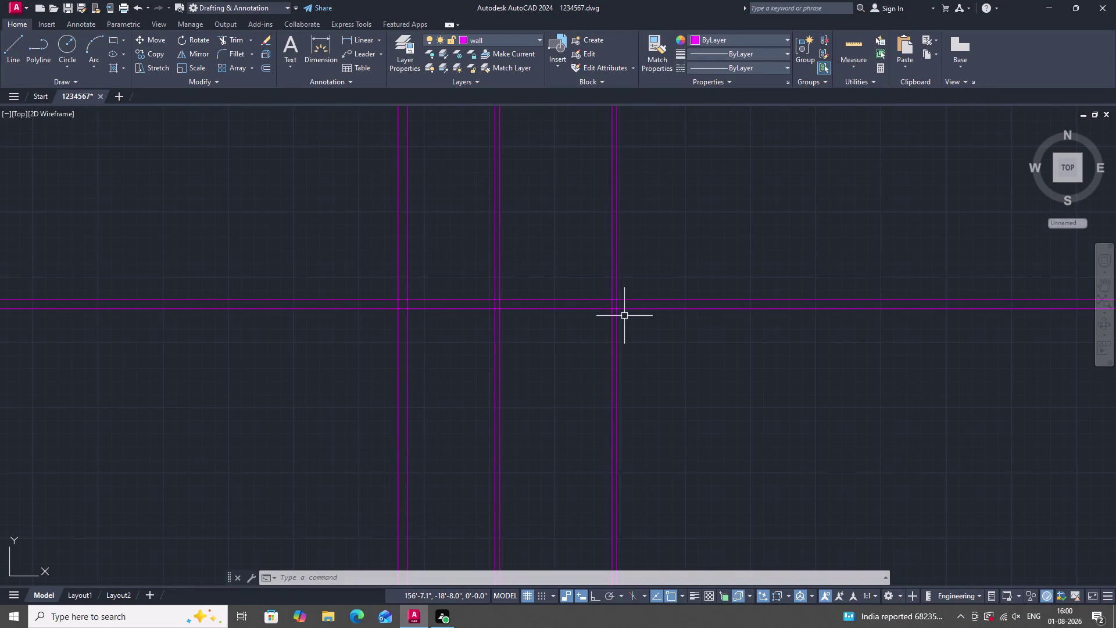
Offset the rightmost wall line 9'4" right, then add a 4.5" second face.
text(O)
key(space)
key(space)
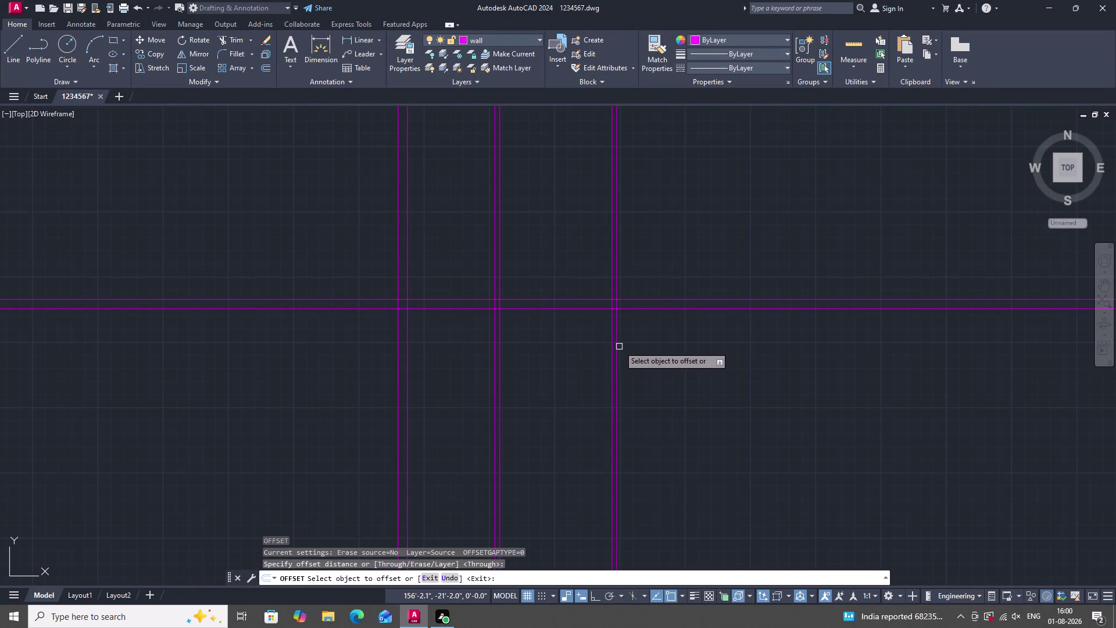
click(619, 345)
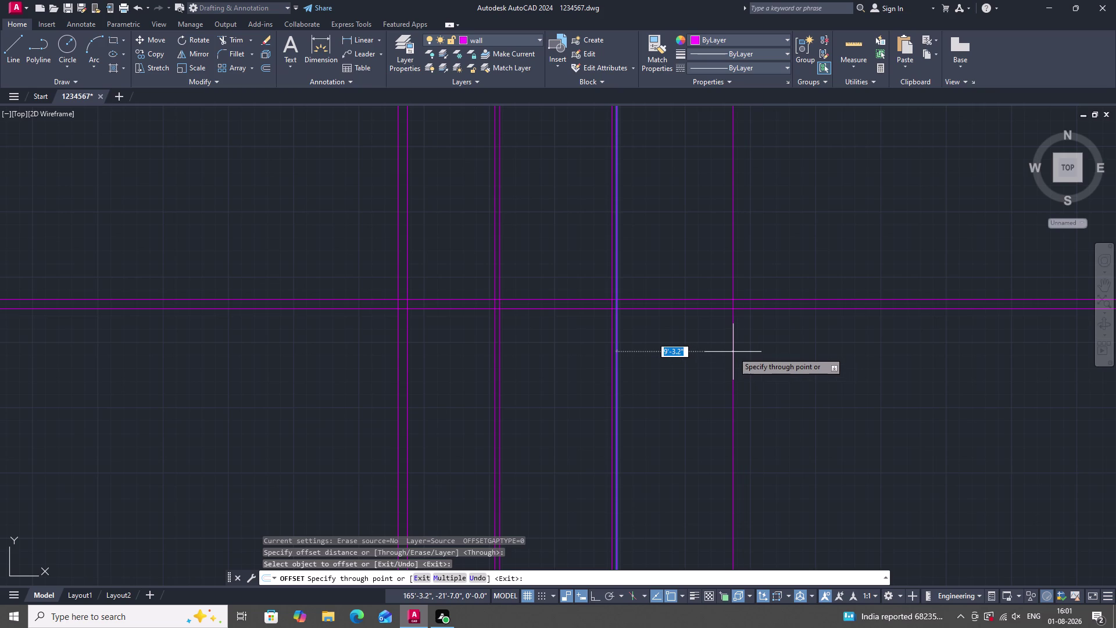
text(9)
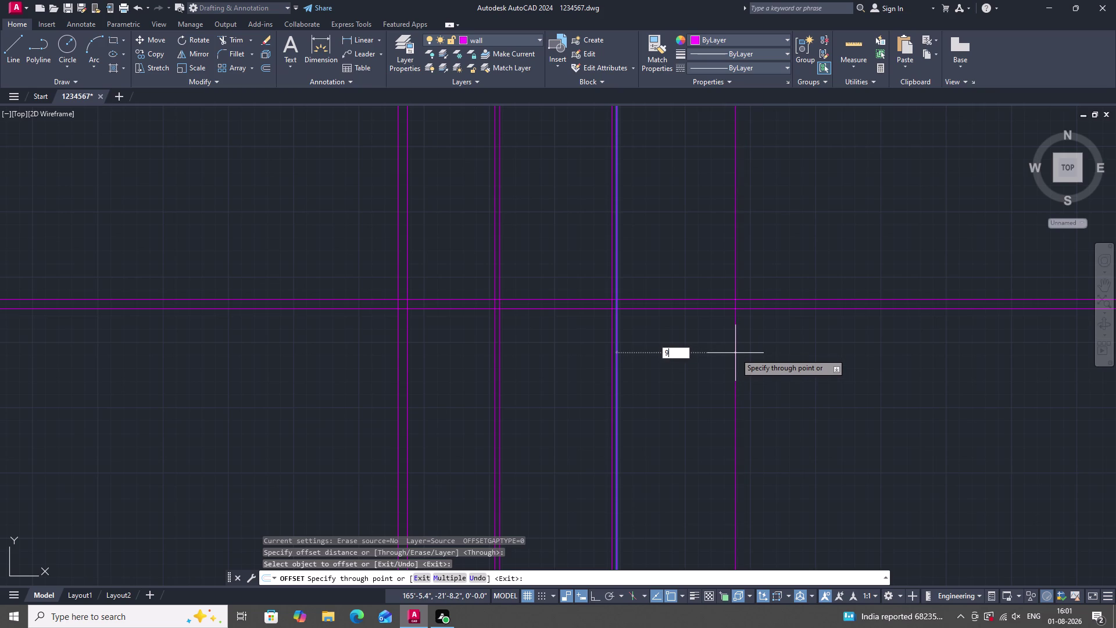
text(')
key(4)
key(shift+quotedbl)
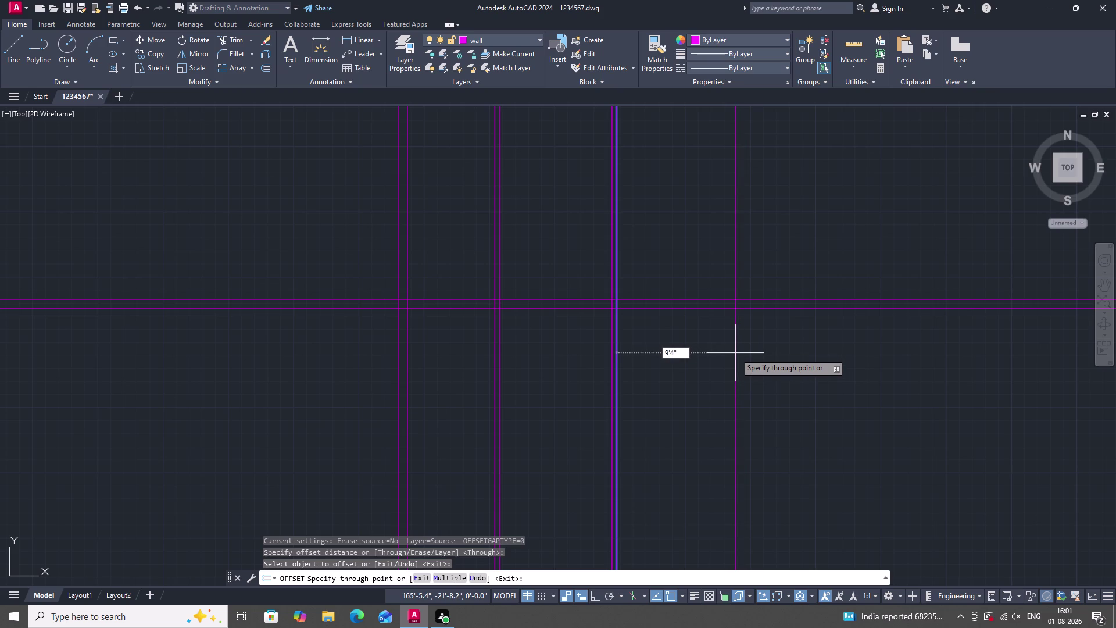
key(Return)
click(736, 353)
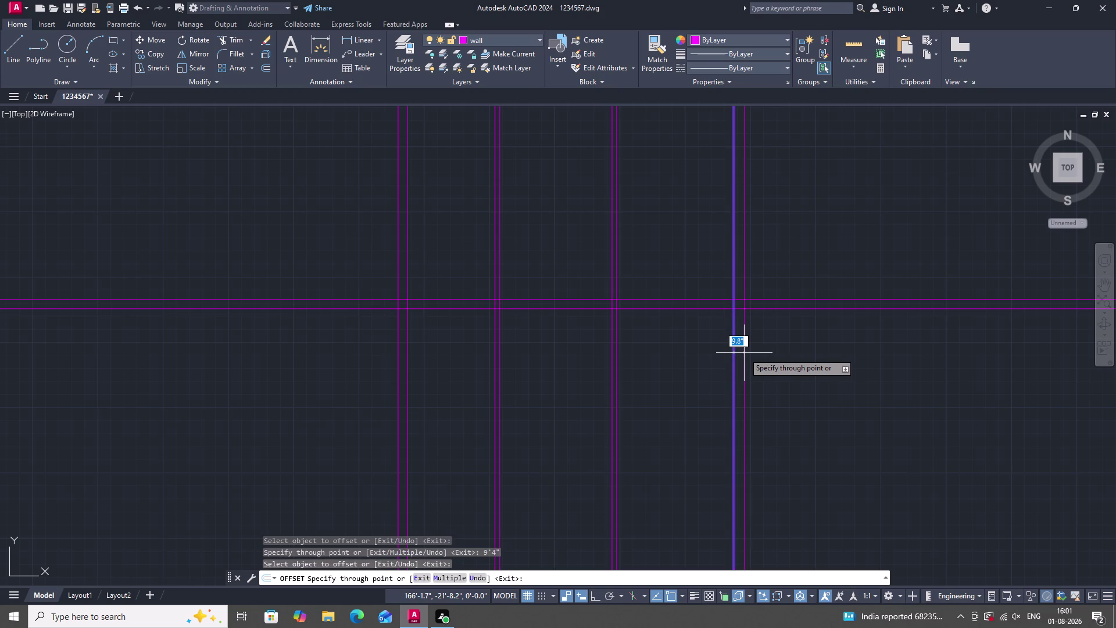
text(4.)
key(5)
key(shift+quotedbl)
key(Return)
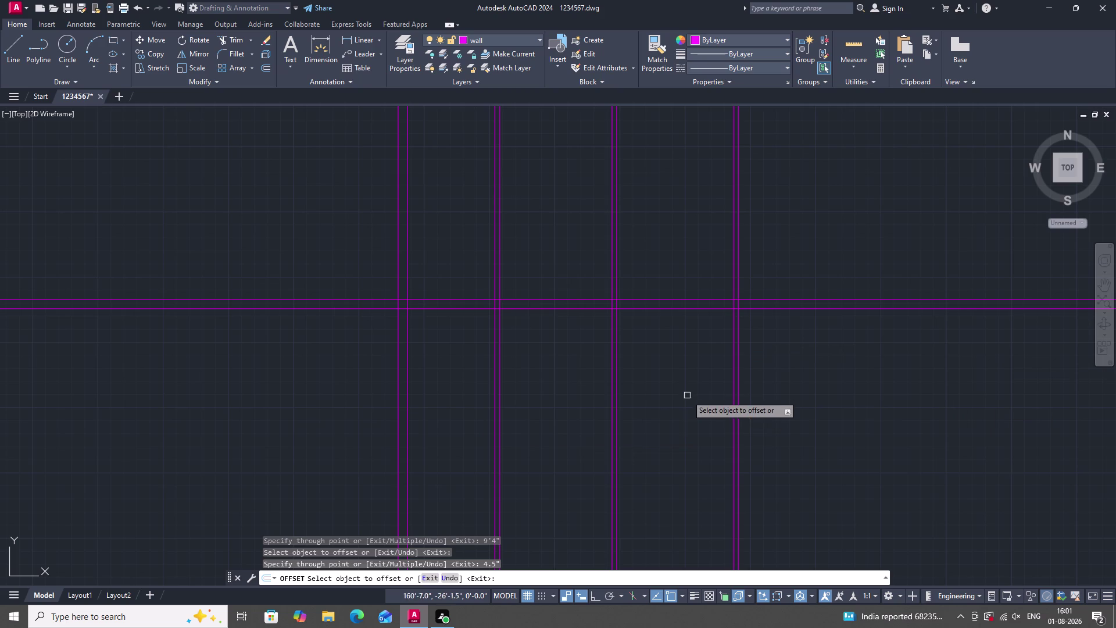
Offset the outer face 12' right and add a 9" second face.
click(739, 400)
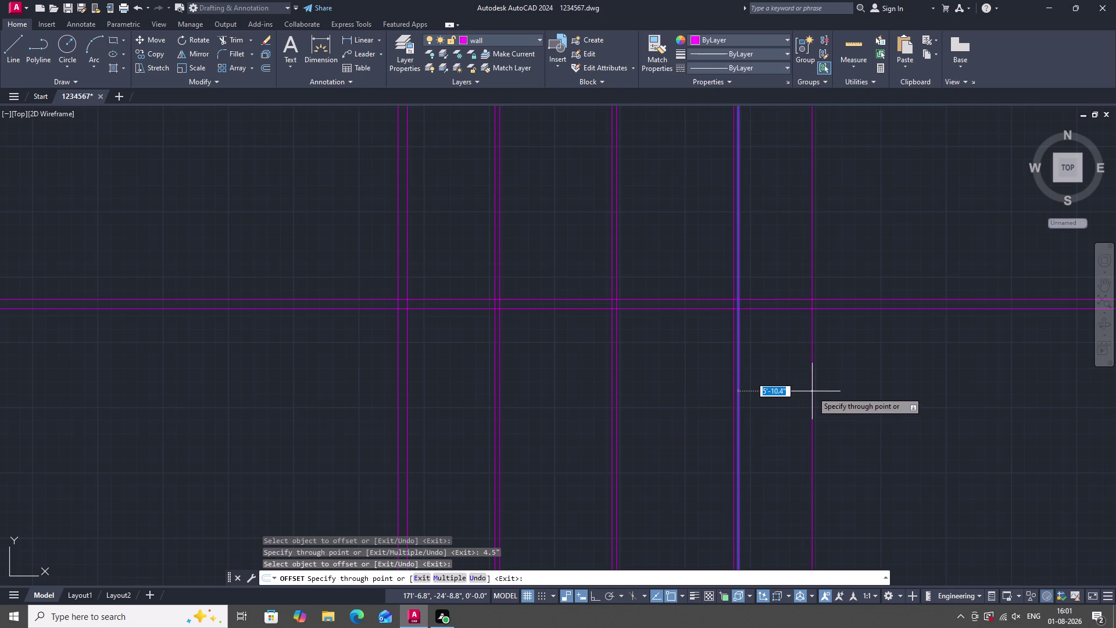
text(12)
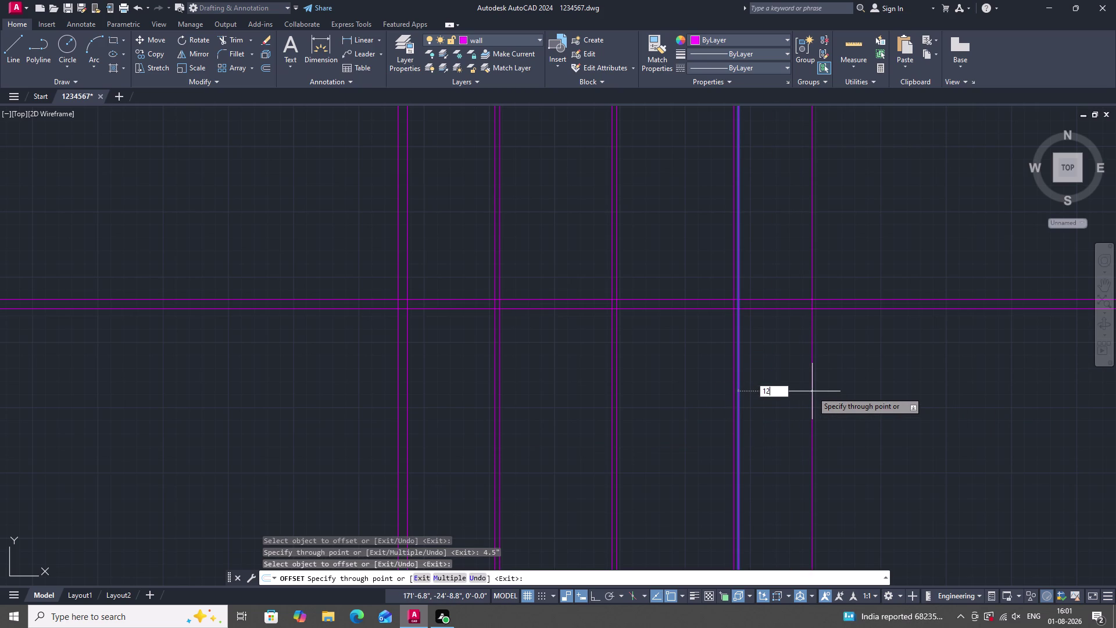
key(apostrophe)
key(Return)
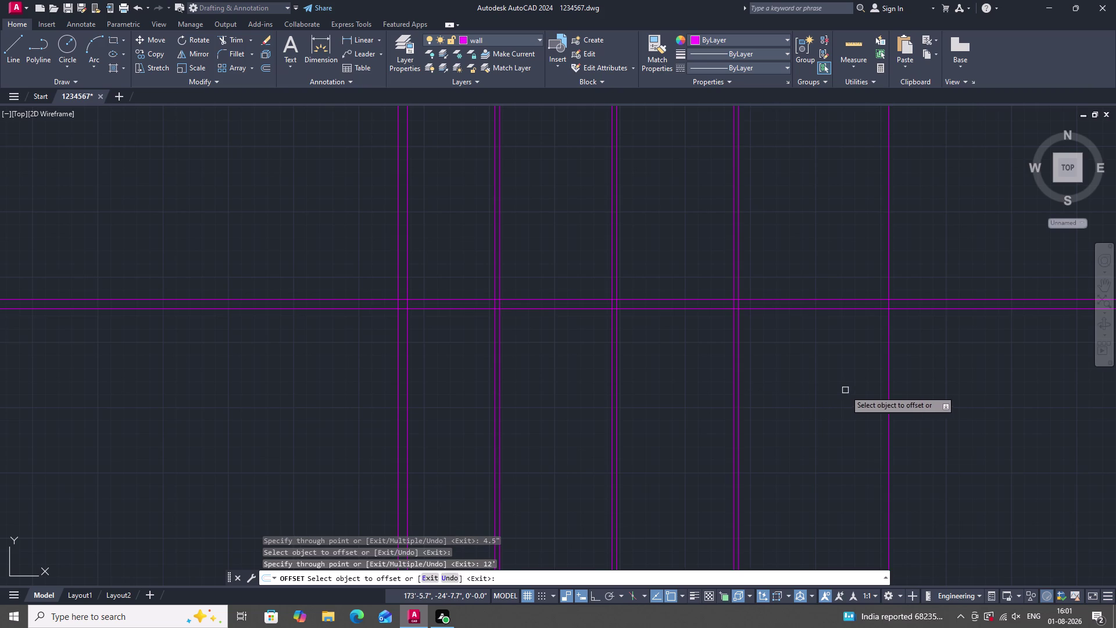
click(889, 392)
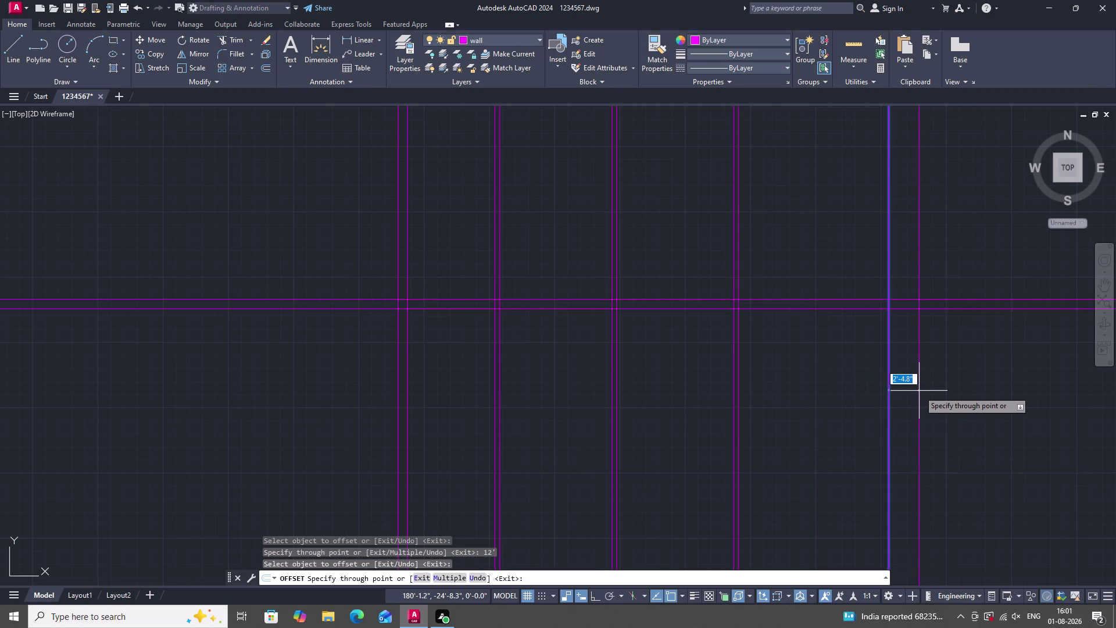
text(9")
key(Return)
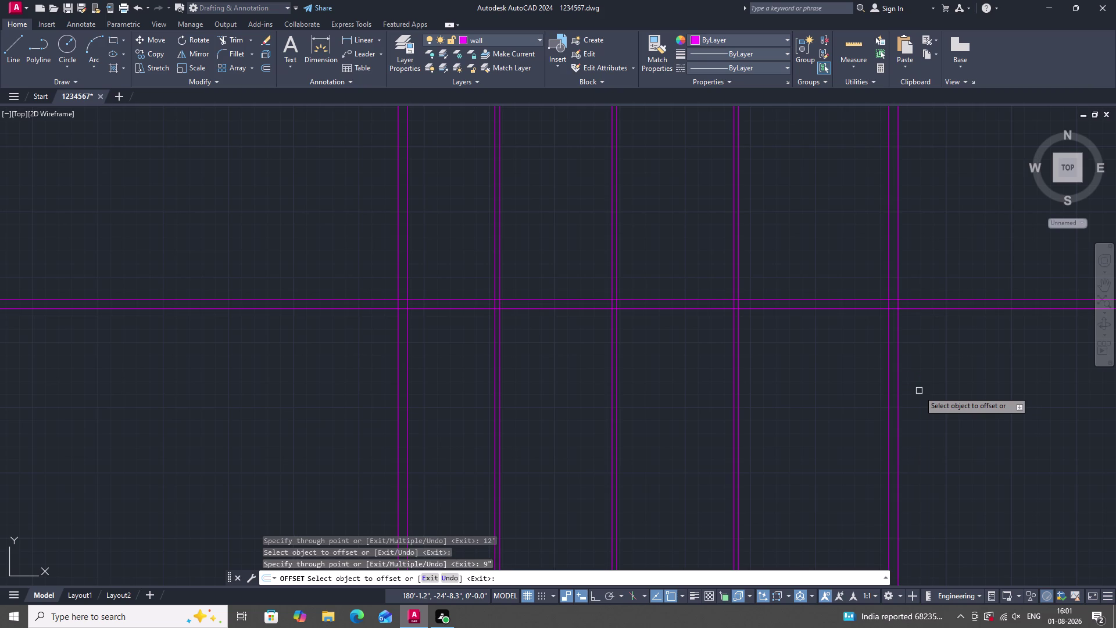
key(Escape)
Offset the horizontal wall line 7' down and add a 4.5" second face.
scroll(down, 3)
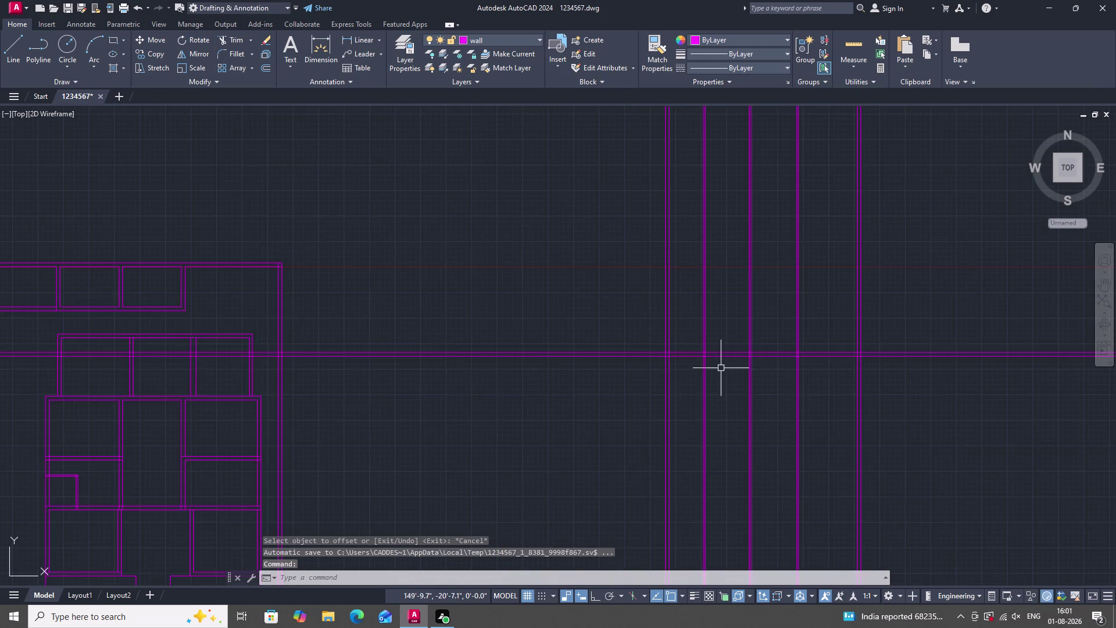
scroll(up, 3)
scroll(down, 3)
scroll(up, 3)
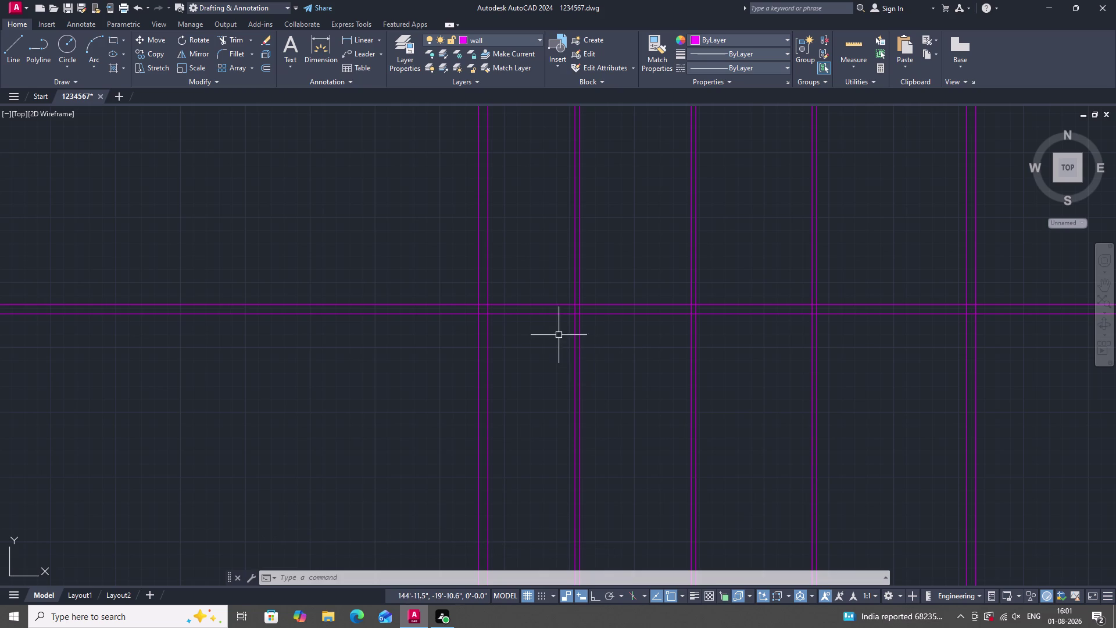
scroll(up, 3)
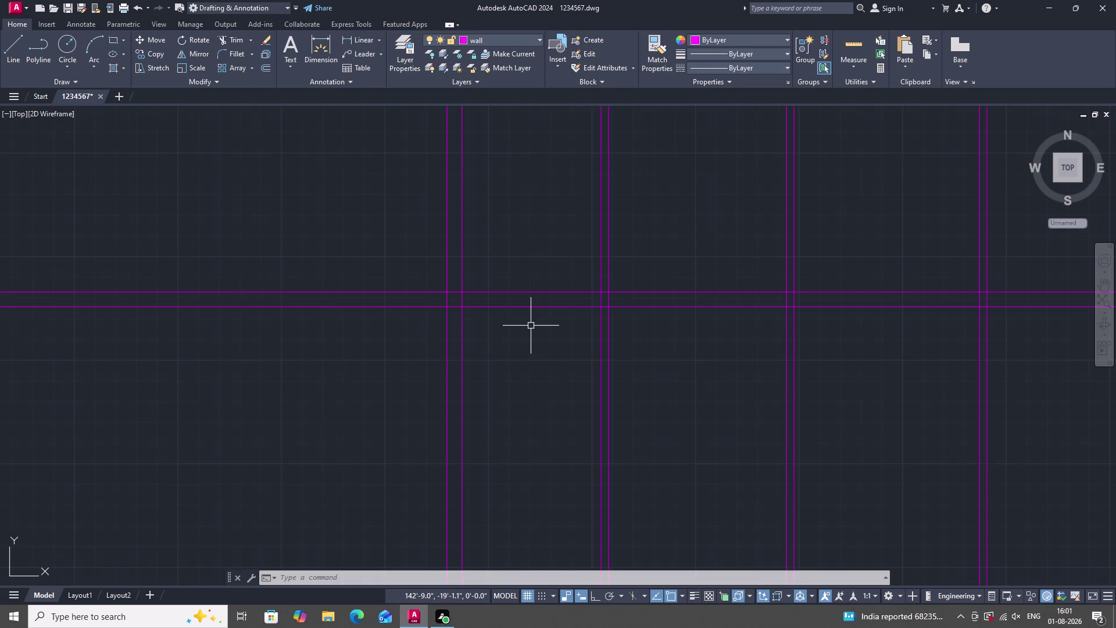
text(O)
key(space)
key(space)
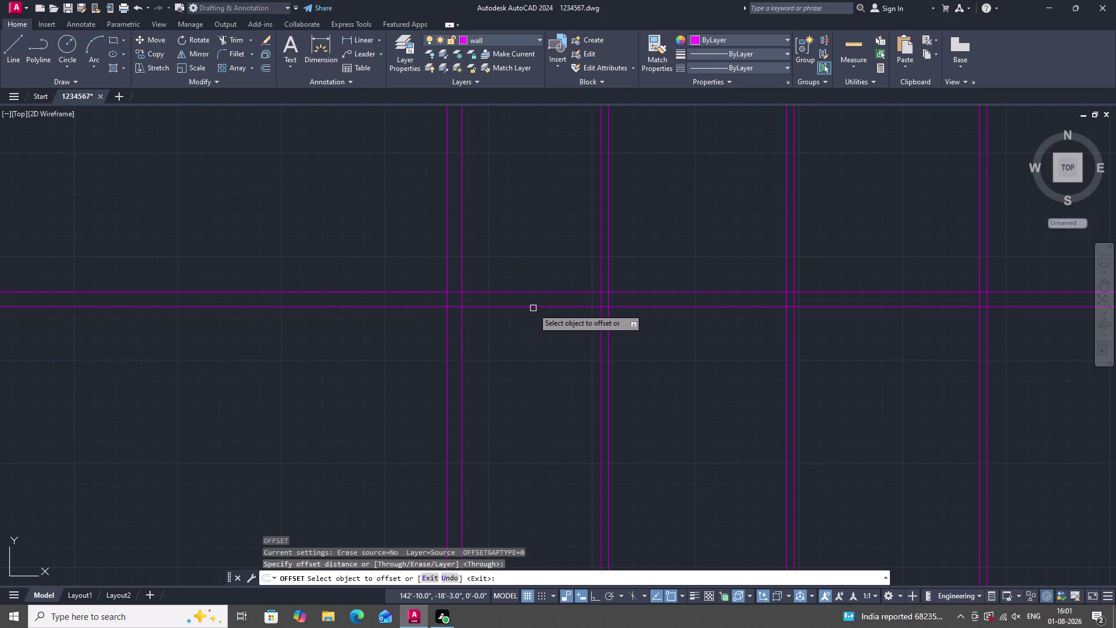
drag(534, 307, 539, 325)
scroll(down, 3)
scroll(up, 3)
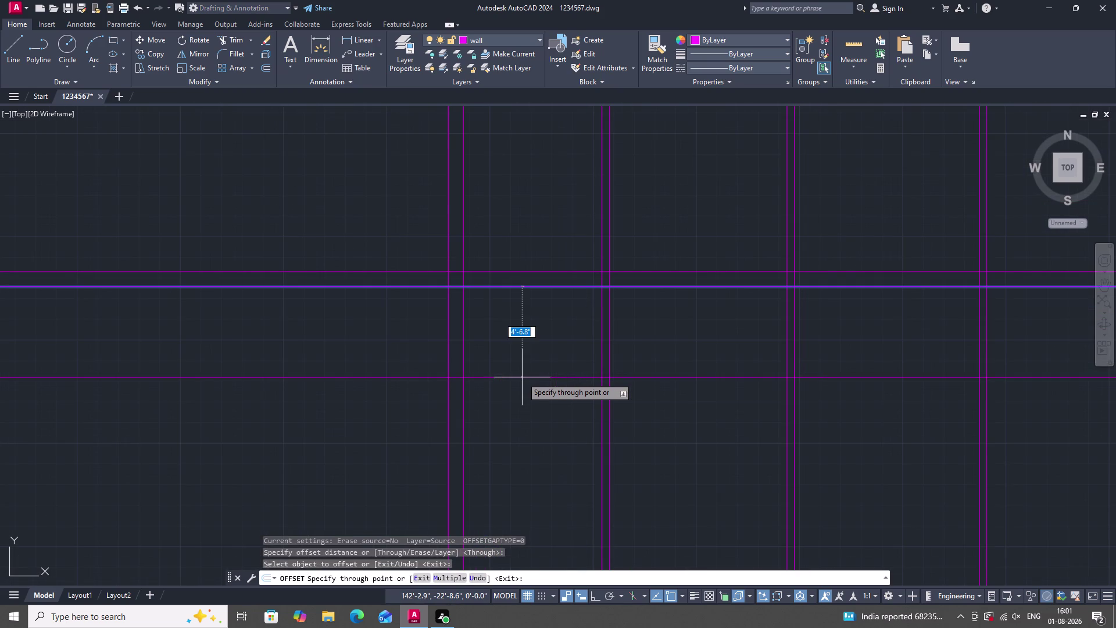
text(7')
key(Return)
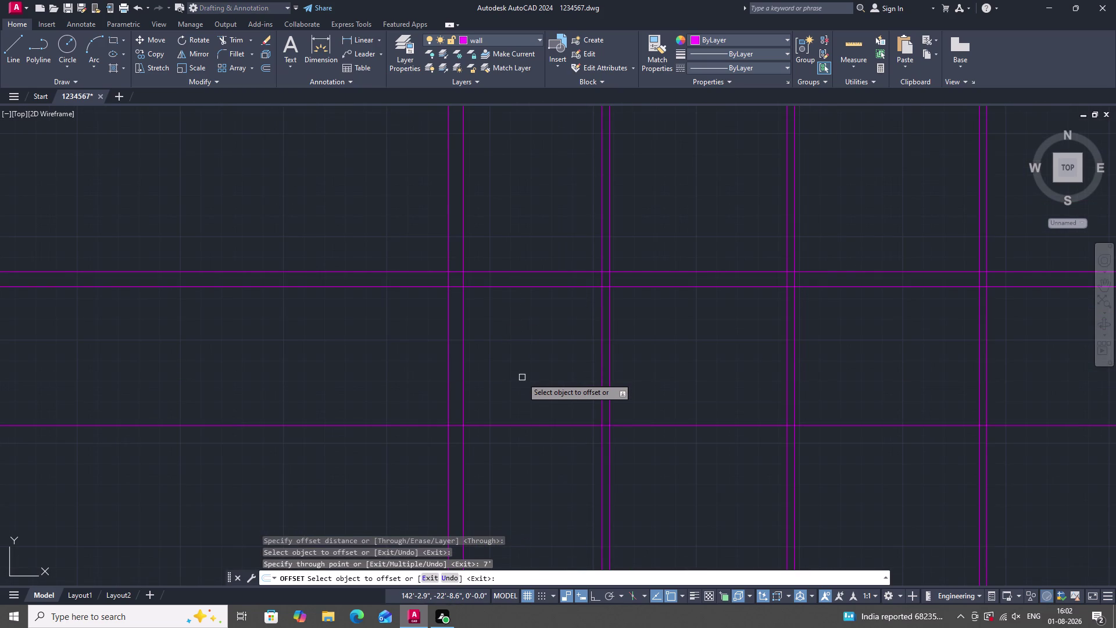
click(558, 427)
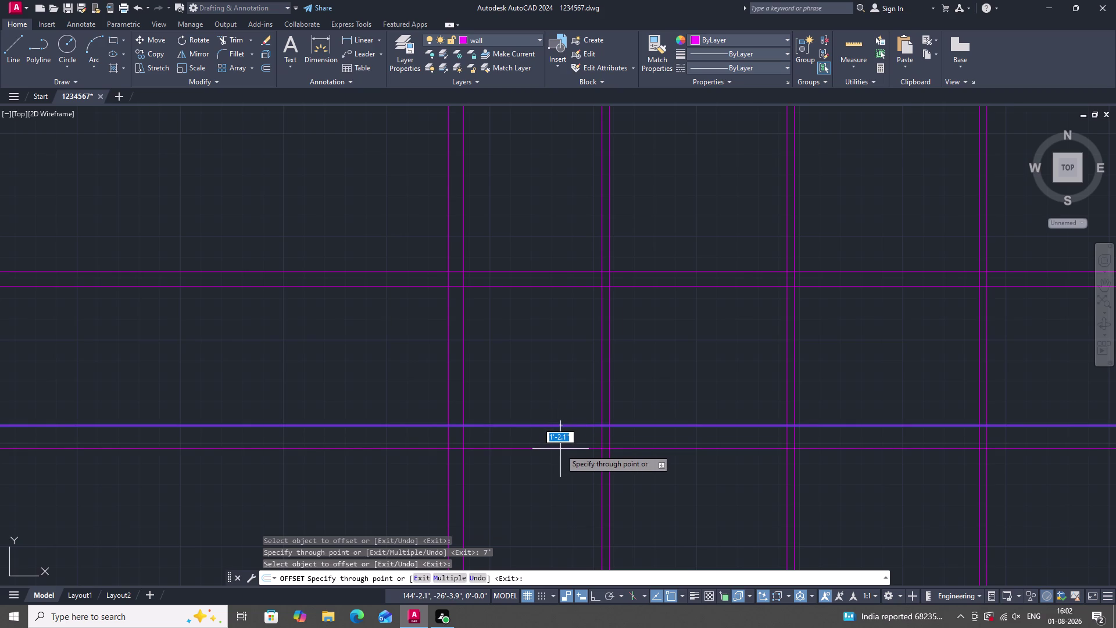
text(4.5)
key(shift+quotedbl)
key(Return)
Offset the lower face another 7' down and add its 4.5" second face.
scroll(down, 3)
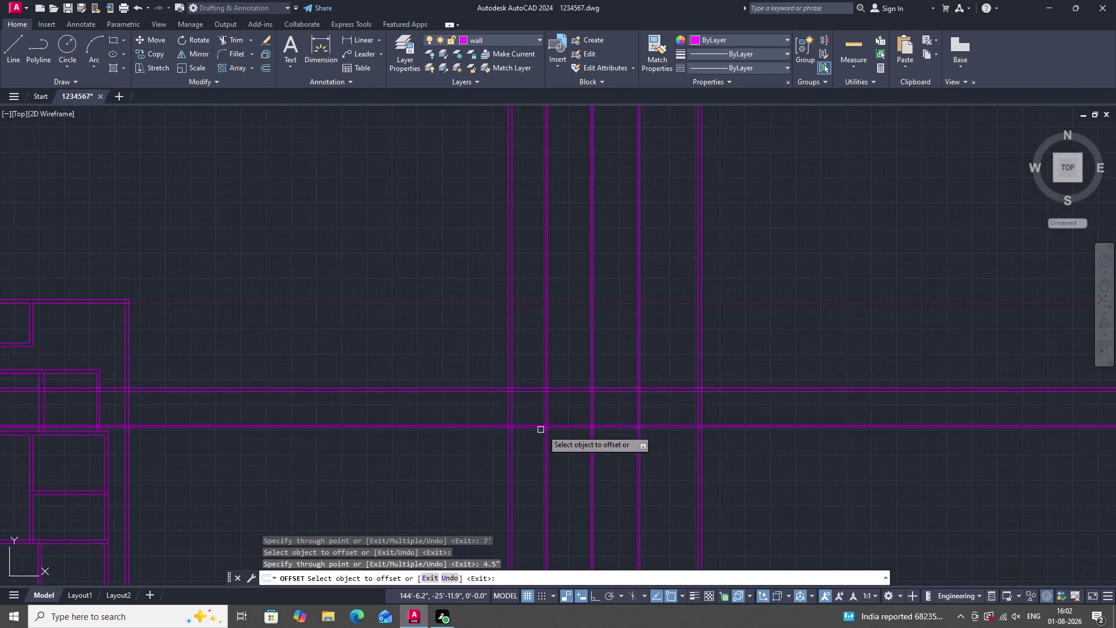
scroll(up, 3)
scroll(down, 3)
scroll(up, 3)
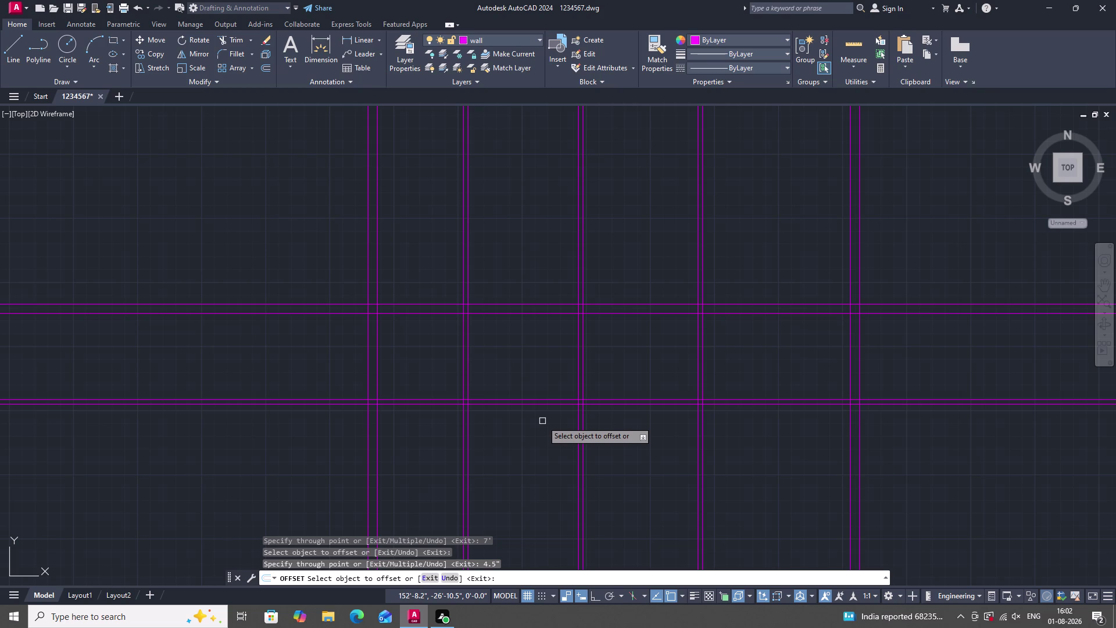
scroll(up, 3)
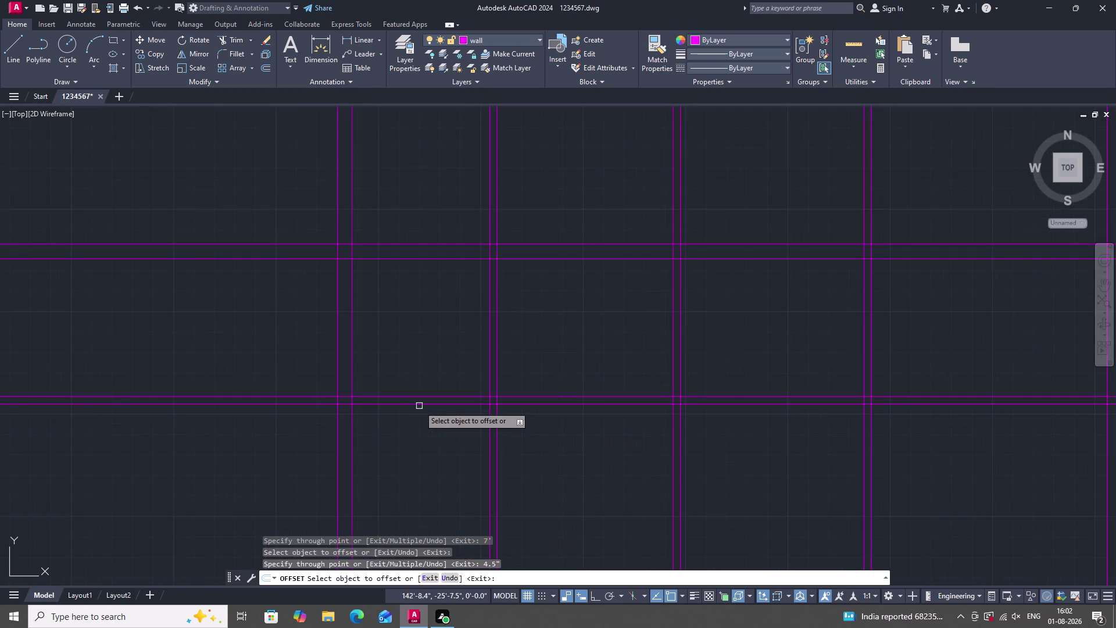
click(420, 403)
scroll(down, 3)
scroll(up, 3)
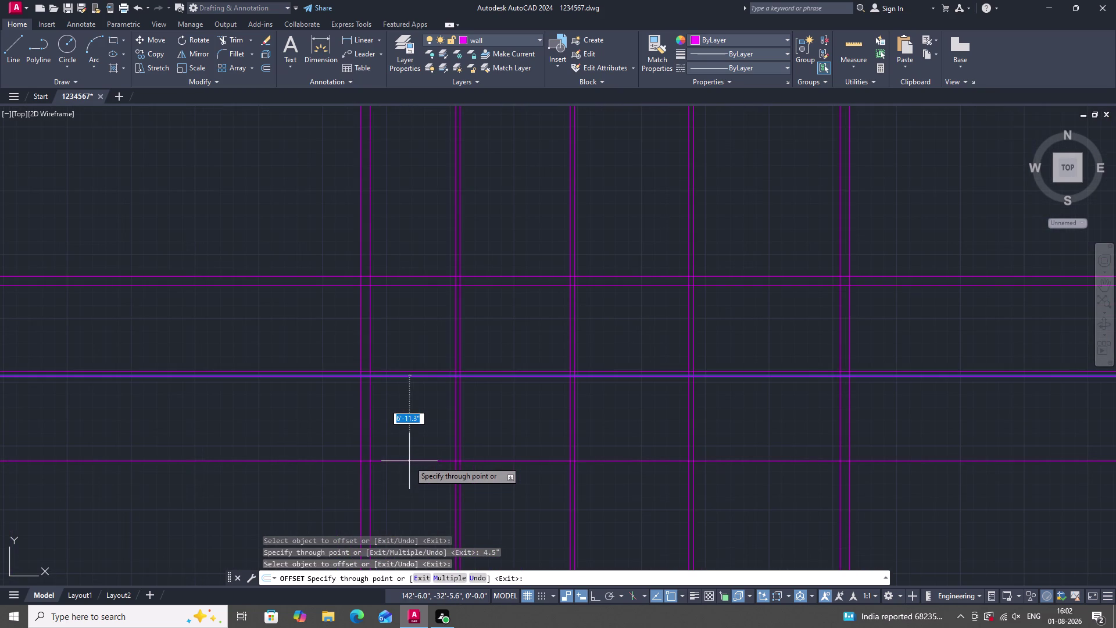
text(7)
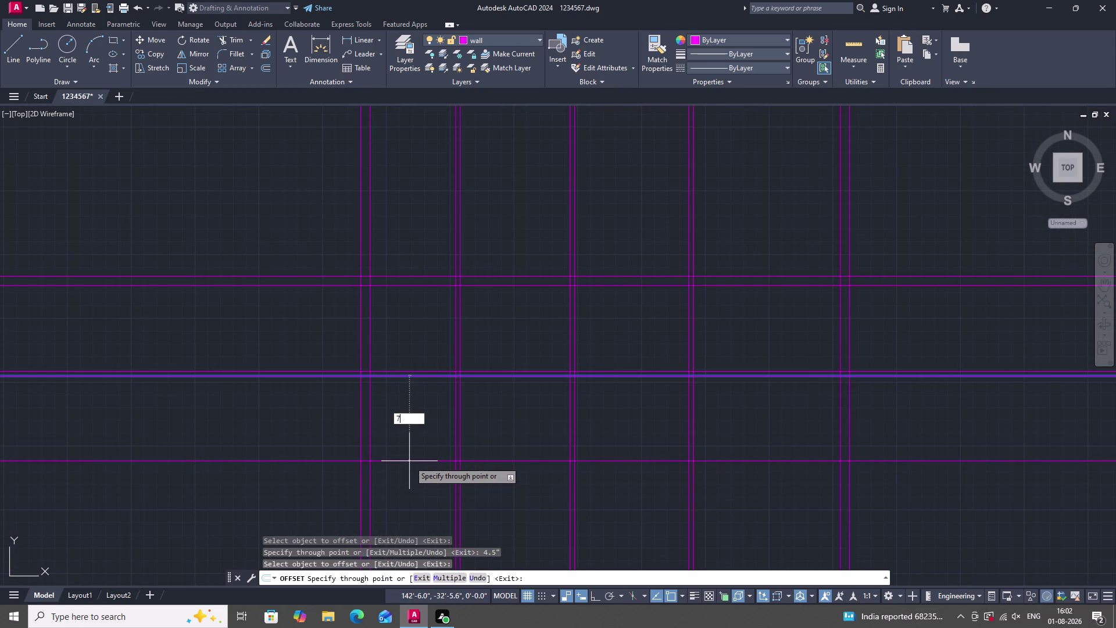
text(')
key(Return)
click(409, 461)
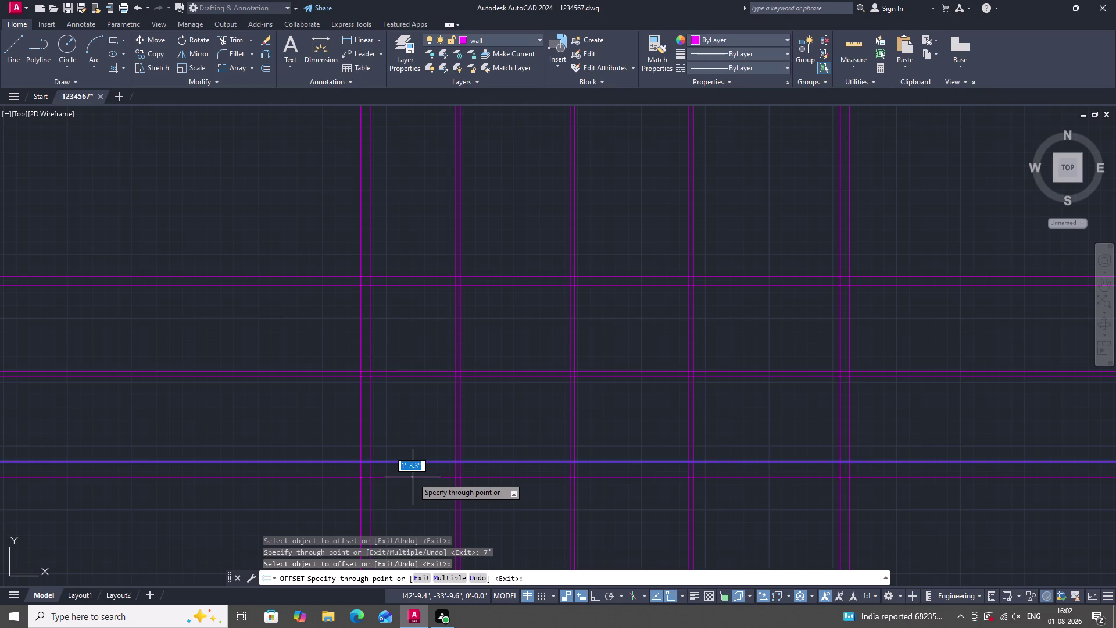
text(4)
text(.5")
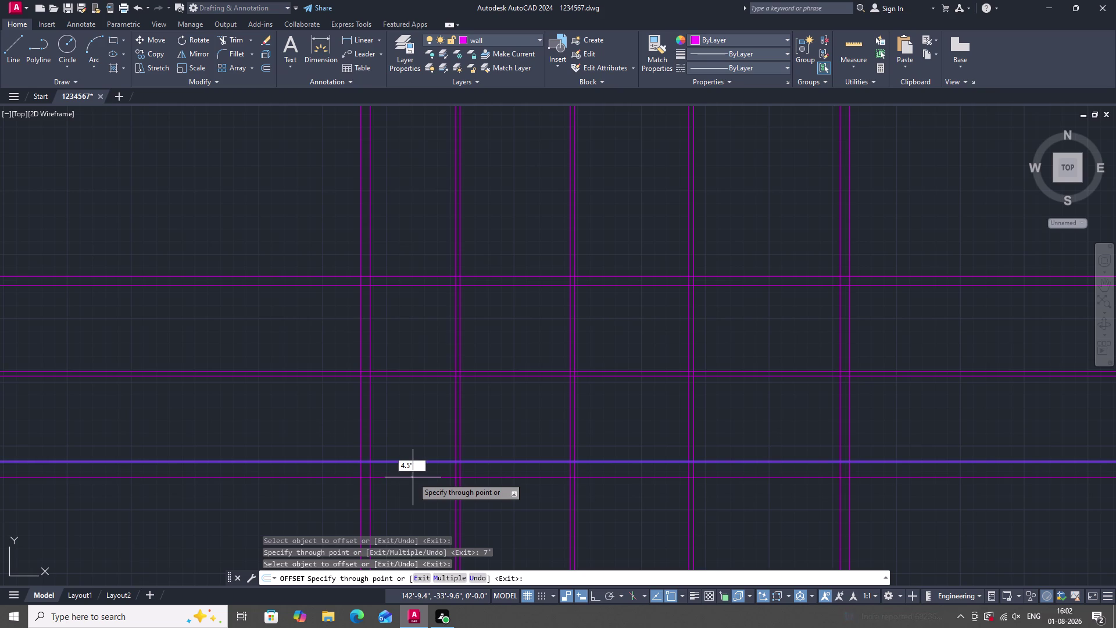
key(Return)
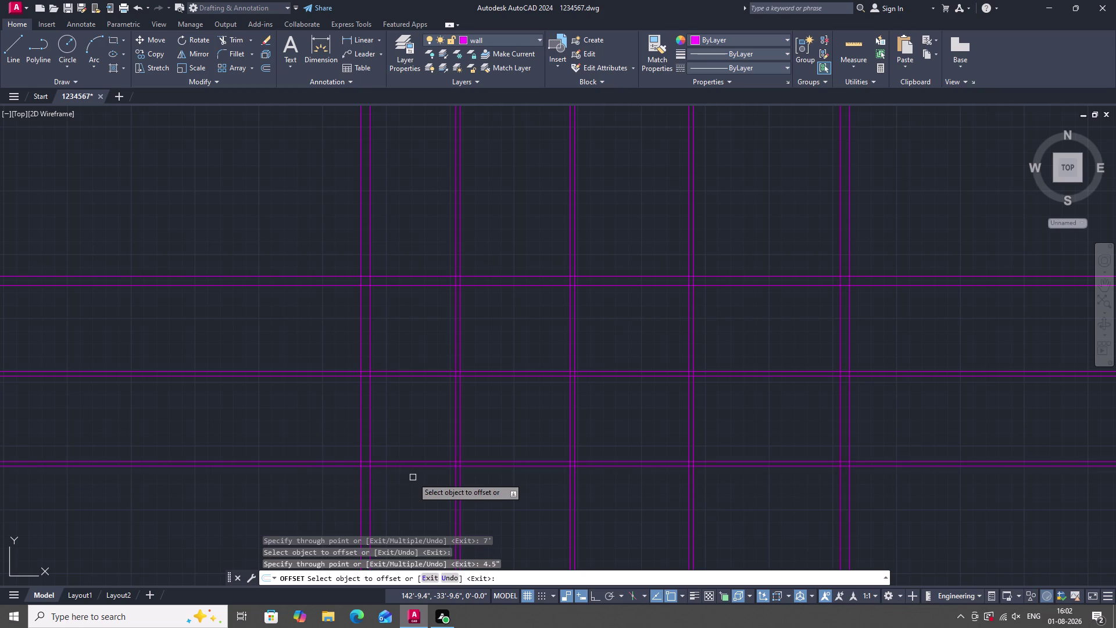
scroll(down, 3)
scroll(up, 3)
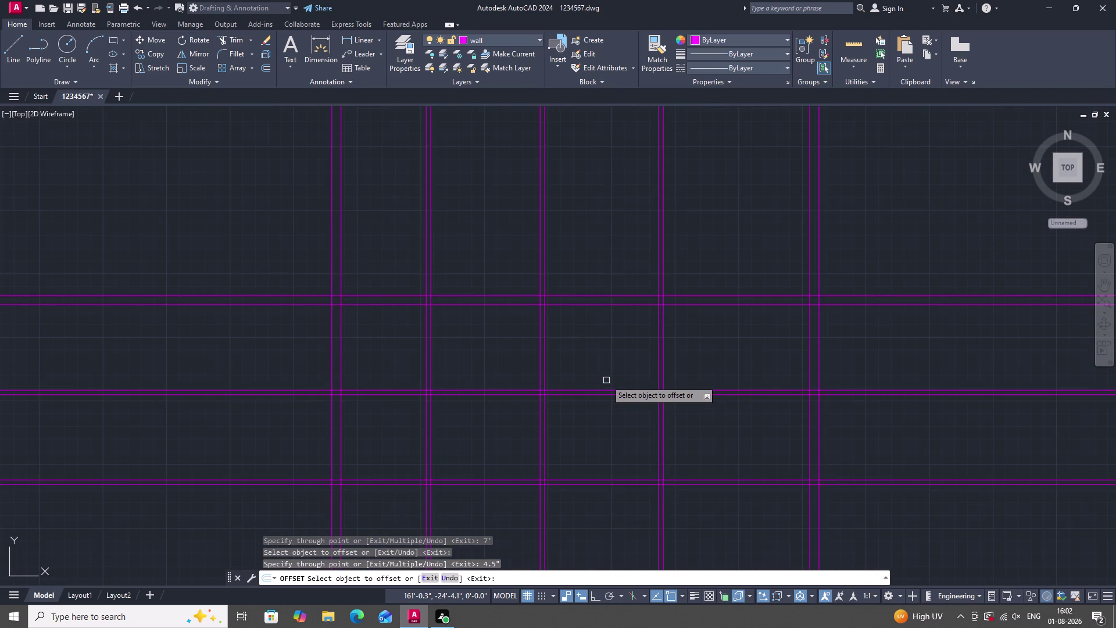
scroll(down, 3)
scroll(up, 3)
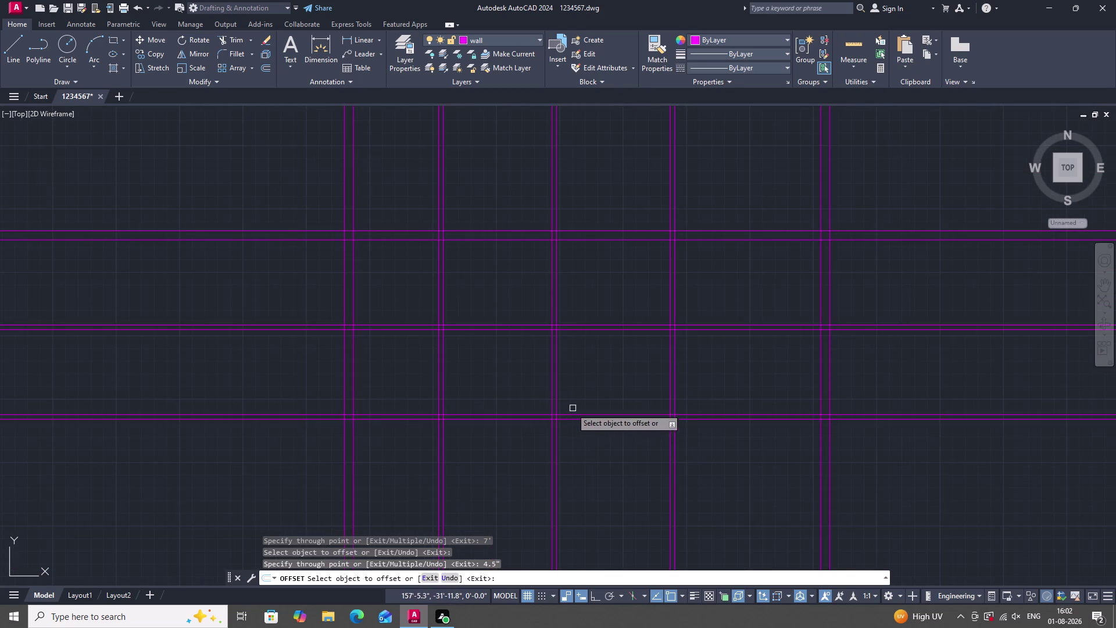
scroll(down, 3)
scroll(up, 3)
Offset a horizontal wall line 14'4" down and add a 9" second face.
click(596, 376)
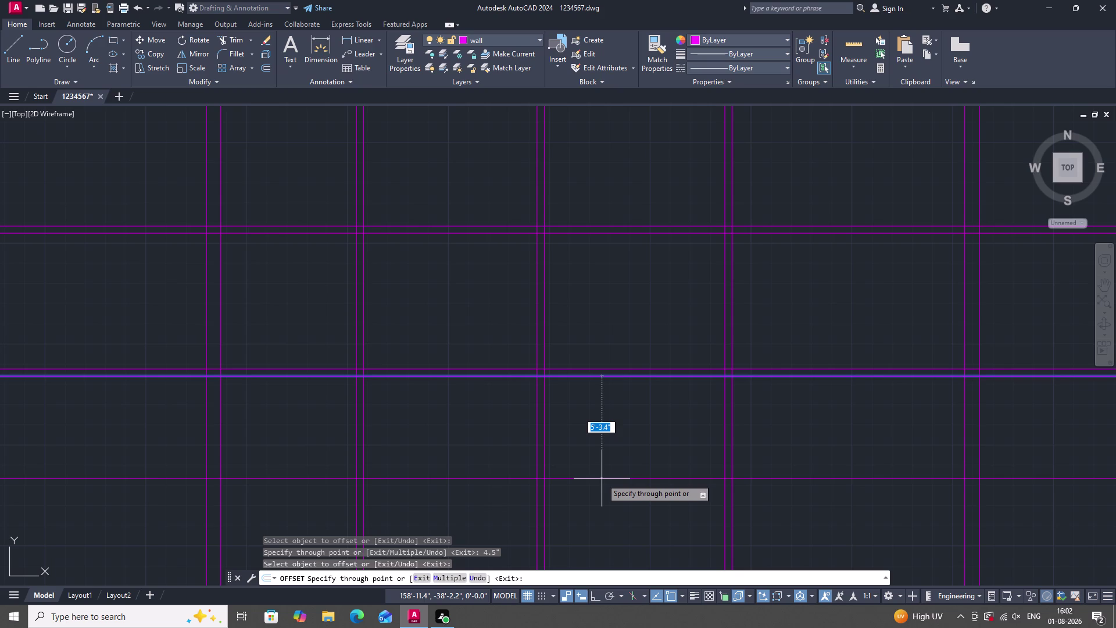
text(14)
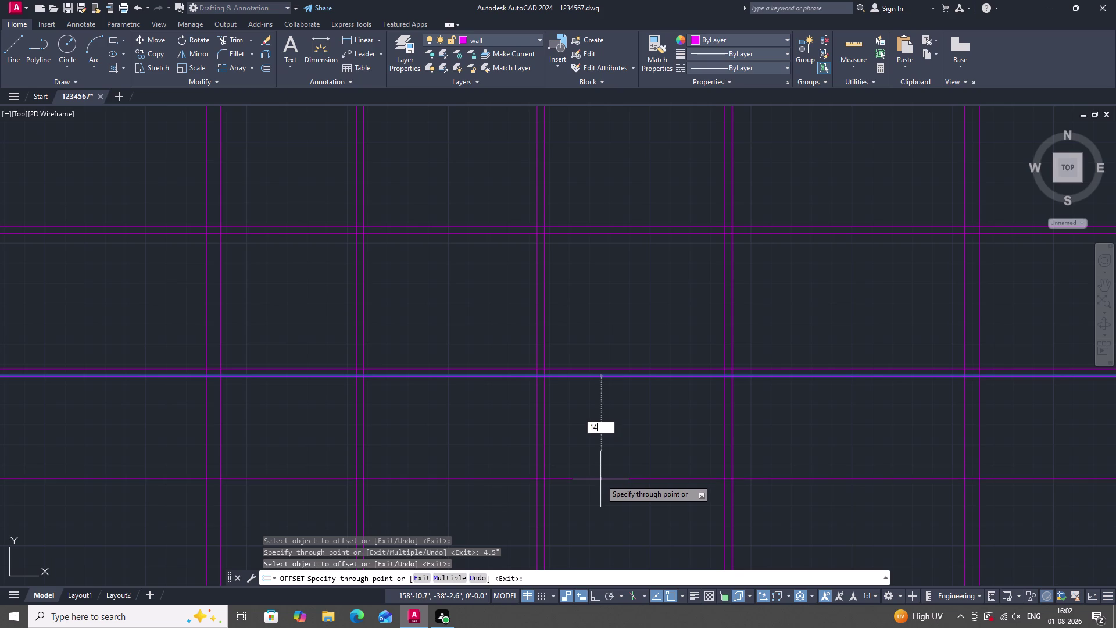
key(apostrophe)
key(0)
key(4)
key(shift+quotedbl)
key(Return)
scroll(down, 3)
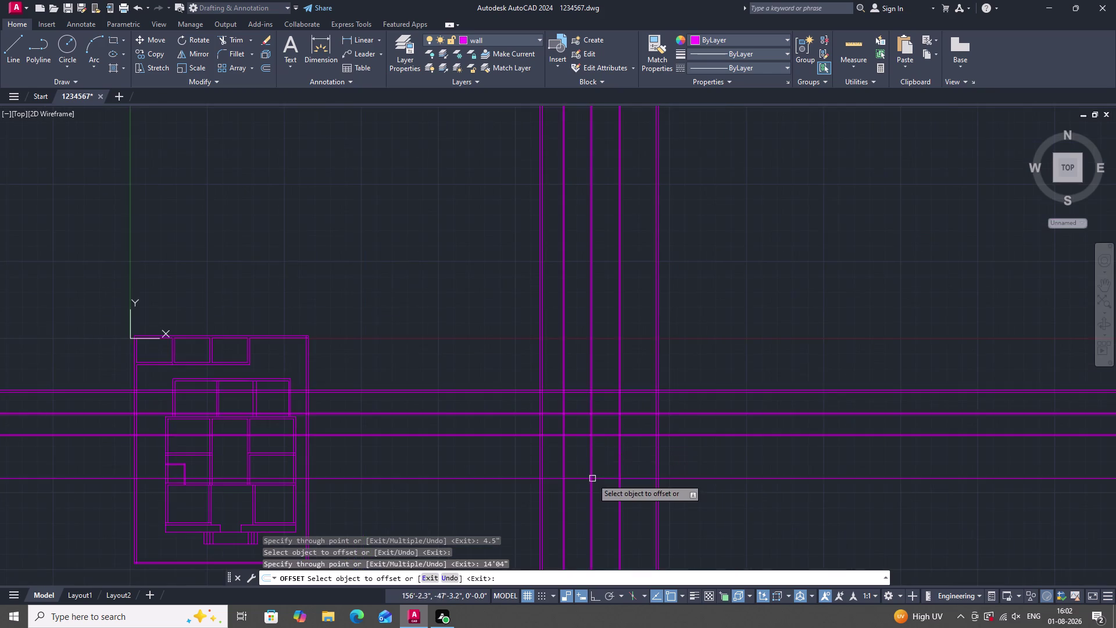
scroll(up, 3)
drag(621, 457, 622, 464)
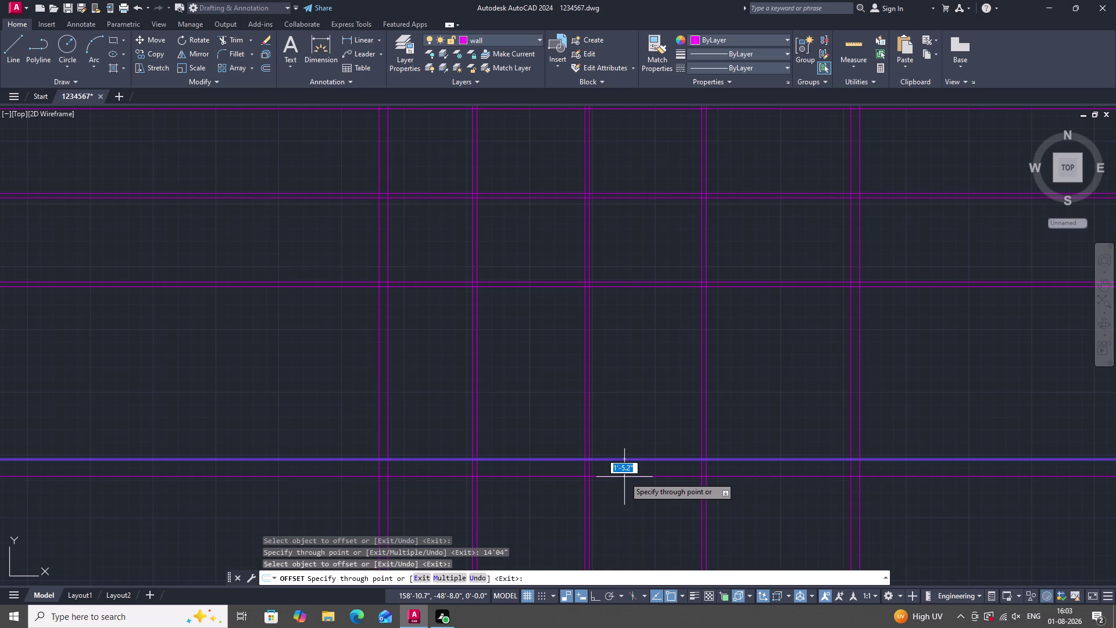
text(9")
key(Return)
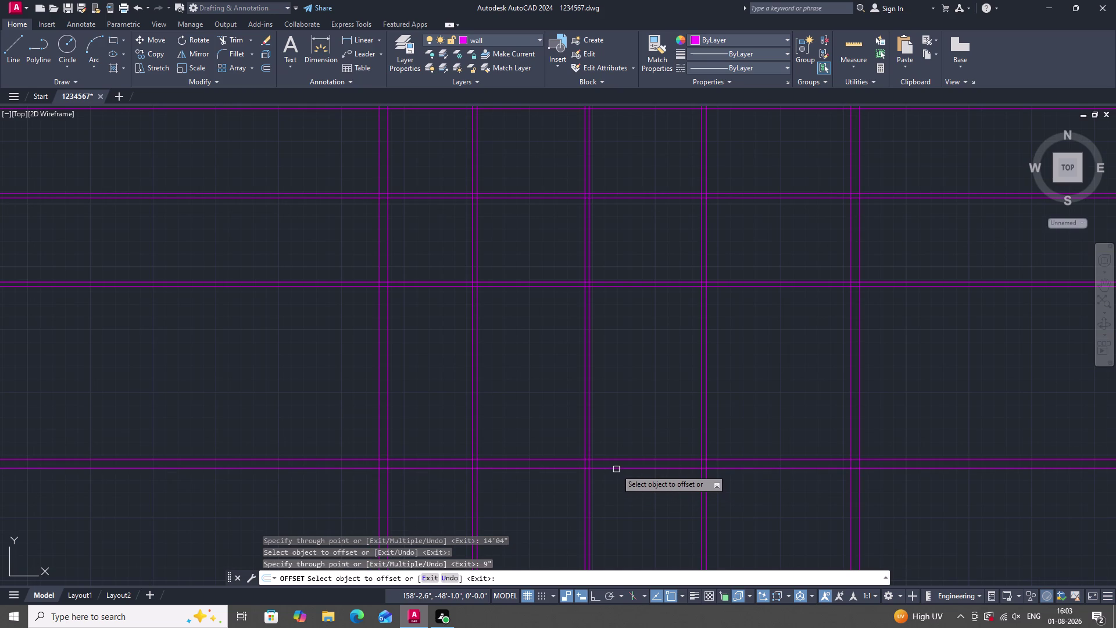
scroll(down, 3)
scroll(up, 3)
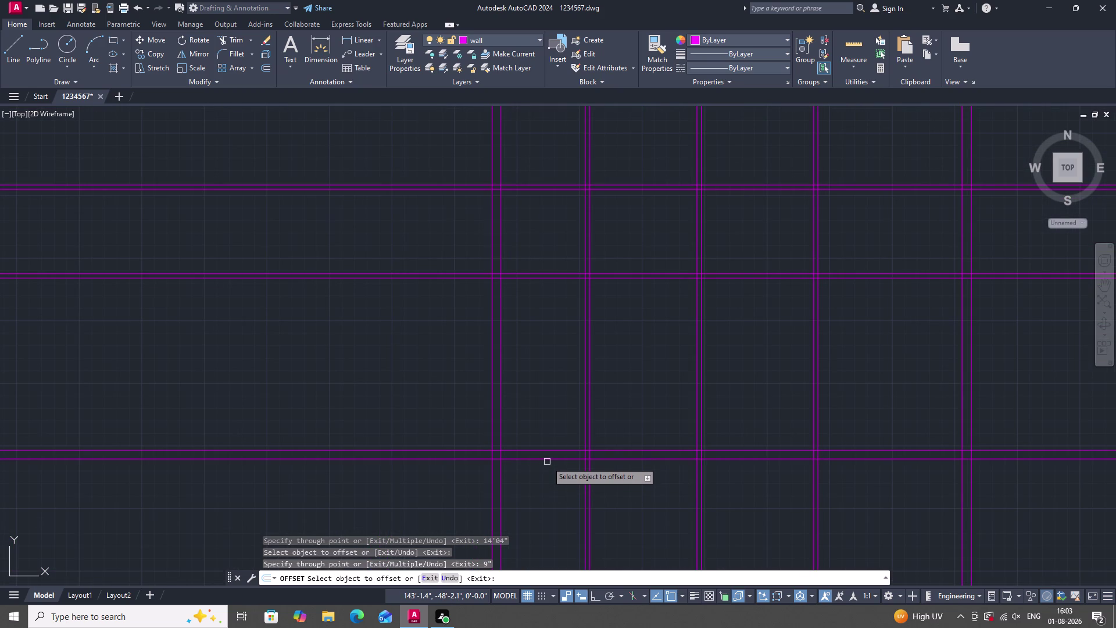
Offset a wall line 4' down and add a 6" second face.
click(548, 461)
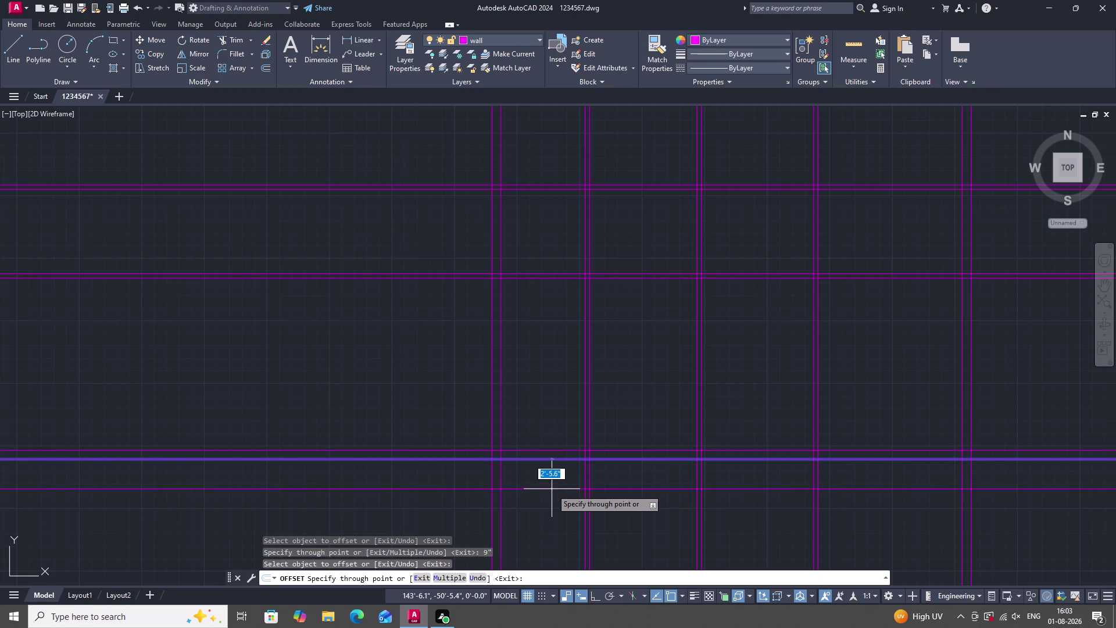
text(4')
key(Return)
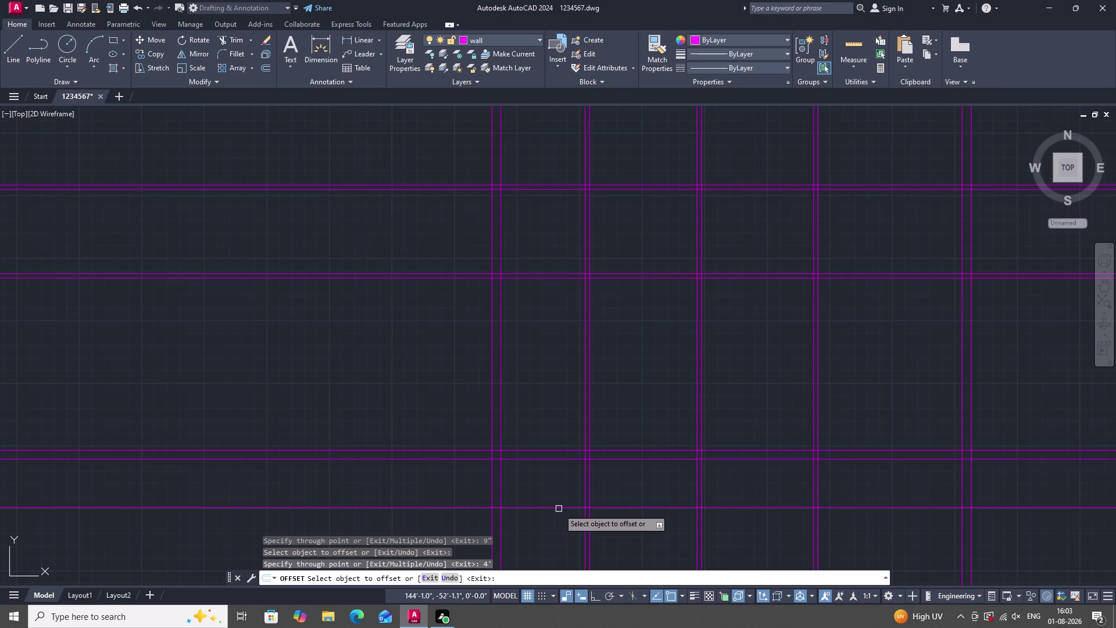
click(559, 508)
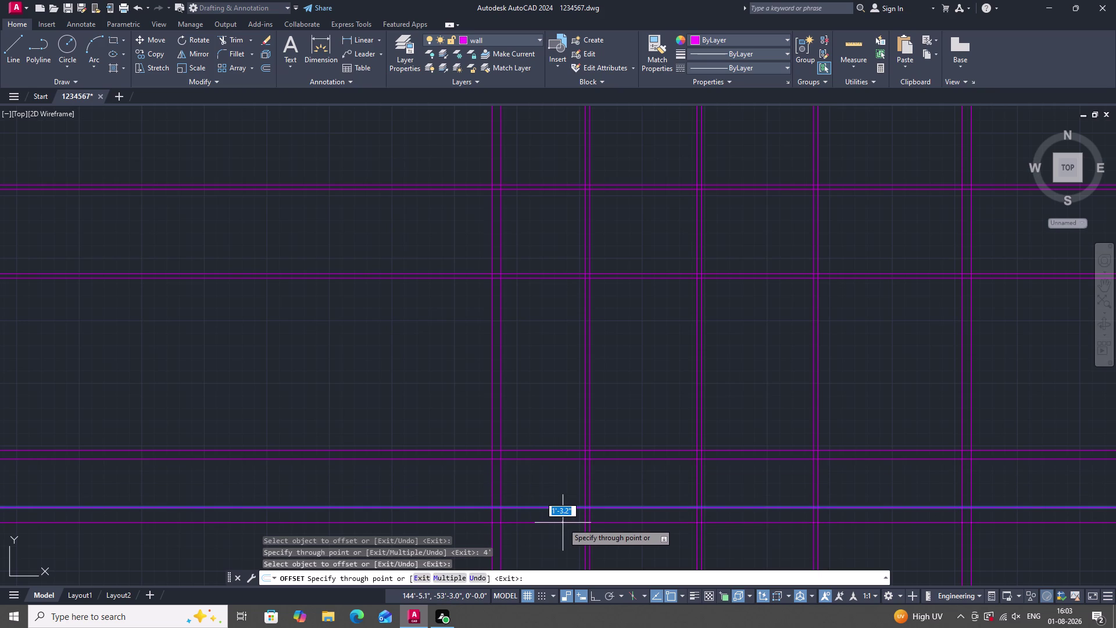
key(6)
key(shift+quotedbl)
key(Return)
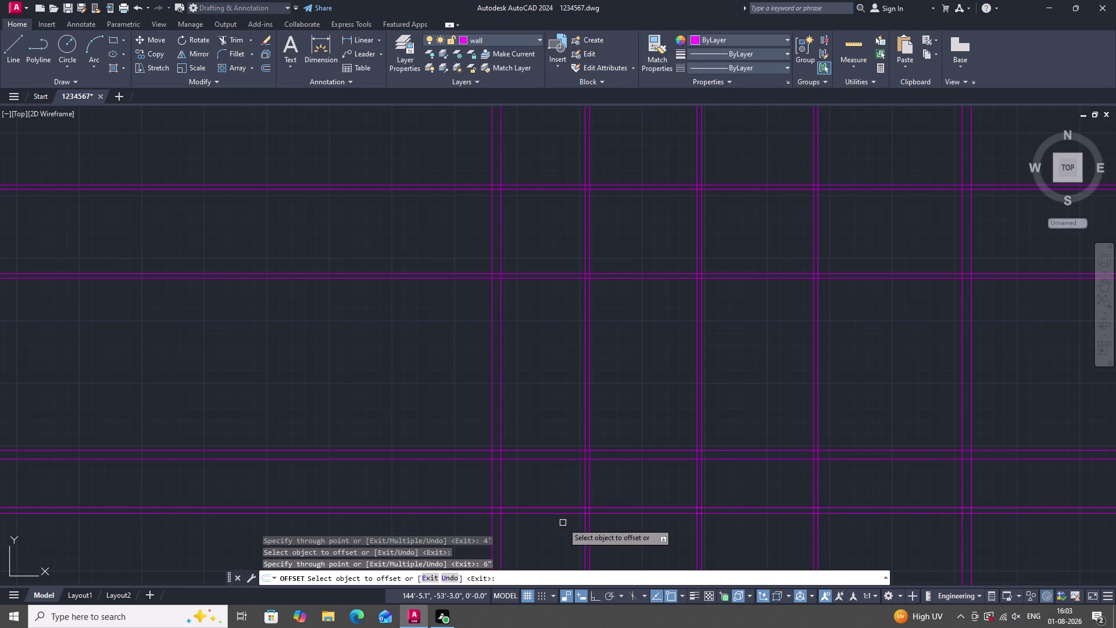
key(Escape)
scroll(down, 3)
scroll(up, 3)
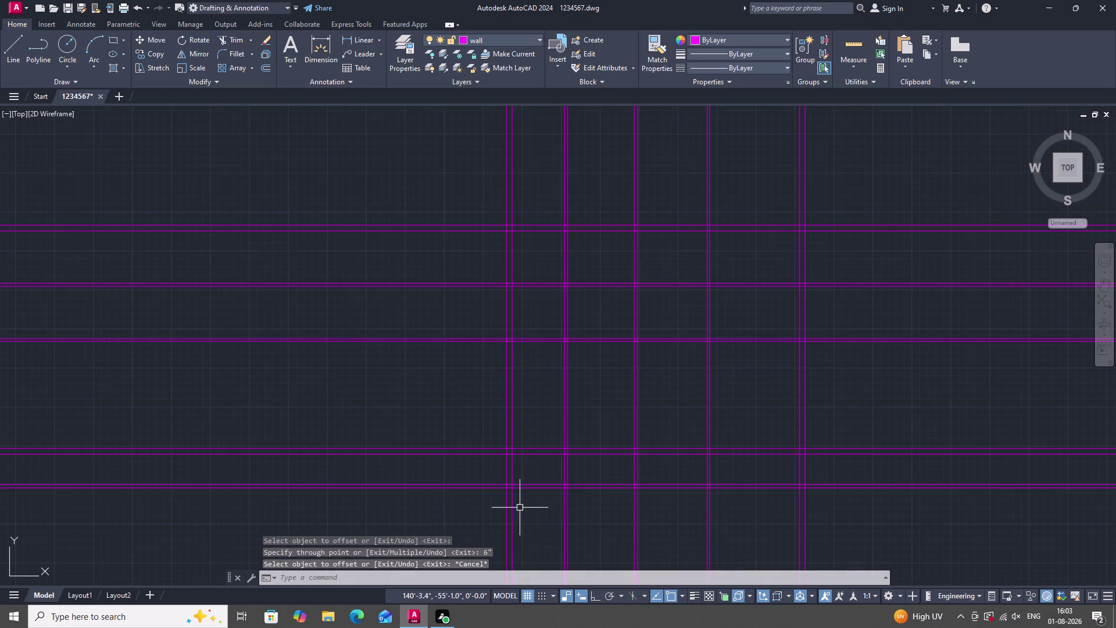
Fence-trim the wall line ends protruding below the lower-left room.
text(TR)
key(space)
scroll(up, 3)
scroll(up, 3)
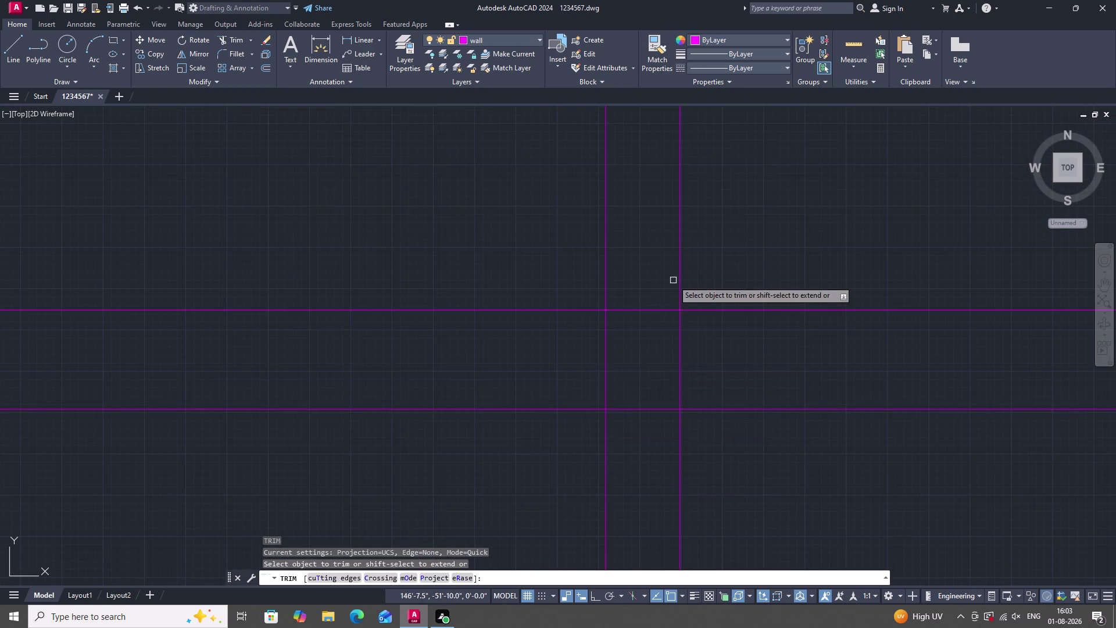
drag(658, 286, 629, 433)
scroll(down, 3)
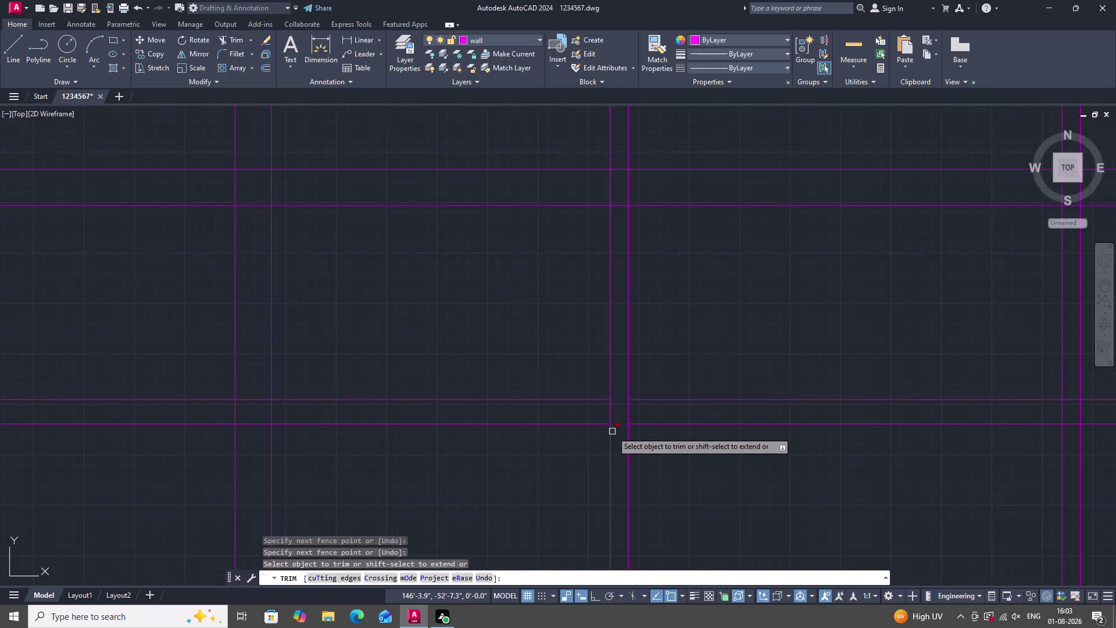
scroll(down, 3)
key(Escape)
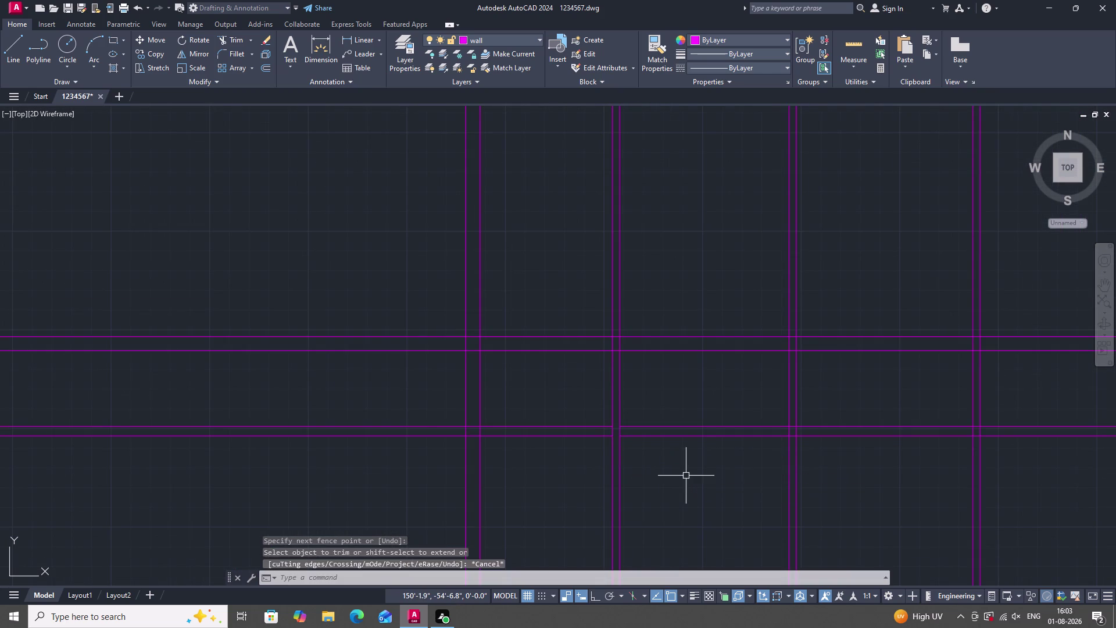
Erase the two leftover short wall stub lines.
click(693, 479)
click(678, 414)
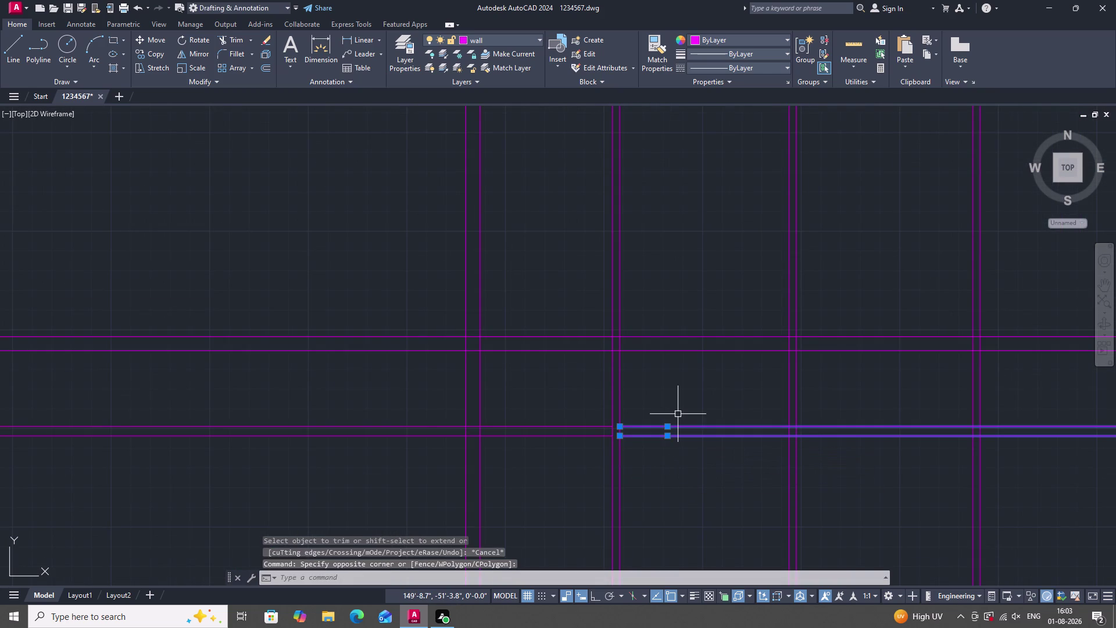
key(Delete)
scroll(down, 3)
scroll(up, 3)
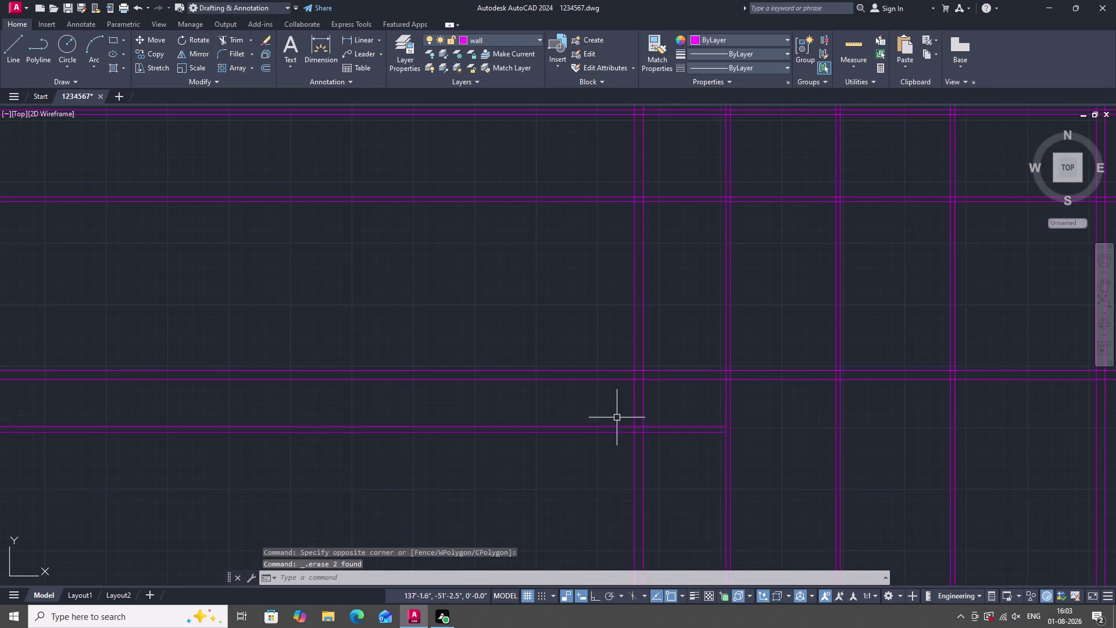
scroll(down, 3)
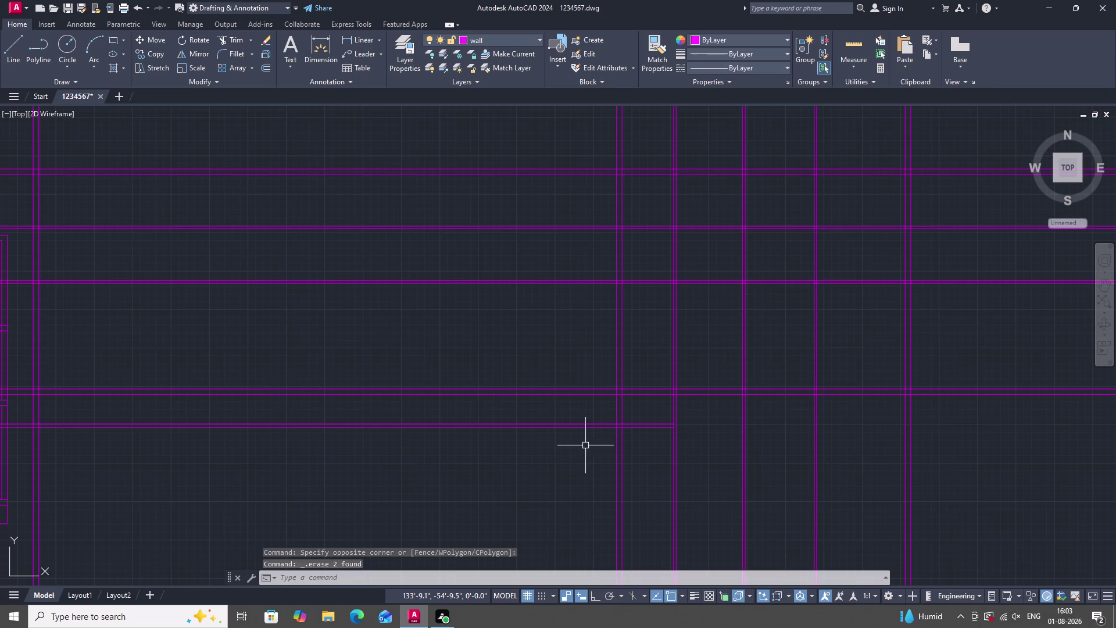
Trim four wall segments at the crossing-wall junctions.
text(TR)
key(space)
scroll(up, 3)
click(615, 430)
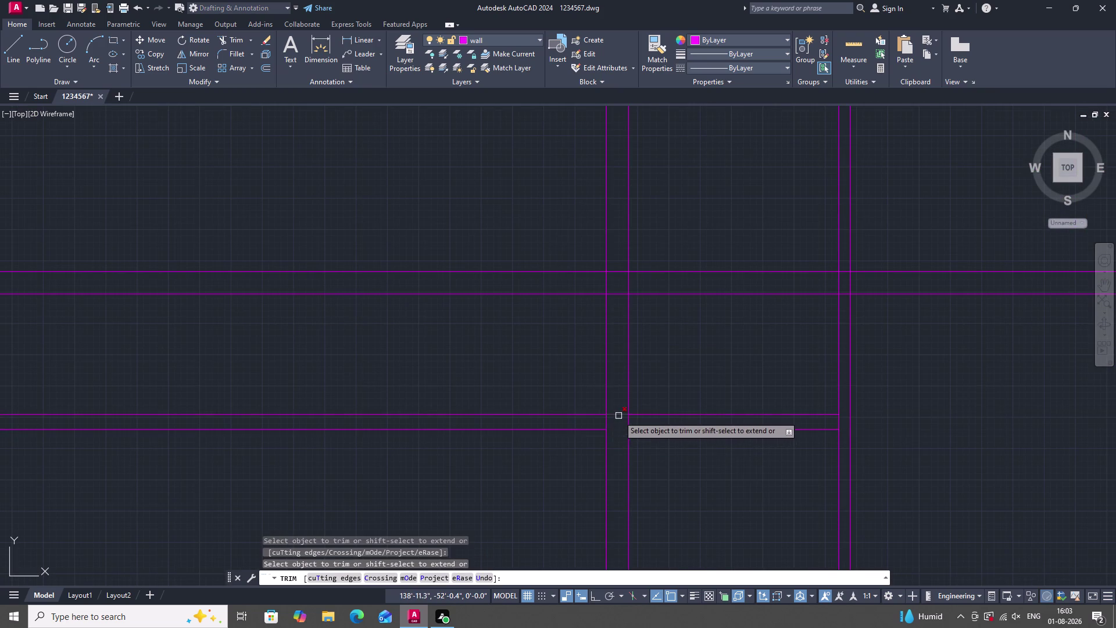
click(618, 415)
scroll(down, 3)
scroll(up, 3)
click(598, 415)
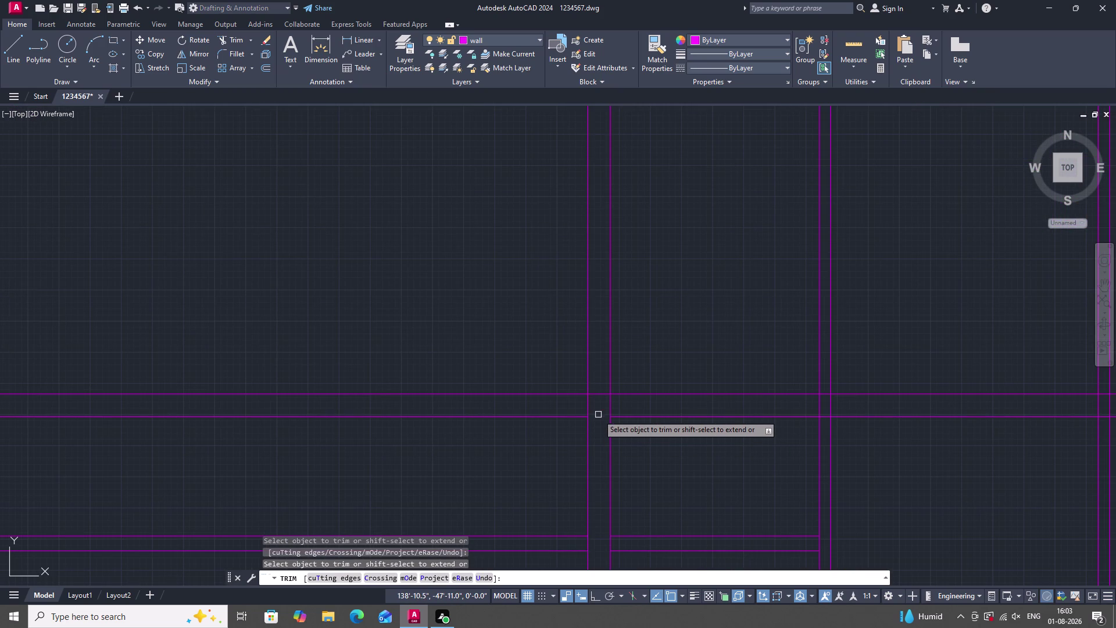
click(600, 396)
scroll(down, 3)
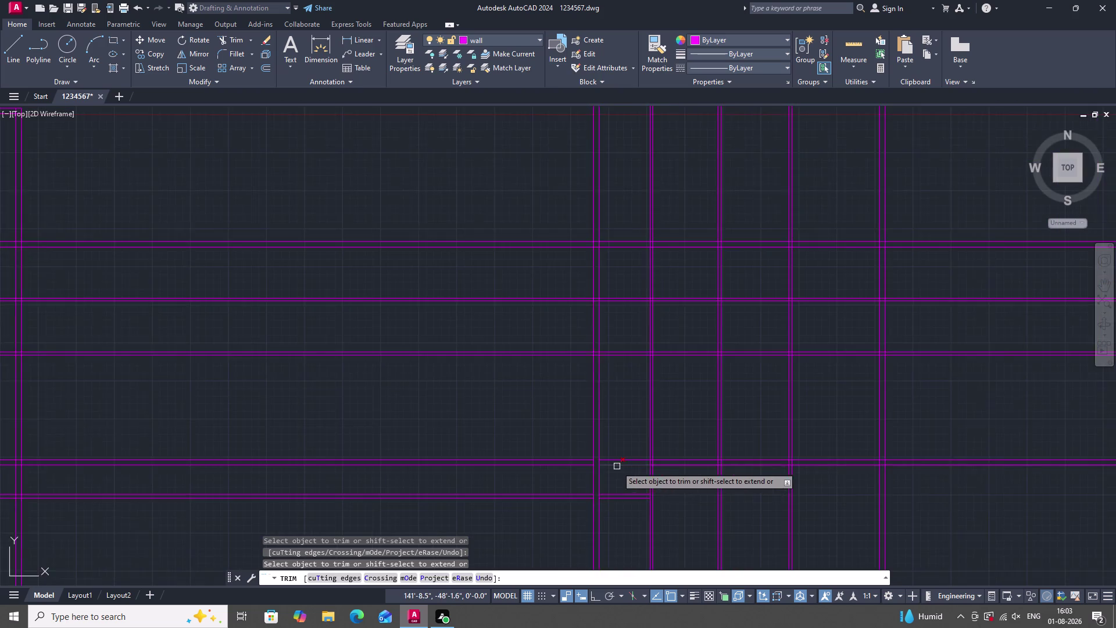
scroll(down, 3)
scroll(up, 3)
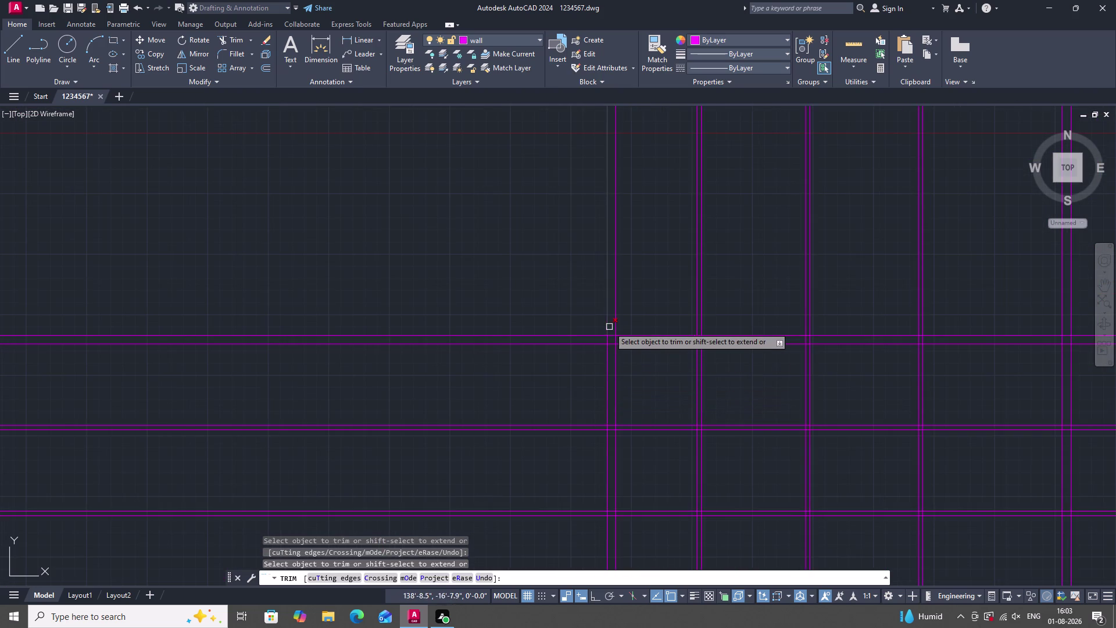
scroll(up, 3)
Fence-trim the wall line ends extending left of the plan.
drag(763, 270, 457, 394)
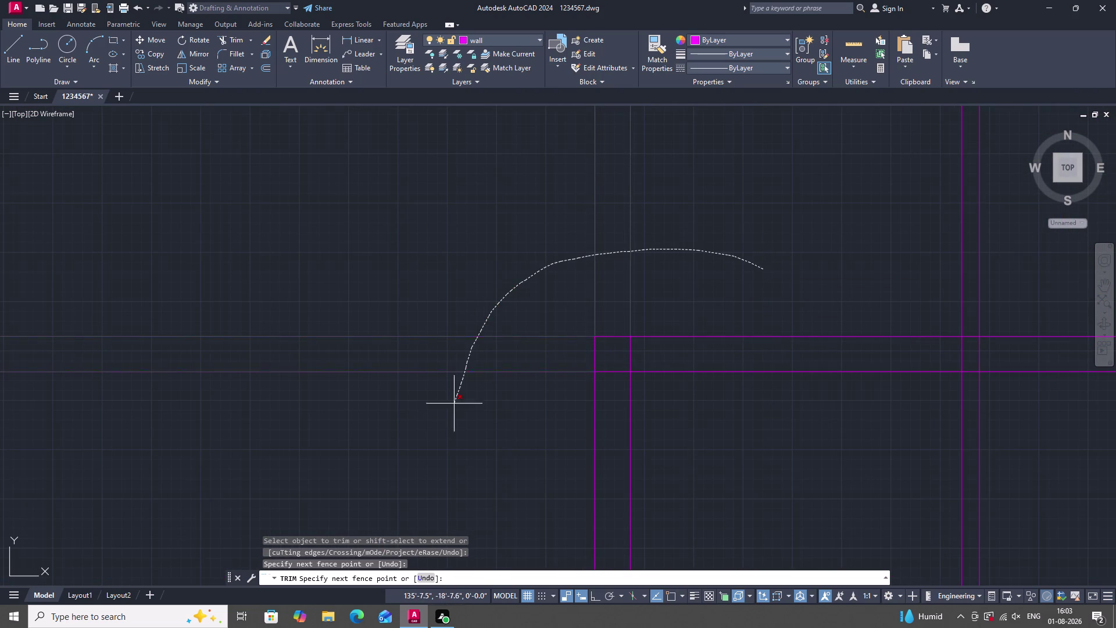
drag(457, 395, 434, 491)
scroll(down, 3)
scroll(up, 3)
scroll(down, 3)
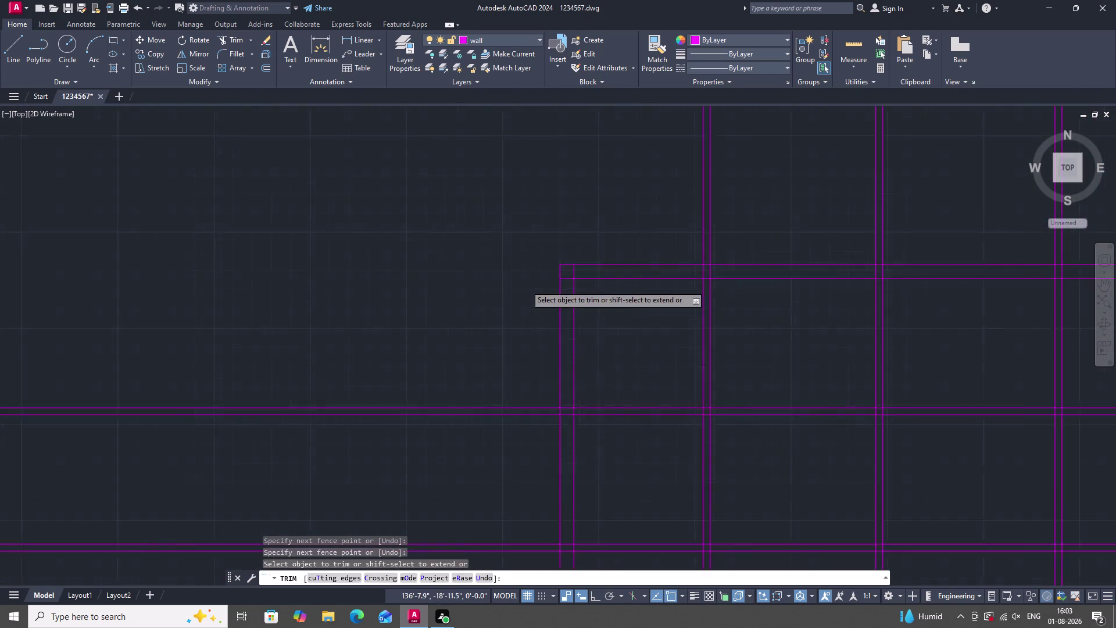
scroll(down, 3)
scroll(up, 3)
scroll(down, 3)
scroll(up, 3)
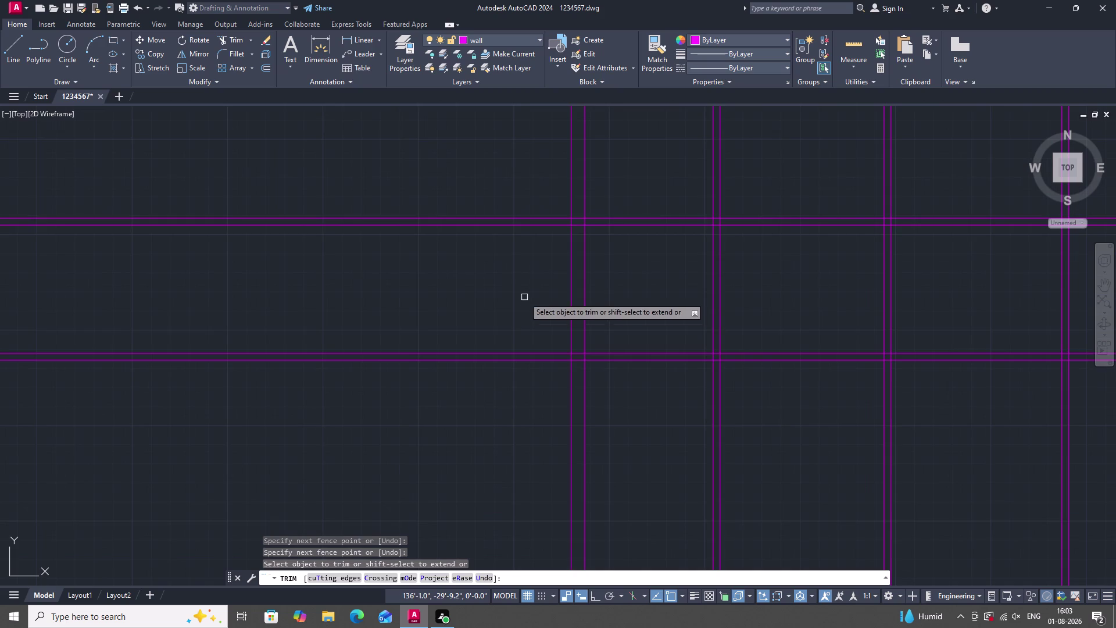
scroll(down, 3)
drag(519, 196, 487, 393)
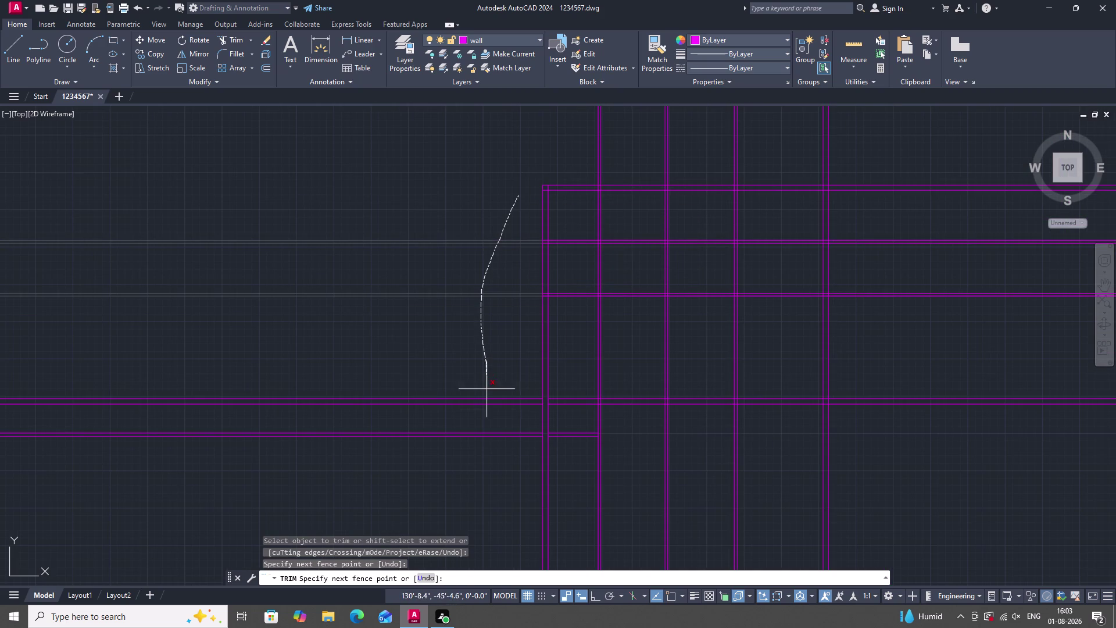
drag(487, 393, 488, 444)
click(489, 444)
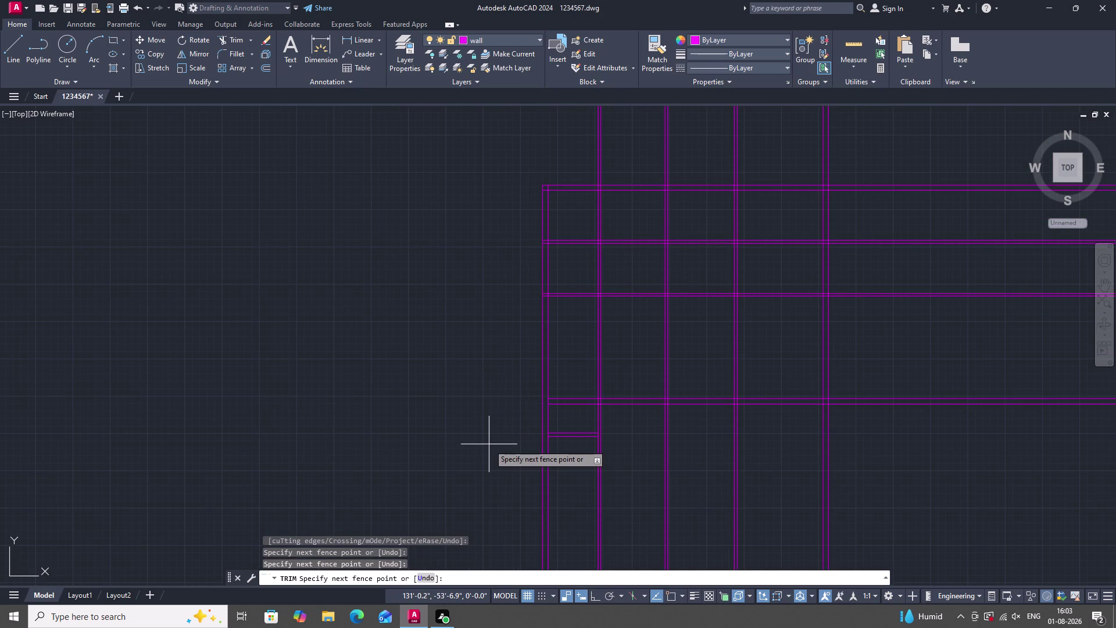
scroll(down, 3)
scroll(up, 3)
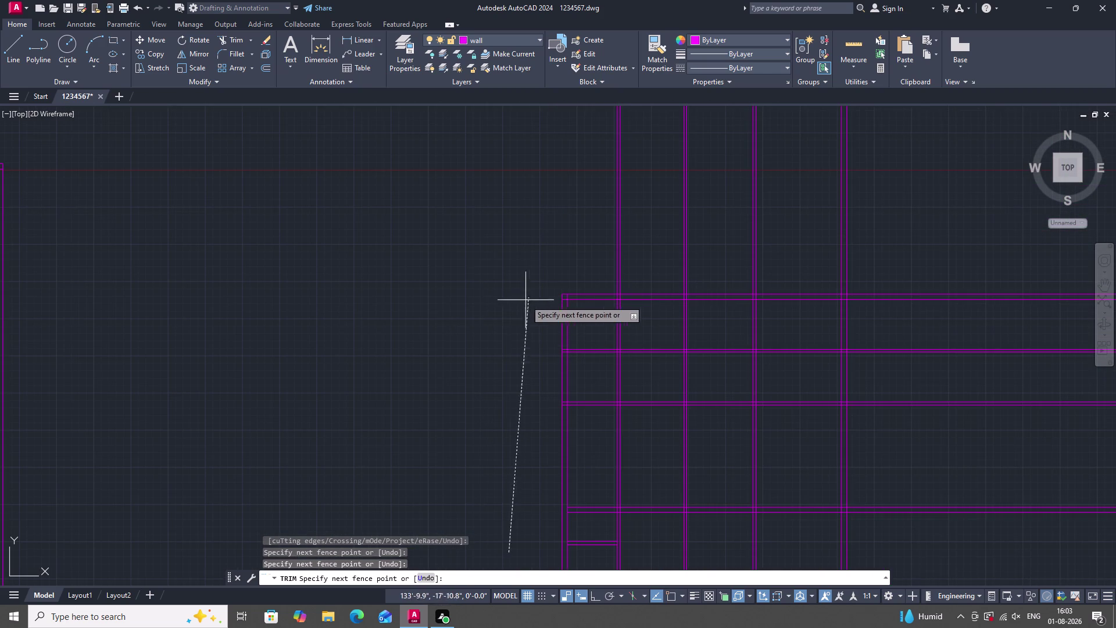
Trim the wall lines sticking out above the plan.
click(508, 334)
drag(516, 203, 849, 239)
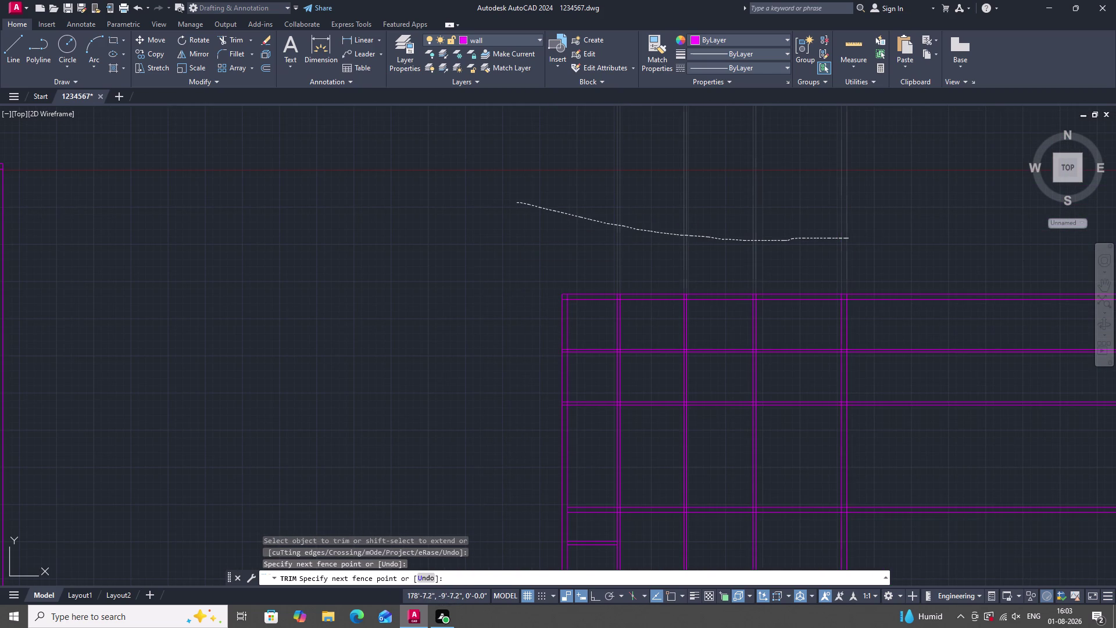
scroll(down, 3)
scroll(up, 3)
scroll(down, 3)
scroll(up, 3)
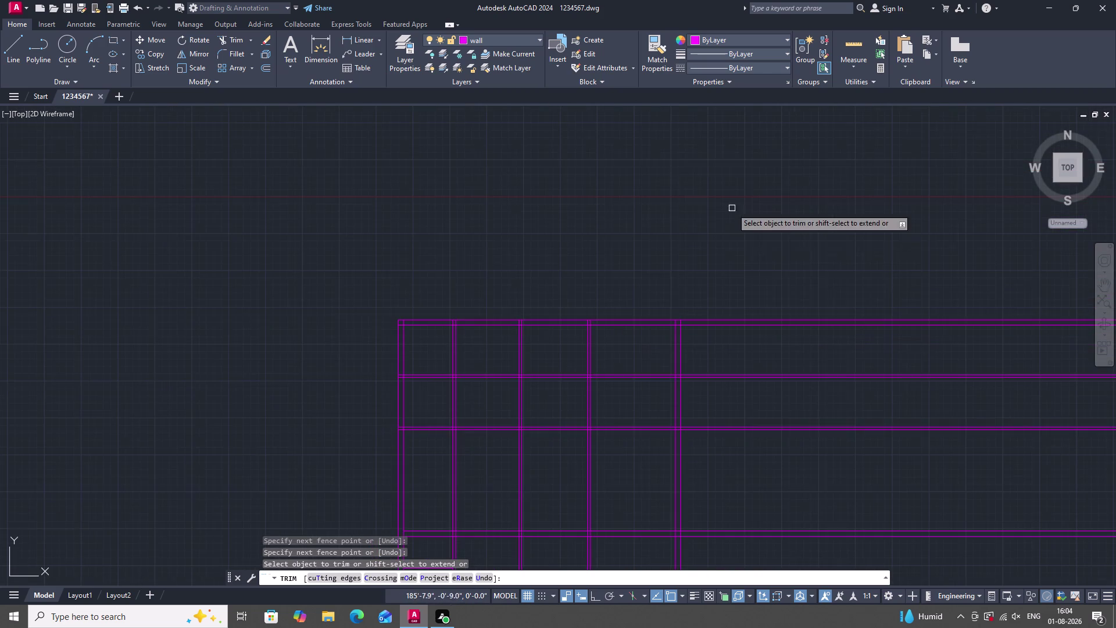
scroll(down, 3)
scroll(up, 3)
Trim the wall lines extending right of the plan.
drag(750, 224, 748, 238)
drag(748, 248, 747, 254)
drag(745, 307, 723, 420)
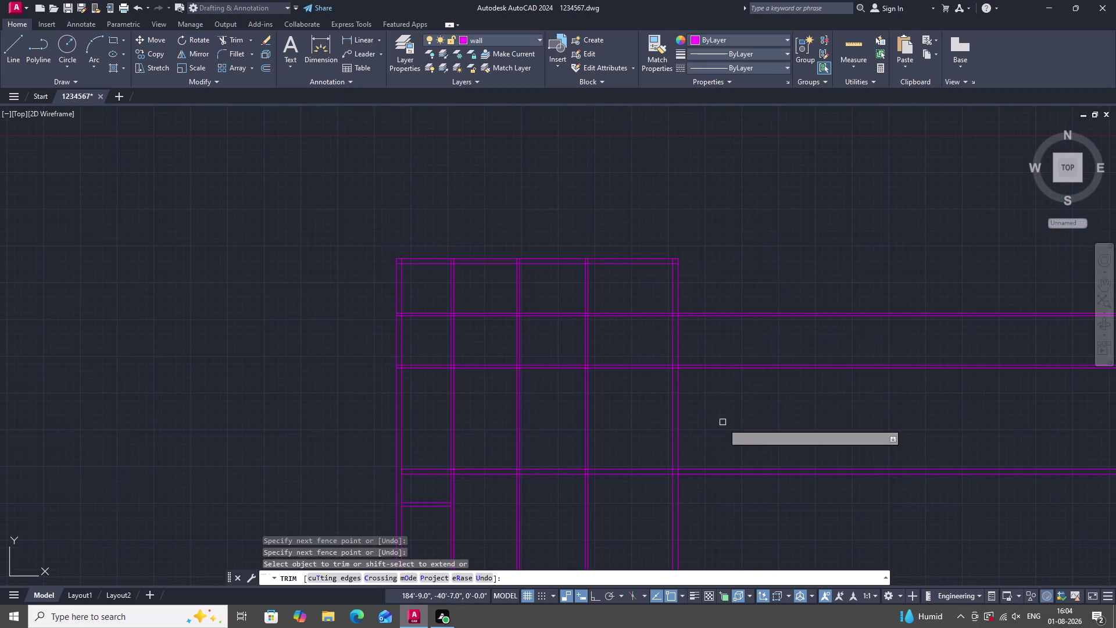
drag(723, 420, 722, 428)
drag(722, 430, 718, 462)
drag(752, 502, 750, 466)
drag(750, 406, 751, 391)
drag(751, 380, 751, 319)
click(751, 306)
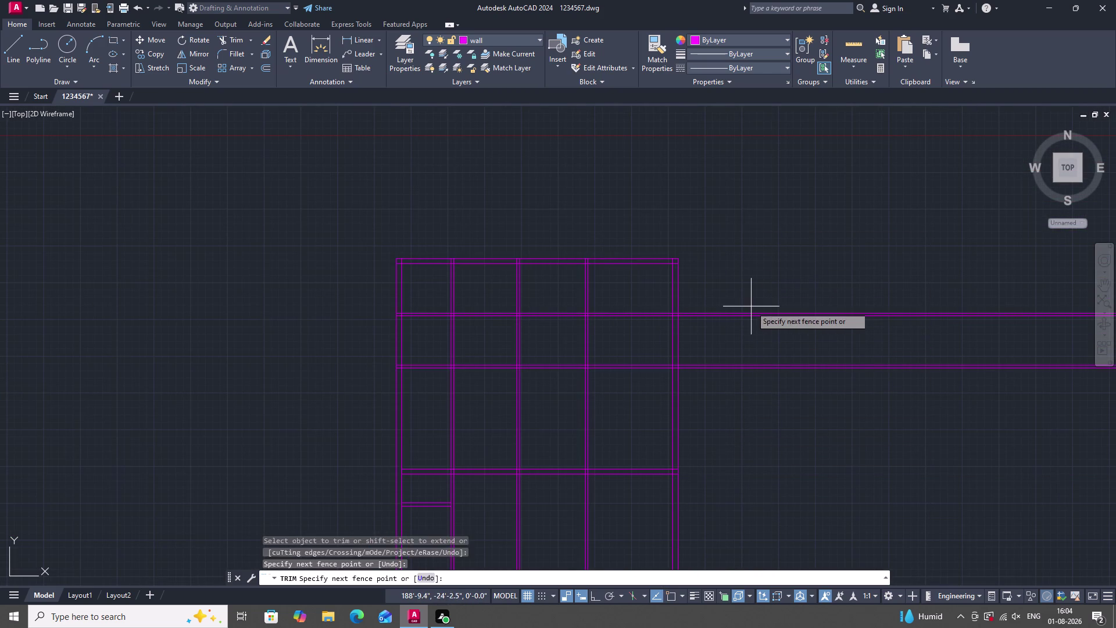
drag(756, 280, 754, 307)
drag(754, 324, 747, 393)
click(748, 393)
drag(750, 384, 751, 298)
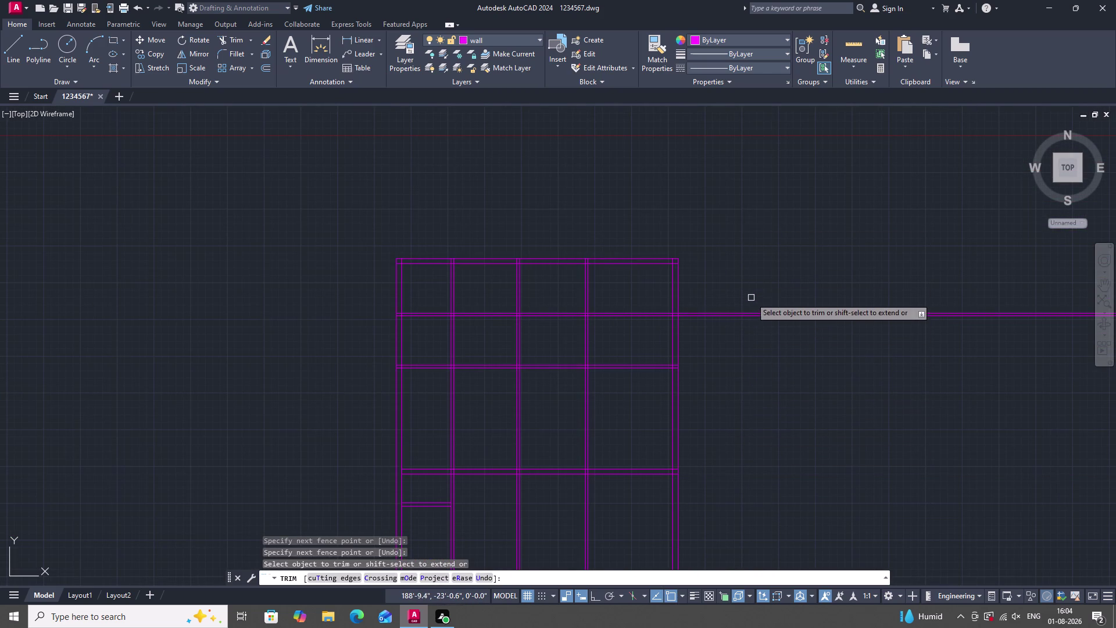
drag(755, 285, 748, 373)
scroll(down, 3)
scroll(up, 3)
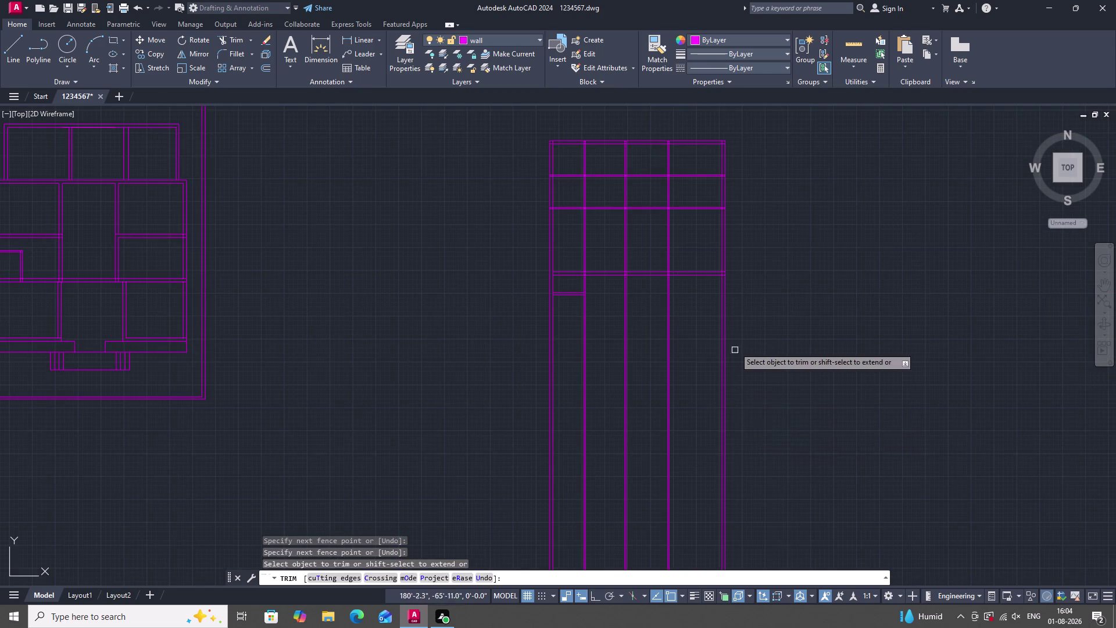
scroll(up, 3)
scroll(down, 3)
scroll(up, 3)
Fence-trim the remaining protruding wall ends below the room and exit Trim.
drag(750, 339, 590, 327)
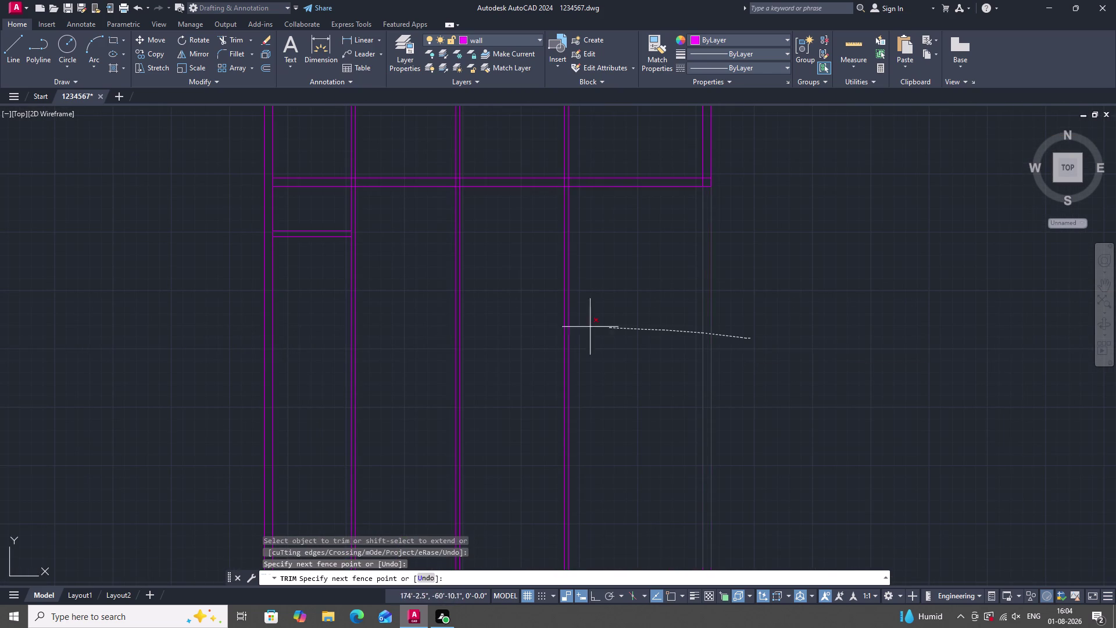
drag(591, 327, 237, 366)
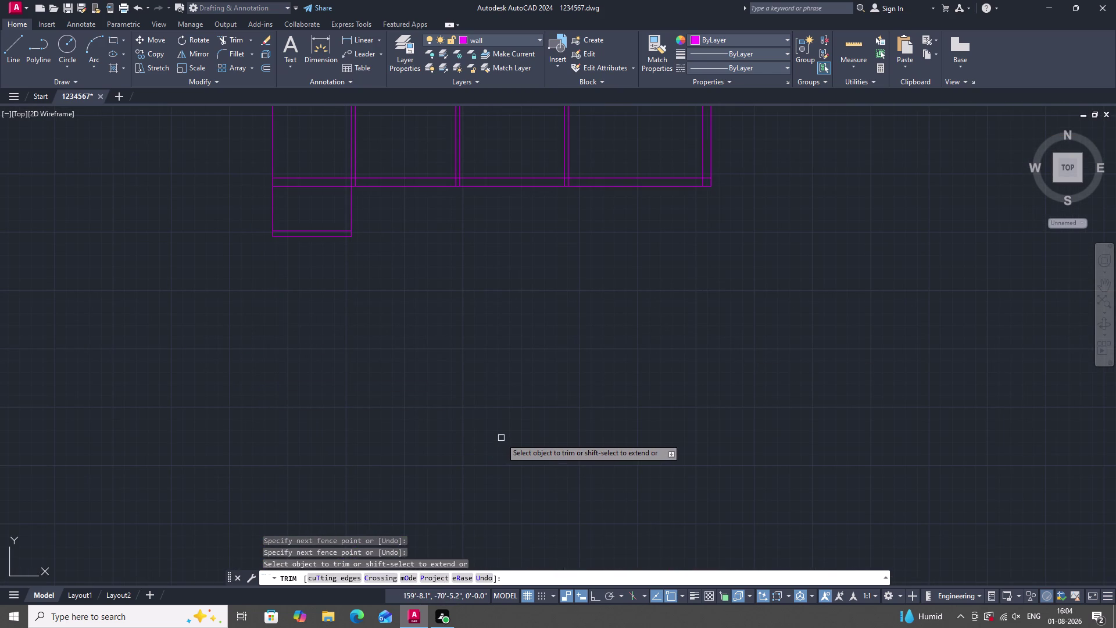
key(Escape)
scroll(down, 3)
scroll(up, 3)
scroll(down, 3)
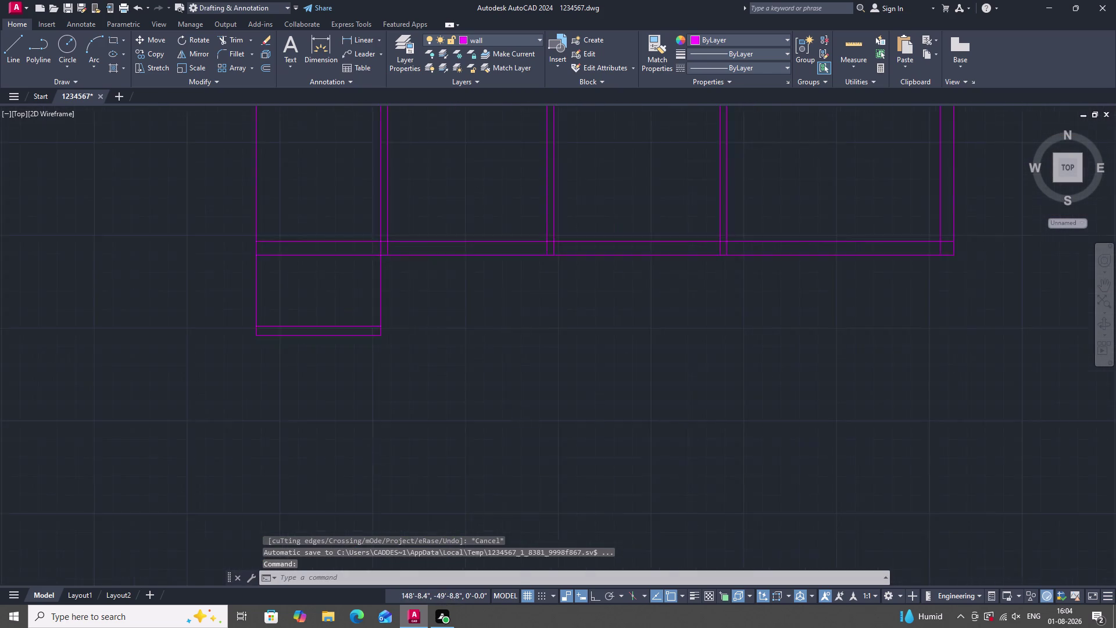
Offset the left wall line through a point just outside it.
scroll(down, 3)
scroll(up, 3)
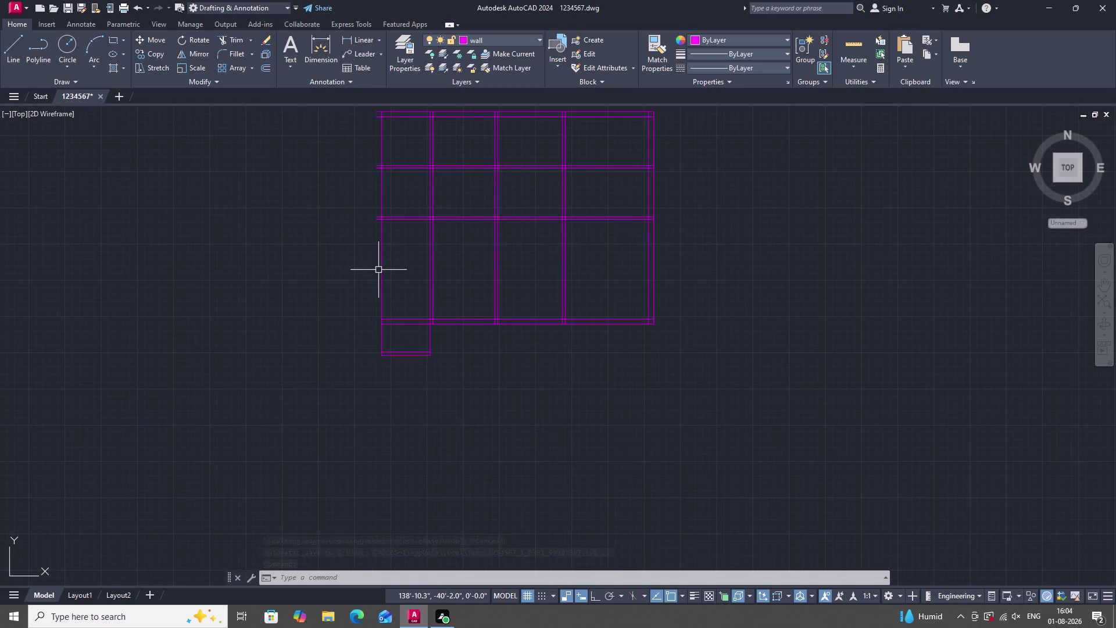
text(O)
key(space)
key(space)
click(379, 272)
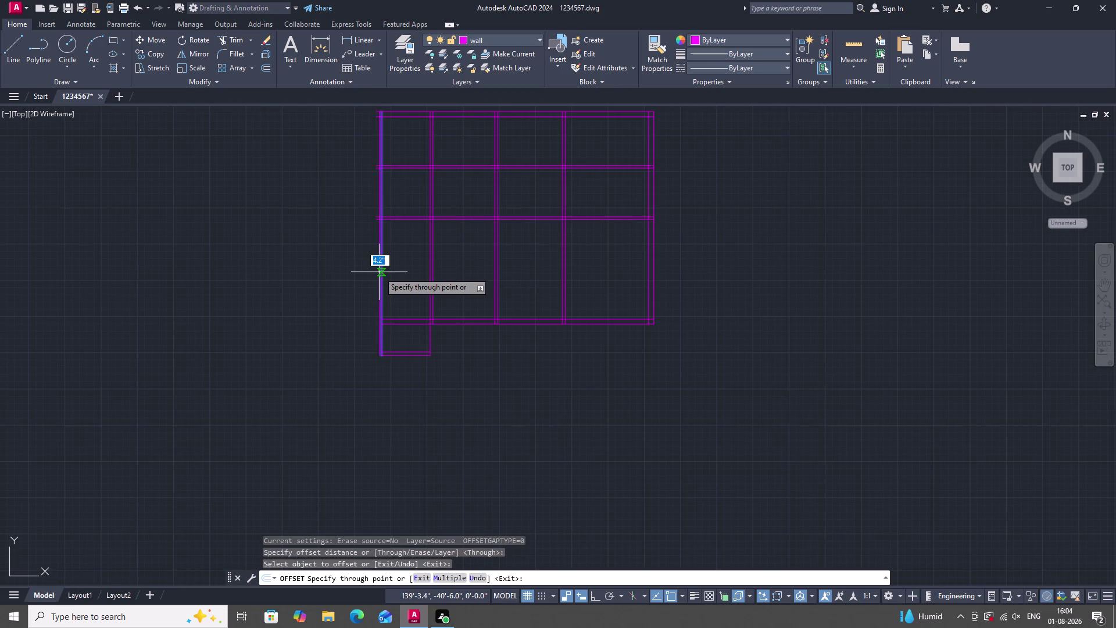
scroll(up, 3)
scroll(up, 3)
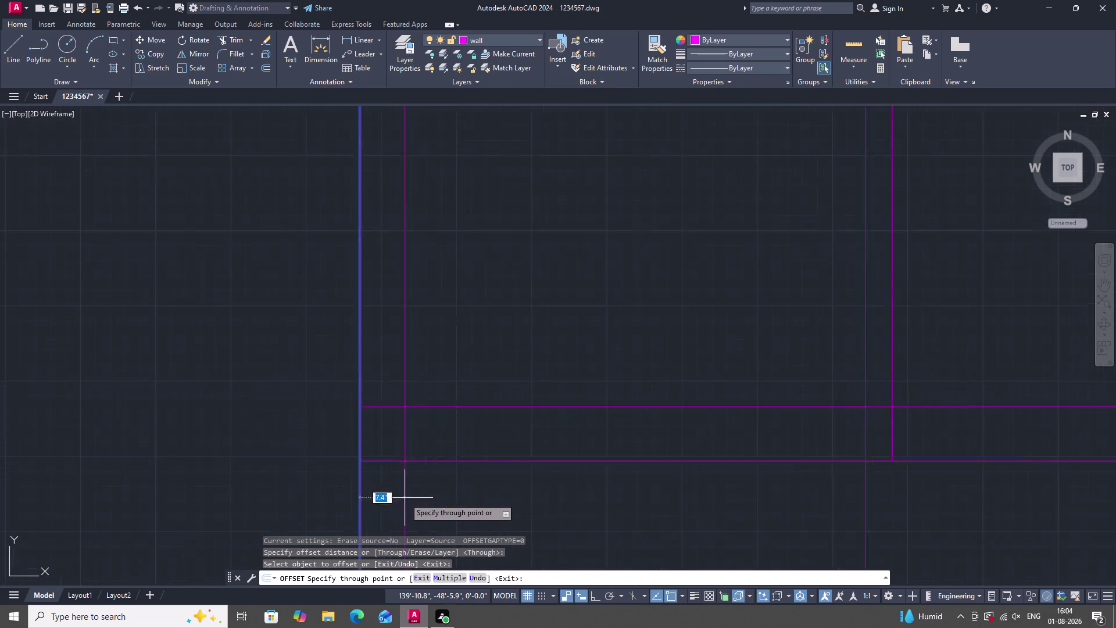
scroll(up, 3)
scroll(down, 3)
scroll(down, 3)
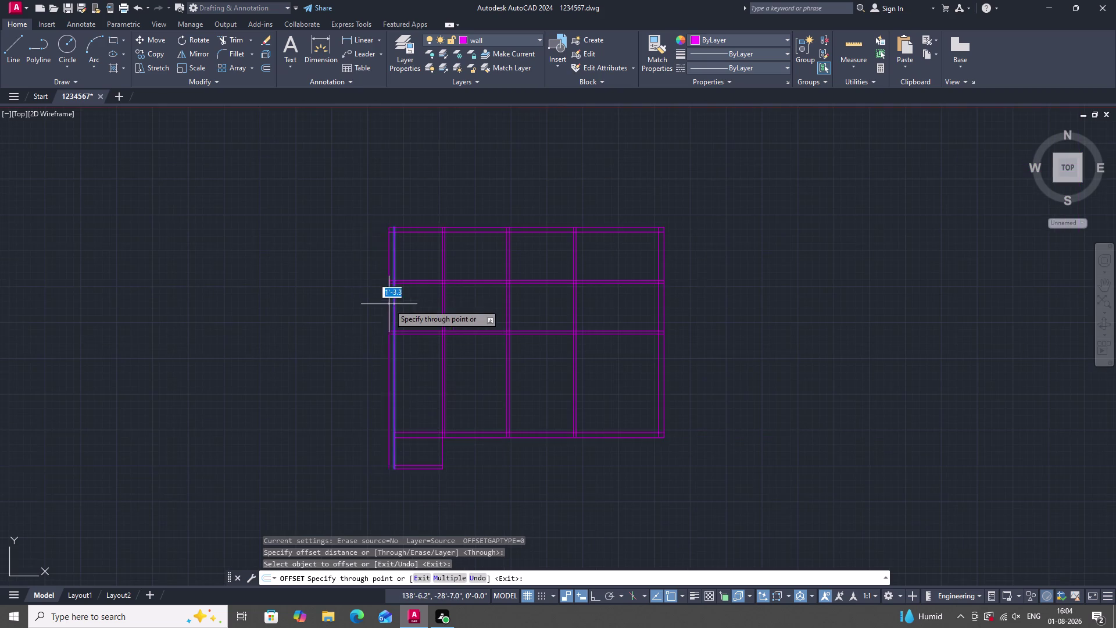
scroll(up, 3)
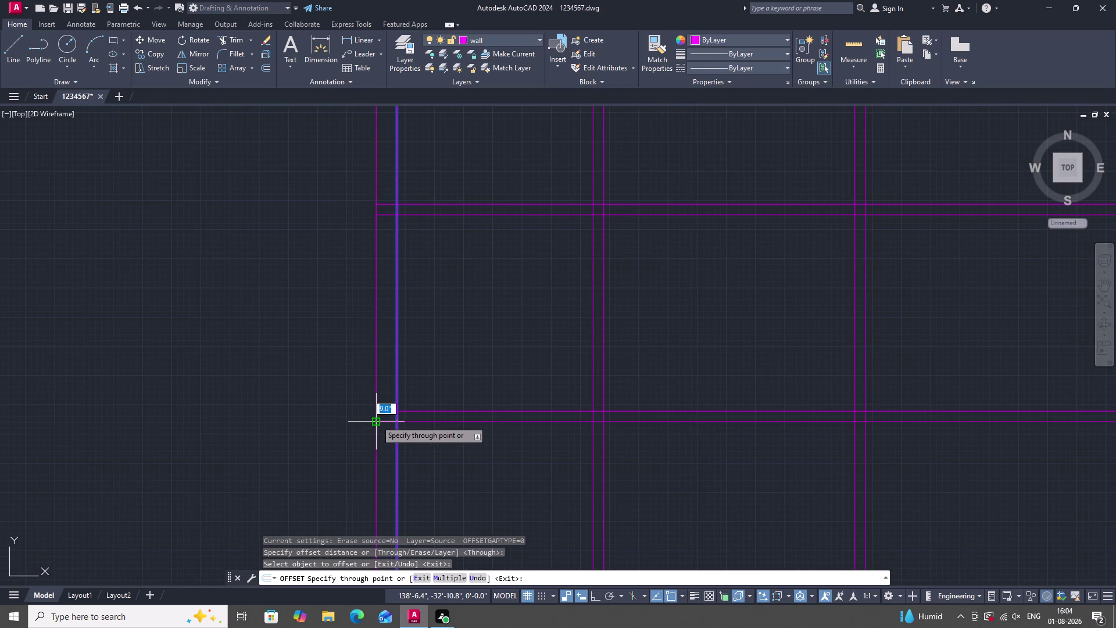
drag(376, 420, 378, 425)
scroll(down, 3)
scroll(up, 3)
key(Escape)
scroll(down, 3)
scroll(down, 3)
scroll(up, 3)
scroll(up, 3)
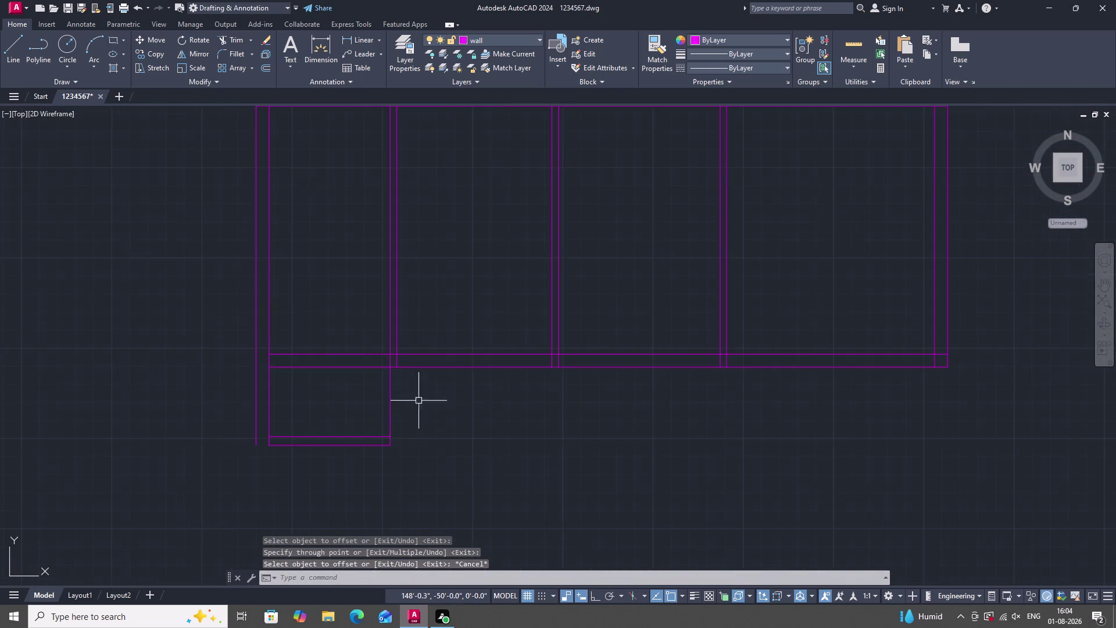
scroll(down, 3)
scroll(up, 3)
scroll(down, 3)
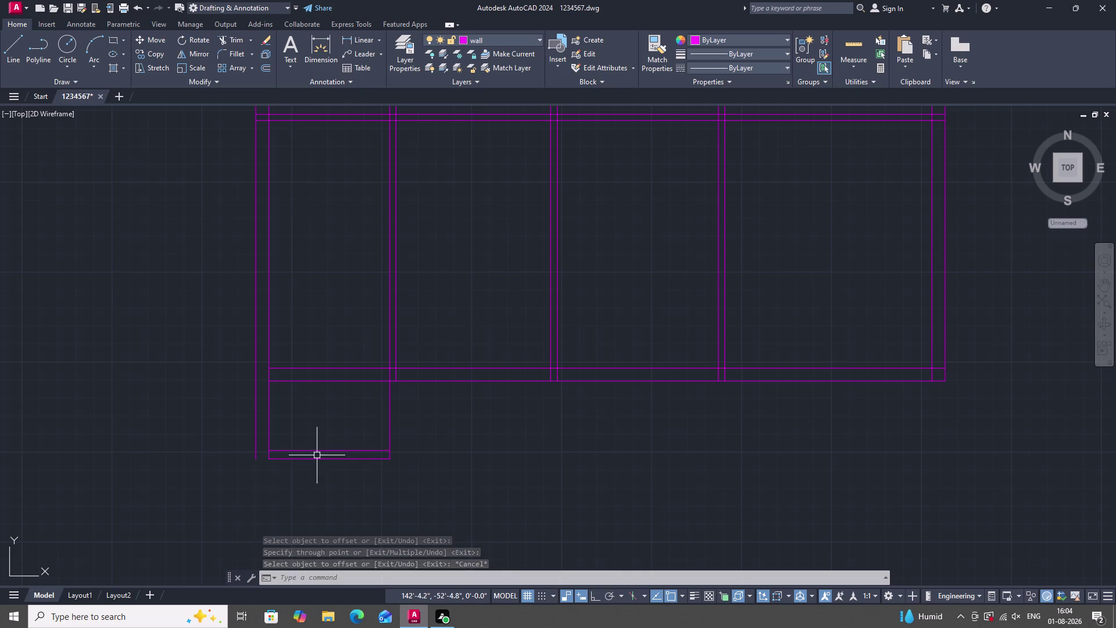
Extend the lower-left room's bottom outer line to the outer left wall with EX.
key(e)
text(X)
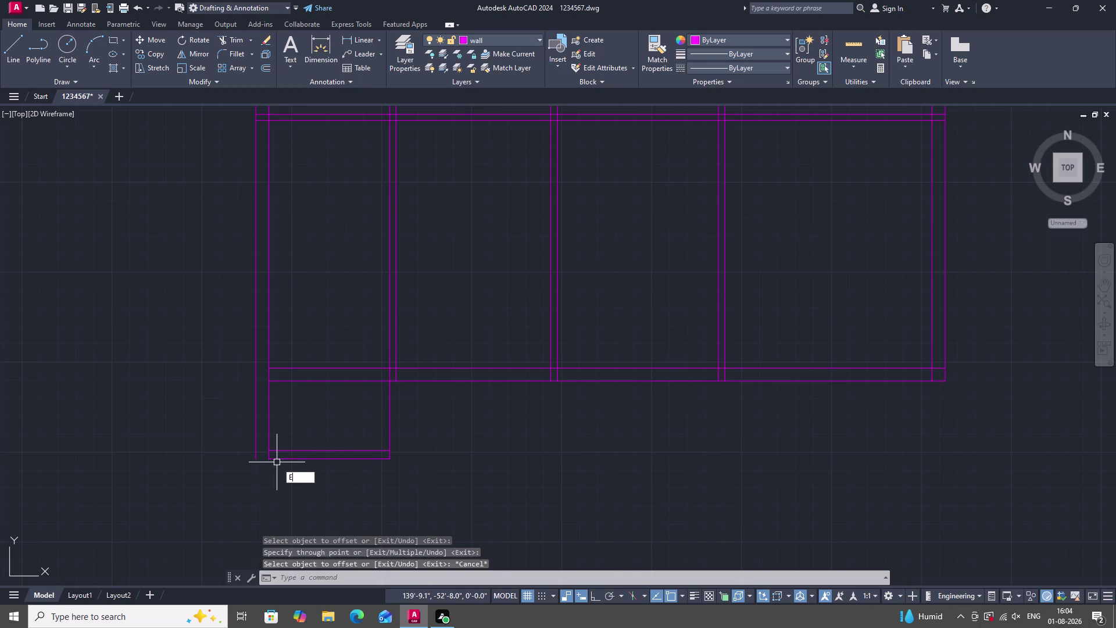
key(space)
click(278, 459)
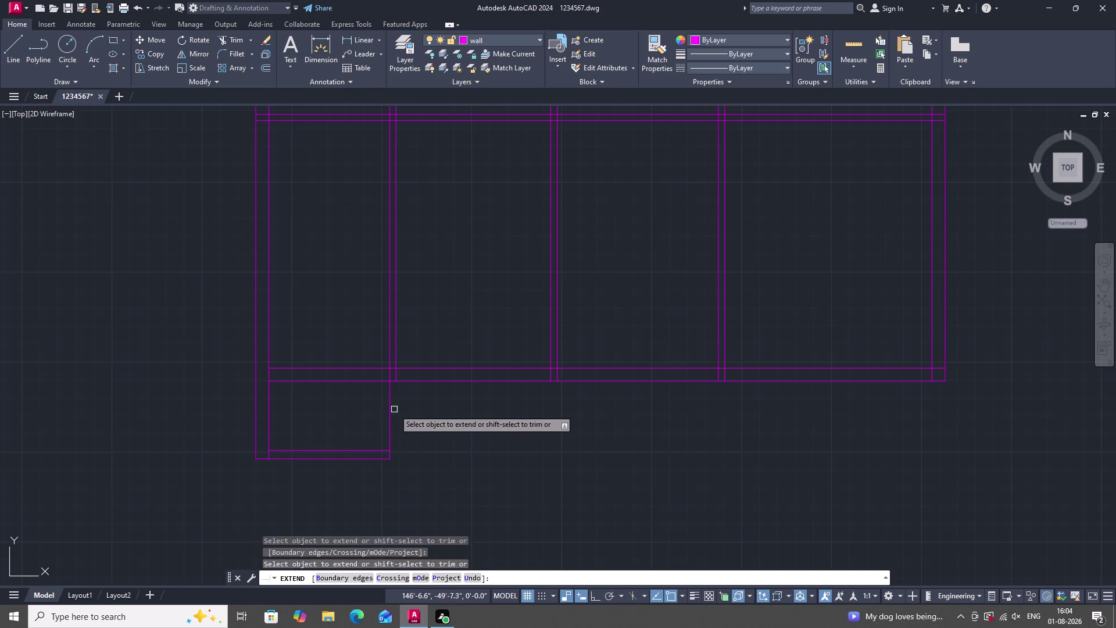
key(Escape)
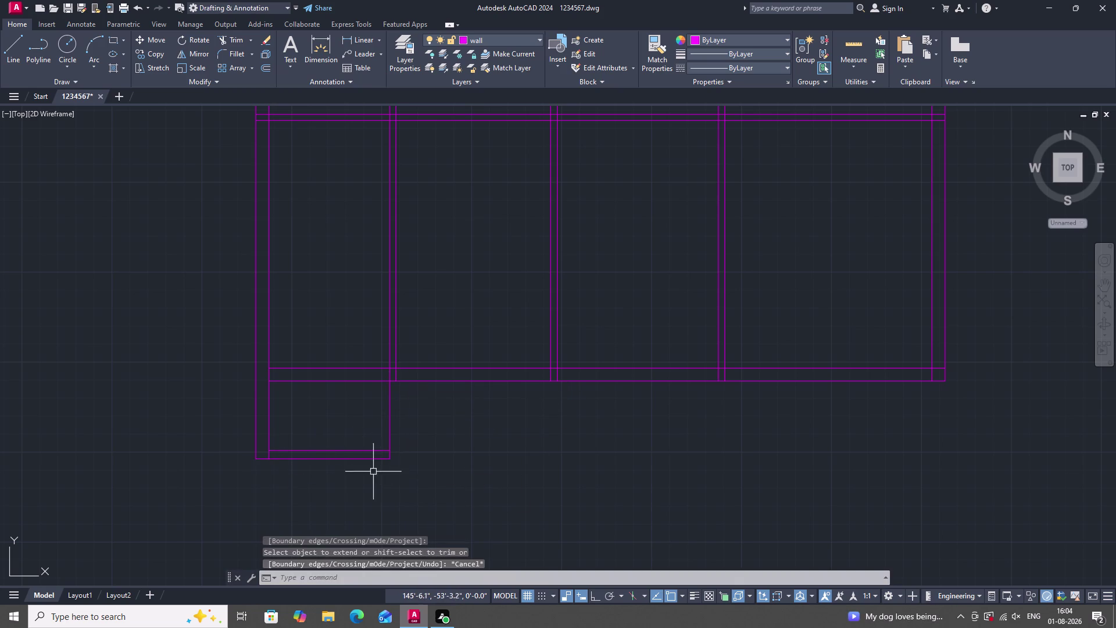
scroll(up, 3)
scroll(down, 3)
scroll(up, 3)
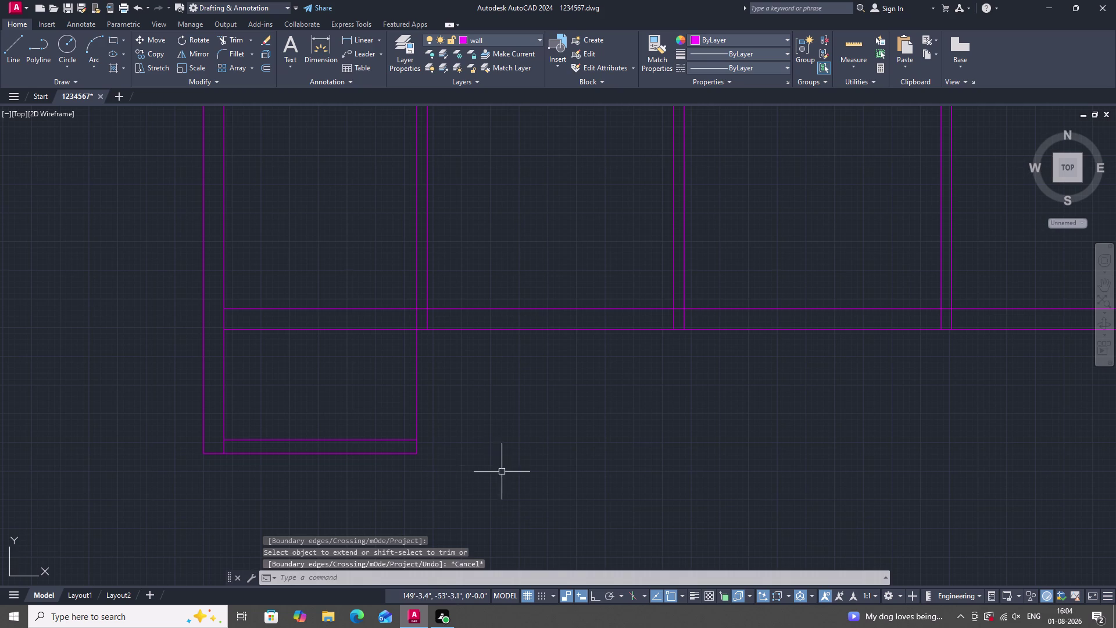
Draw lines from the room's lower-right corner down to the outer bottom line and across.
key(l)
key(space)
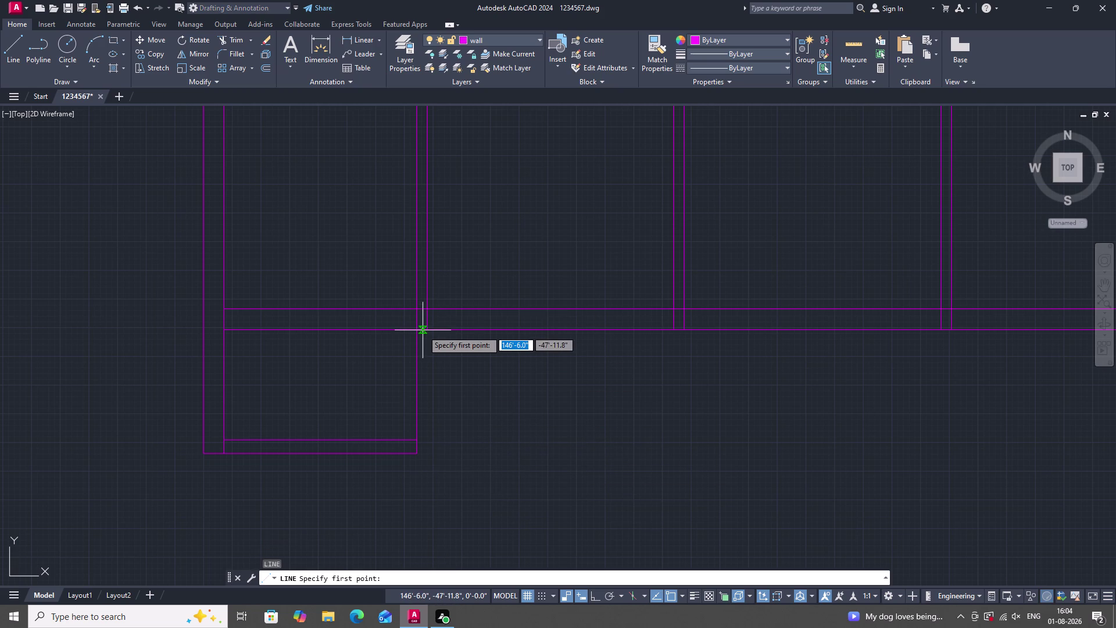
click(429, 331)
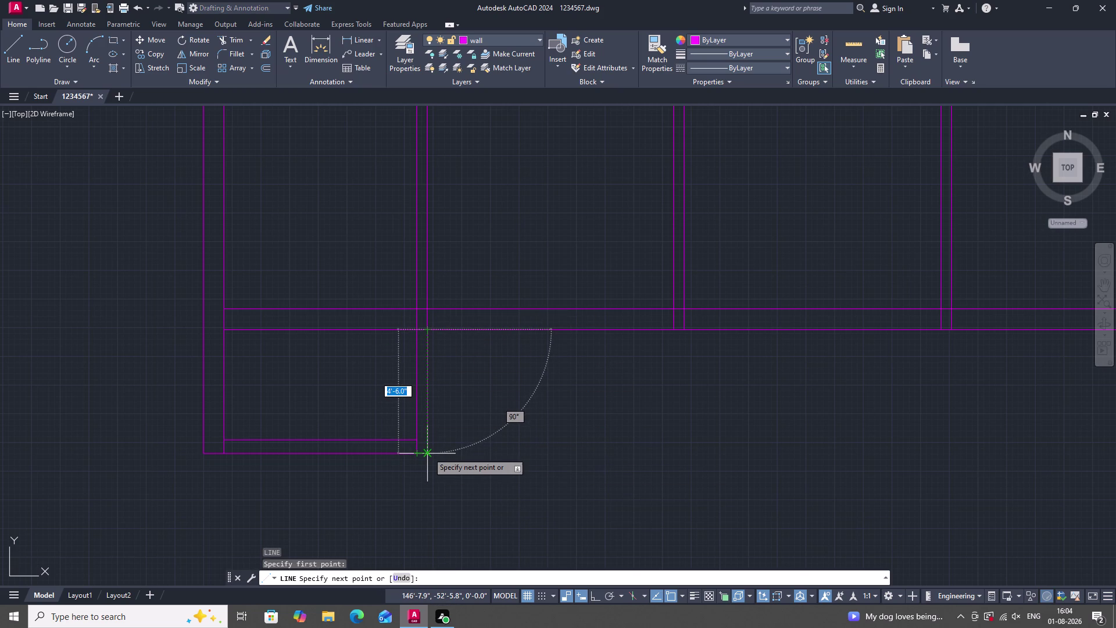
click(428, 452)
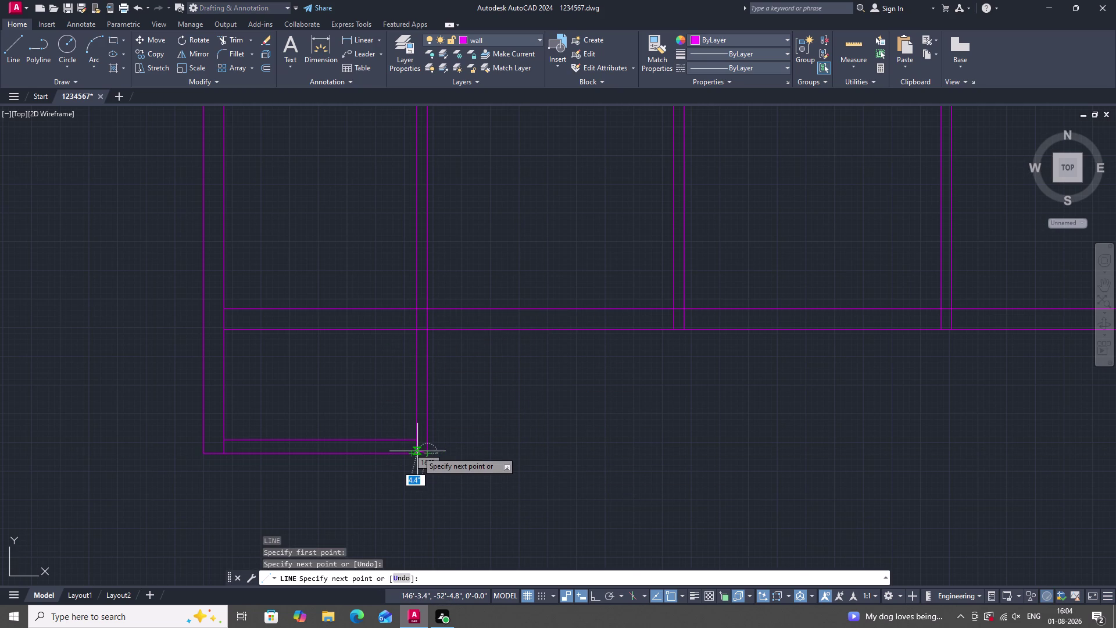
scroll(up, 3)
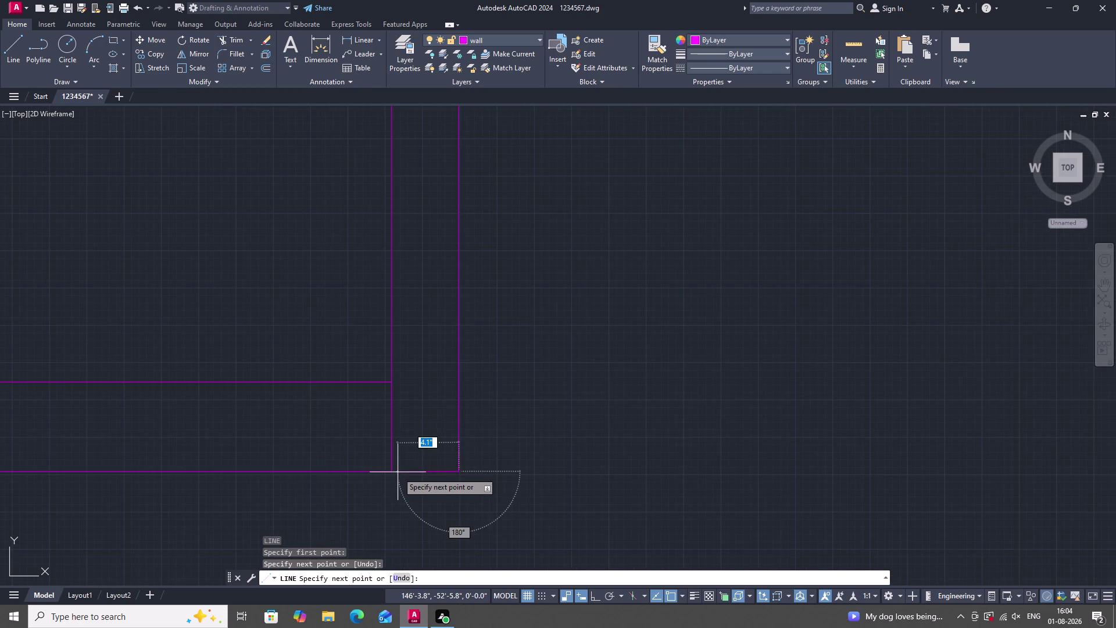
drag(393, 473, 393, 480)
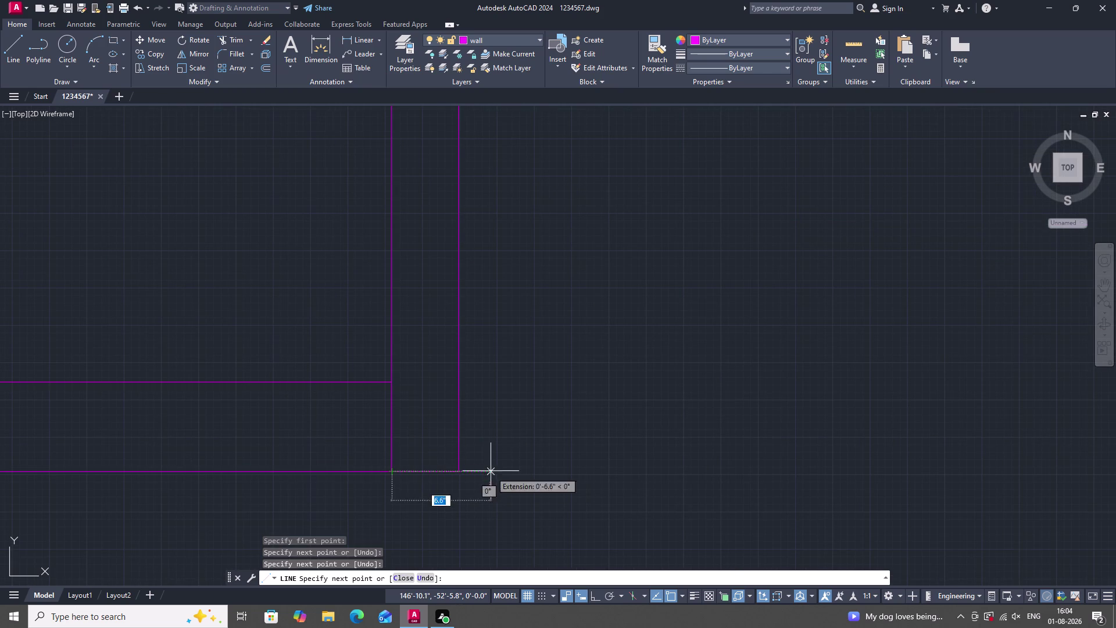
key(Escape)
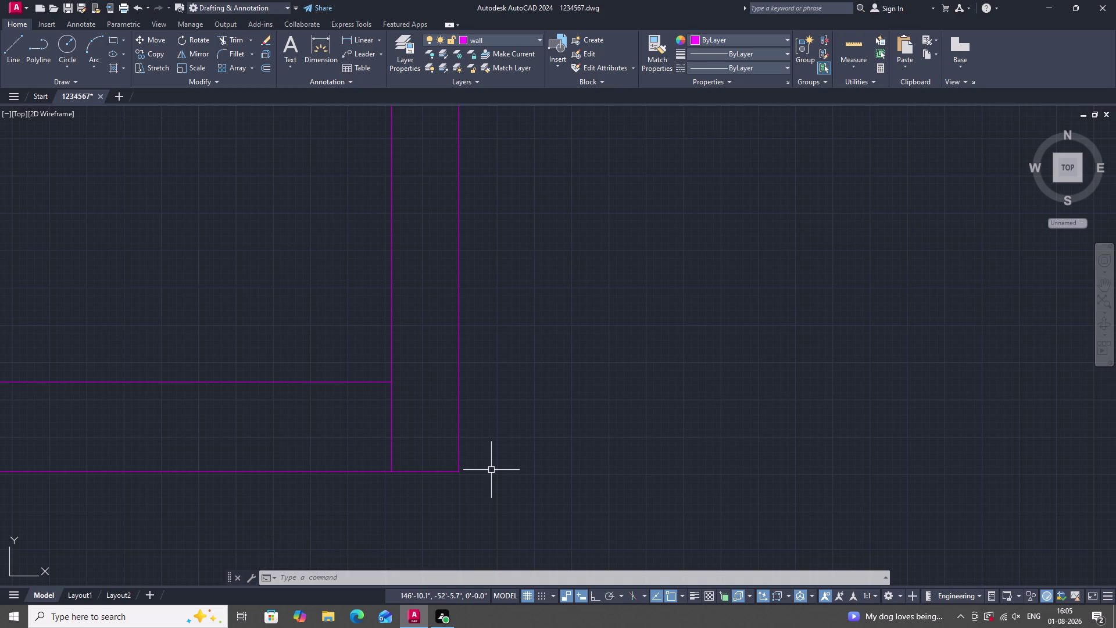
scroll(down, 3)
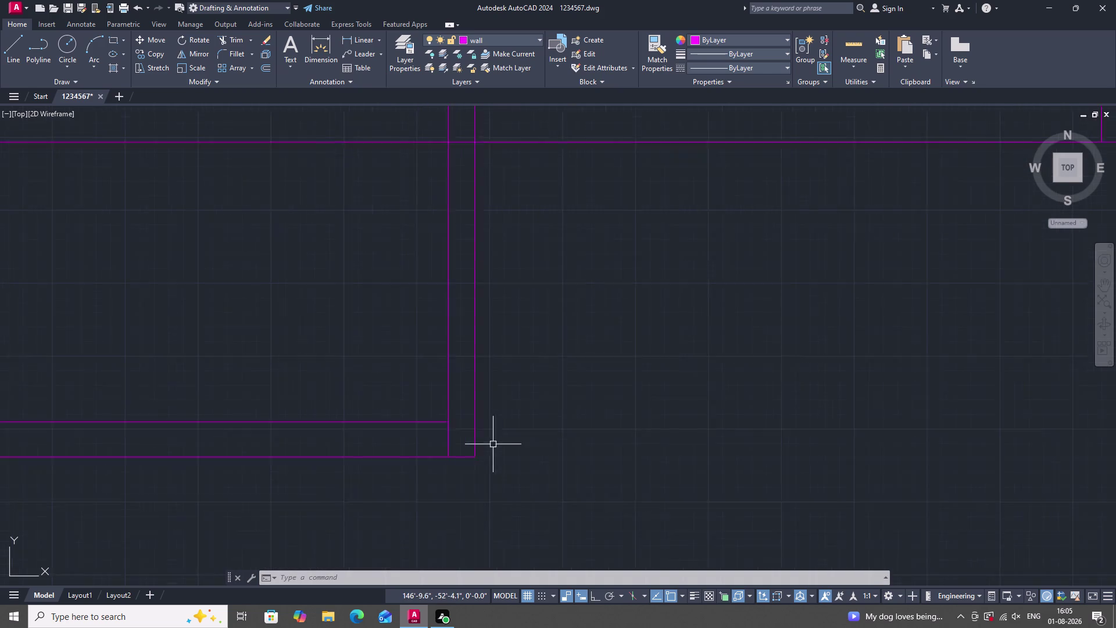
scroll(down, 3)
scroll(down, 3)
scroll(up, 3)
scroll(down, 3)
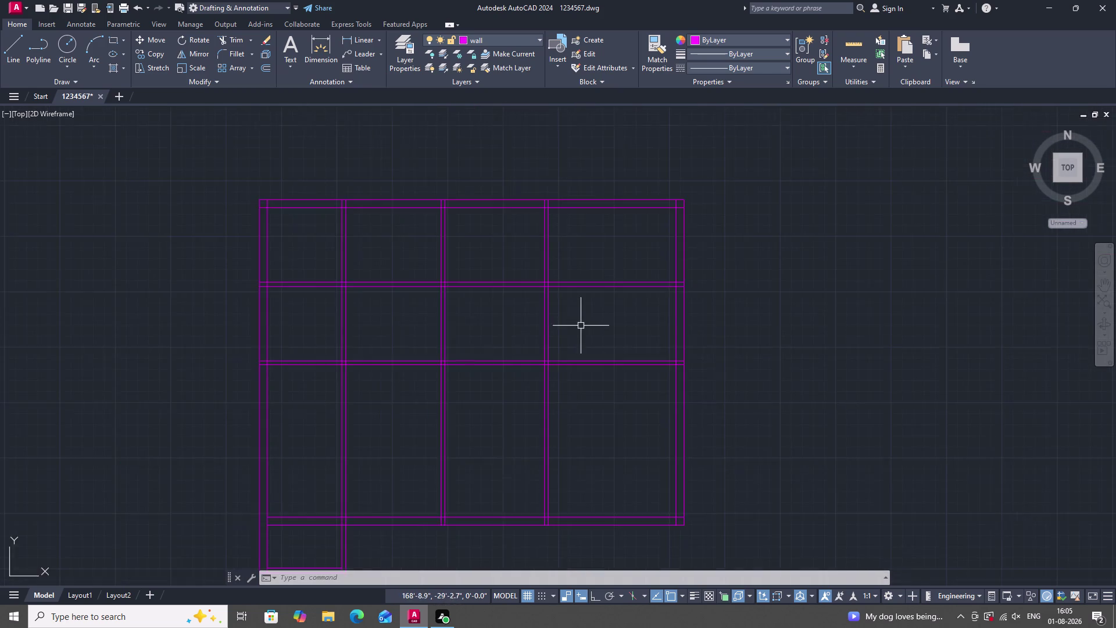
scroll(up, 3)
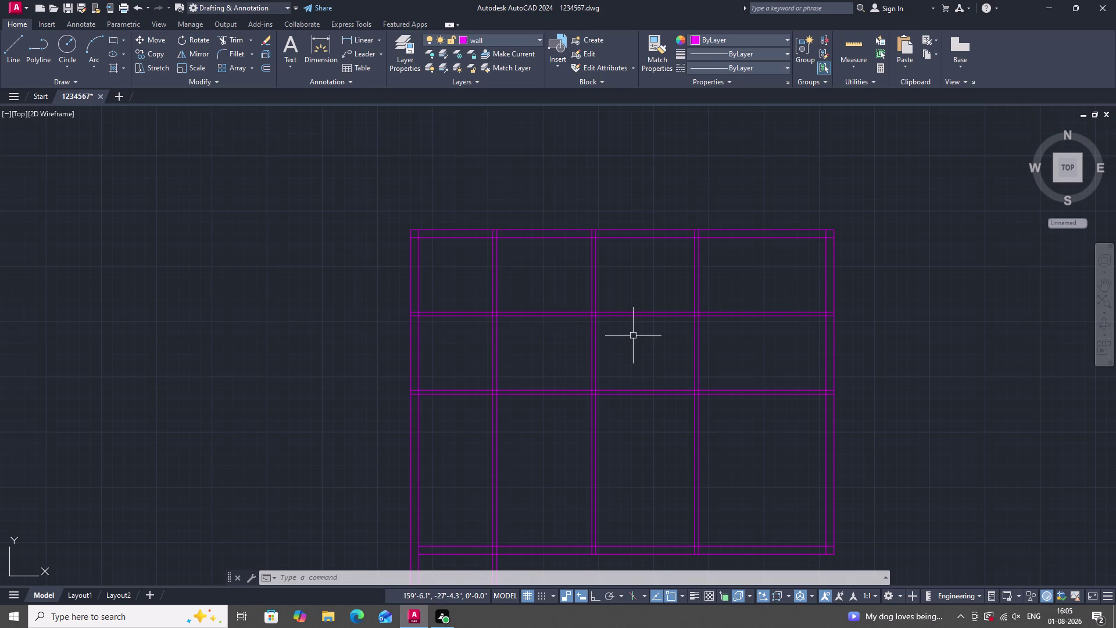
Trim the wall lines crossing the rooms, including the upper-left room wall and junction pieces.
text(TR)
key(space)
drag(637, 280, 653, 353)
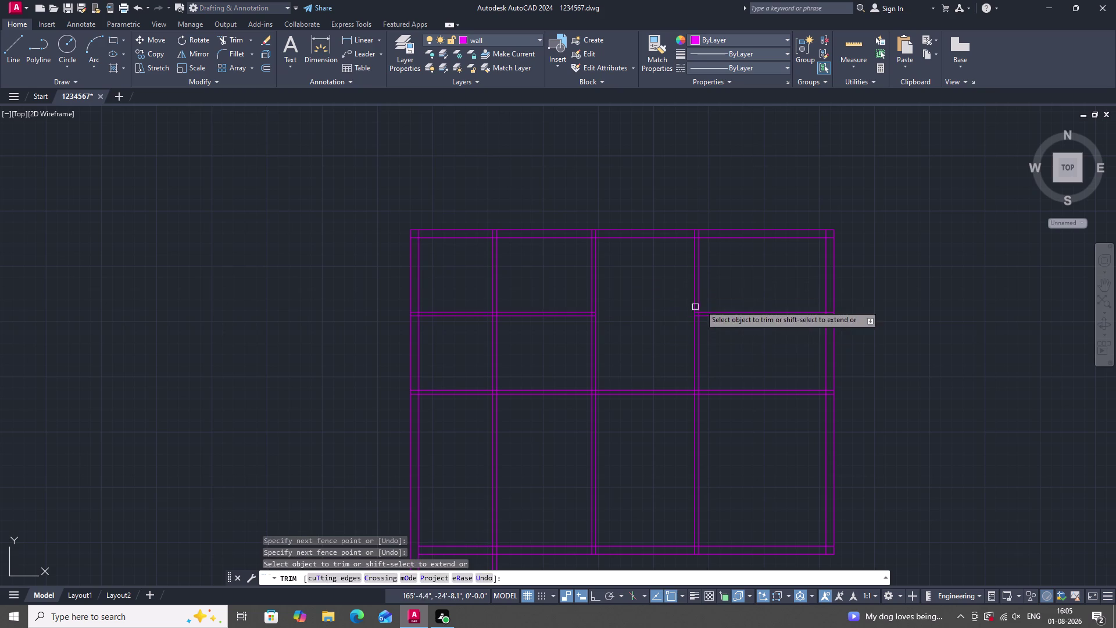
drag(748, 289, 754, 345)
drag(547, 294, 542, 336)
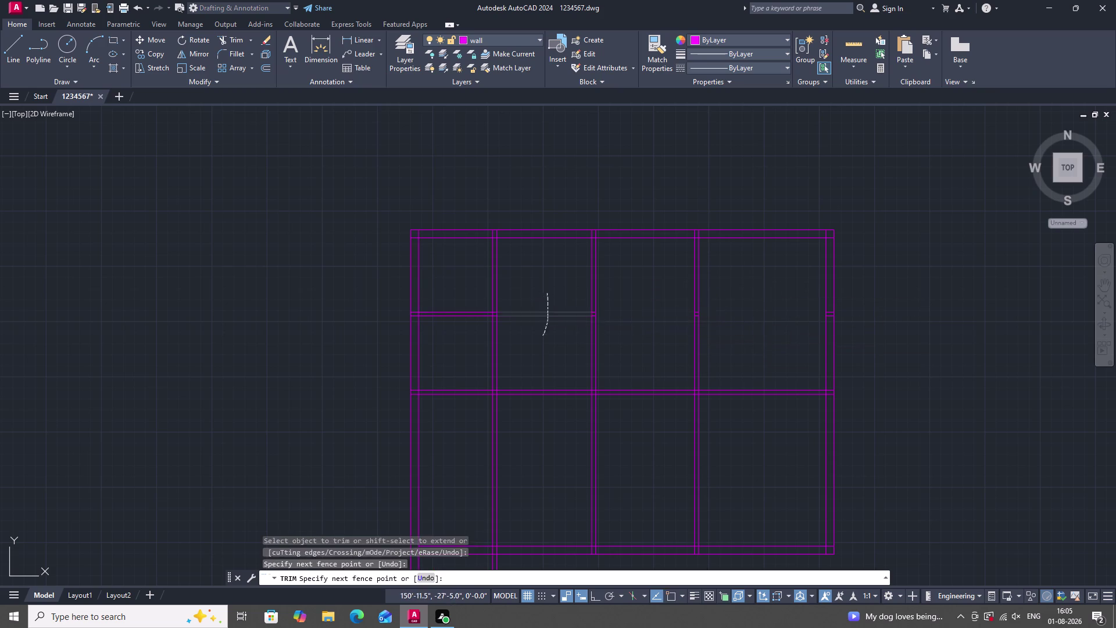
scroll(up, 3)
scroll(up, 3)
click(647, 301)
drag(641, 305, 632, 362)
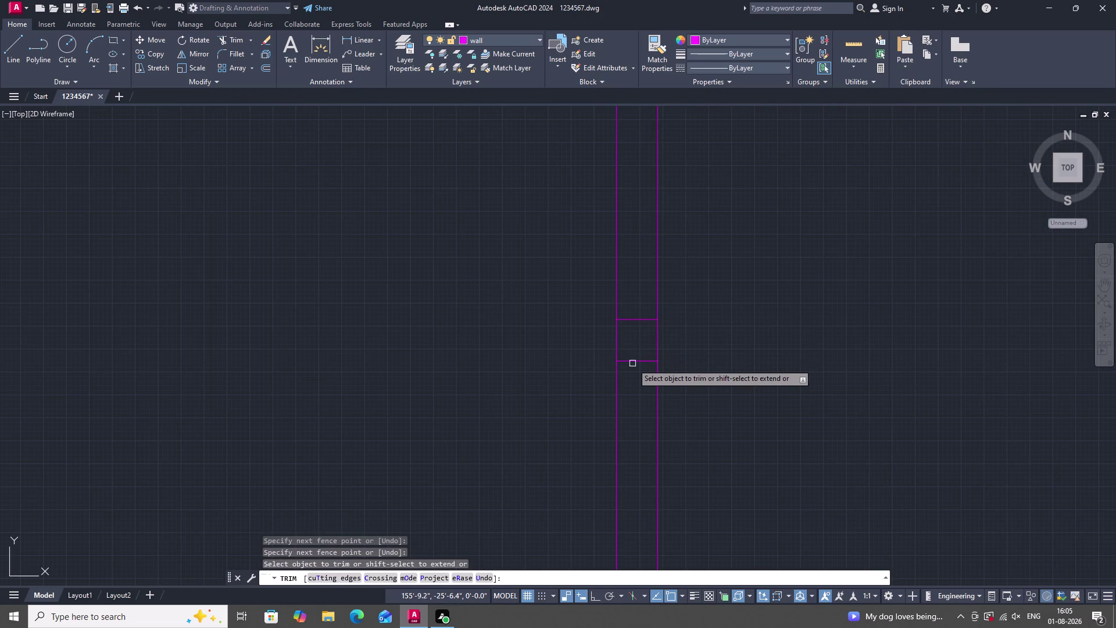
drag(632, 362, 632, 367)
click(635, 356)
click(645, 301)
click(637, 335)
drag(637, 337, 633, 377)
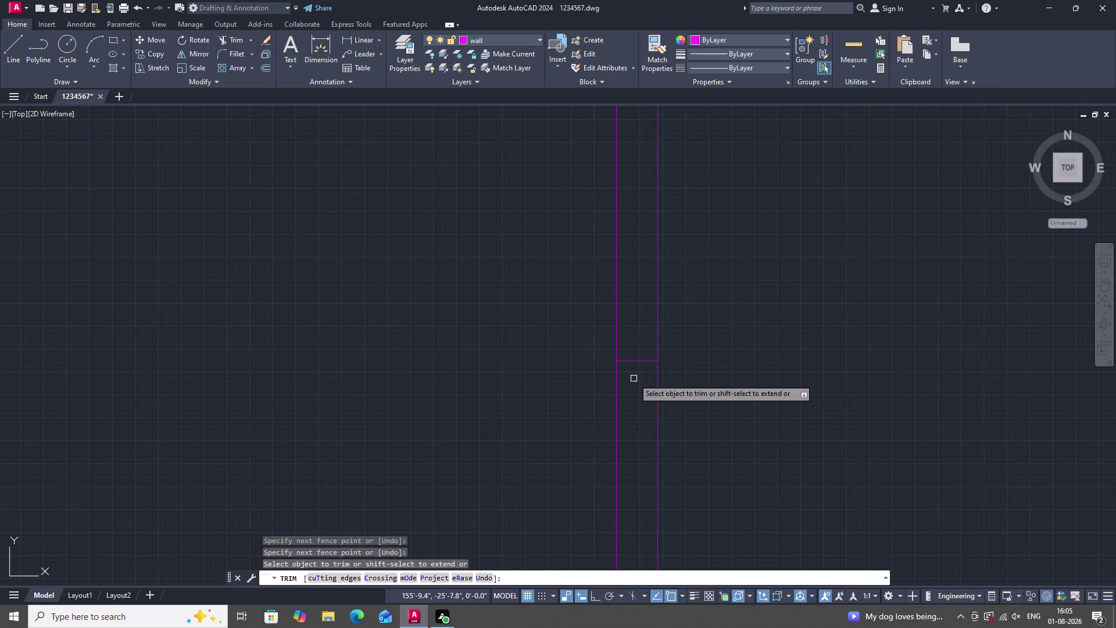
drag(634, 378, 634, 378)
drag(638, 345, 635, 384)
Trim the remaining short cross lines and right-side junction, then end TRIM and inspect the plan.
scroll(down, 3)
scroll(down, 3)
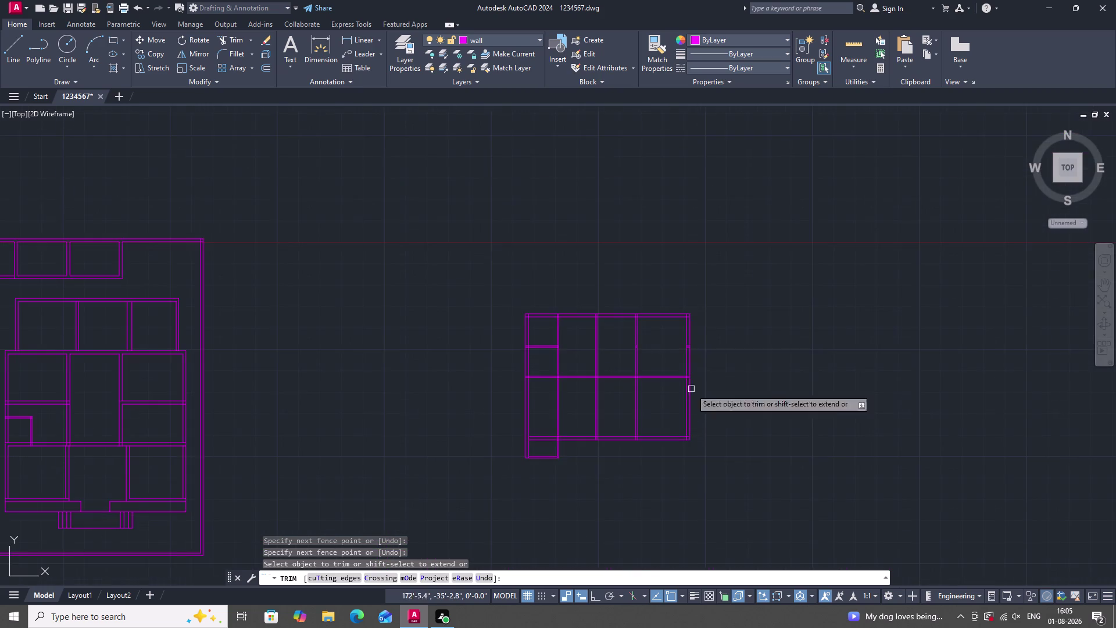
scroll(up, 3)
scroll(up, 3)
scroll(up, 3)
drag(647, 314, 628, 394)
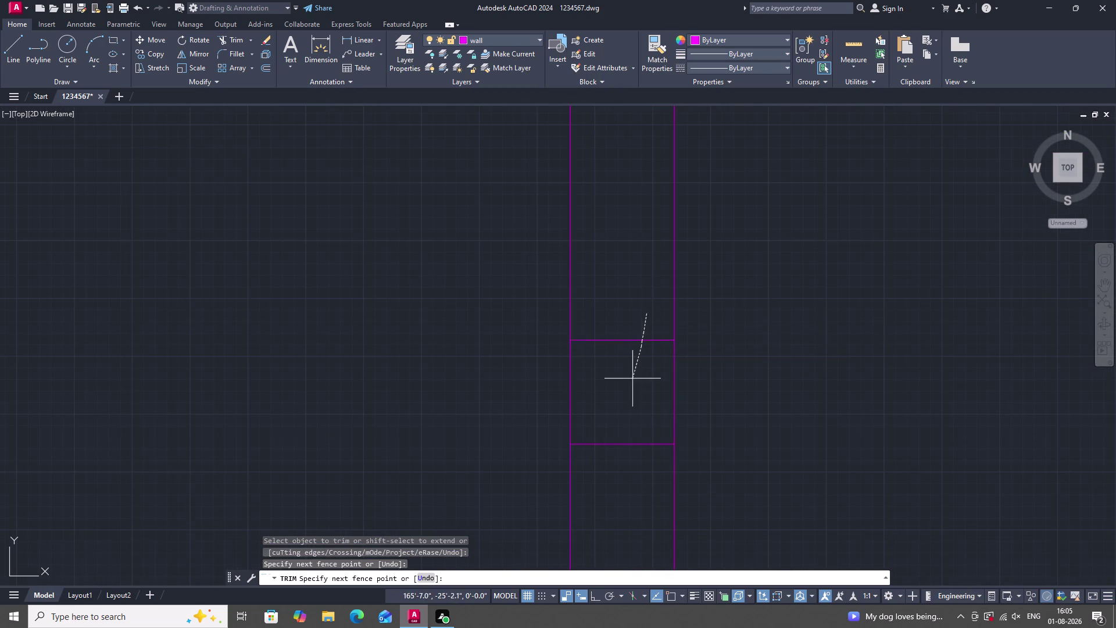
drag(628, 394, 621, 447)
scroll(down, 3)
scroll(down, 3)
scroll(up, 3)
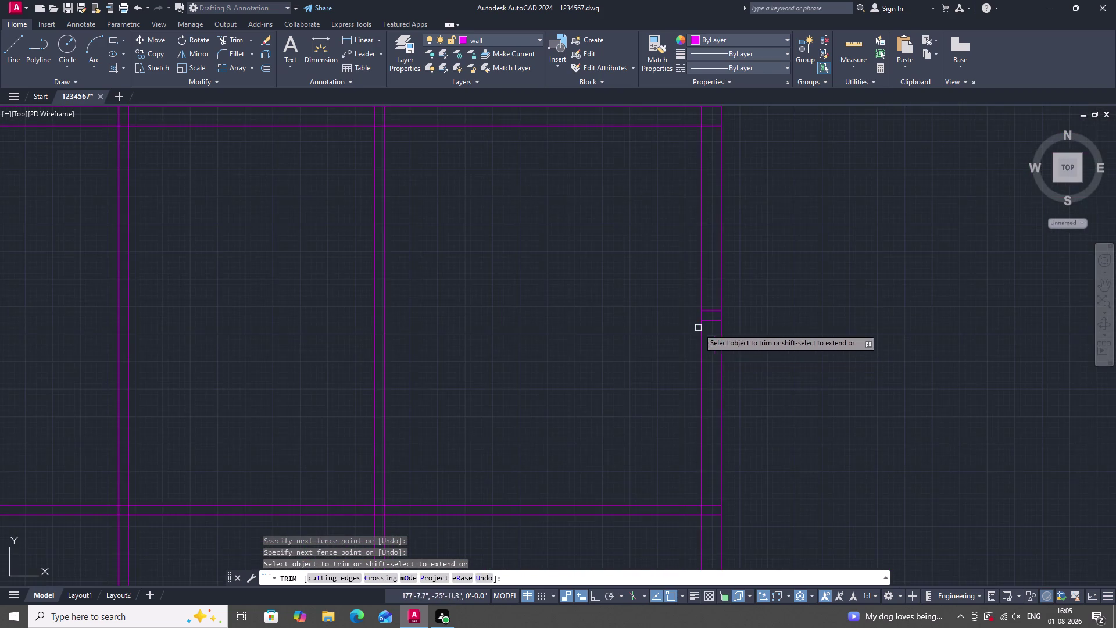
scroll(up, 3)
drag(763, 244, 742, 339)
scroll(down, 3)
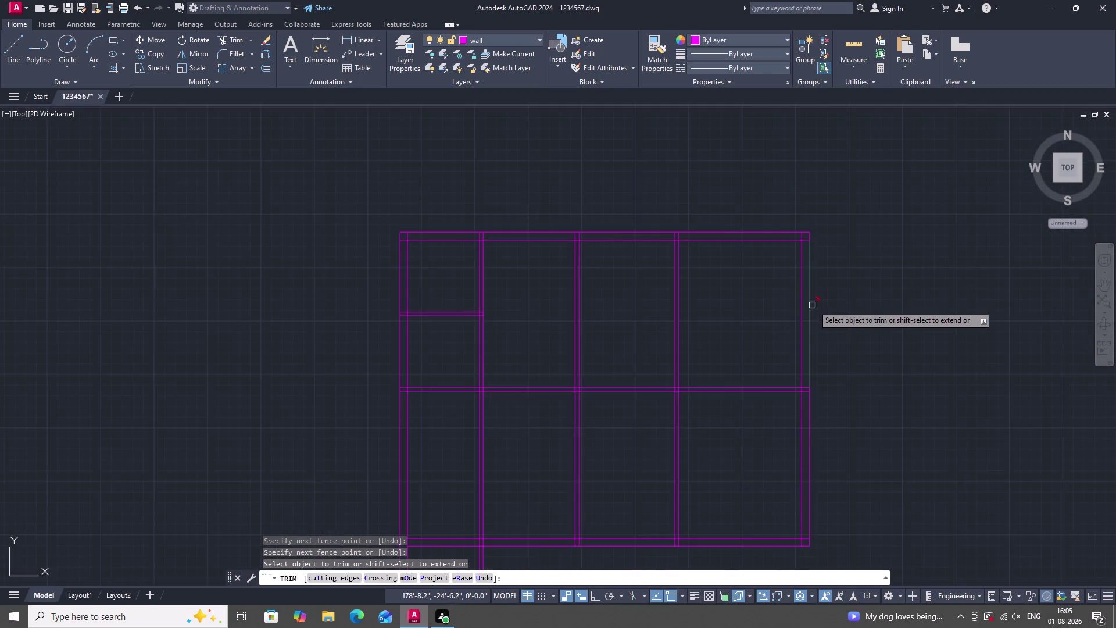
scroll(down, 3)
scroll(up, 3)
scroll(down, 3)
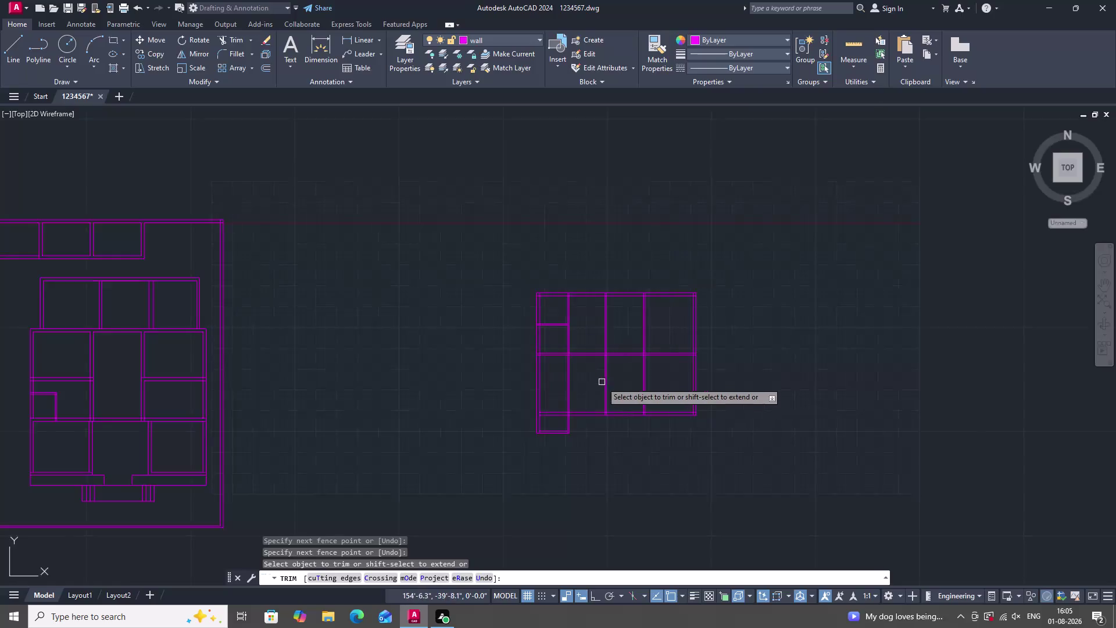
scroll(up, 3)
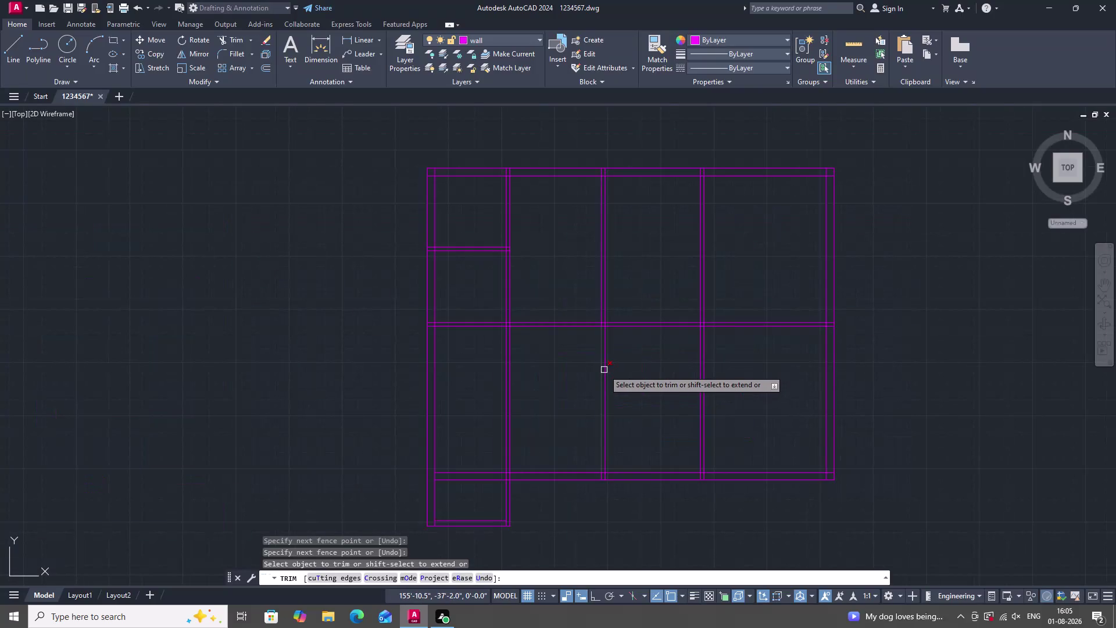
key(Escape)
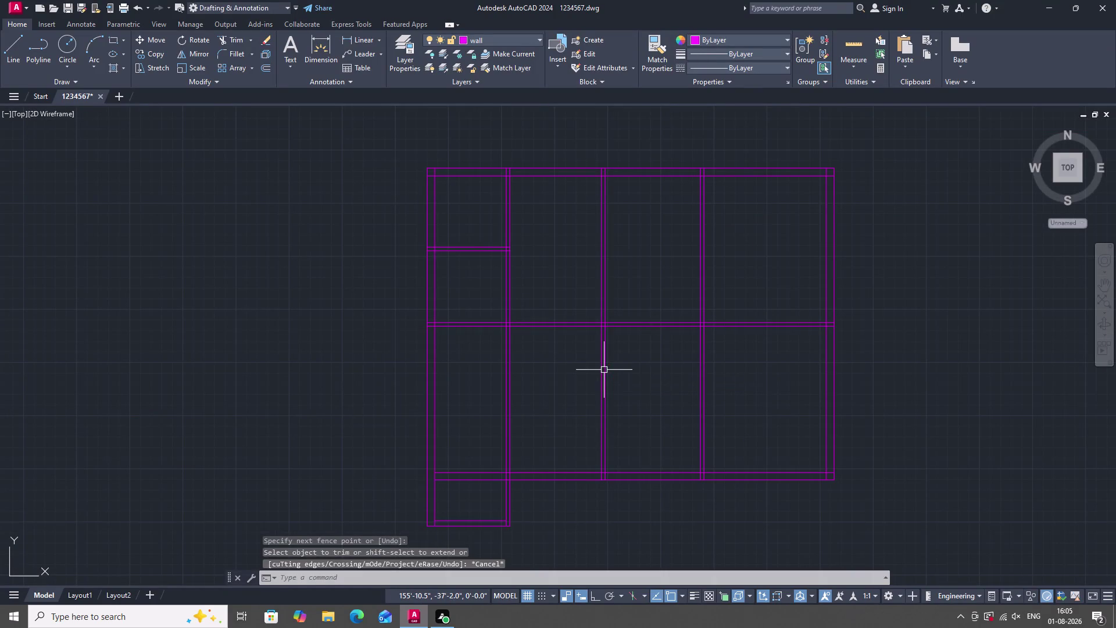
scroll(down, 3)
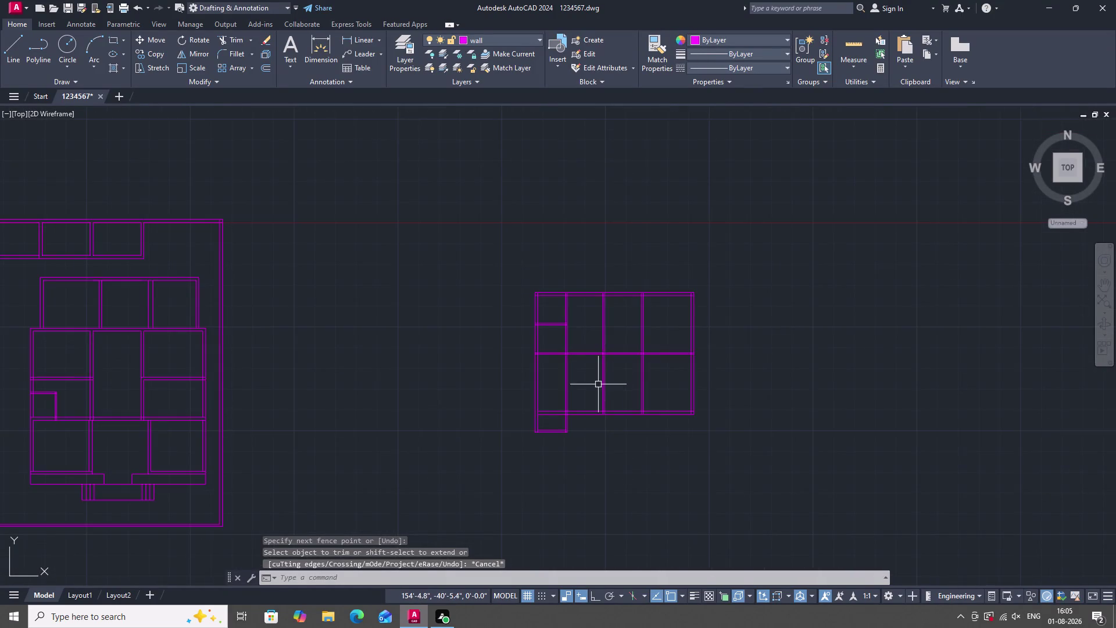
scroll(up, 3)
scroll(up, 3)
scroll(up, 3)
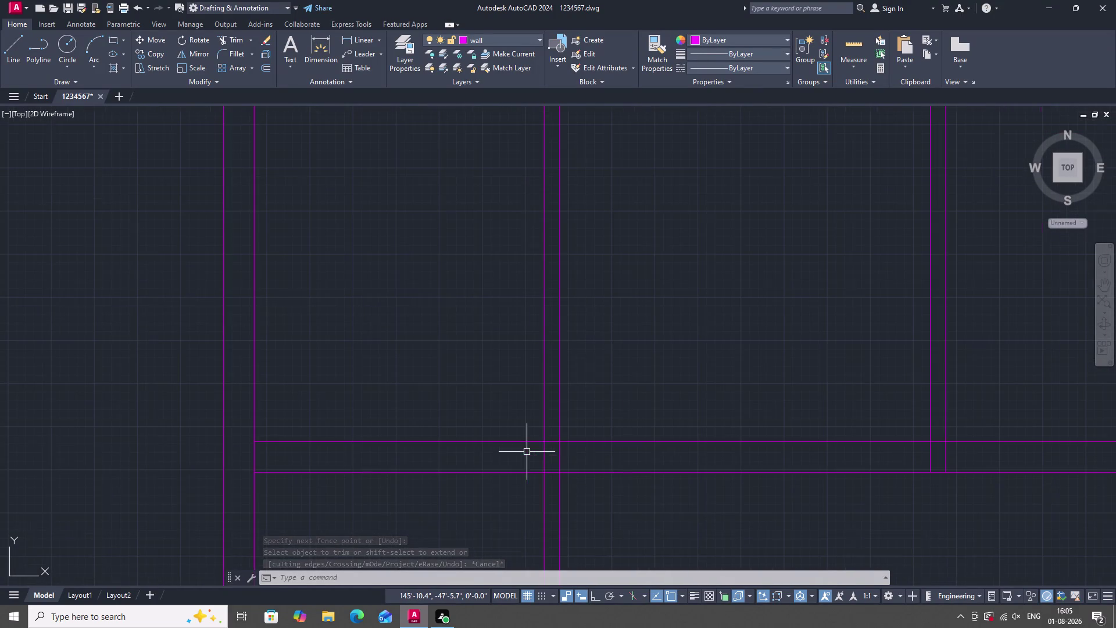
scroll(down, 3)
scroll(up, 3)
scroll(down, 3)
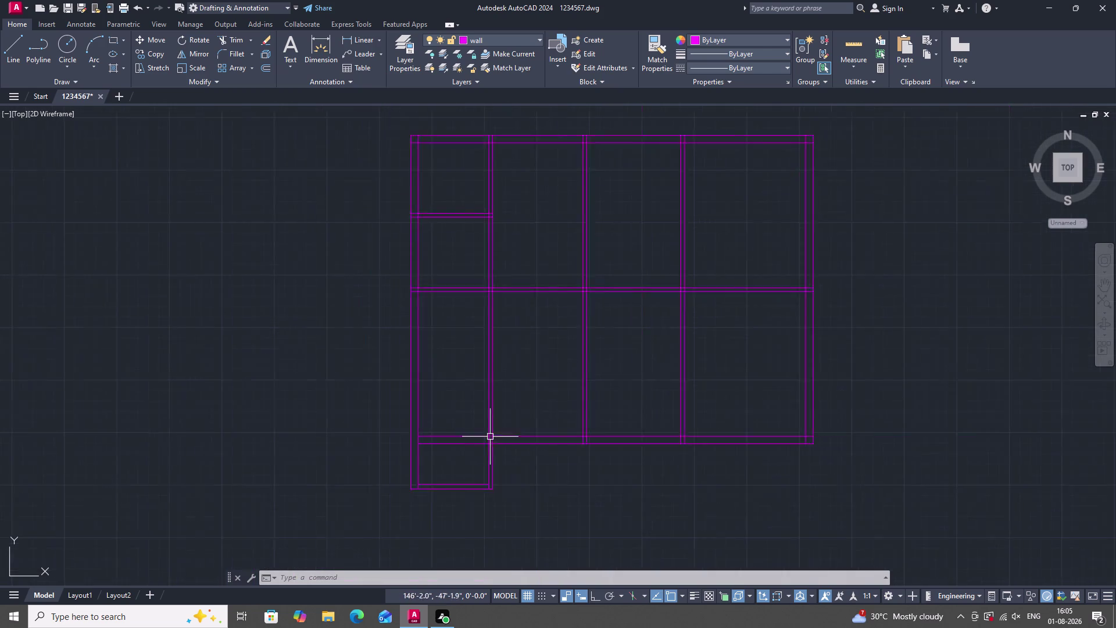
scroll(down, 3)
scroll(up, 3)
Offset the bottom wall line 9'4" upward with OFFSET.
text(O)
key(space)
key(space)
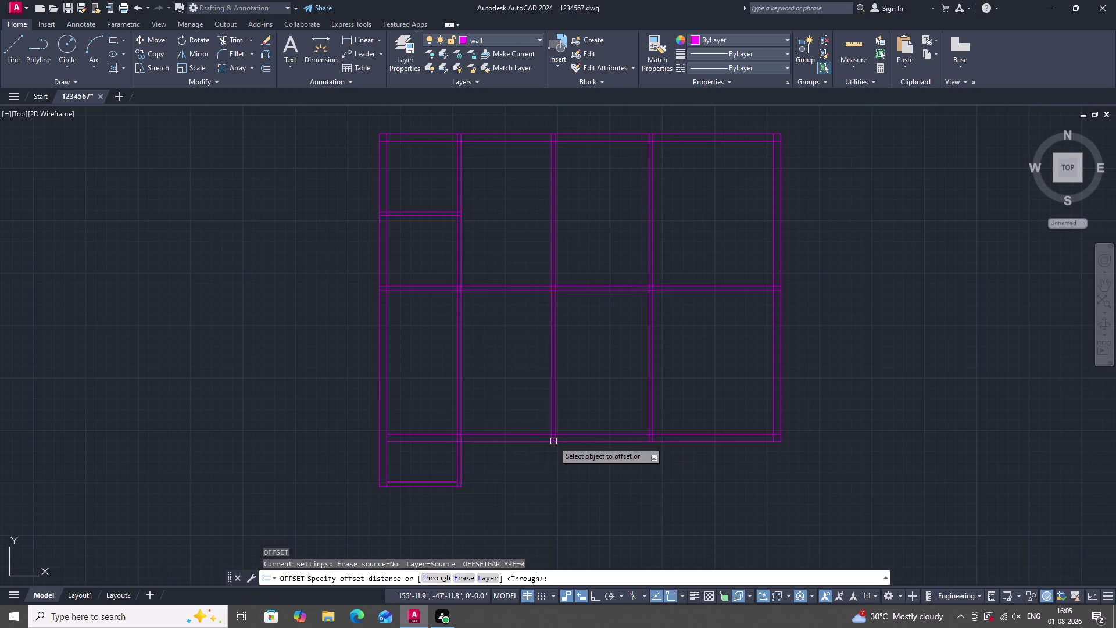
click(515, 431)
click(515, 434)
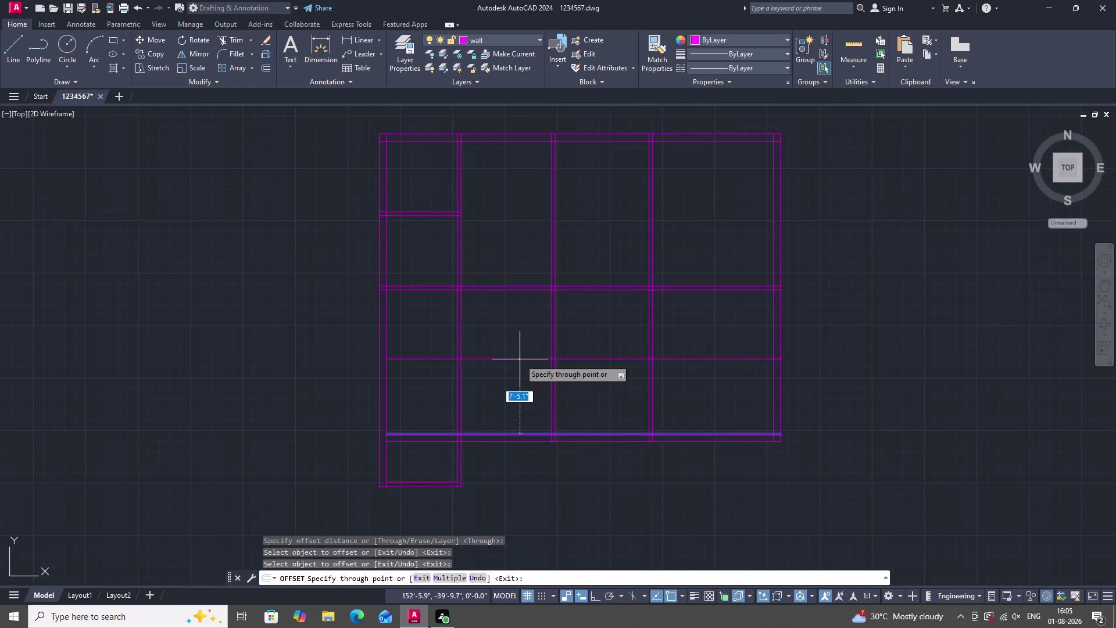
key(9)
key(apostrophe)
text(4)
text(")
key(Return)
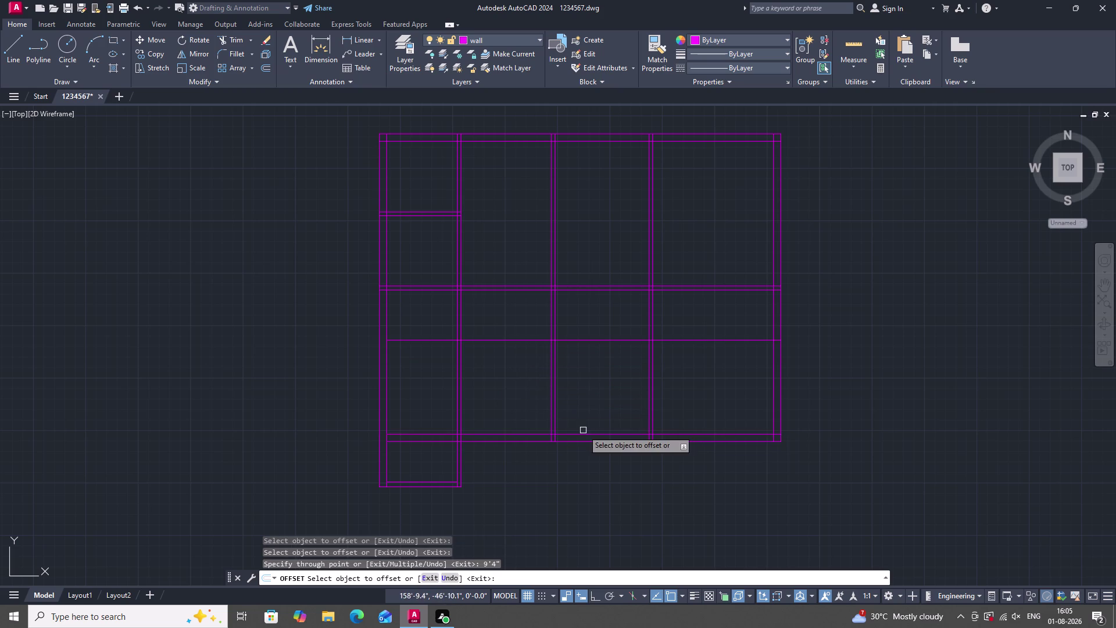
Offset the new horizontal line by 4.5" to form the double wall.
scroll(down, 3)
scroll(up, 3)
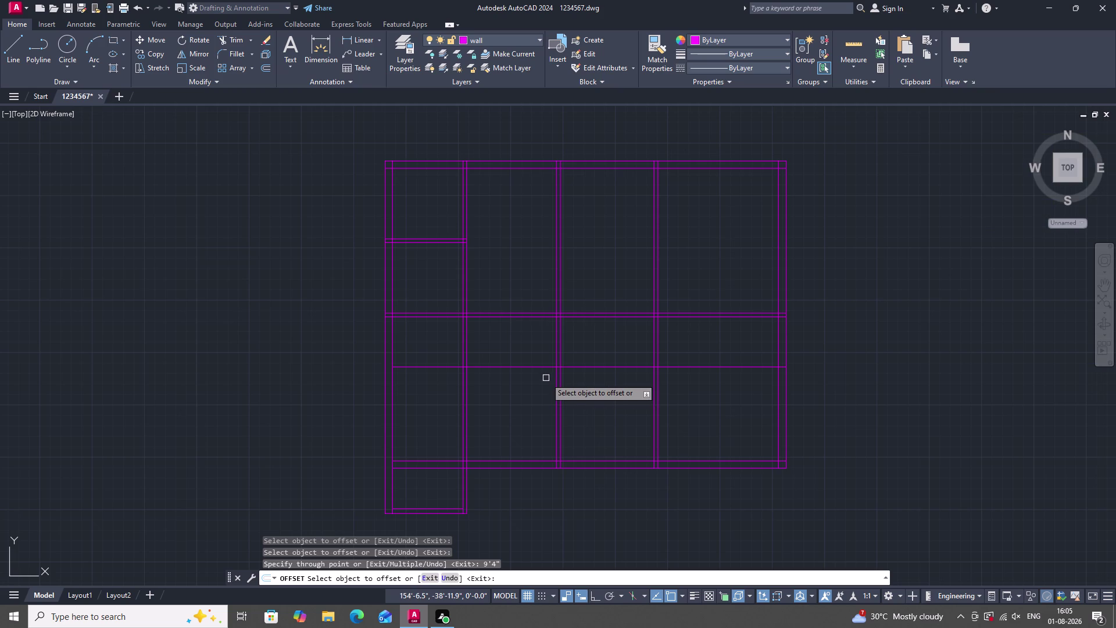
click(541, 369)
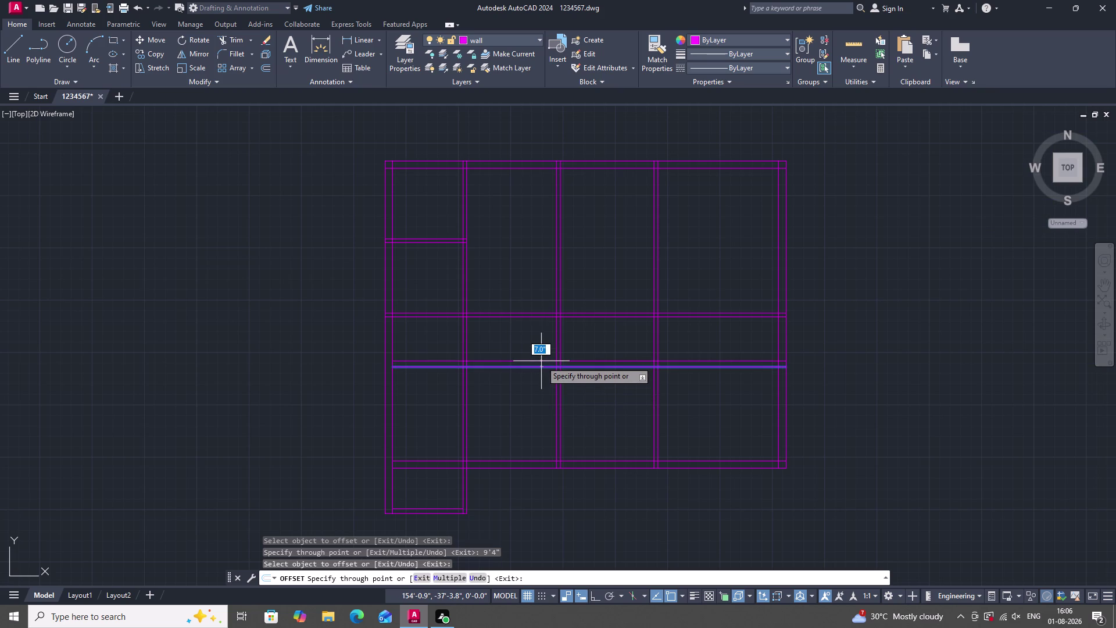
text(4.)
text(5)
text(")
key(Return)
key(Escape)
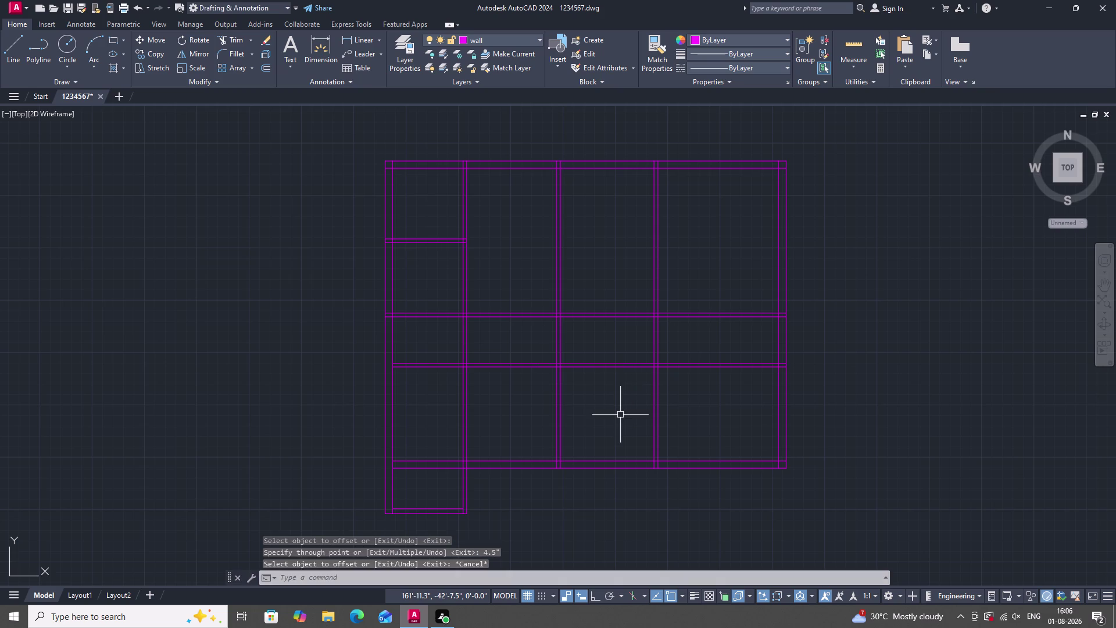
scroll(down, 3)
scroll(up, 3)
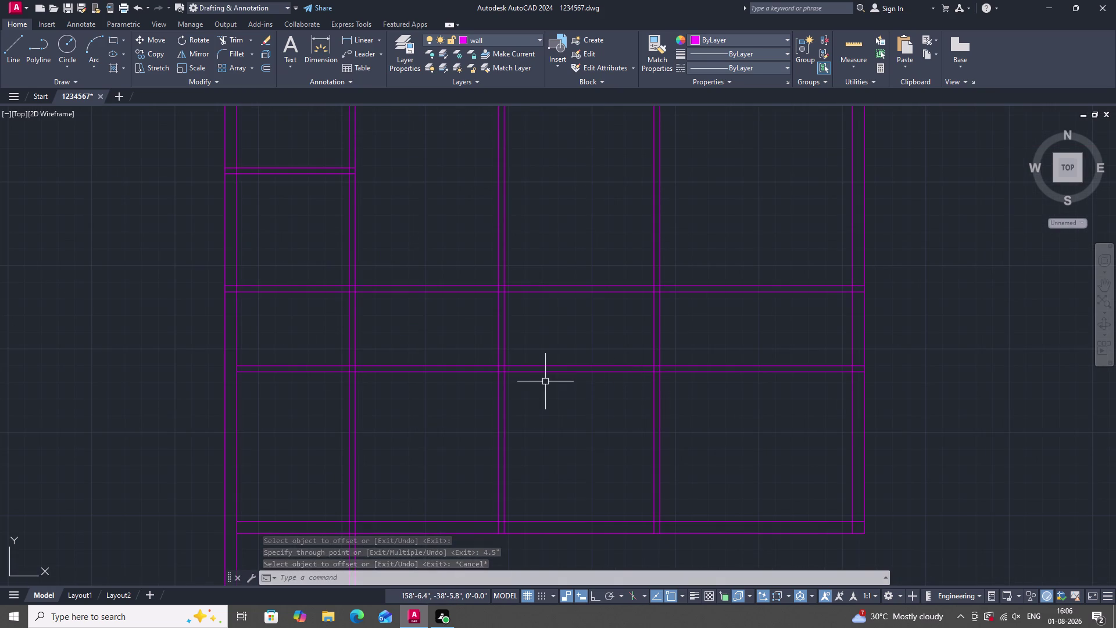
scroll(down, 3)
scroll(up, 3)
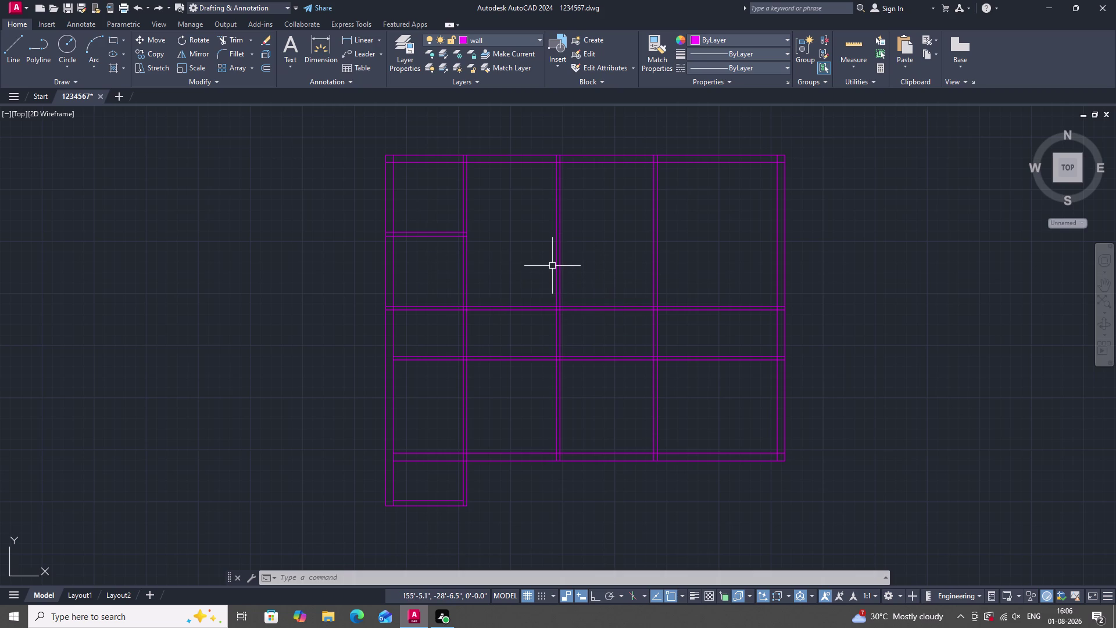
key(m)
text(EA)
key(space)
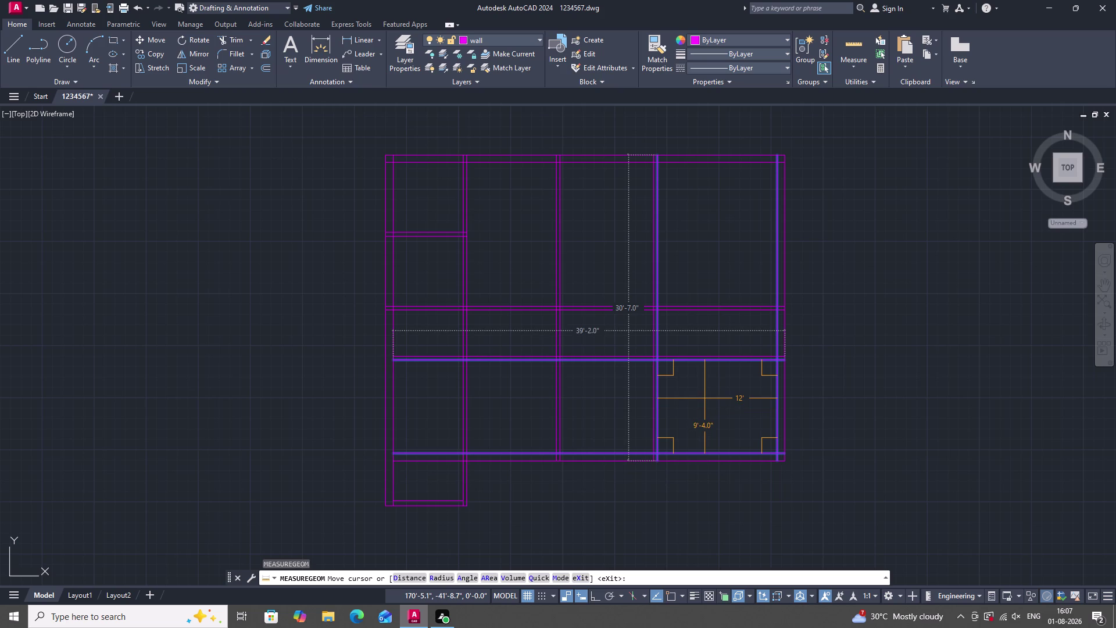
scroll(down, 3)
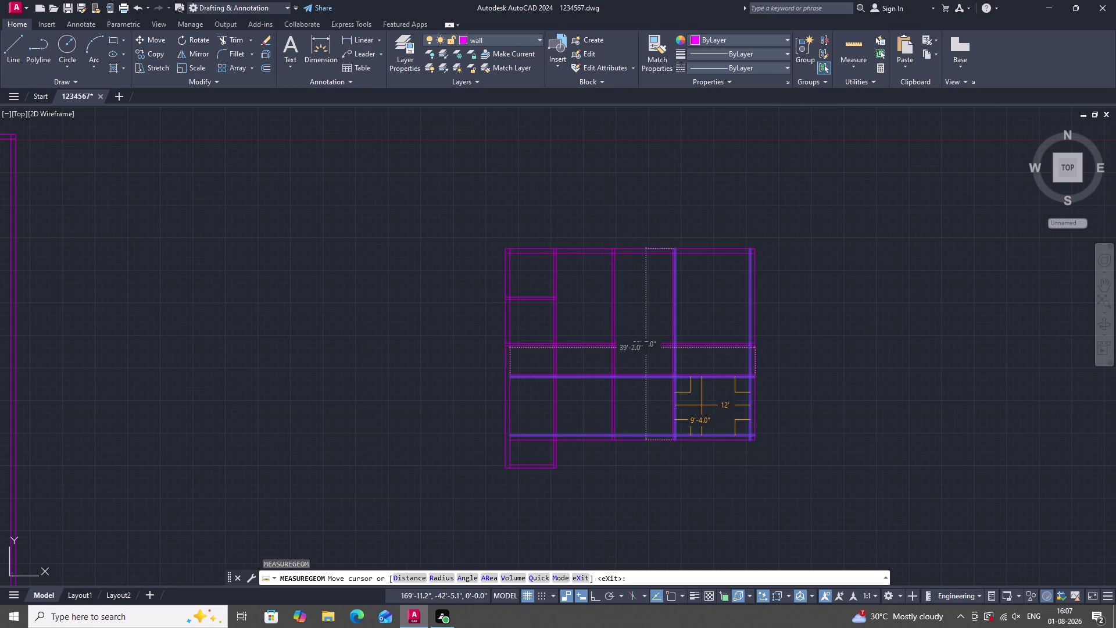
scroll(up, 3)
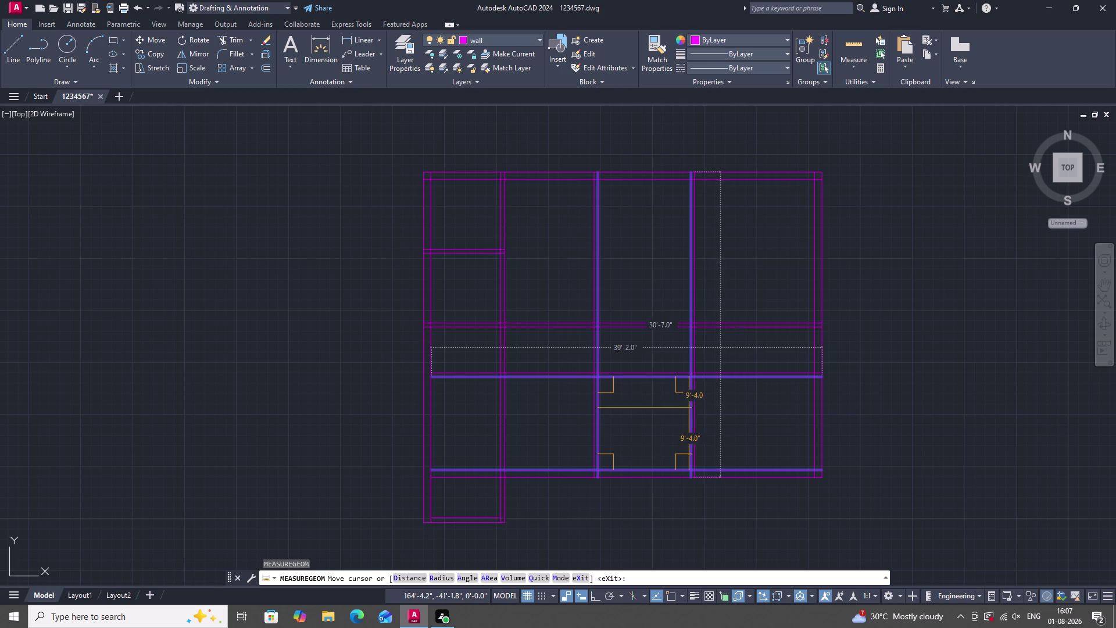
key(Escape)
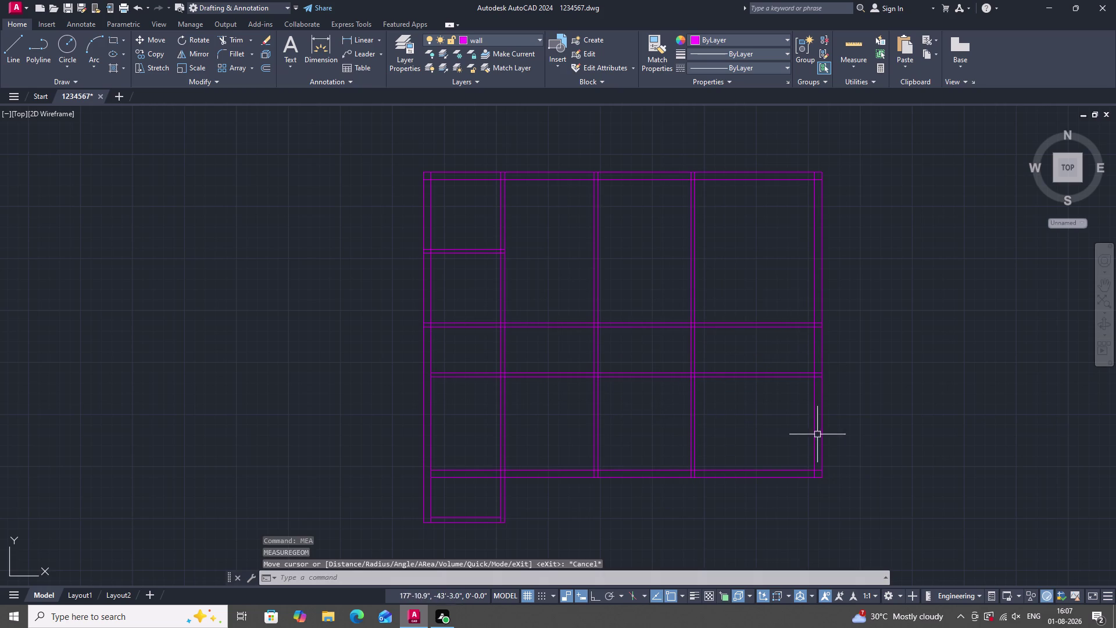
Fence-trim the wall lines across the rightmost room column.
text(TR)
key(space)
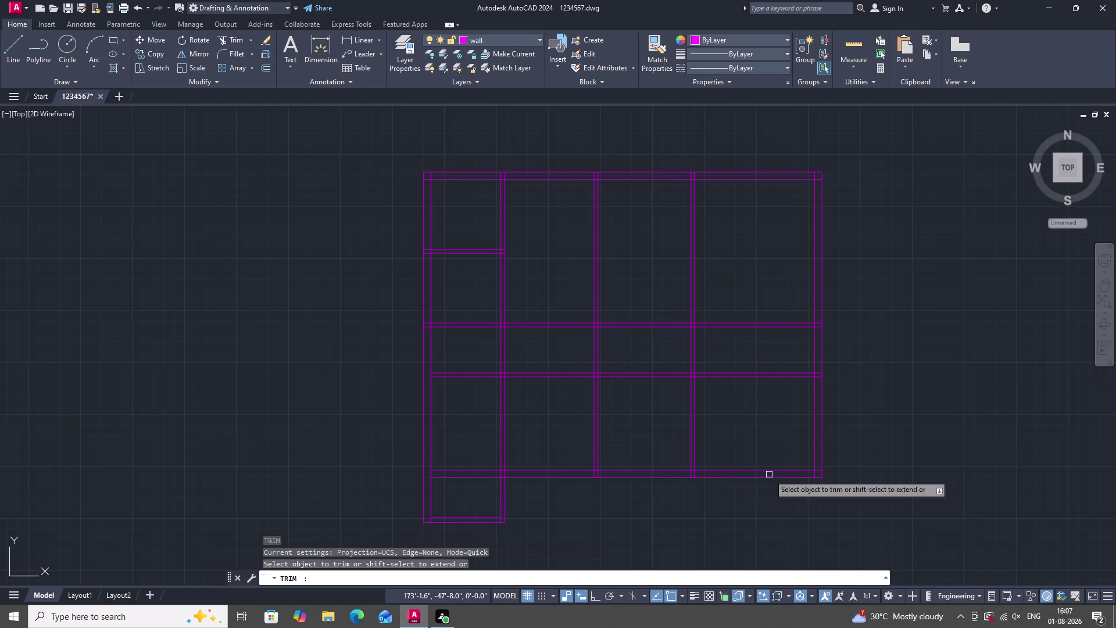
drag(783, 519, 742, 446)
drag(755, 146, 736, 395)
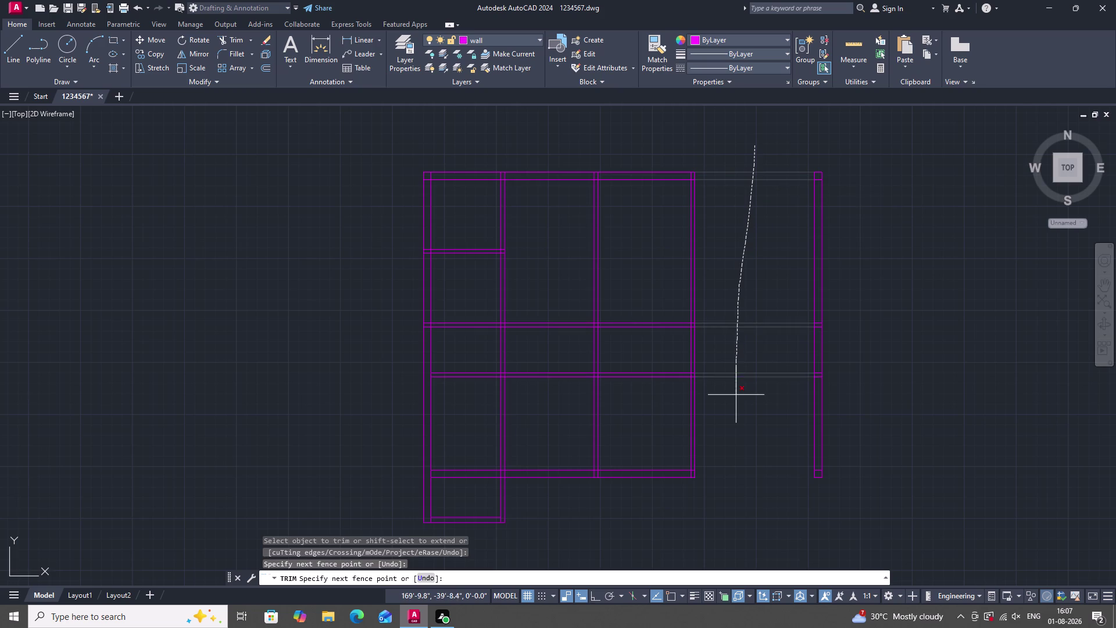
drag(736, 395, 742, 390)
drag(788, 284, 842, 398)
drag(838, 479, 839, 372)
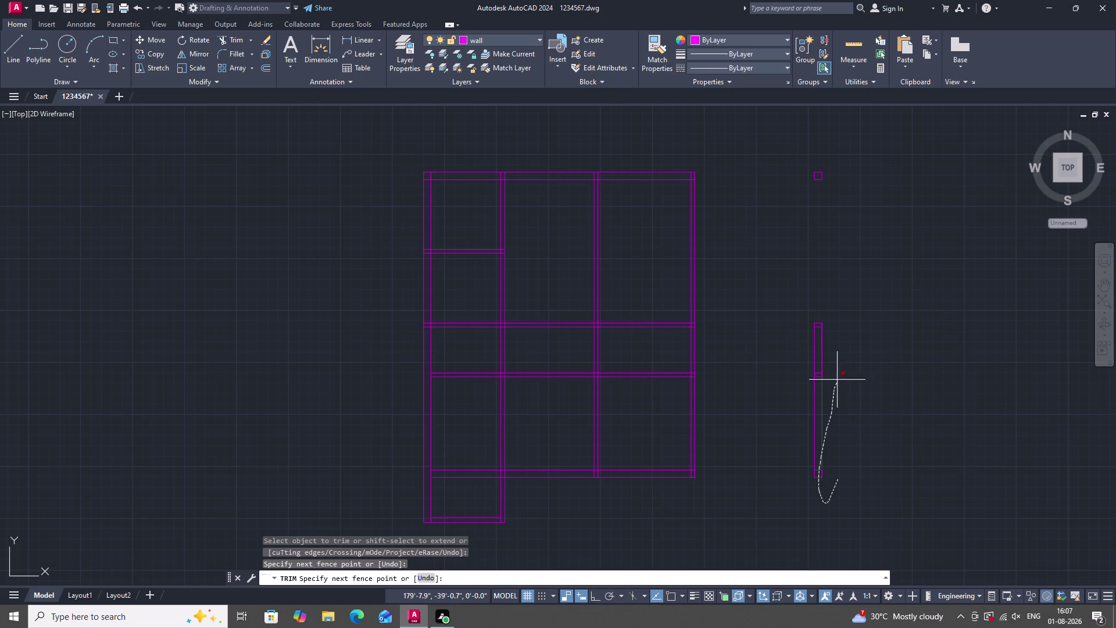
drag(839, 372, 801, 532)
drag(857, 530, 844, 521)
Trim the last right-side wall lines and end TRIM.
key(Escape)
drag(847, 615, 835, 601)
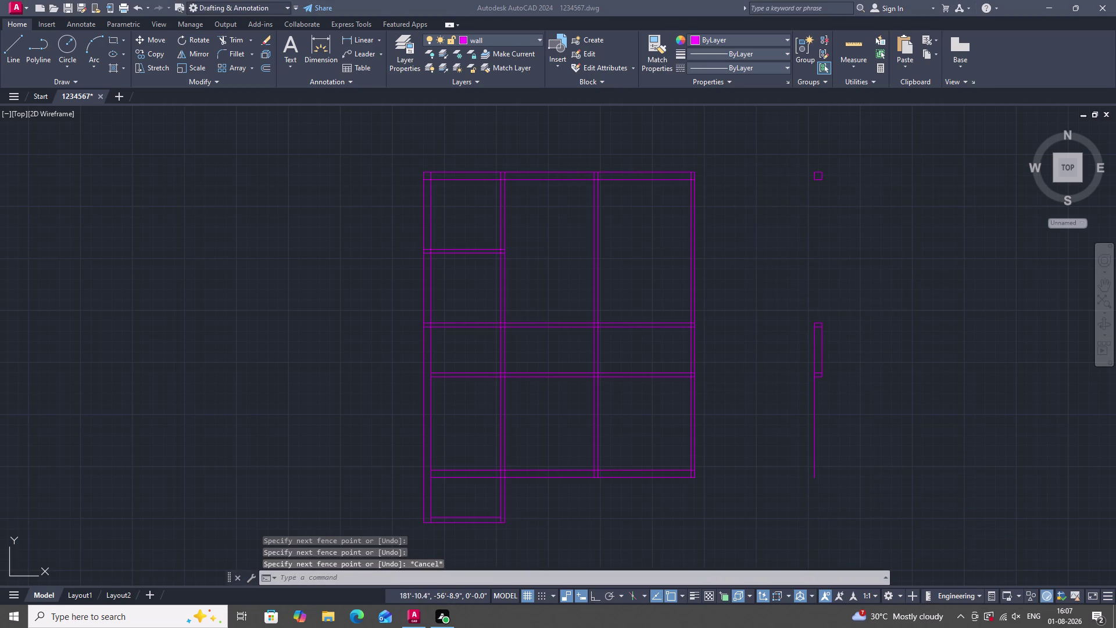
key(Escape)
key(Escape)
key(Escape)
key(Escape)
key(Escape)
click(850, 521)
key(Escape)
click(870, 477)
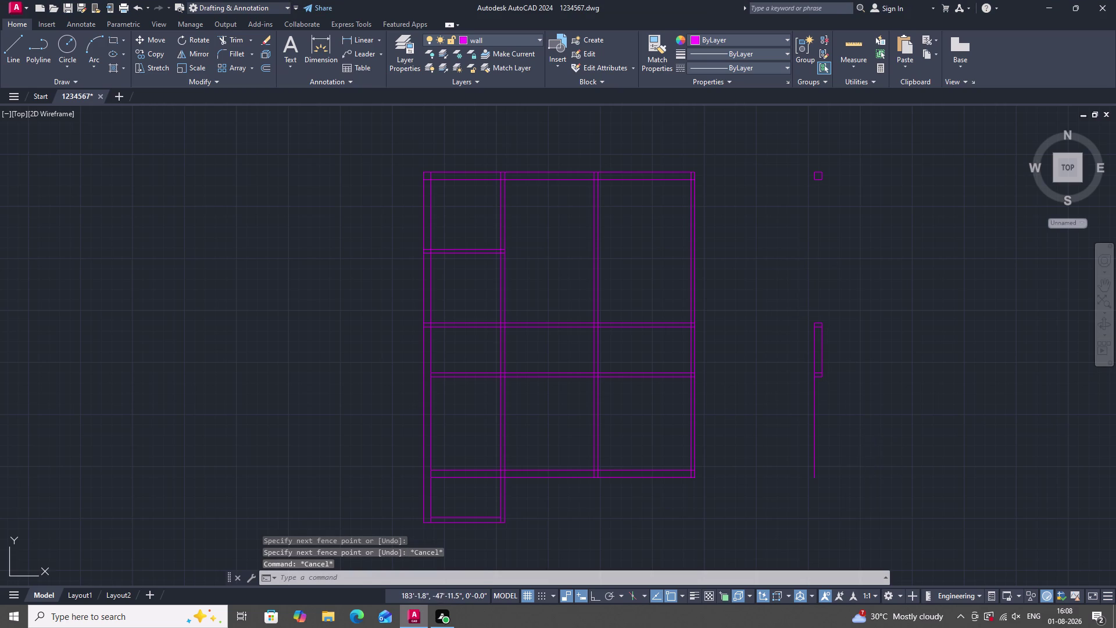
Select and delete the leftover wall fragments on the right.
click(782, 131)
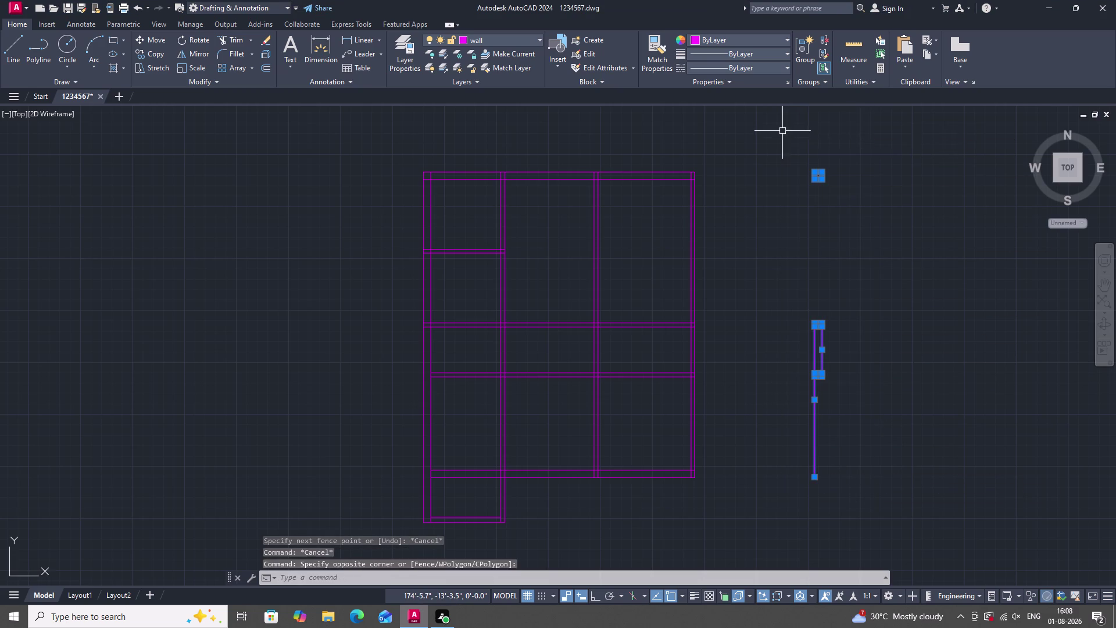
key(Delete)
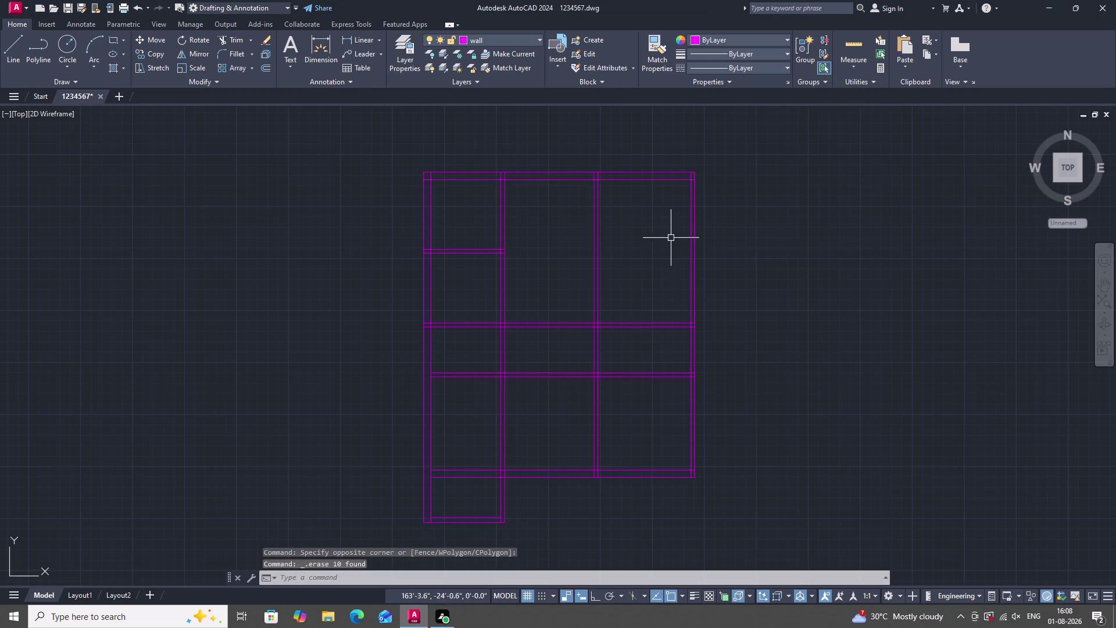
scroll(down, 3)
scroll(up, 3)
scroll(down, 3)
scroll(up, 3)
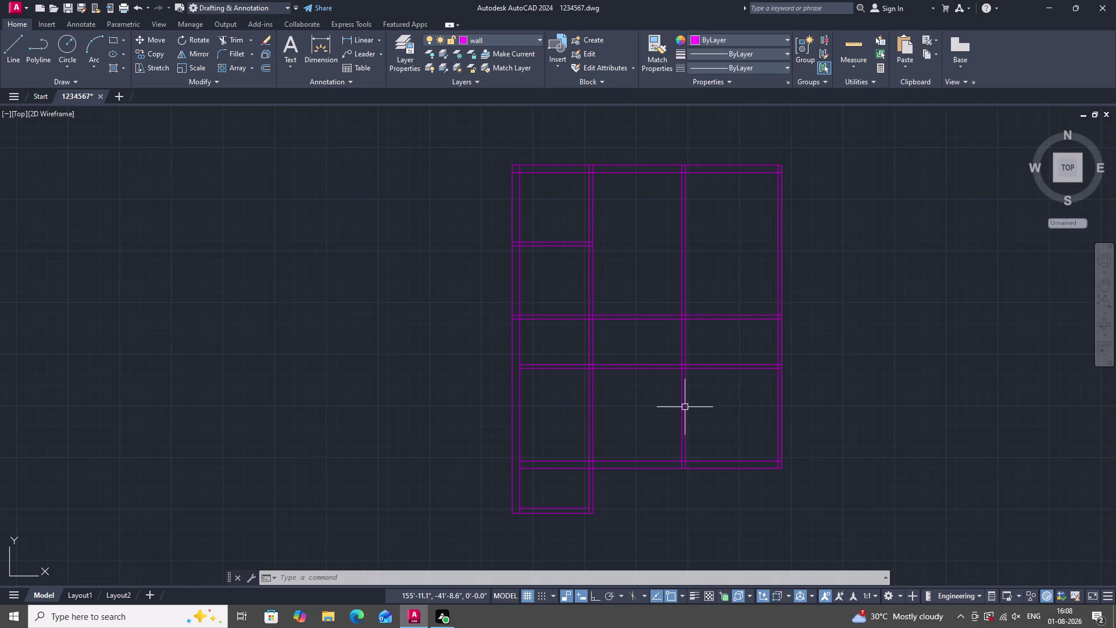
Offset a vertical wall line 12' right, then offset it 9" for a double right wall.
text(O)
key(space)
key(space)
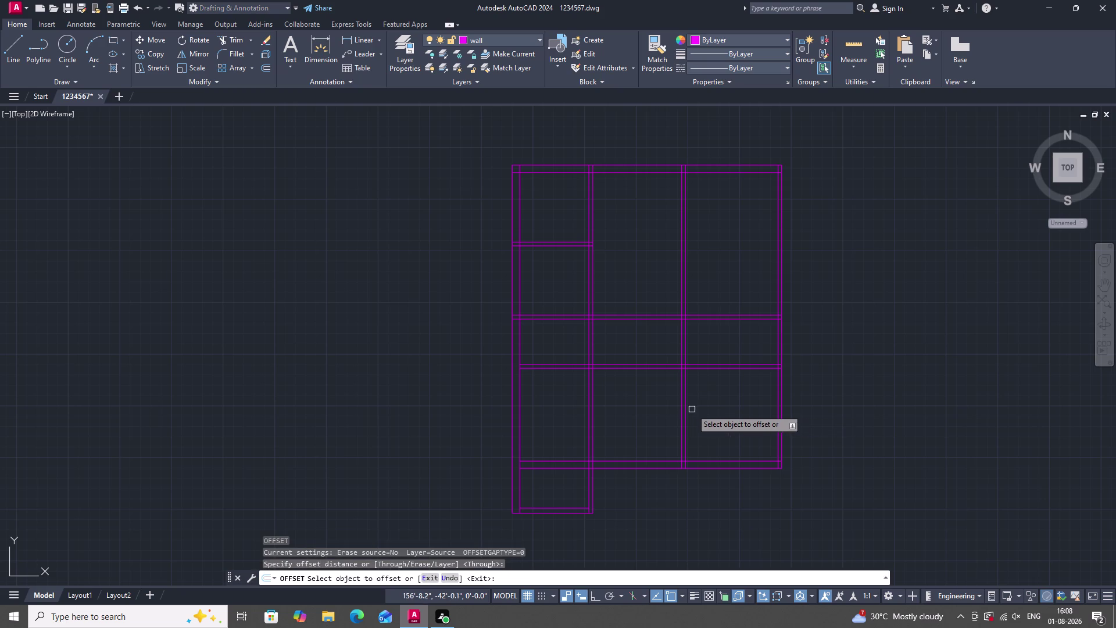
click(686, 407)
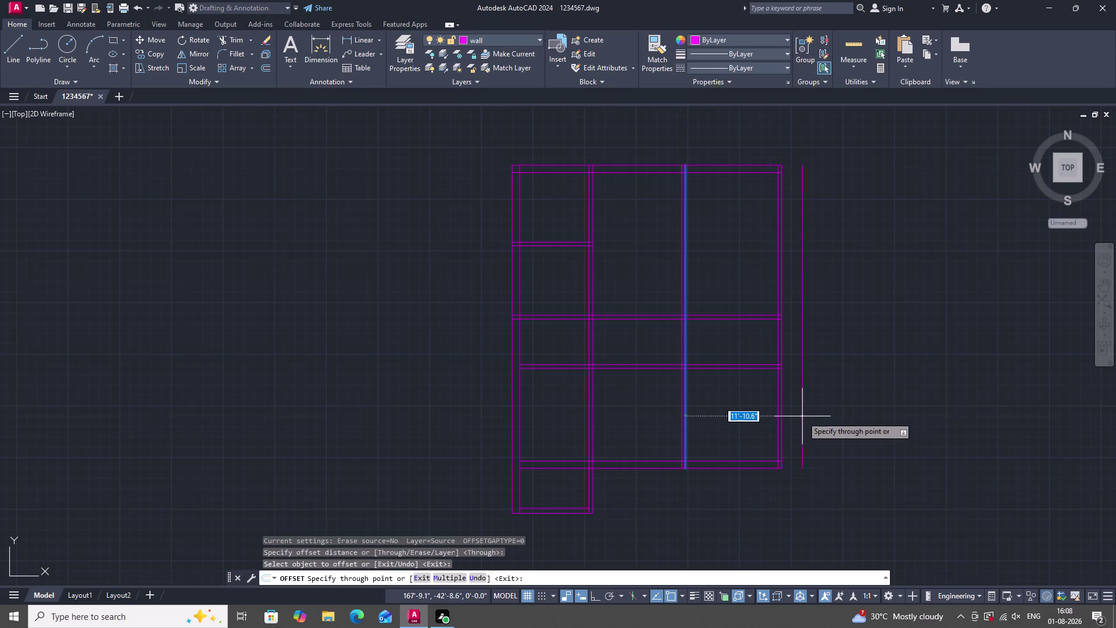
text(12)
key(apostrophe)
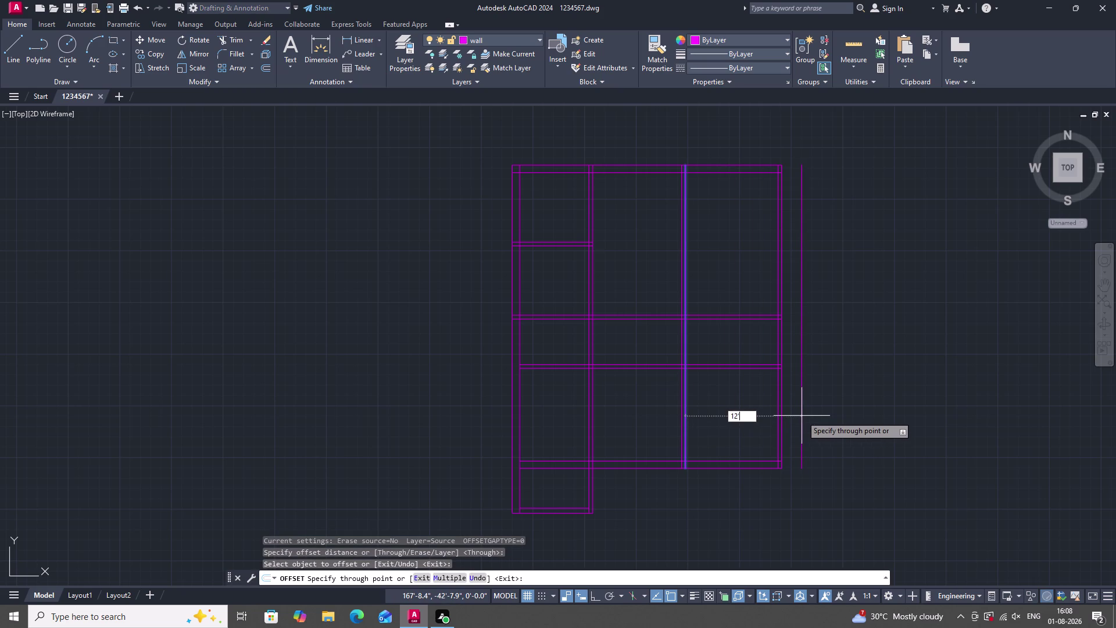
key(Return)
click(805, 416)
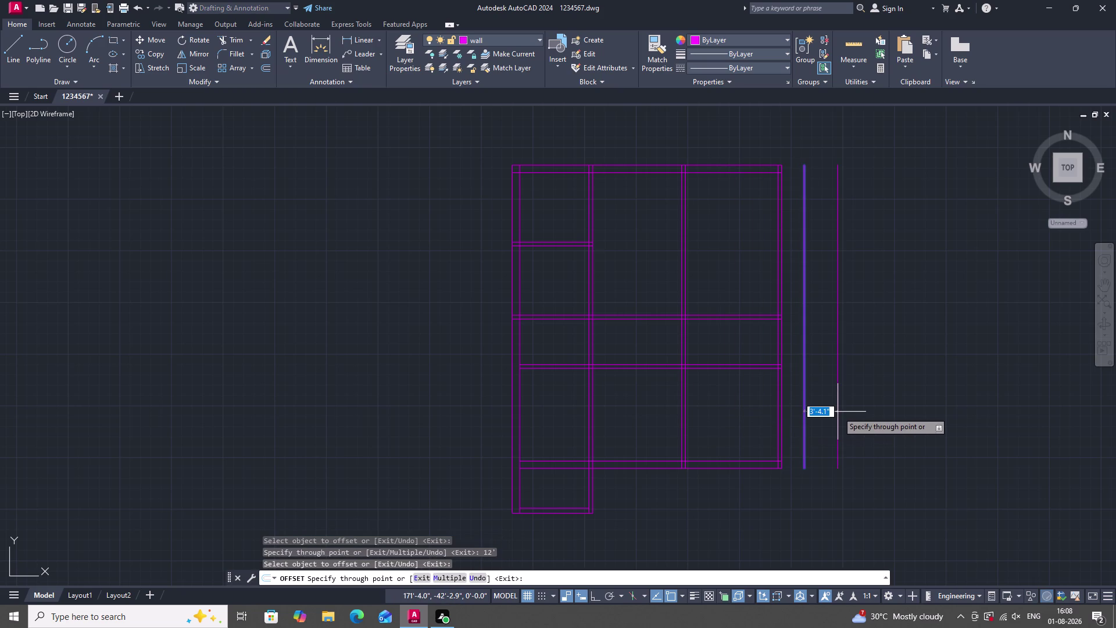
text(9)
text(")
key(Return)
key(Escape)
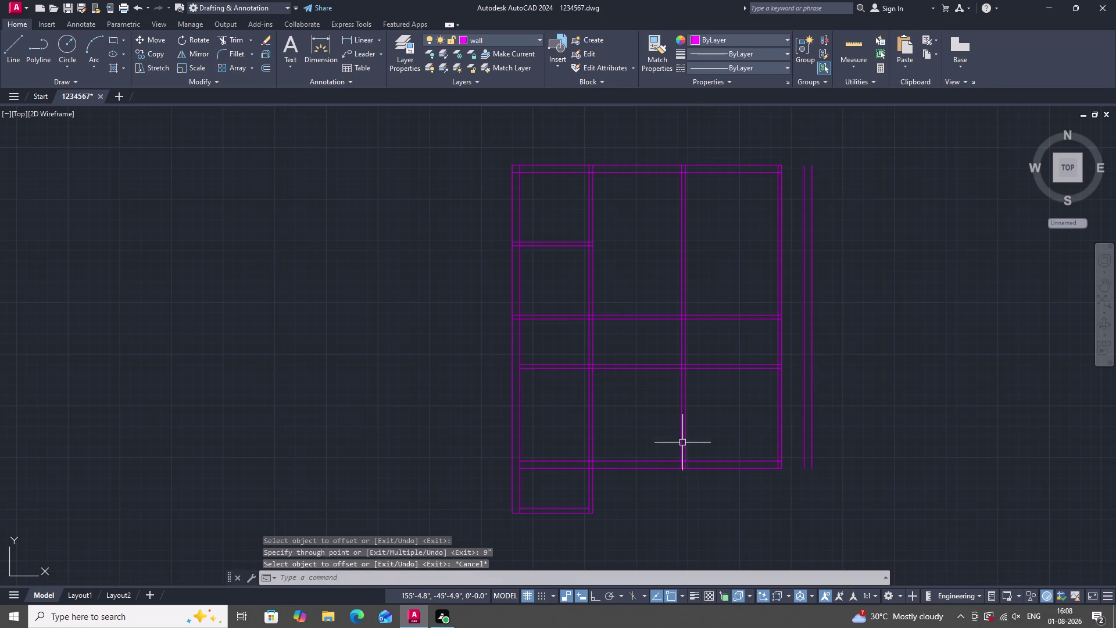
Extend the bottom, top and middle horizontal wall lines to the new right wall.
text(EX)
key(space)
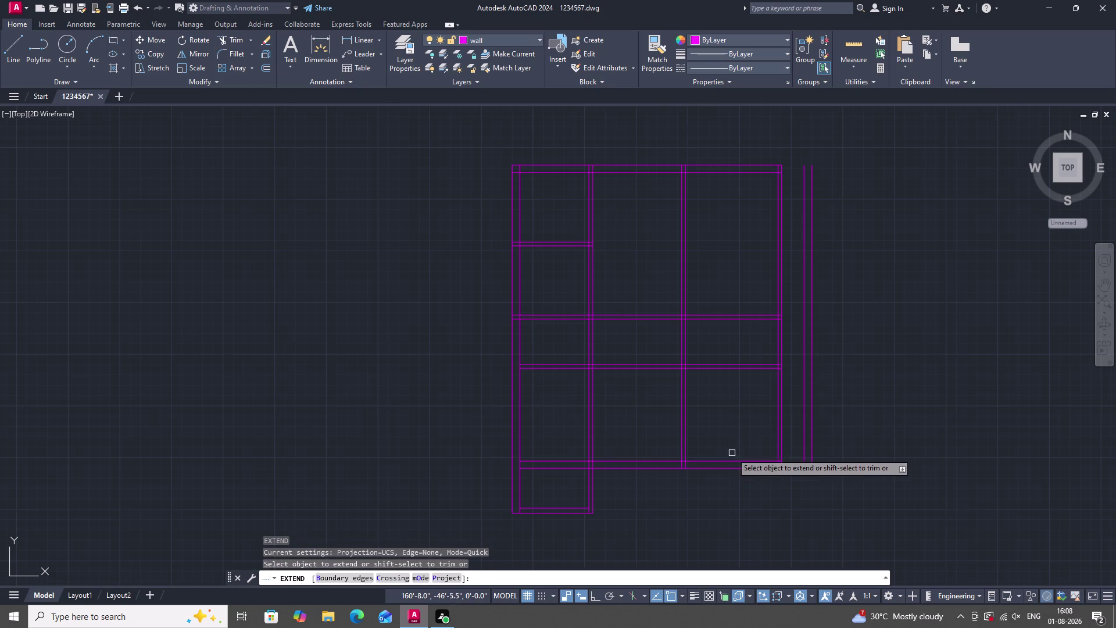
drag(732, 452, 736, 498)
drag(744, 164, 745, 168)
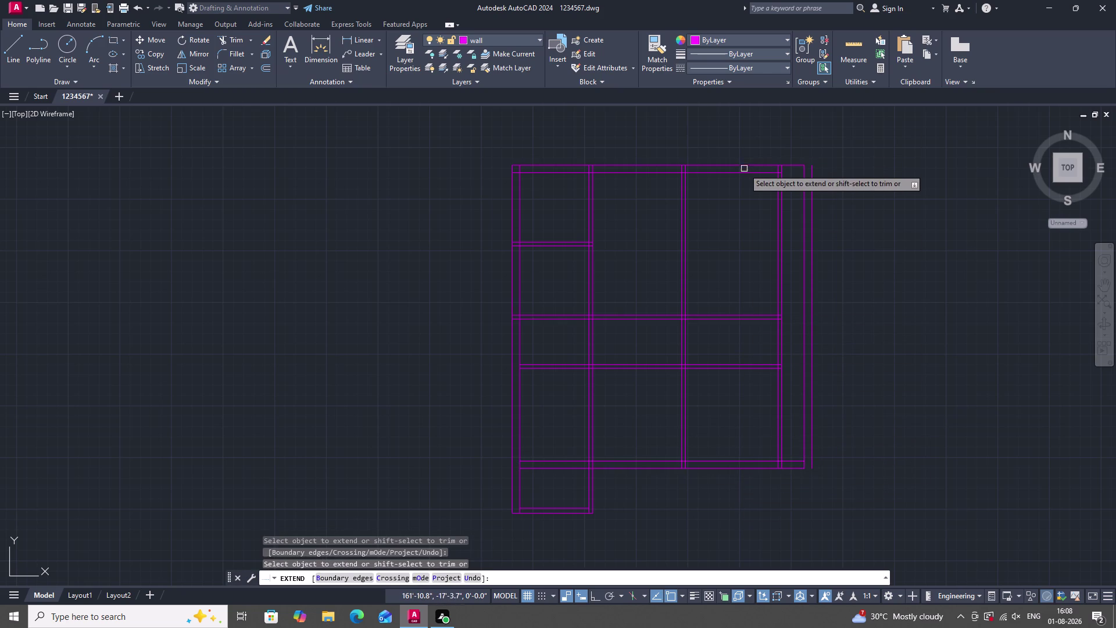
drag(744, 168, 744, 188)
click(755, 174)
drag(757, 157, 757, 167)
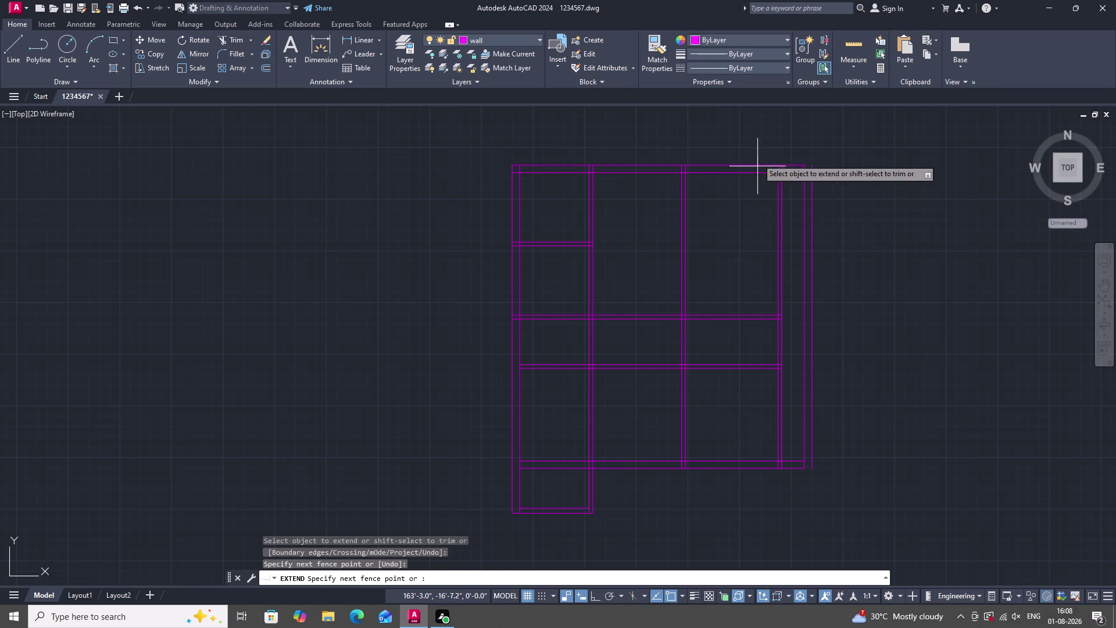
drag(757, 167, 757, 179)
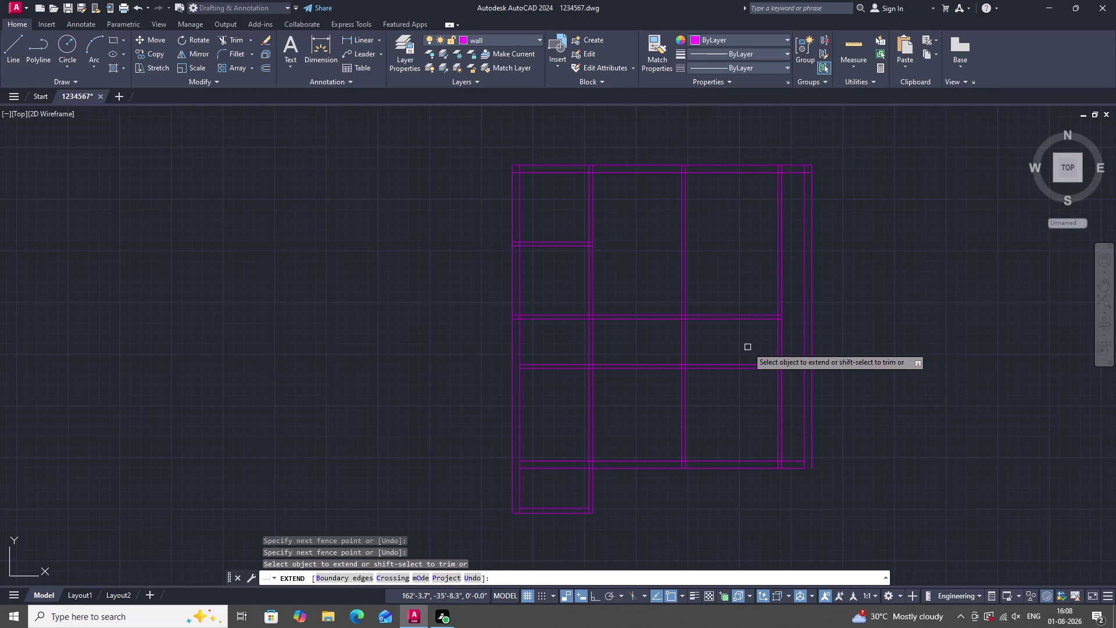
drag(757, 303, 756, 333)
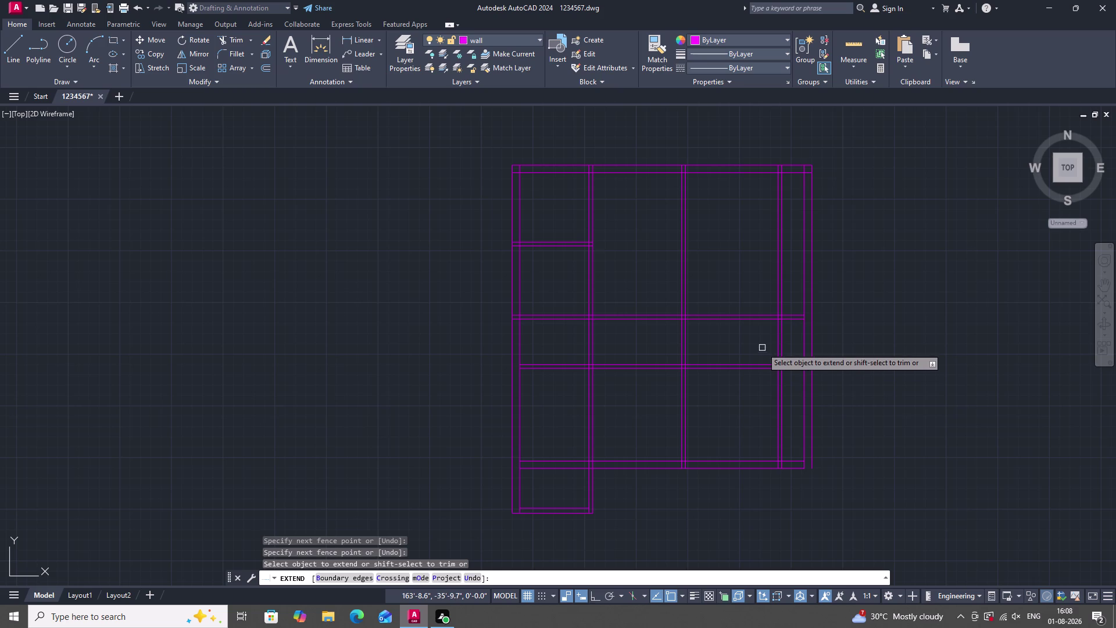
Trim the overlapping wall lines at the right-side wall junctions.
key(Escape)
text(TR)
key(space)
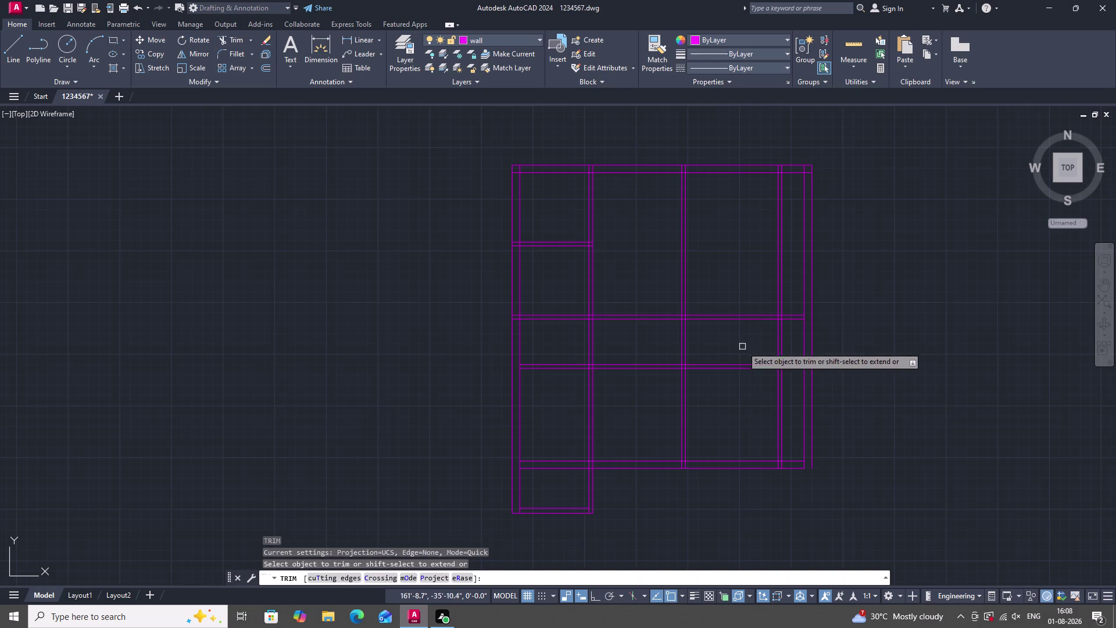
drag(743, 345, 737, 381)
scroll(up, 3)
scroll(up, 3)
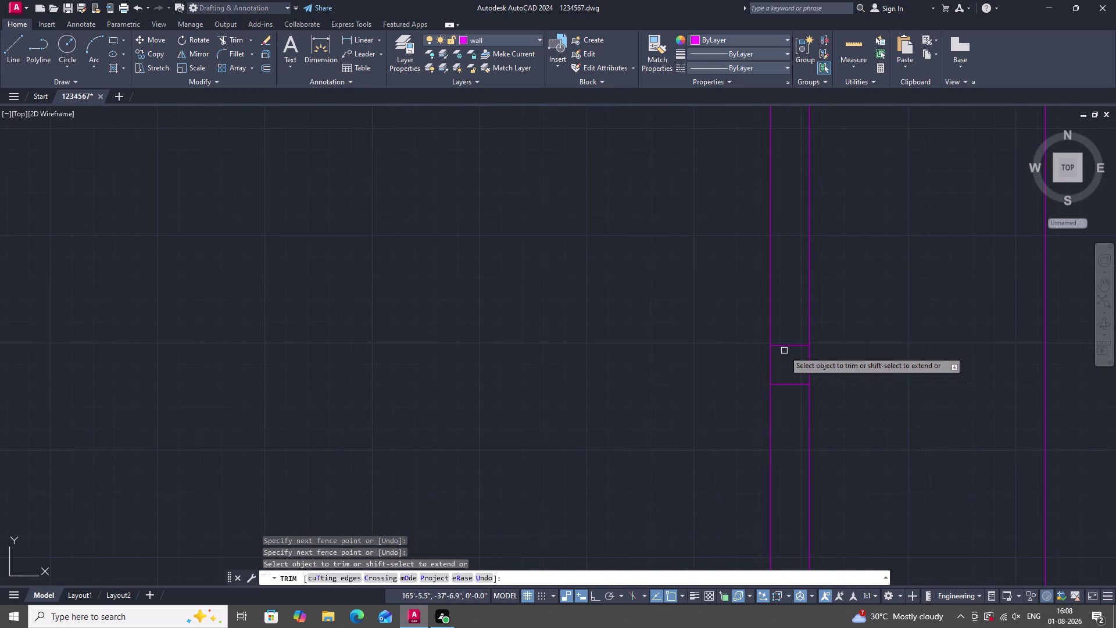
drag(792, 342, 781, 387)
scroll(down, 3)
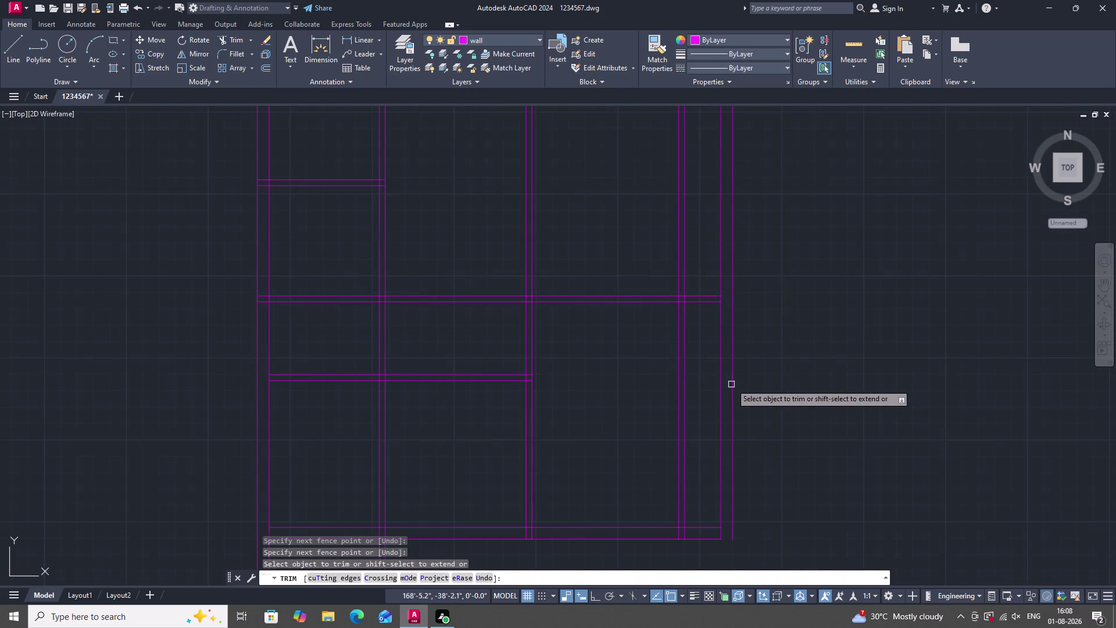
scroll(down, 3)
scroll(up, 3)
scroll(up, 3)
scroll(down, 3)
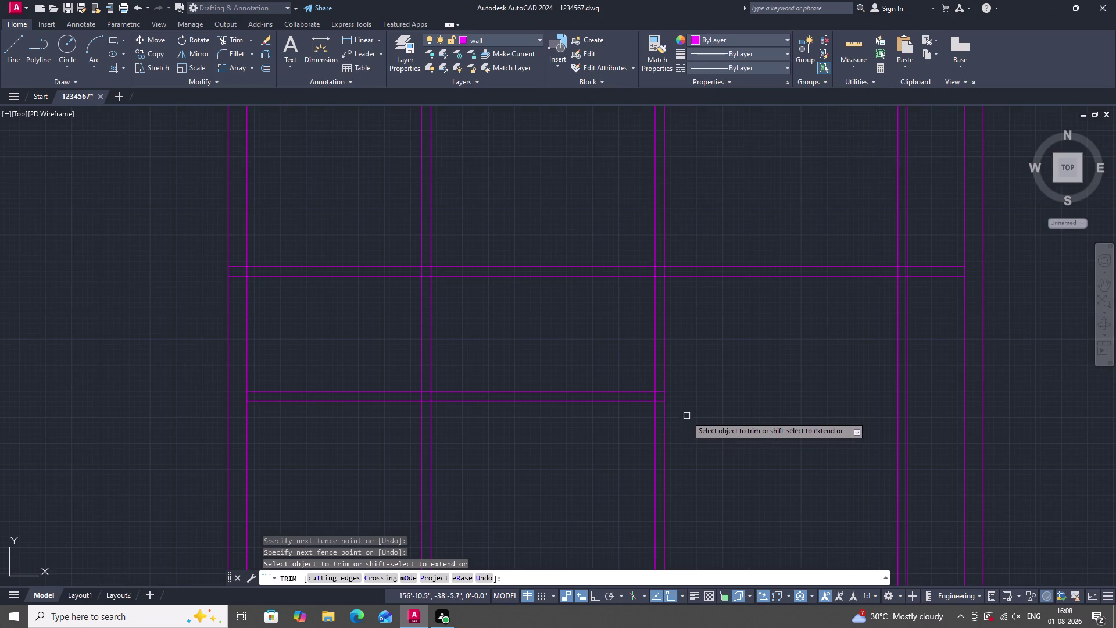
scroll(down, 3)
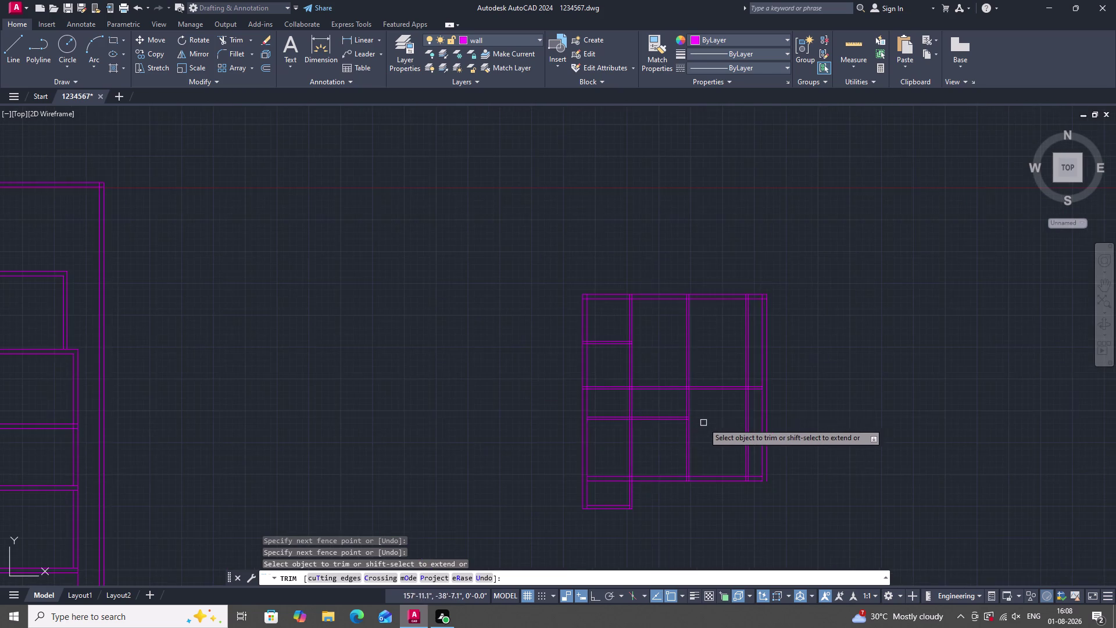
scroll(up, 3)
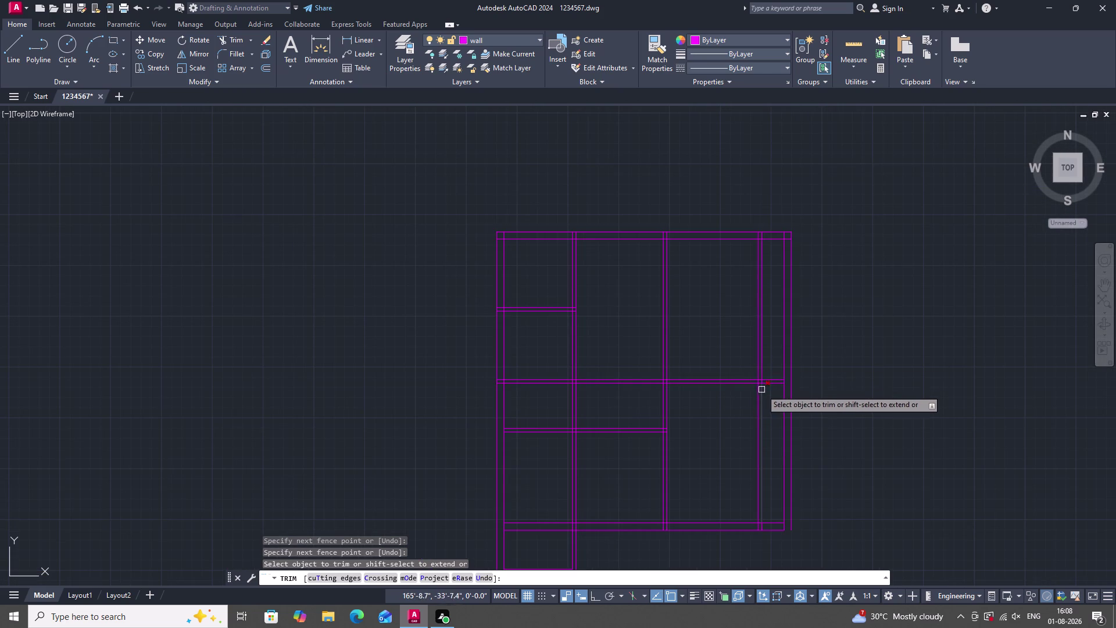
scroll(up, 3)
click(769, 390)
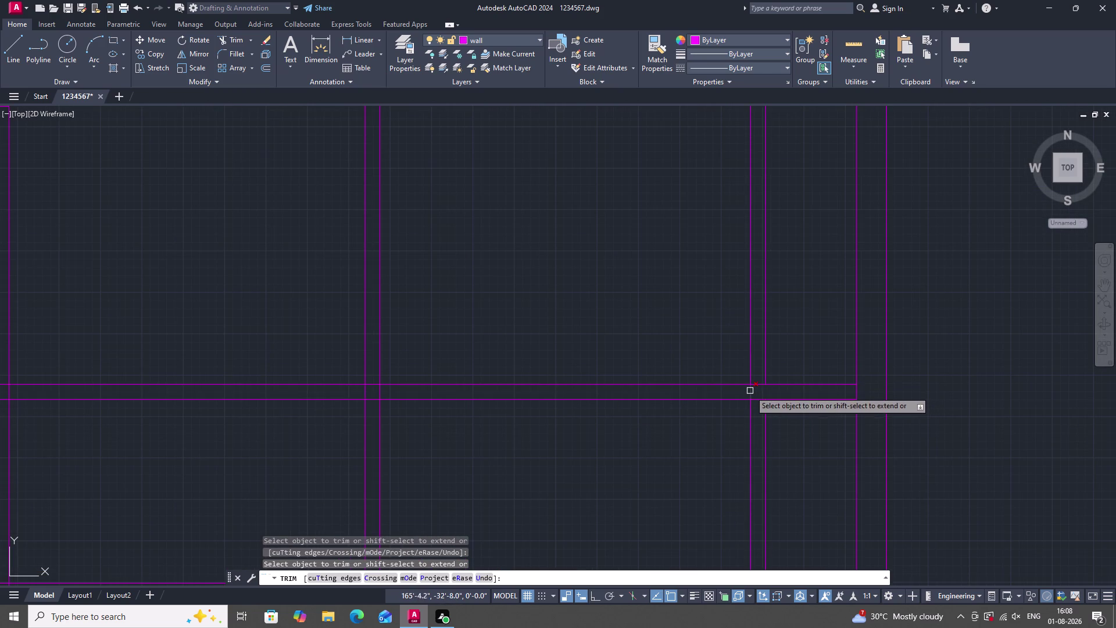
click(750, 391)
scroll(down, 3)
key(Escape)
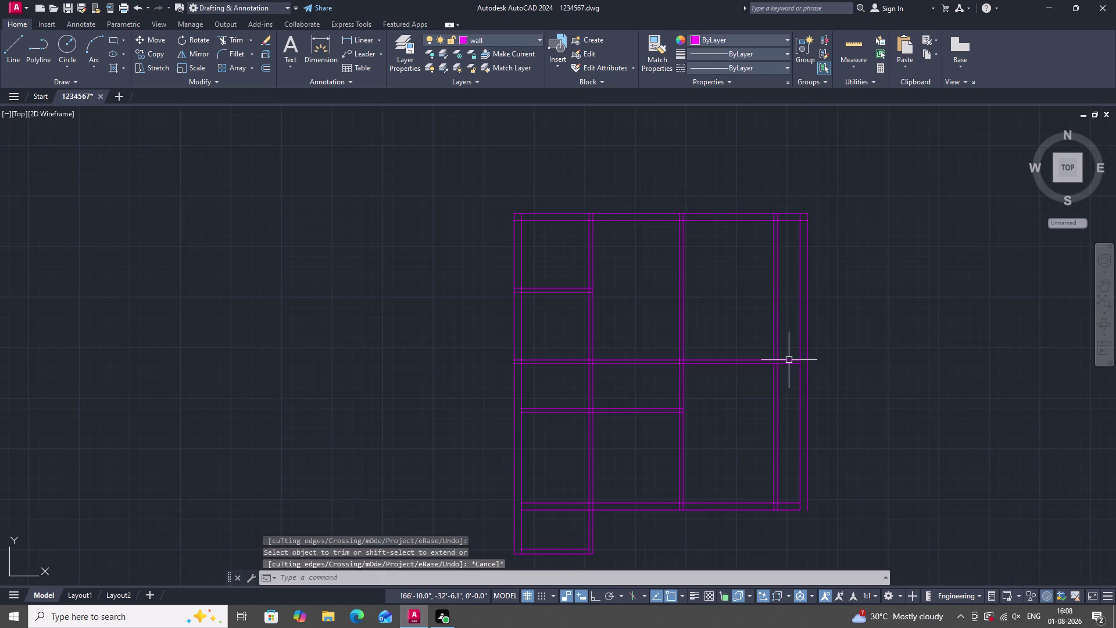
Delete the leftover lines of the old inner right wall.
click(790, 340)
click(761, 338)
key(Delete)
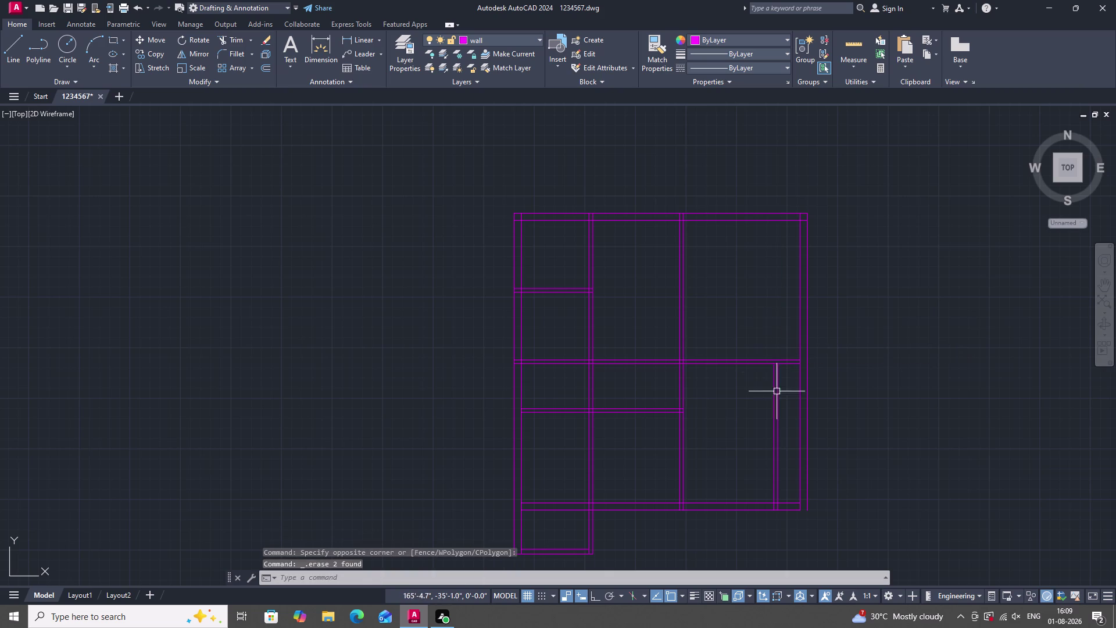
click(781, 417)
click(753, 413)
key(Delete)
scroll(down, 3)
scroll(up, 3)
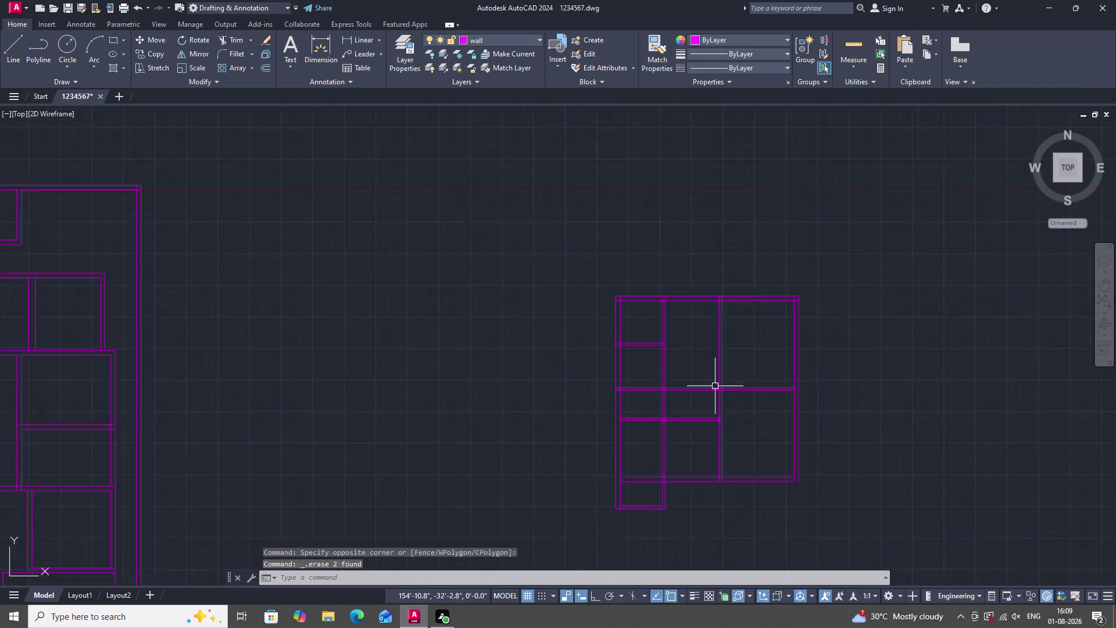
scroll(up, 3)
scroll(down, 3)
scroll(up, 3)
scroll(down, 3)
scroll(up, 3)
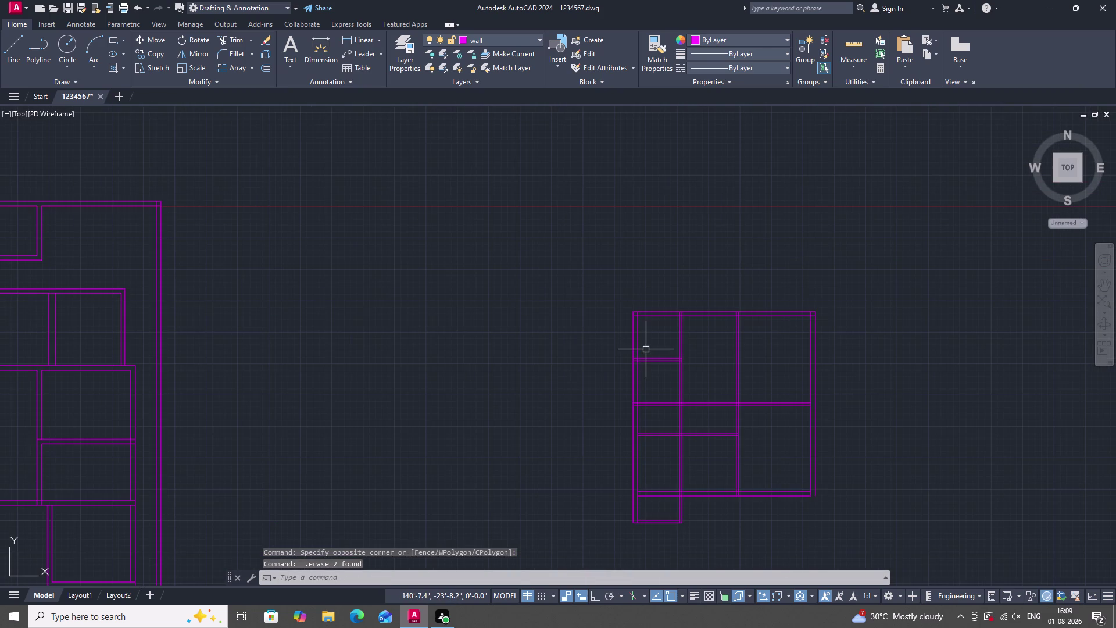
scroll(up, 3)
scroll(down, 3)
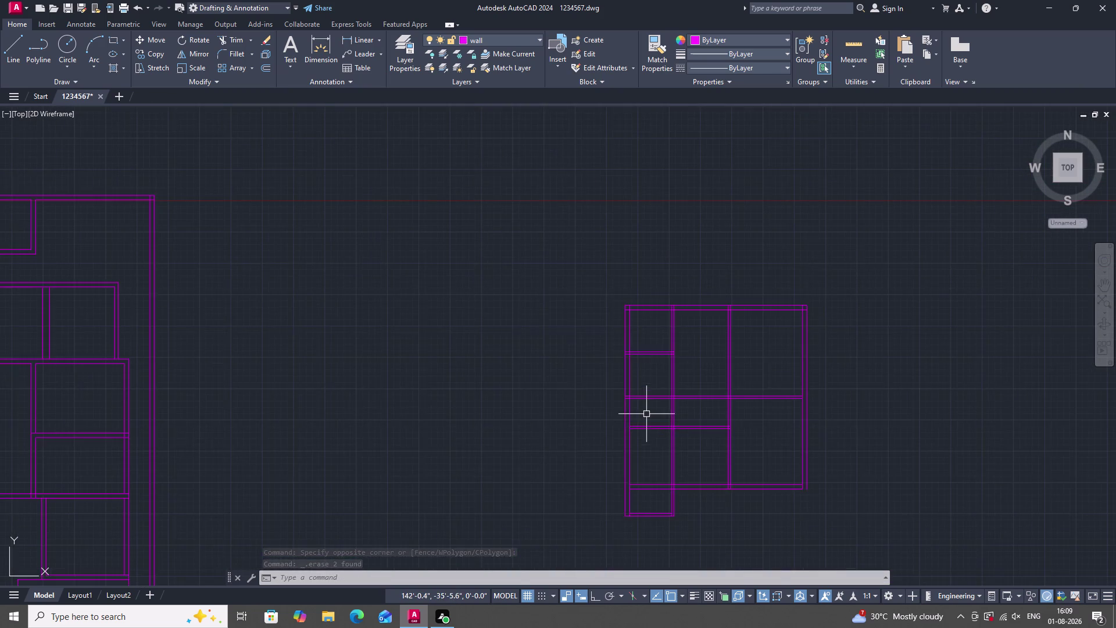
scroll(up, 3)
Trim two wall lines at another wall crossing.
text(TR)
key(space)
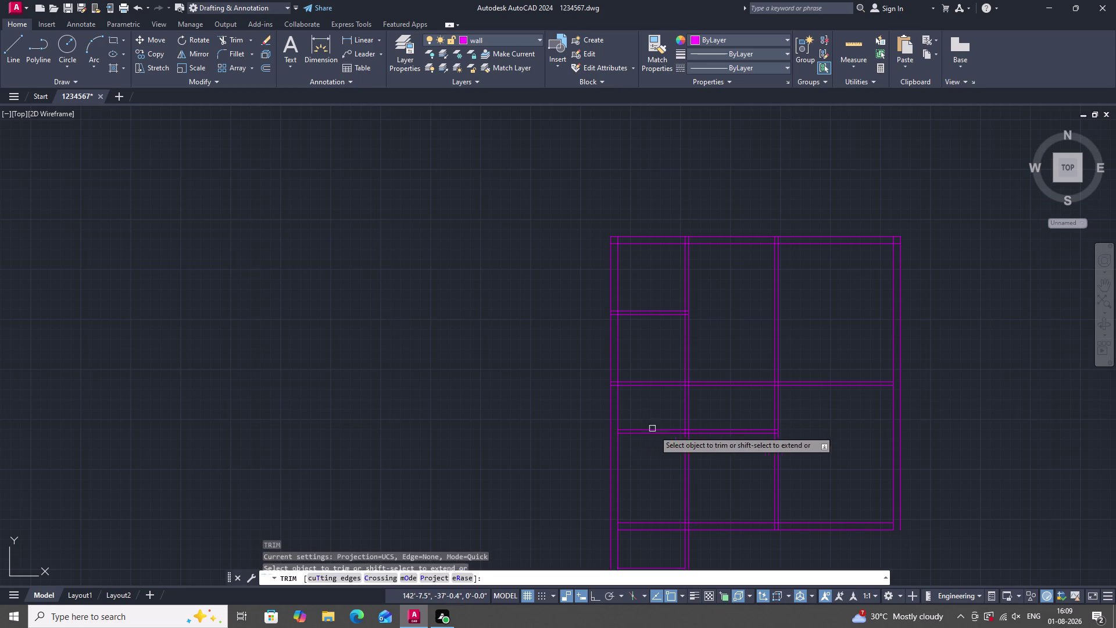
scroll(up, 3)
click(672, 426)
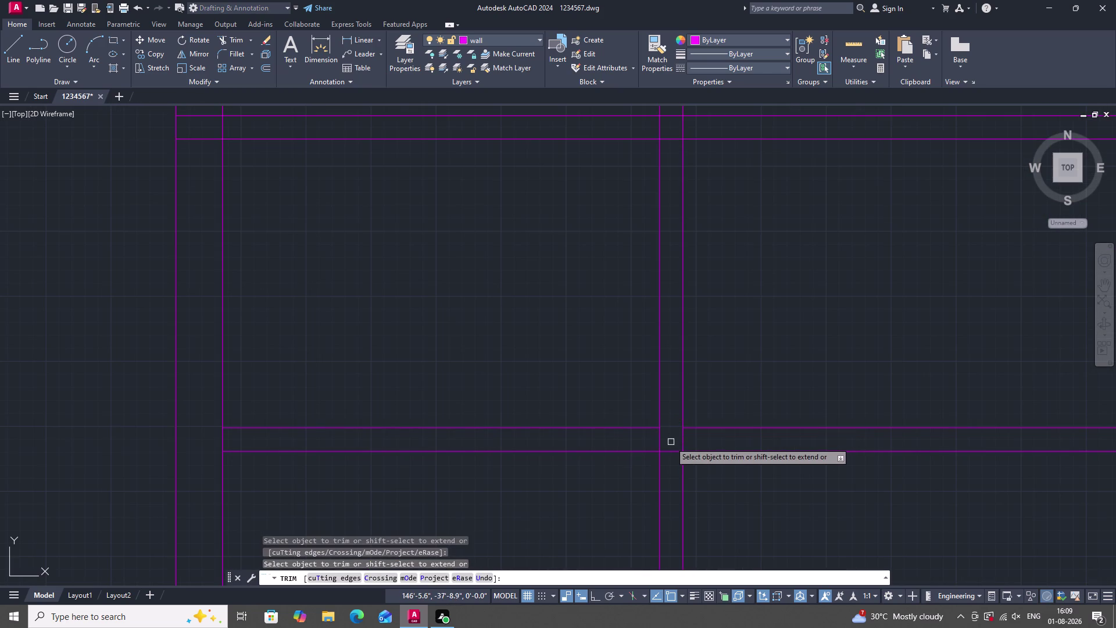
click(668, 453)
key(Escape)
Erase the lower horizontal wall lines in the left column.
click(565, 484)
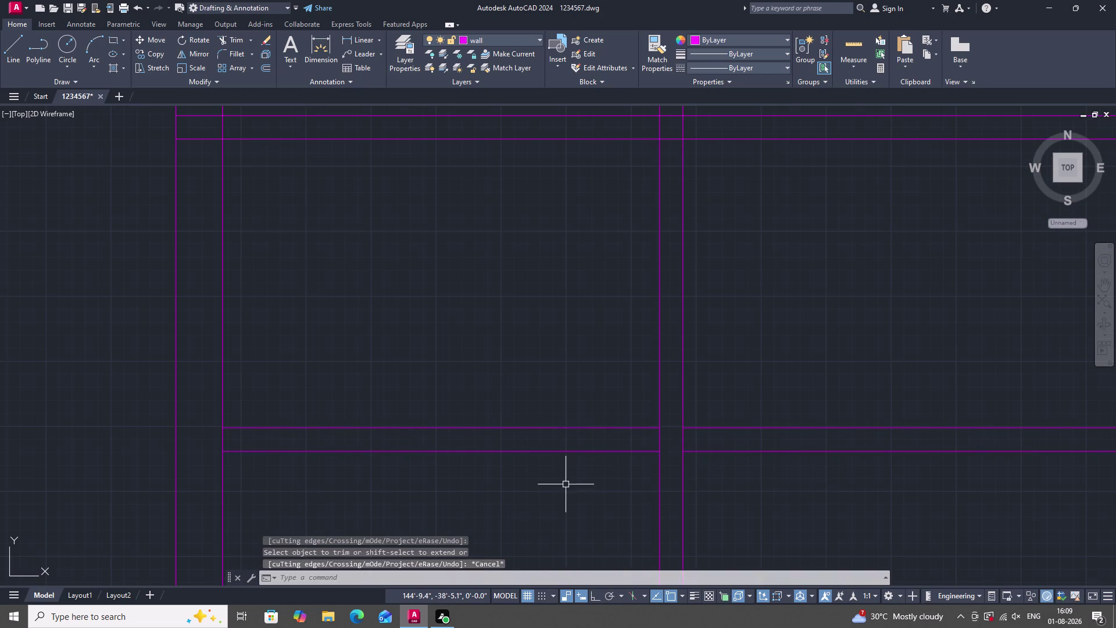
drag(566, 485, 559, 452)
click(537, 373)
right_drag(536, 374, 538, 382)
click(582, 199)
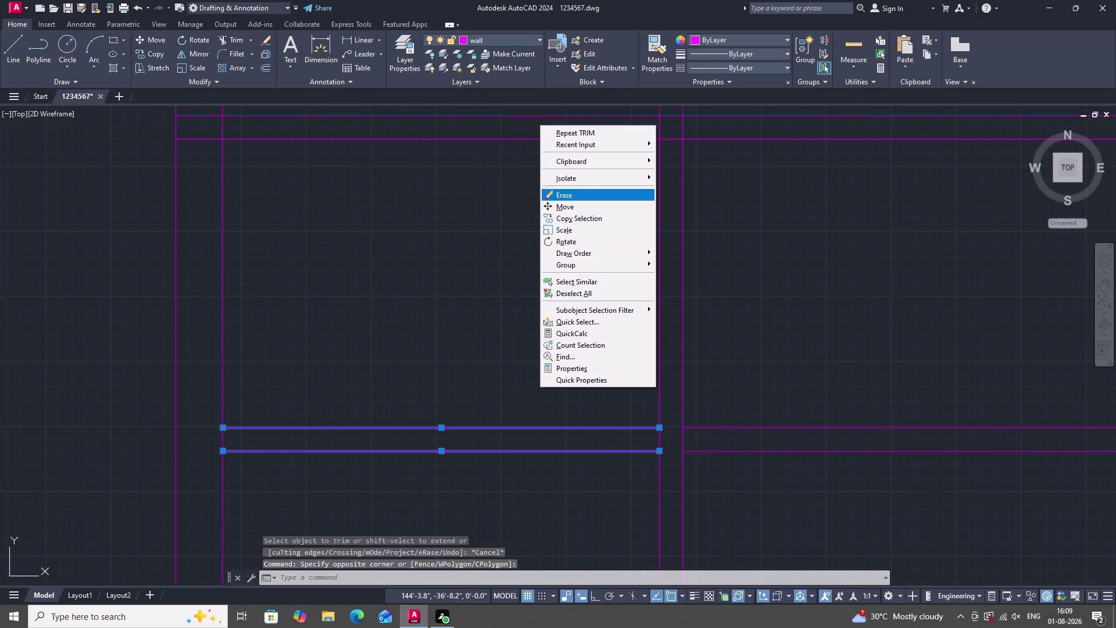
scroll(down, 3)
scroll(down, 3)
scroll(up, 3)
scroll(down, 3)
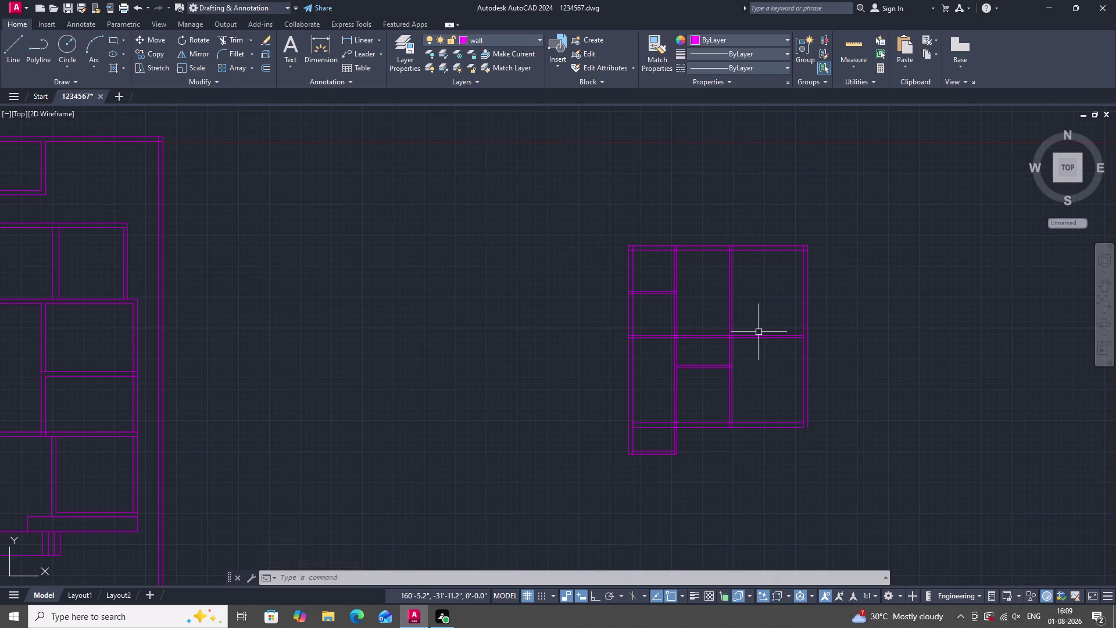
scroll(up, 3)
scroll(down, 3)
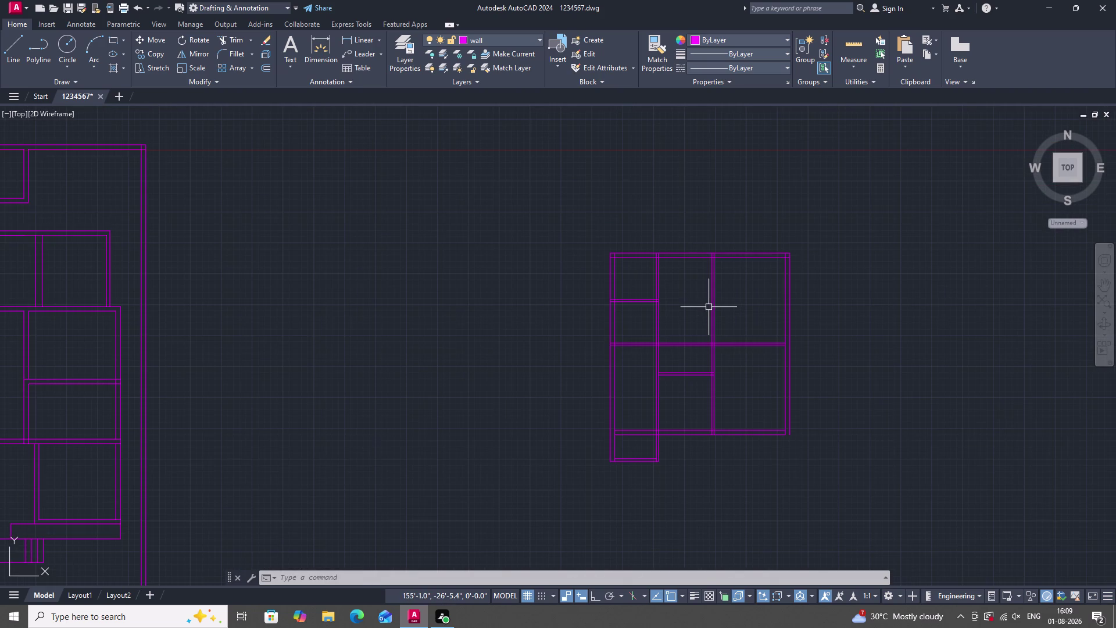
scroll(up, 3)
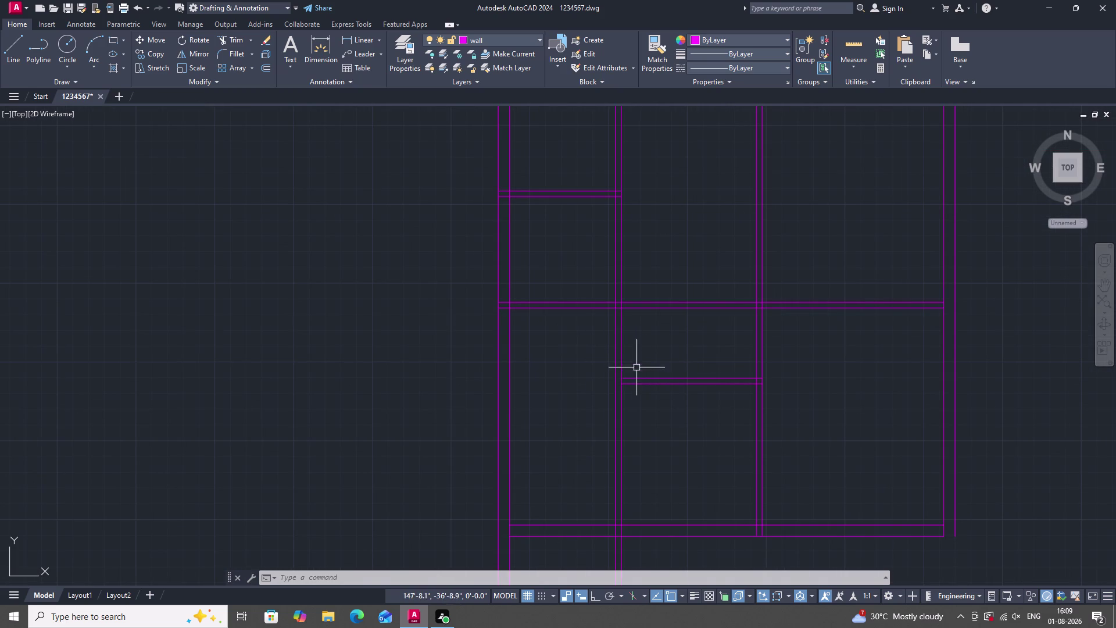
Try extending the short middle-column wall lines to the left vertical wall, then cancel.
text(EX)
key(space)
drag(646, 356, 647, 384)
drag(649, 386, 644, 392)
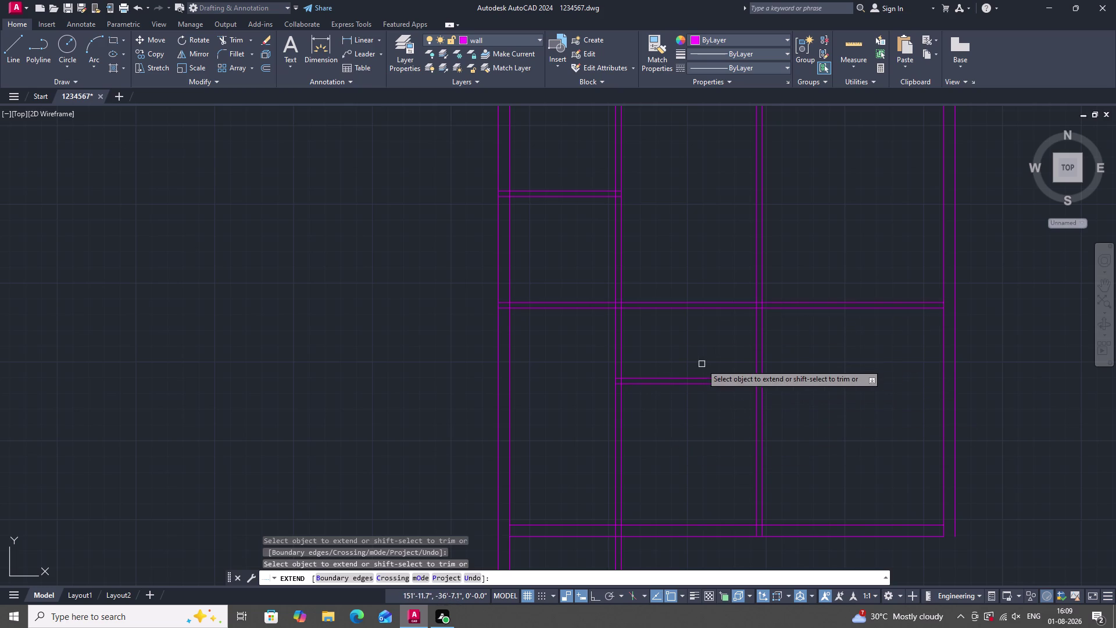
key(Escape)
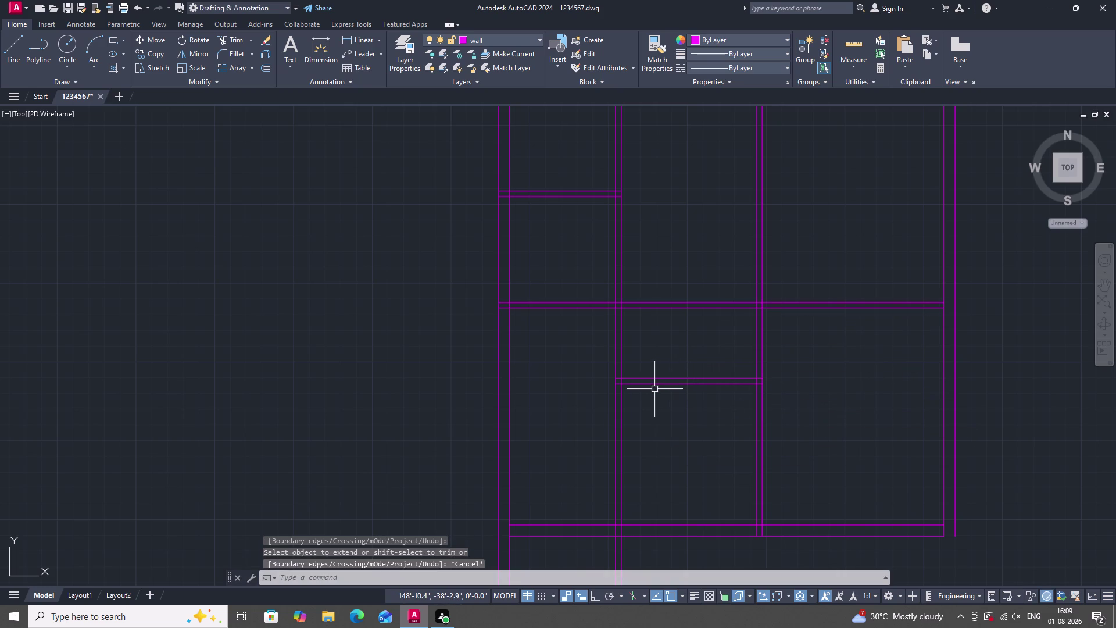
scroll(down, 3)
scroll(up, 3)
scroll(up, 3)
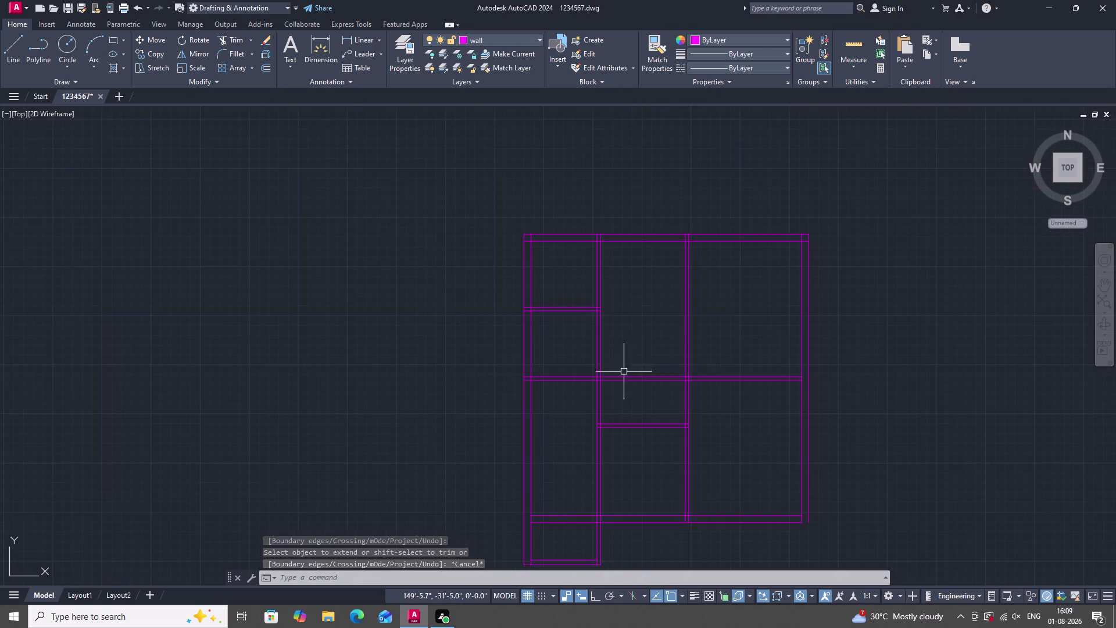
scroll(down, 3)
scroll(up, 3)
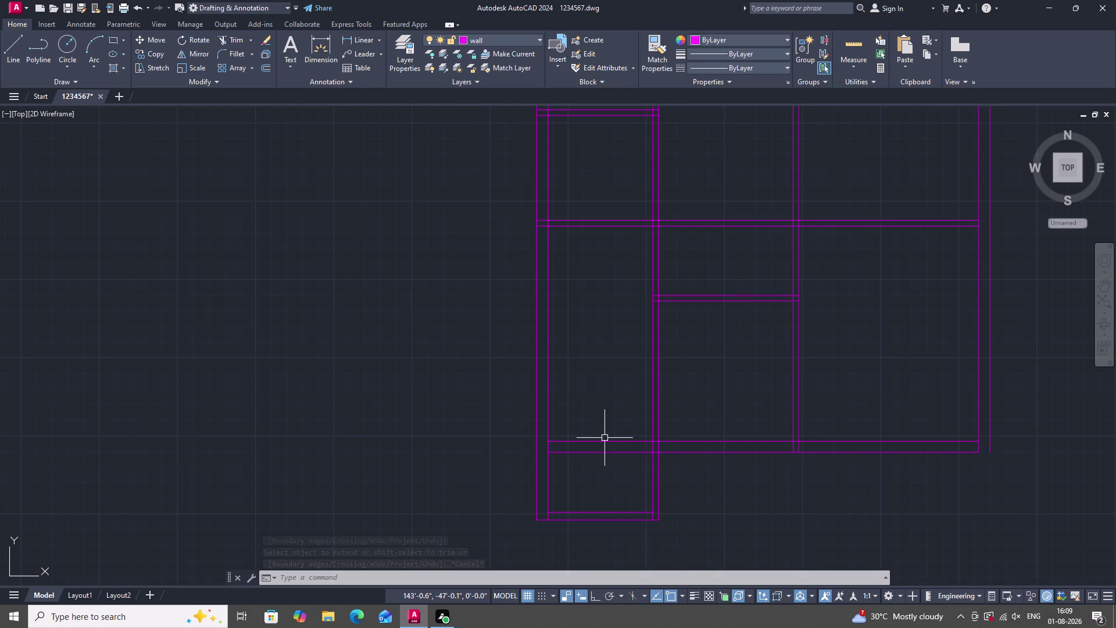
scroll(down, 3)
scroll(up, 3)
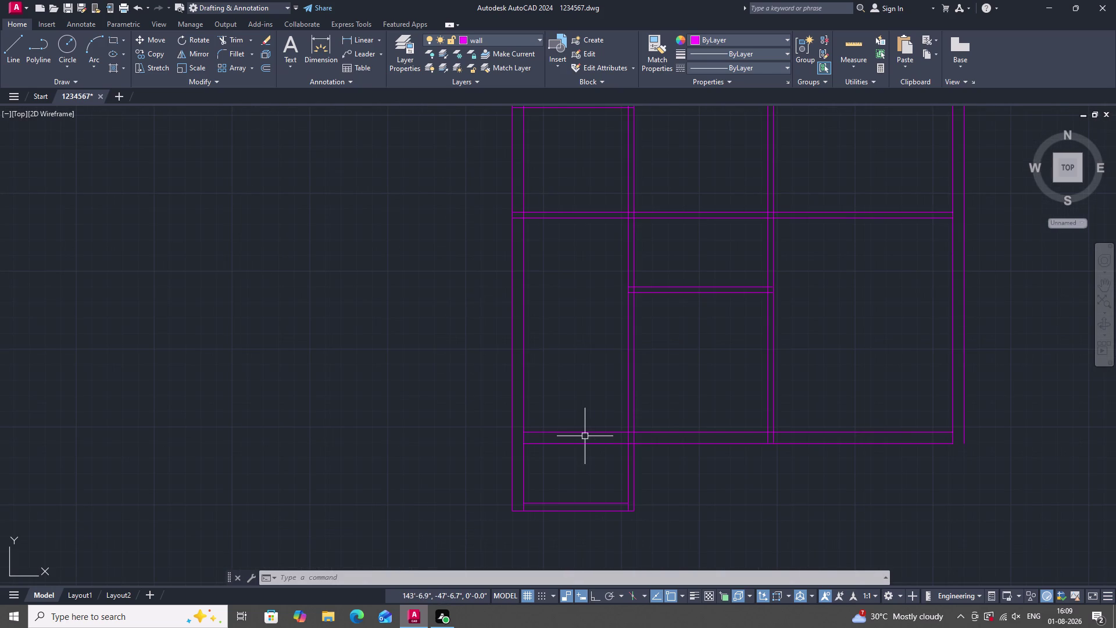
scroll(down, 3)
scroll(up, 3)
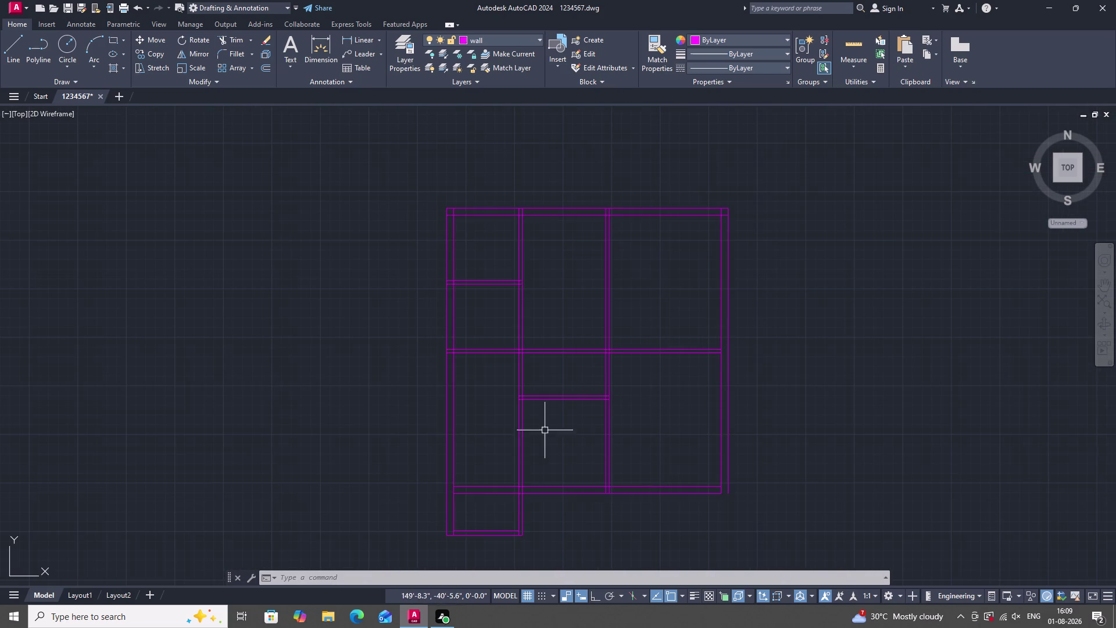
Offset the bottom wall line 1' upward.
text(O)
key(space)
key(space)
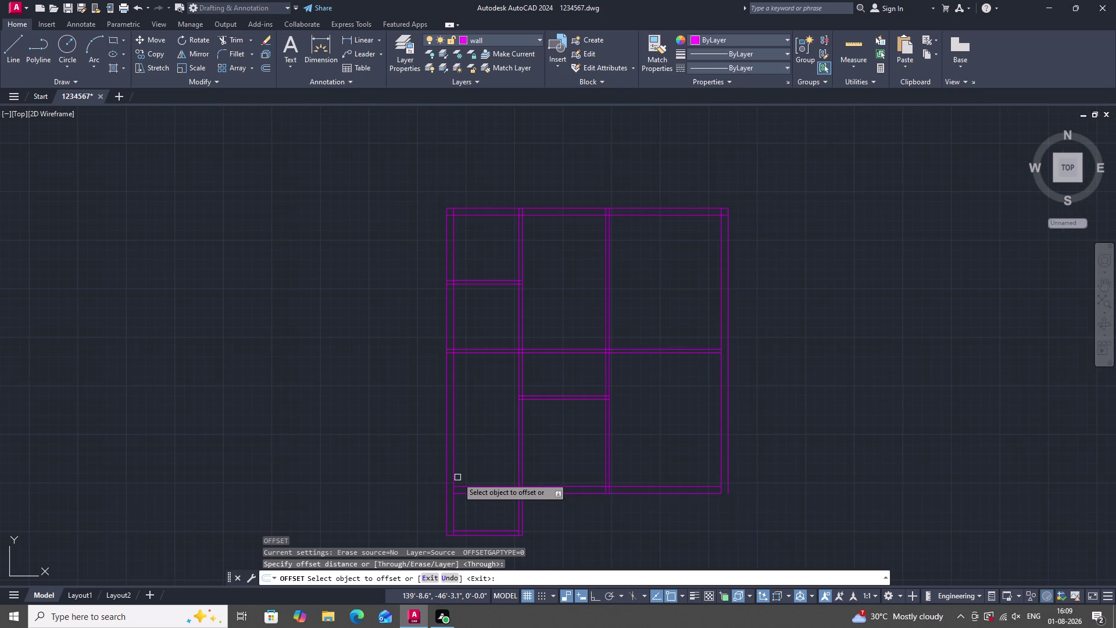
key(Escape)
text(O)
key(space)
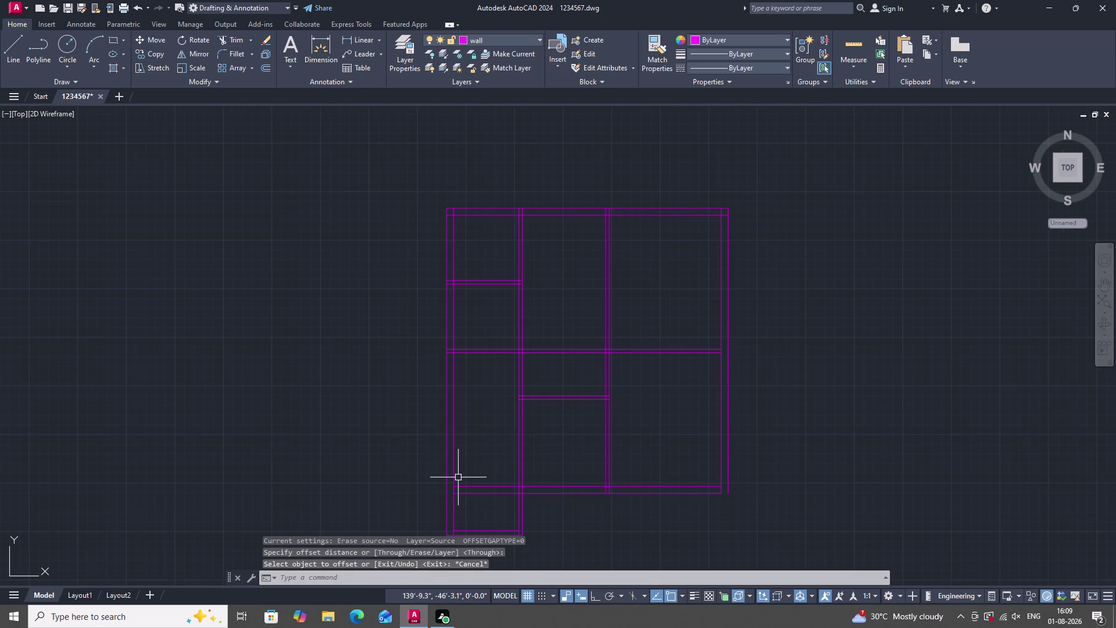
click(489, 488)
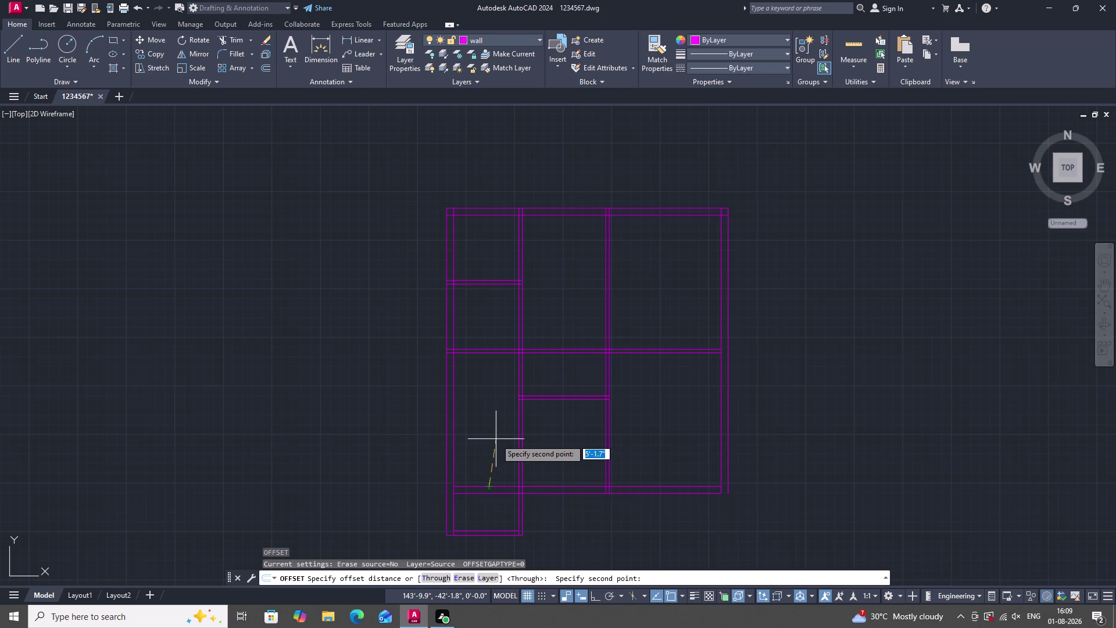
key(F8)
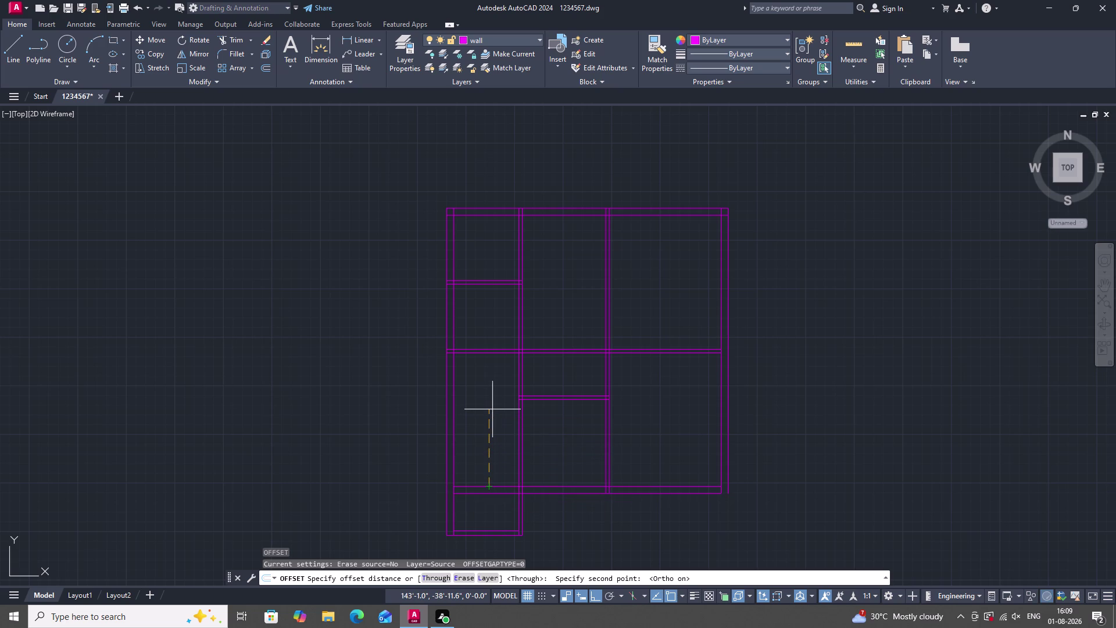
text(1')
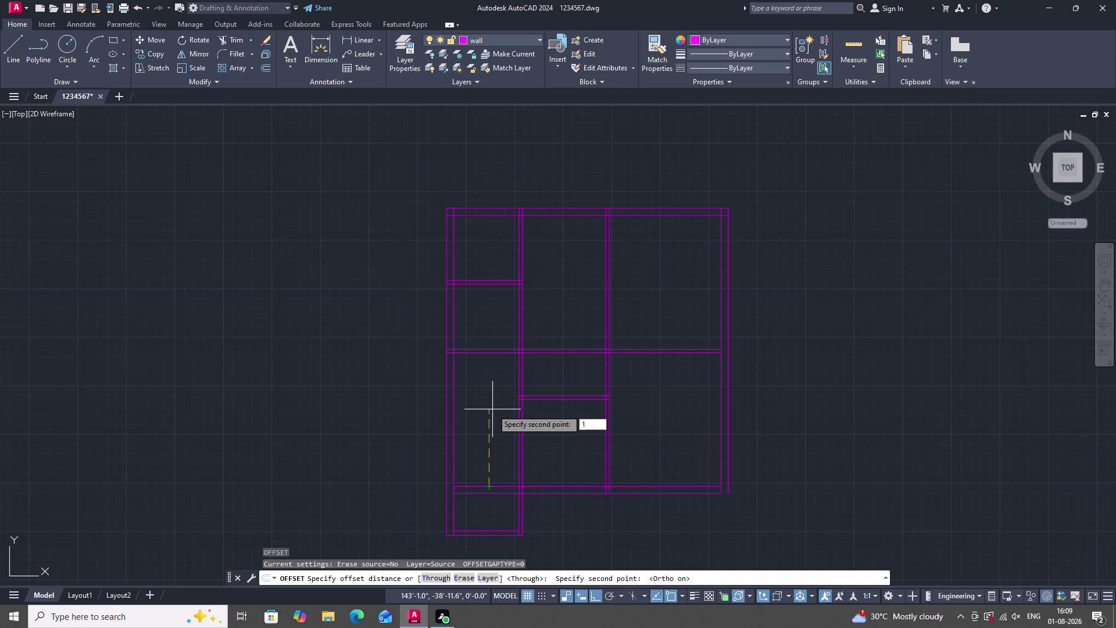
key(Return)
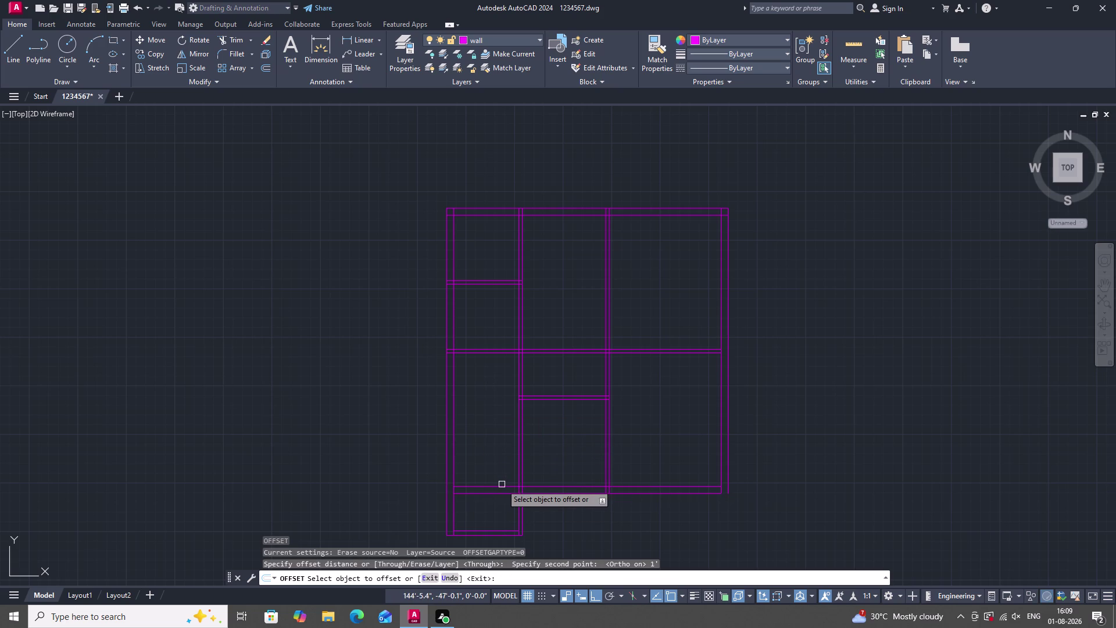
double_click(502, 486)
click(506, 464)
key(Escape)
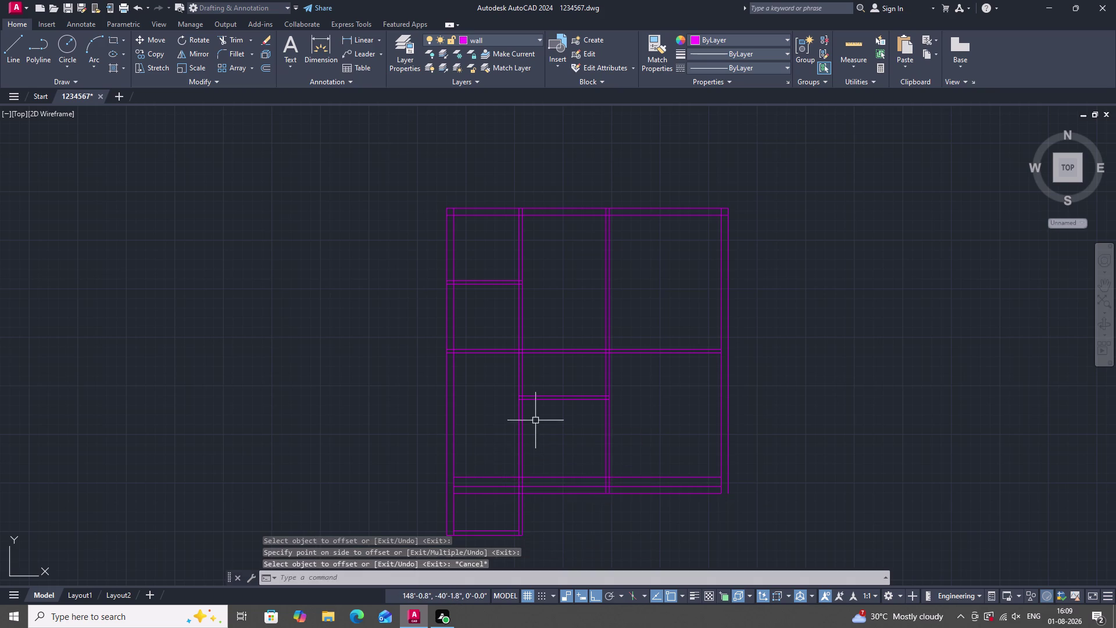
Trim and erase the new line's portion beyond the lower-left room.
scroll(up, 3)
text(TR)
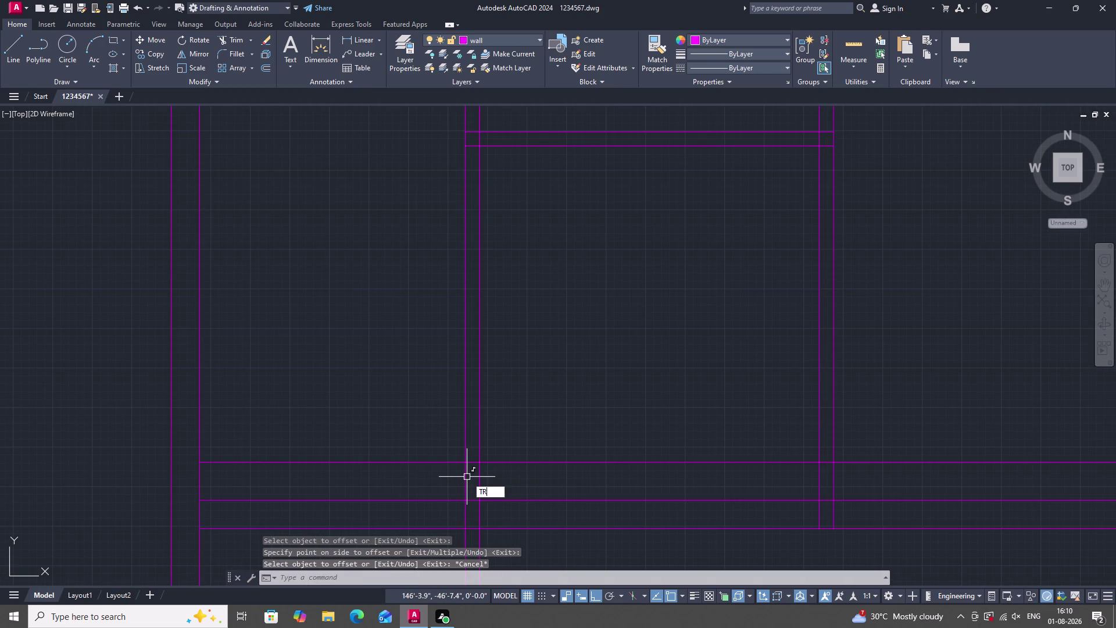
key(space)
click(472, 460)
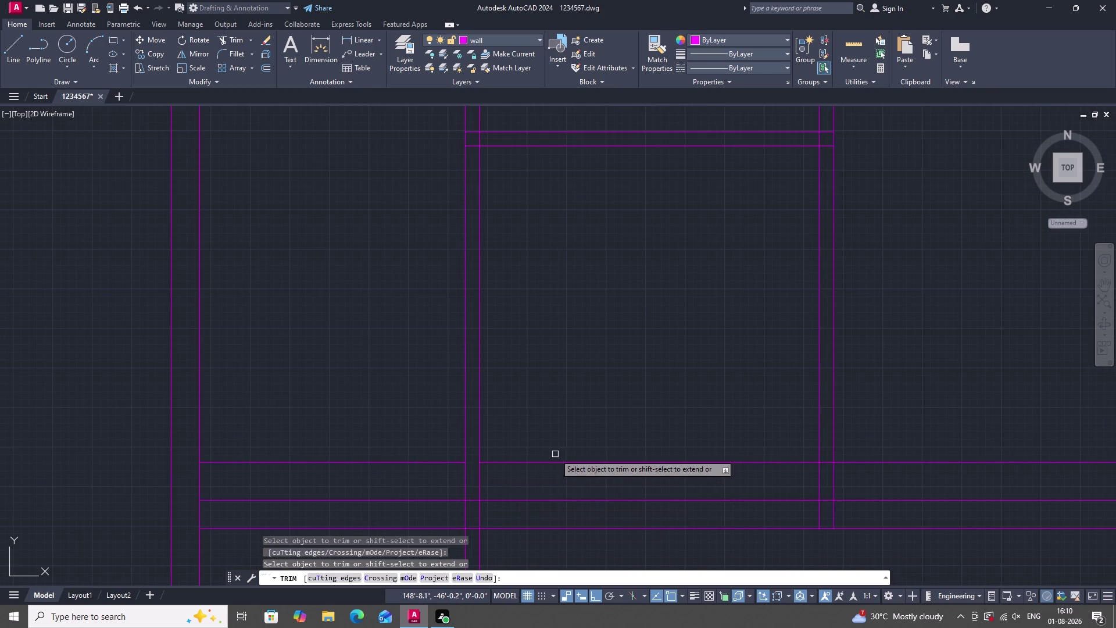
key(Escape)
click(622, 478)
click(581, 427)
right_click(581, 427)
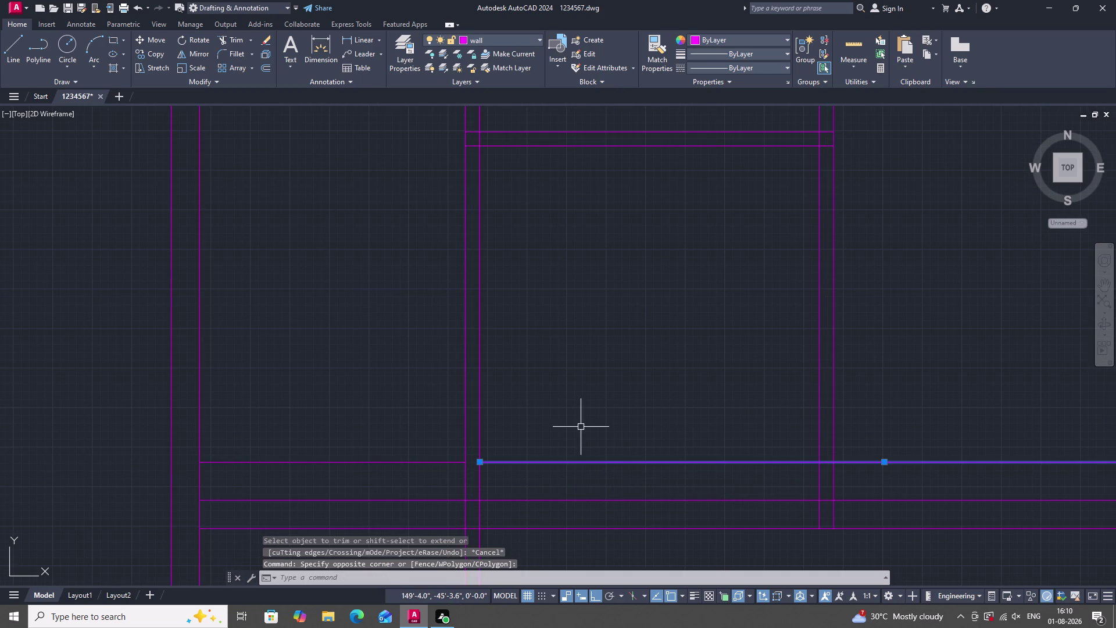
click(613, 218)
scroll(down, 3)
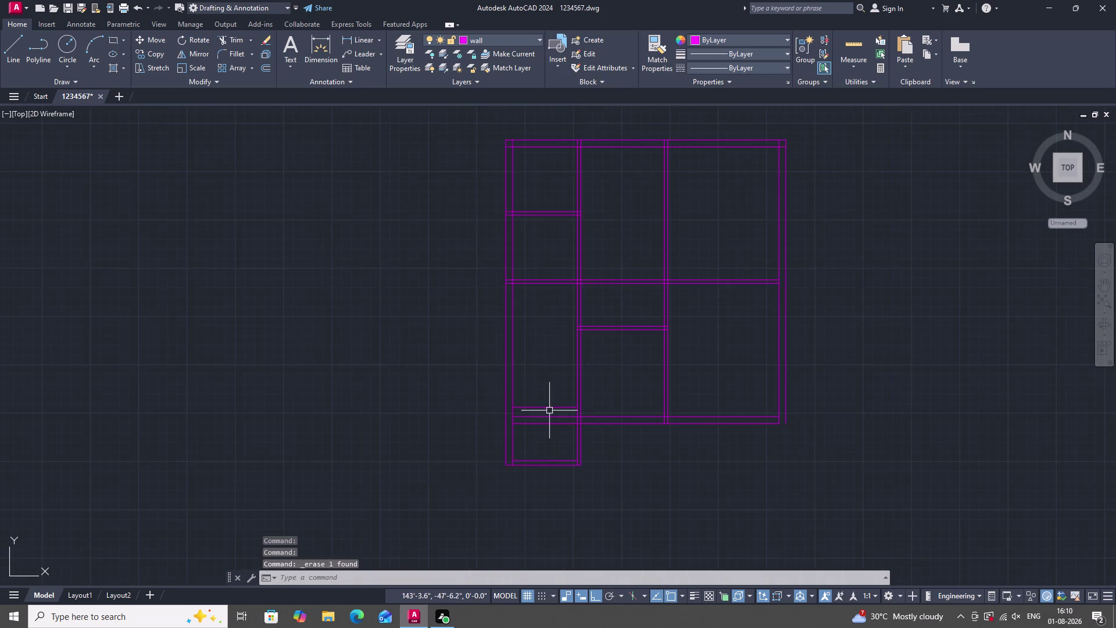
scroll(up, 3)
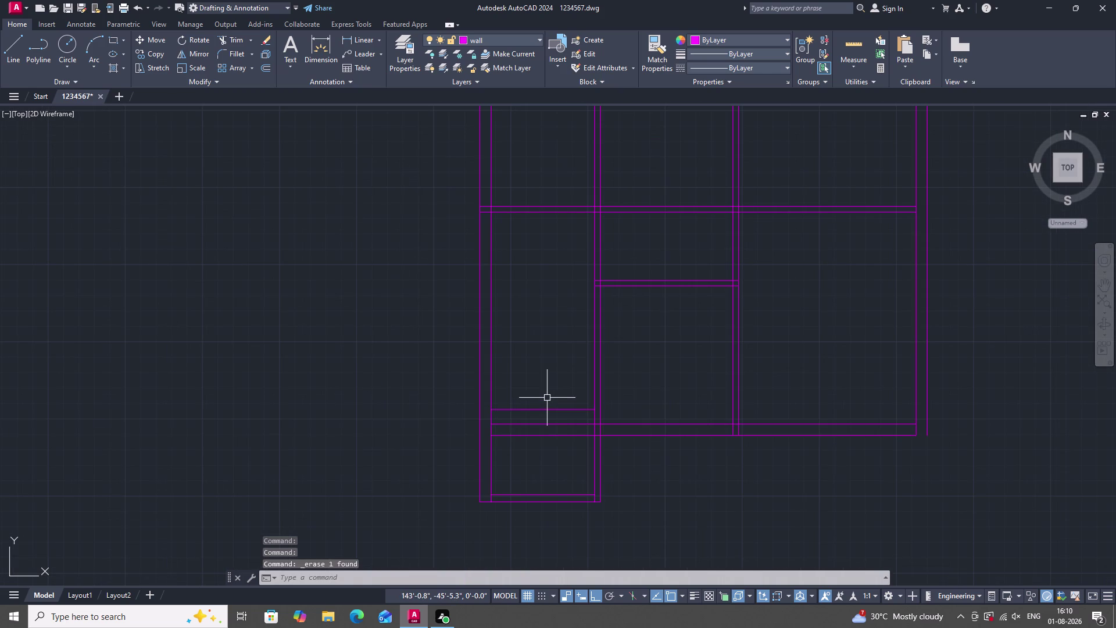
text(O)
key(space)
key(space)
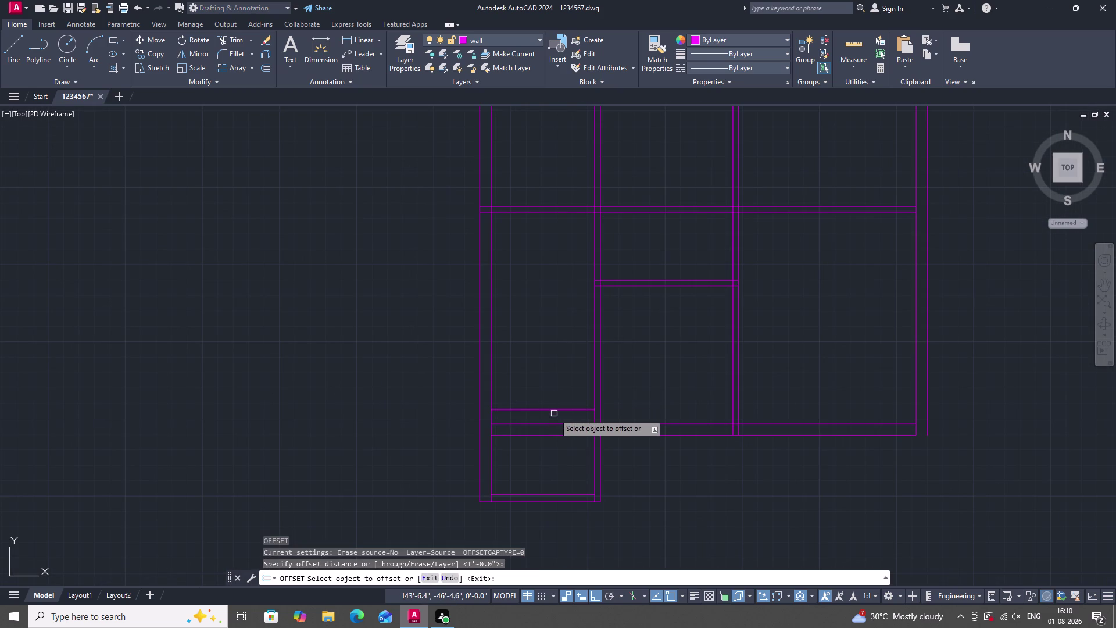
Offset nine successive stair-tread lines 1' apart upward through the lower-left room.
click(554, 410)
click(553, 385)
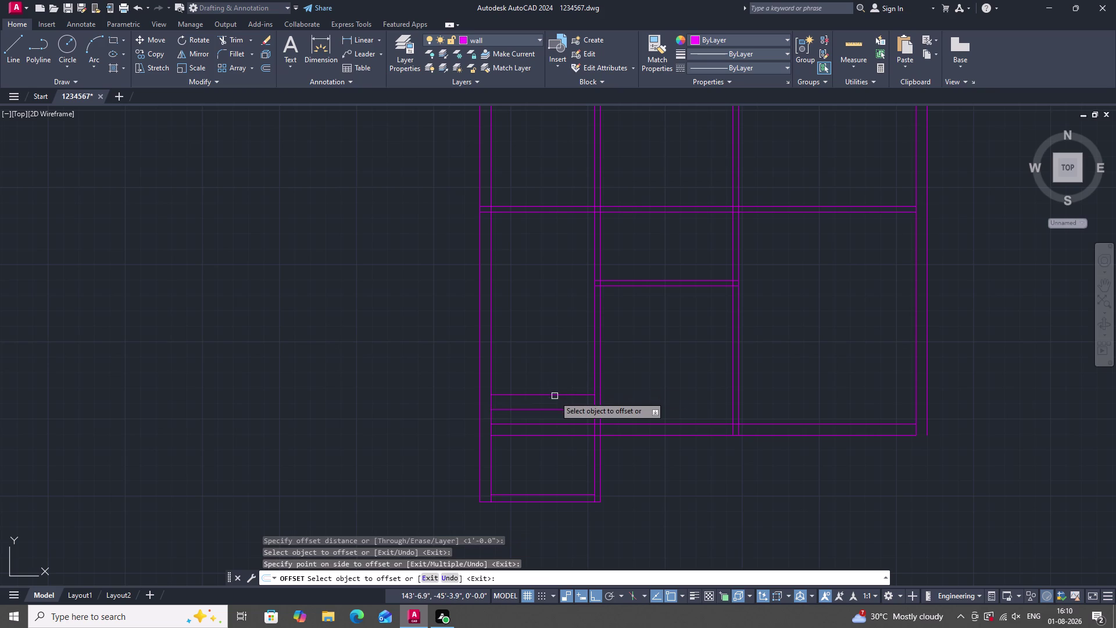
click(555, 396)
click(552, 363)
click(555, 380)
click(556, 356)
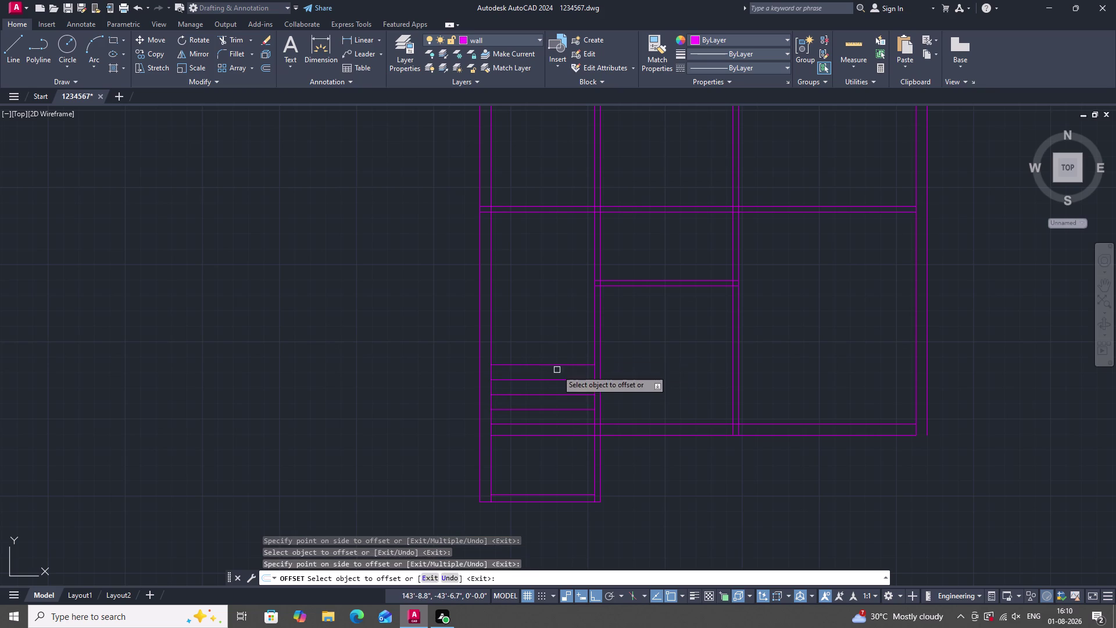
click(560, 365)
click(556, 347)
click(558, 351)
click(550, 328)
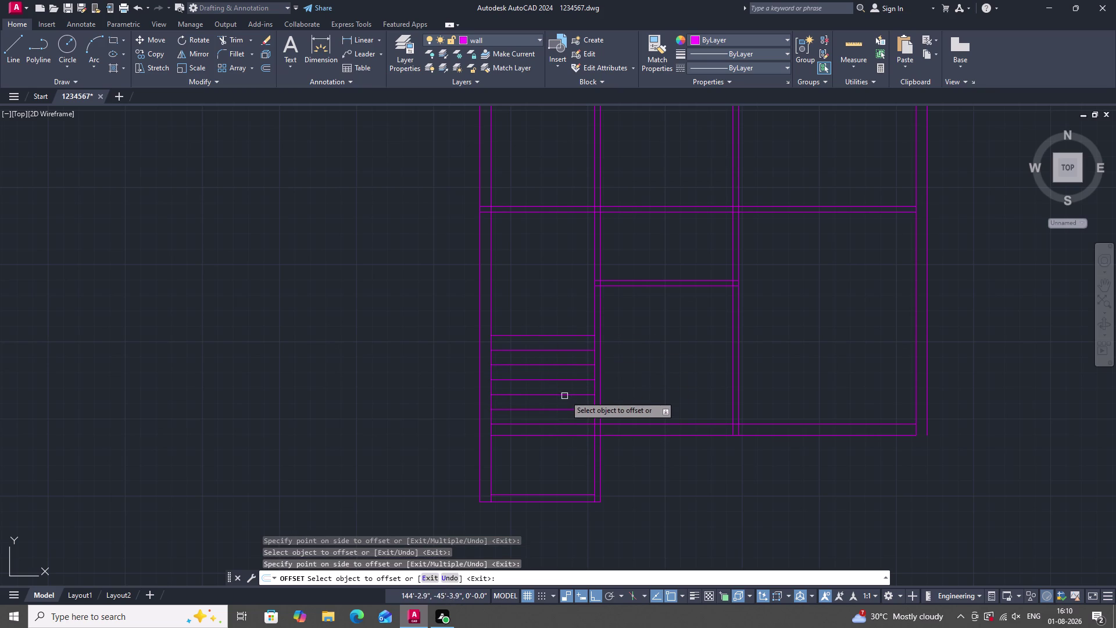
click(565, 336)
click(568, 313)
click(568, 320)
click(572, 298)
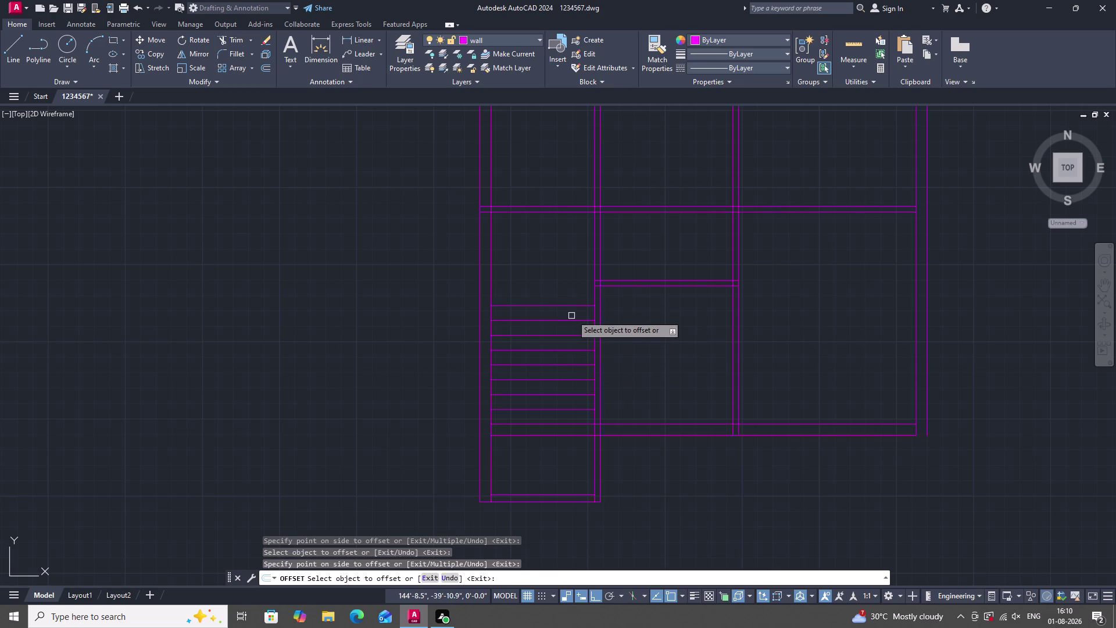
click(574, 306)
click(572, 288)
click(575, 293)
click(573, 281)
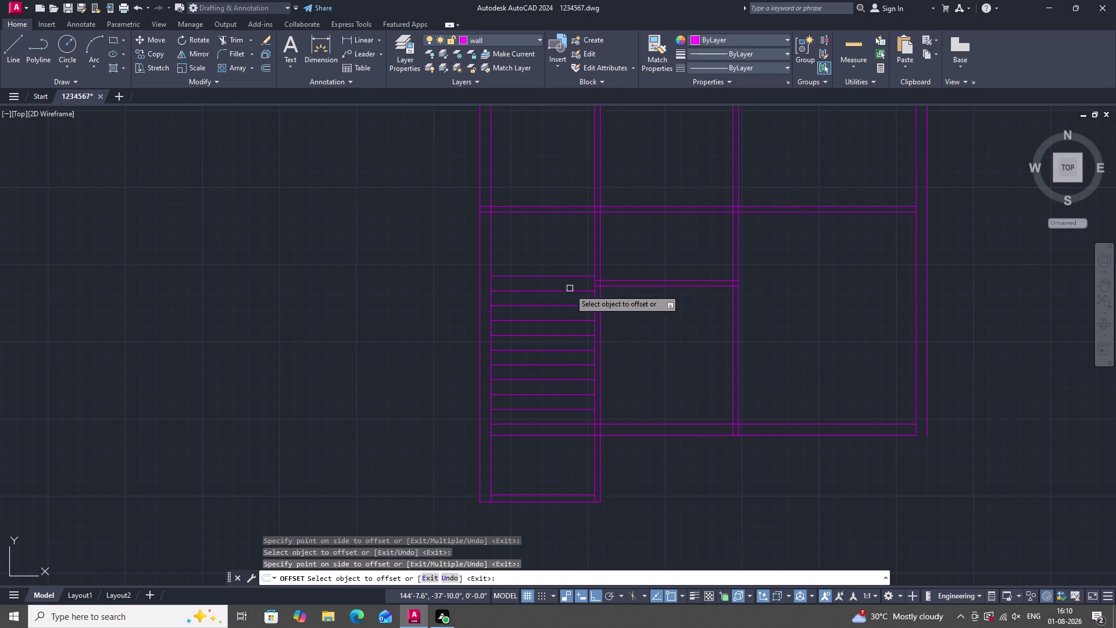
scroll(down, 3)
scroll(up, 3)
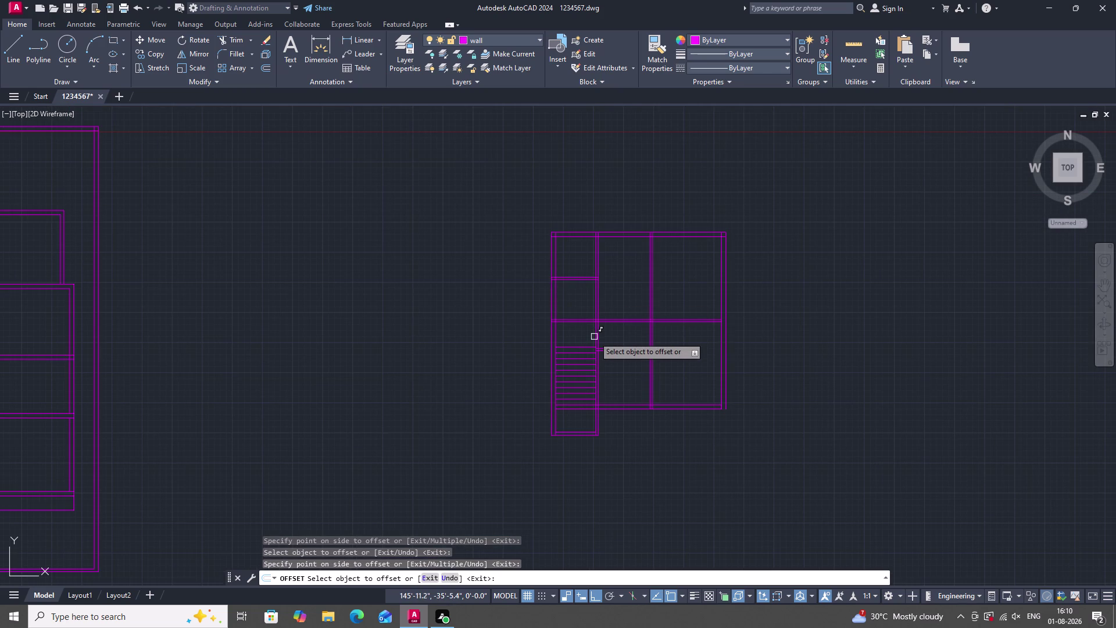
scroll(down, 3)
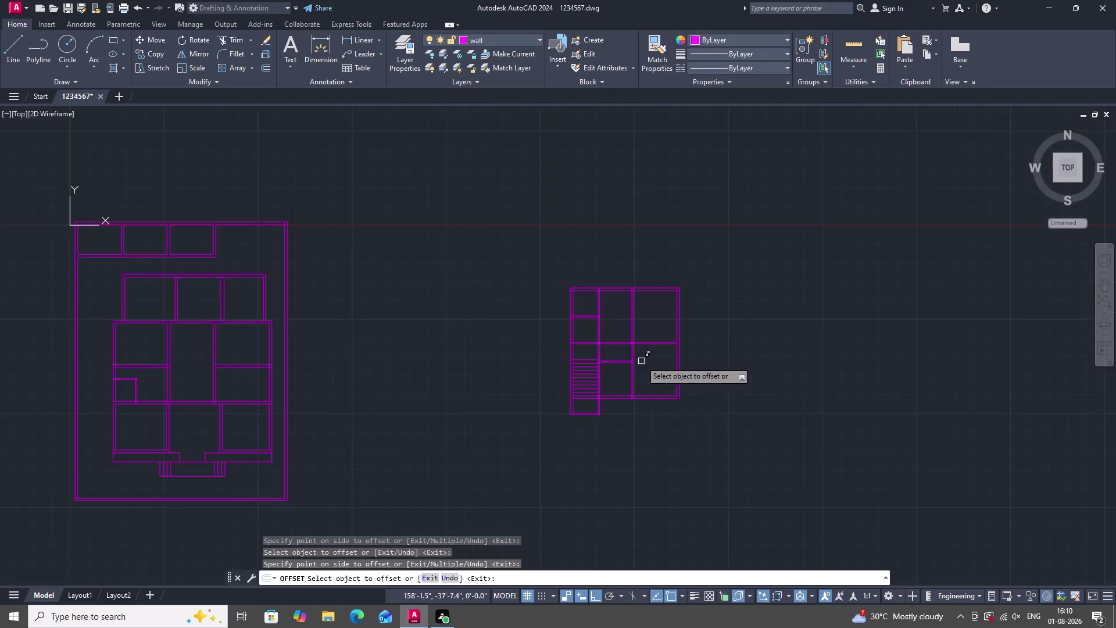
scroll(up, 3)
scroll(up, 3)
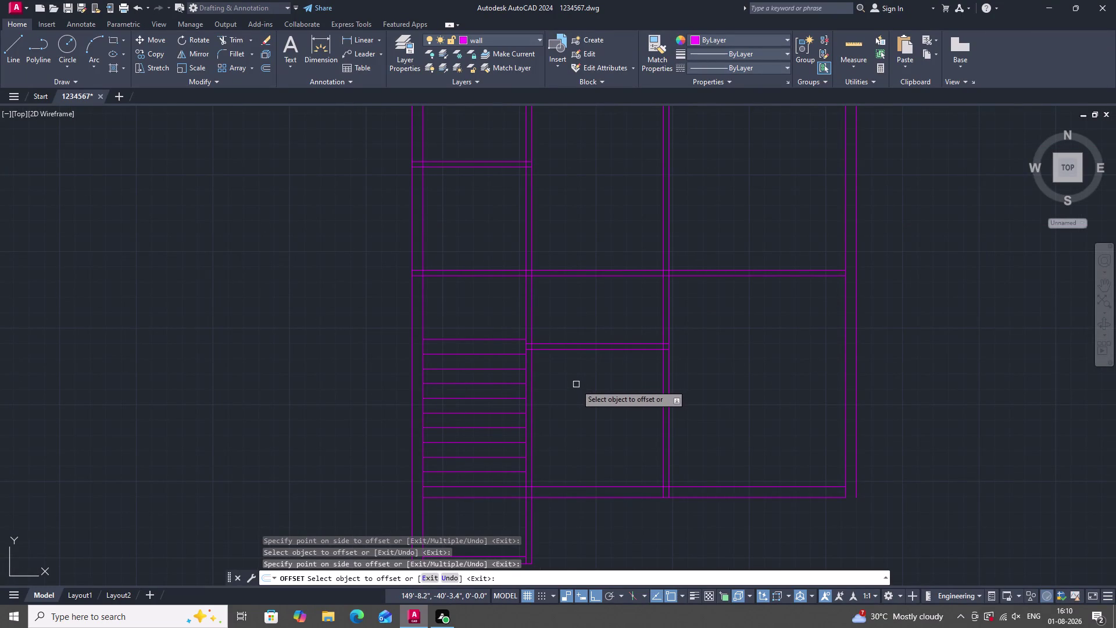
key(Escape)
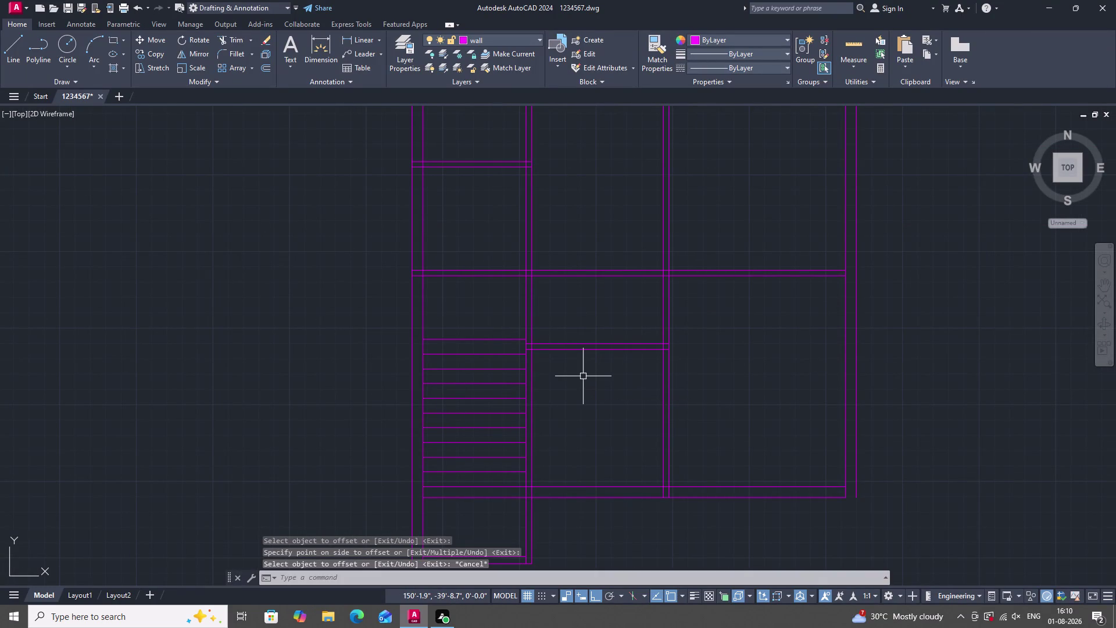
scroll(down, 3)
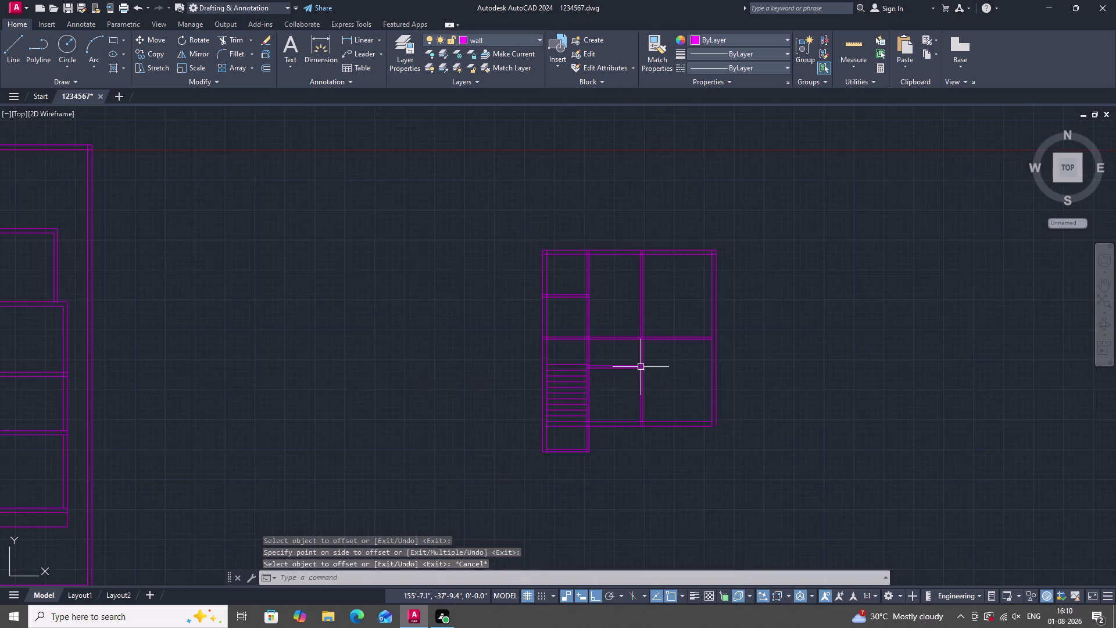
scroll(up, 3)
scroll(down, 3)
scroll(up, 3)
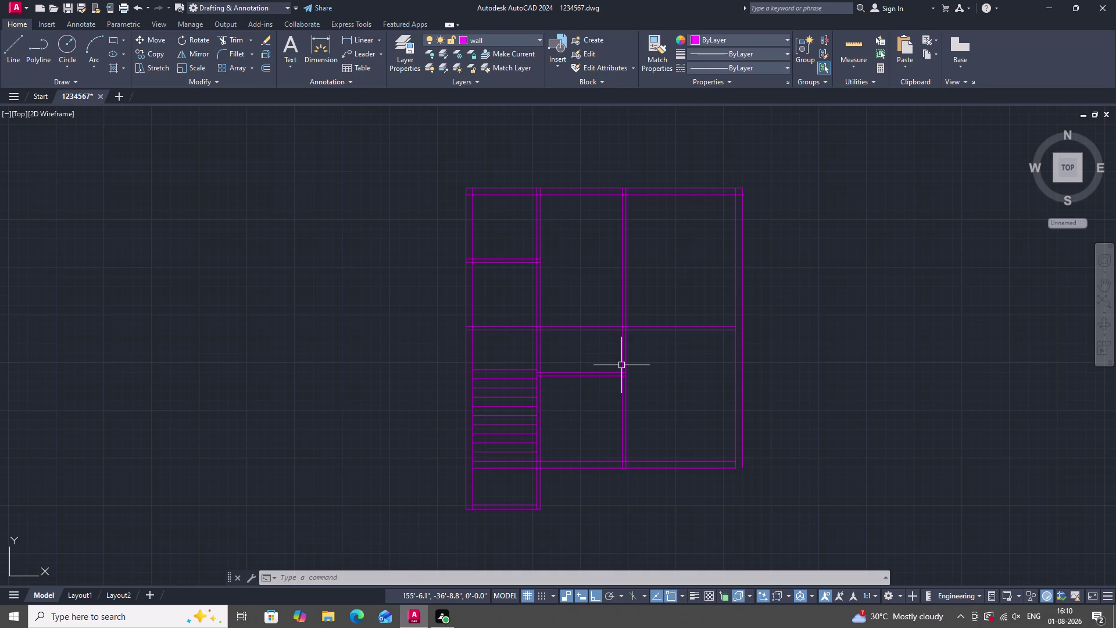
scroll(down, 3)
scroll(up, 3)
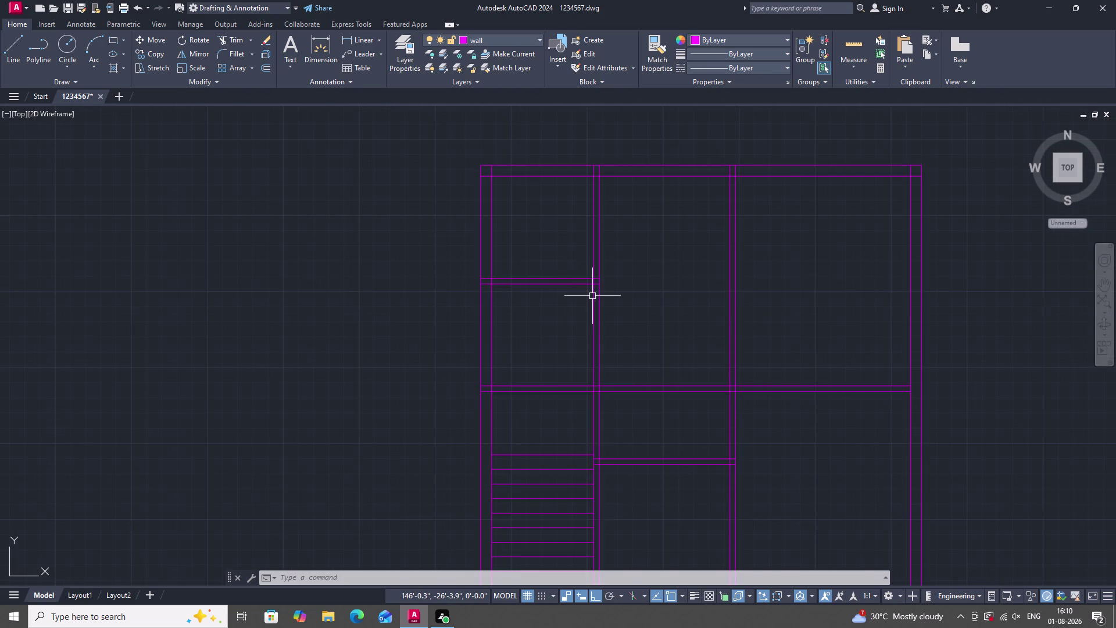
scroll(down, 3)
scroll(up, 3)
scroll(up, 3)
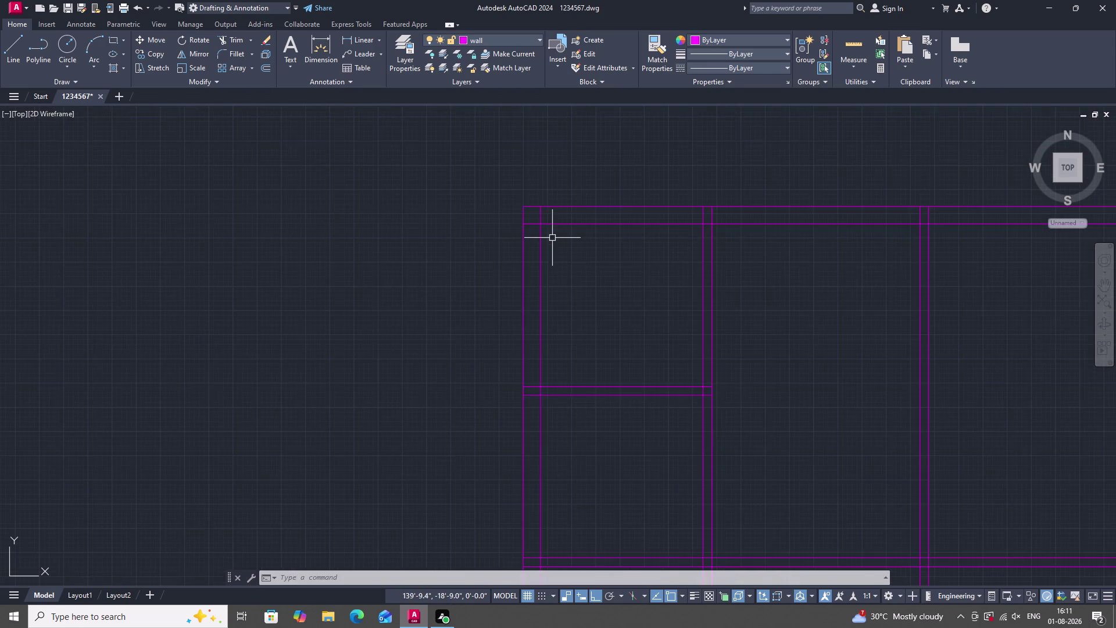
scroll(down, 3)
scroll(up, 3)
scroll(down, 3)
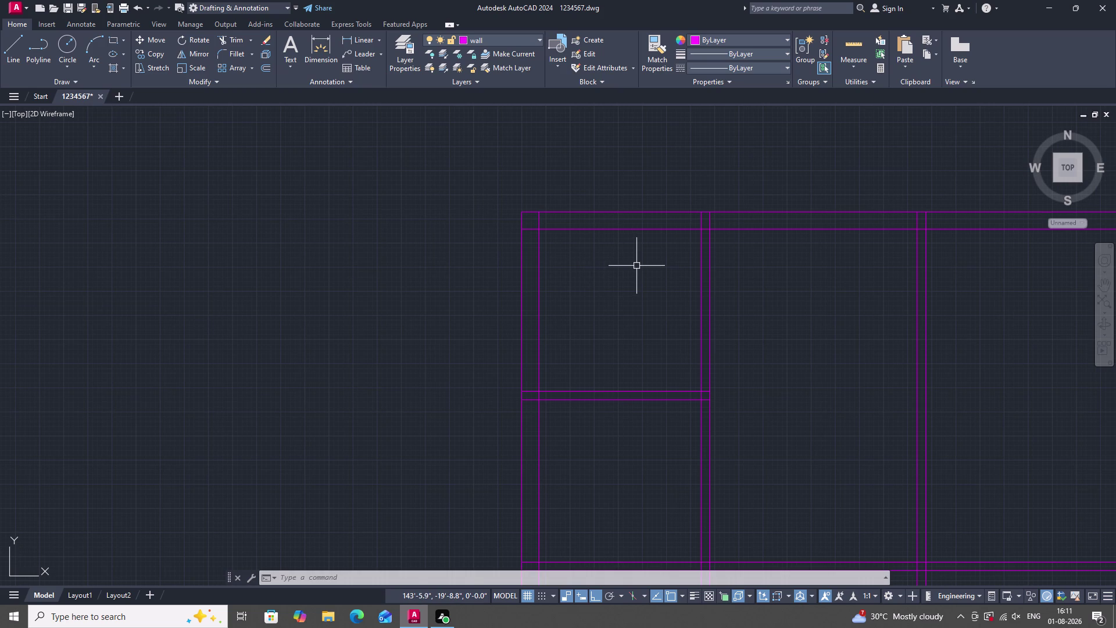
scroll(down, 3)
scroll(up, 3)
scroll(down, 3)
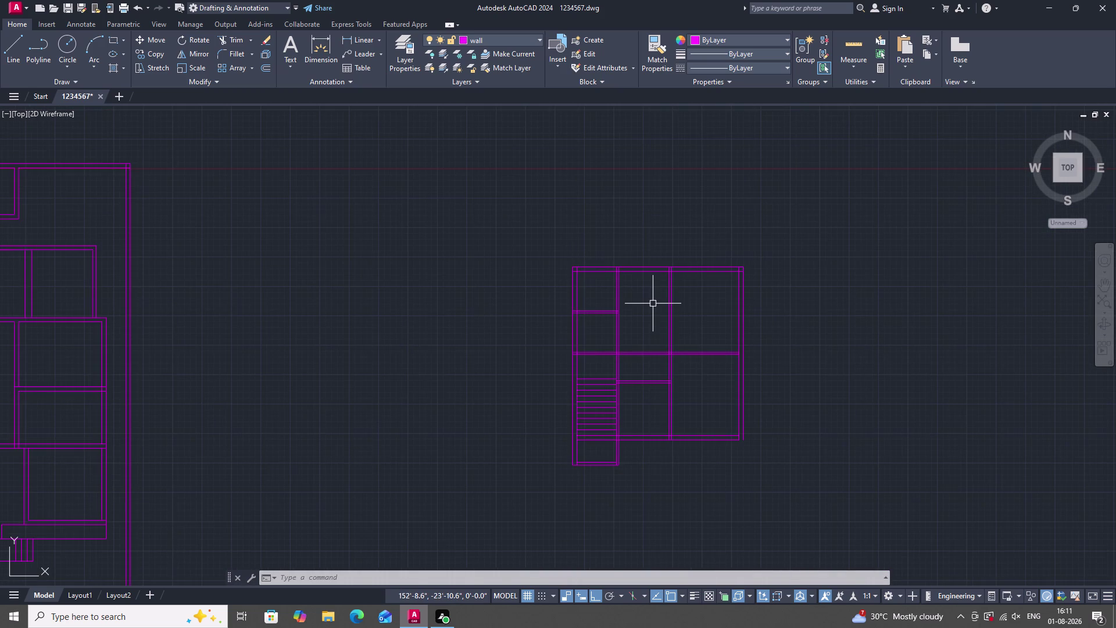
scroll(up, 3)
scroll(up, 3)
scroll(down, 3)
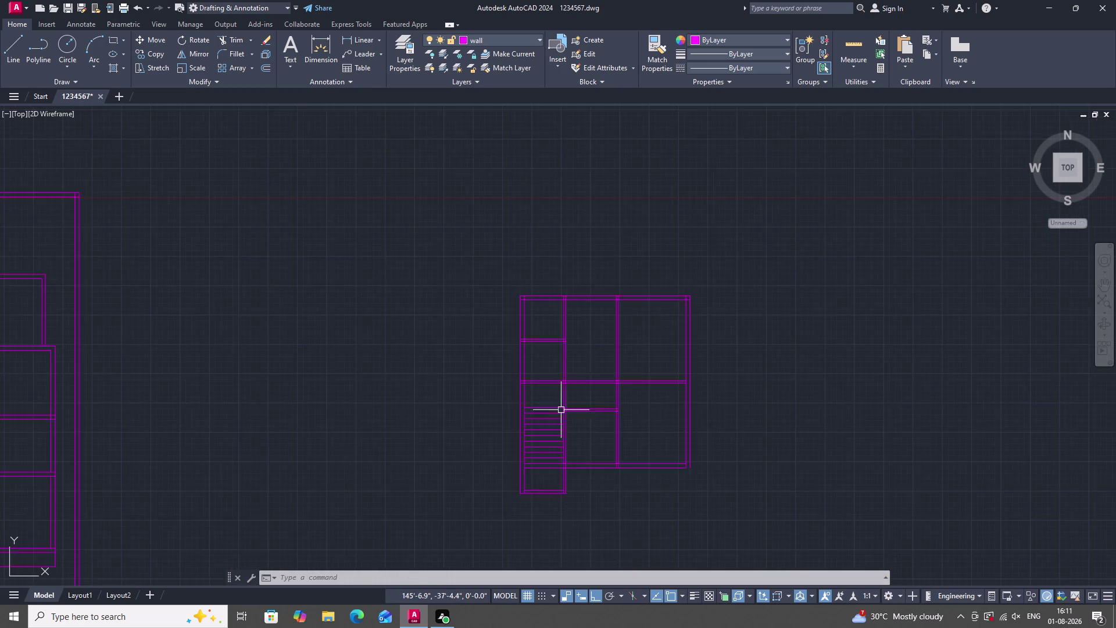
scroll(up, 3)
scroll(down, 3)
scroll(up, 3)
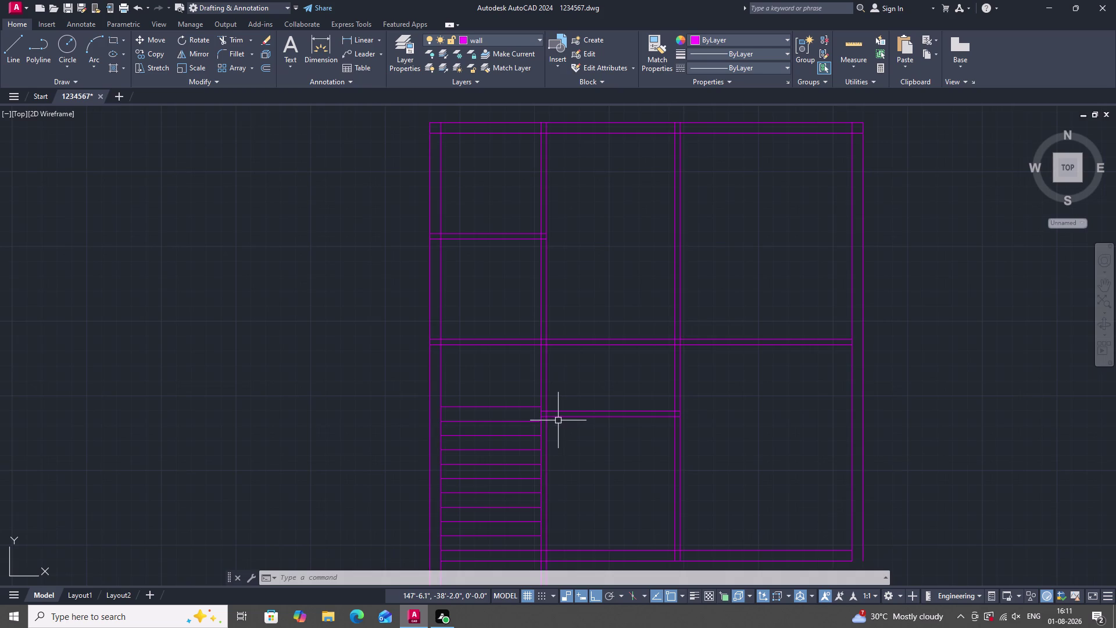
scroll(down, 3)
scroll(up, 3)
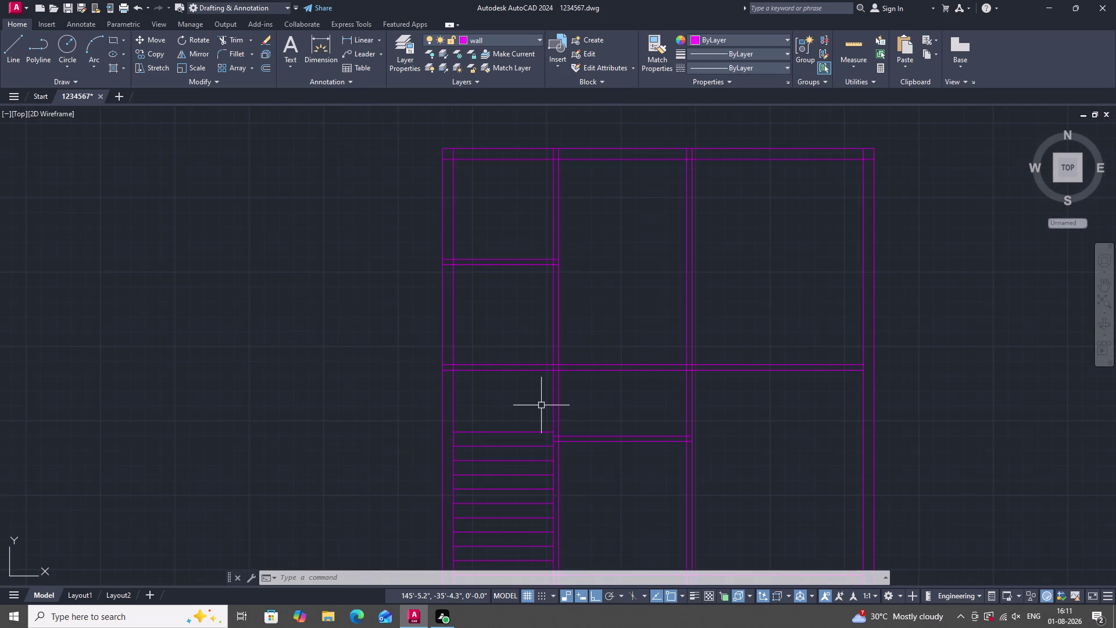
key(Escape)
scroll(down, 3)
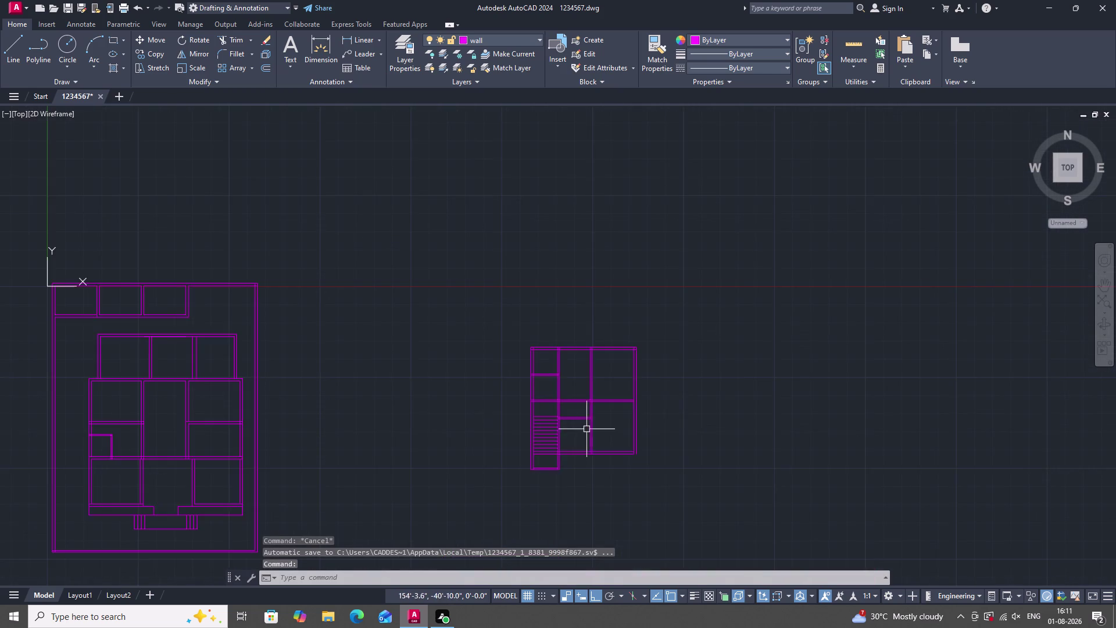
scroll(up, 3)
scroll(up, 3)
scroll(down, 3)
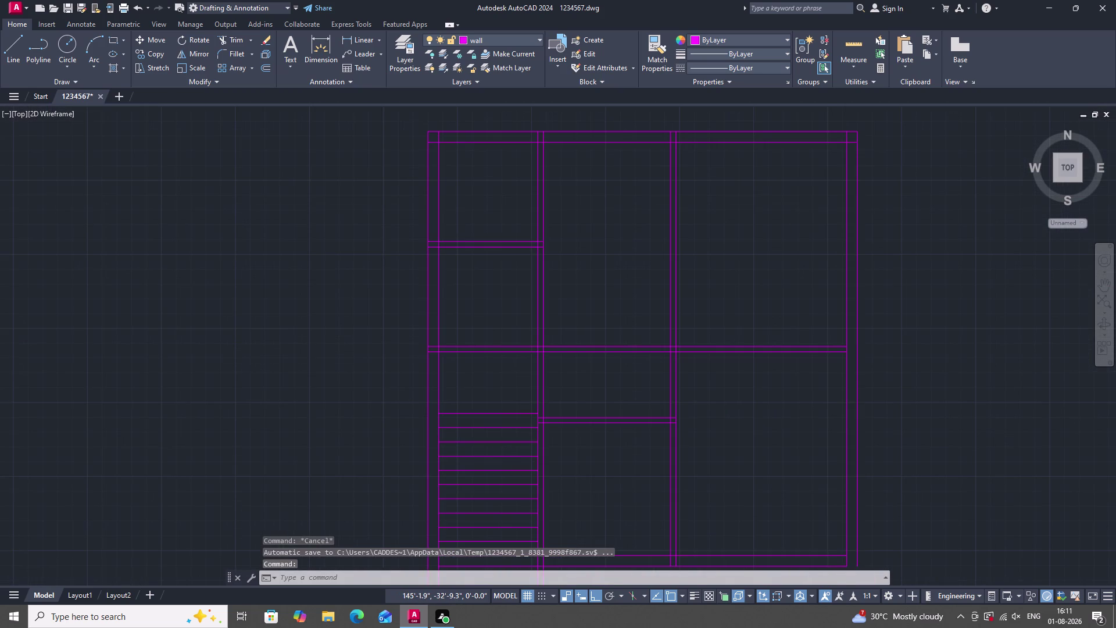
Create a cyan layer named DOOR in the Layer Properties Manager and make it current.
key(l)
text(A)
key(space)
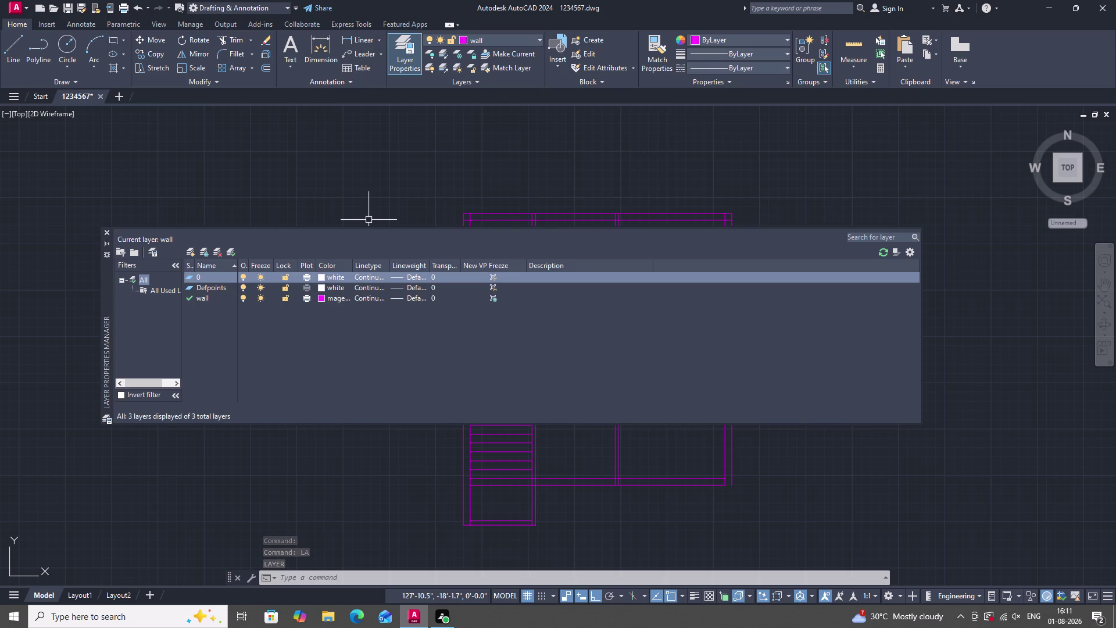
click(207, 252)
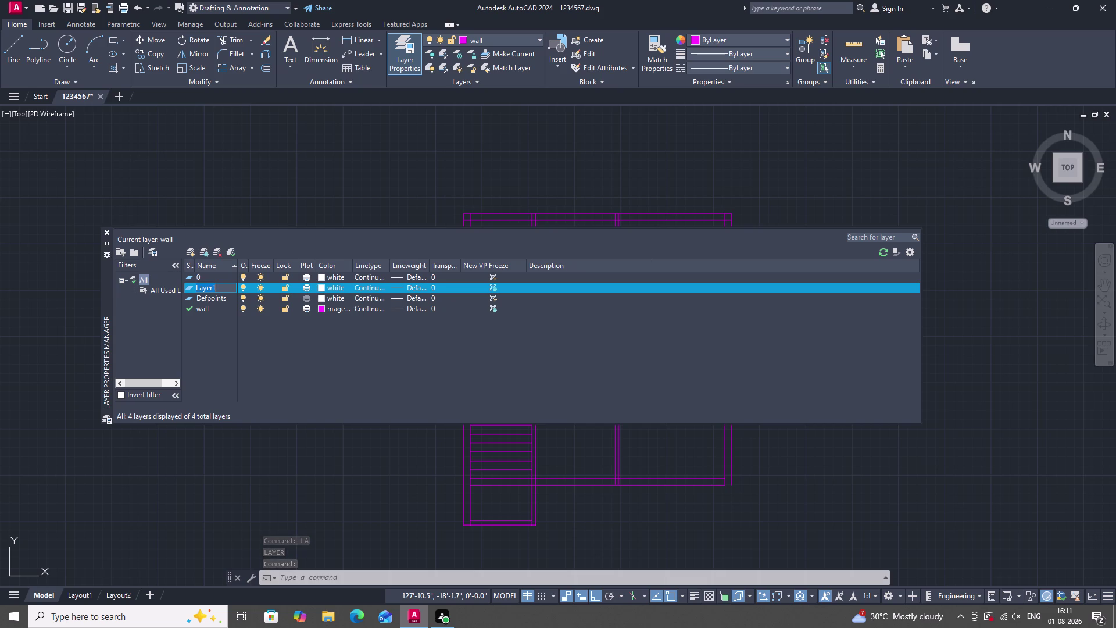
key(BackSpace)
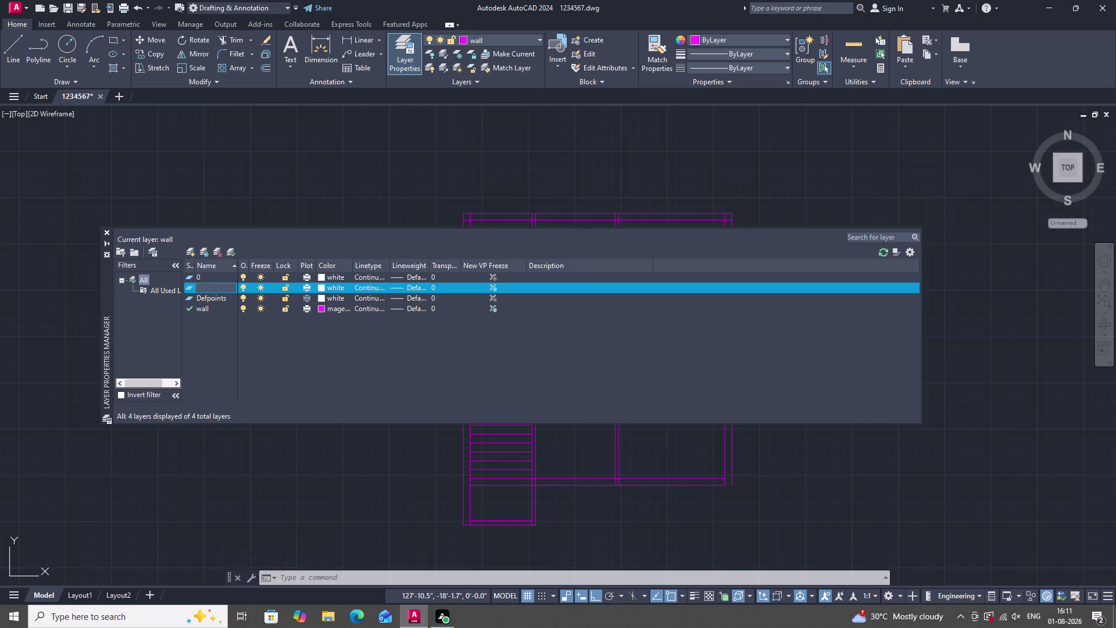
text(DOOR)
key(space)
click(321, 286)
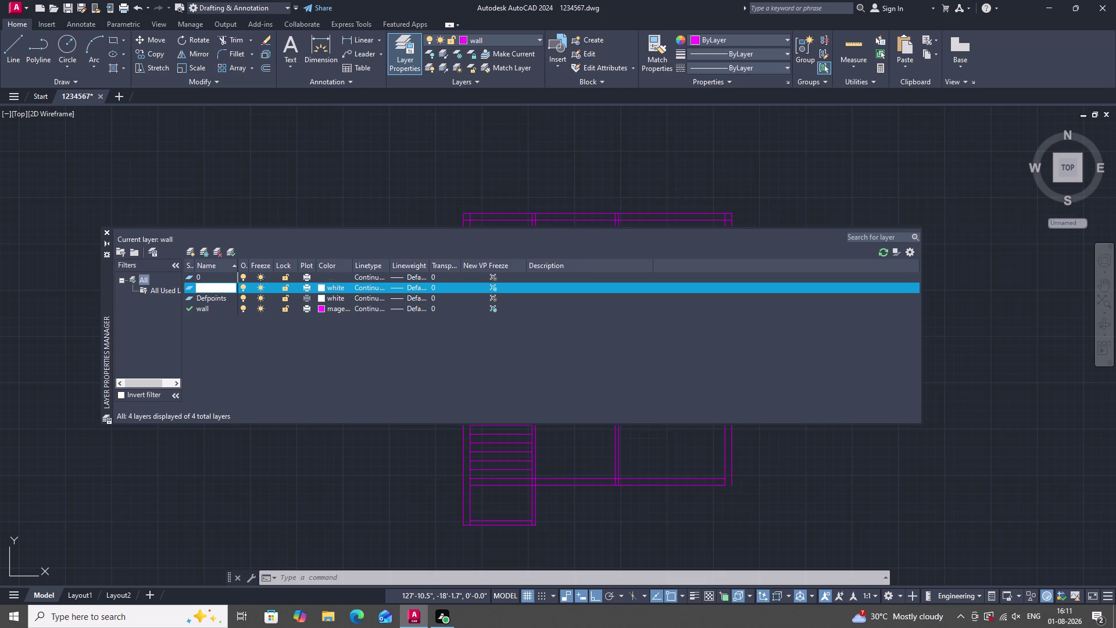
click(496, 345)
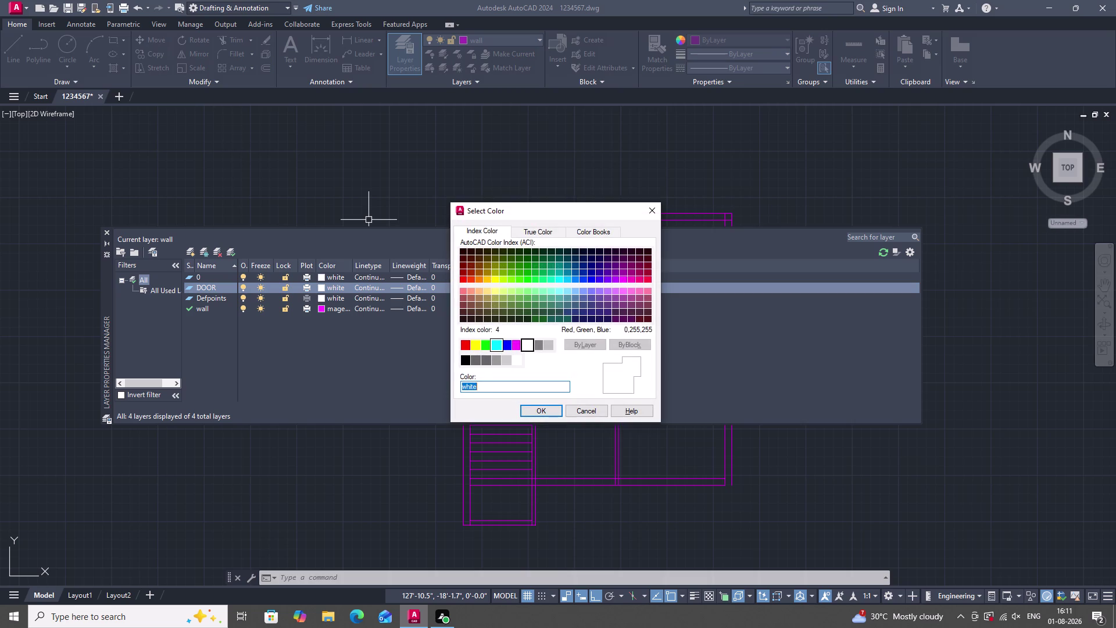
click(531, 411)
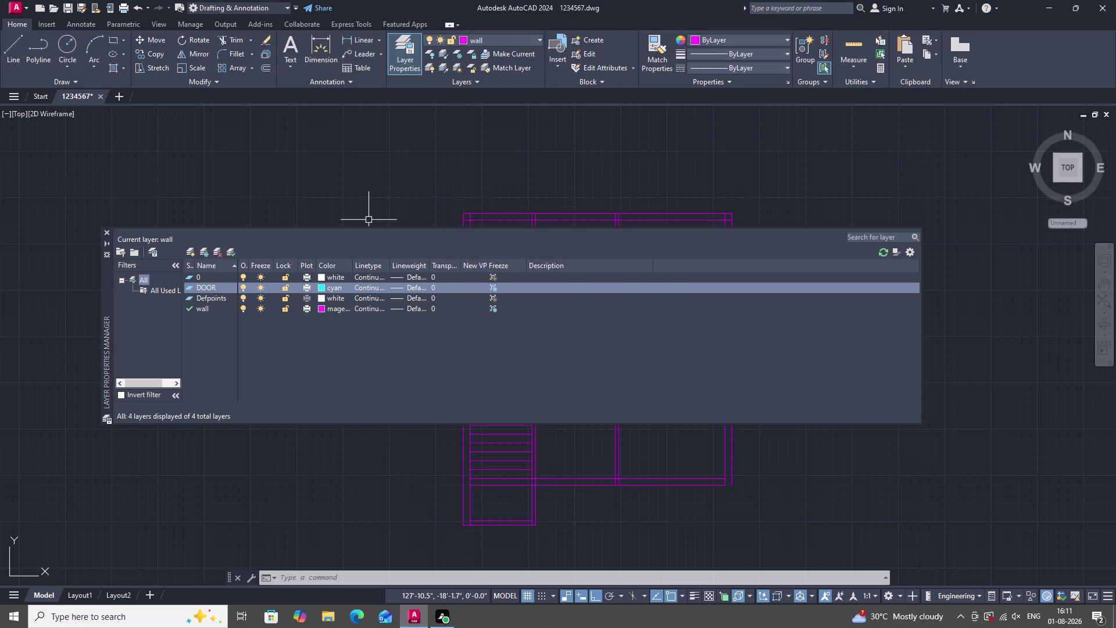
click(228, 251)
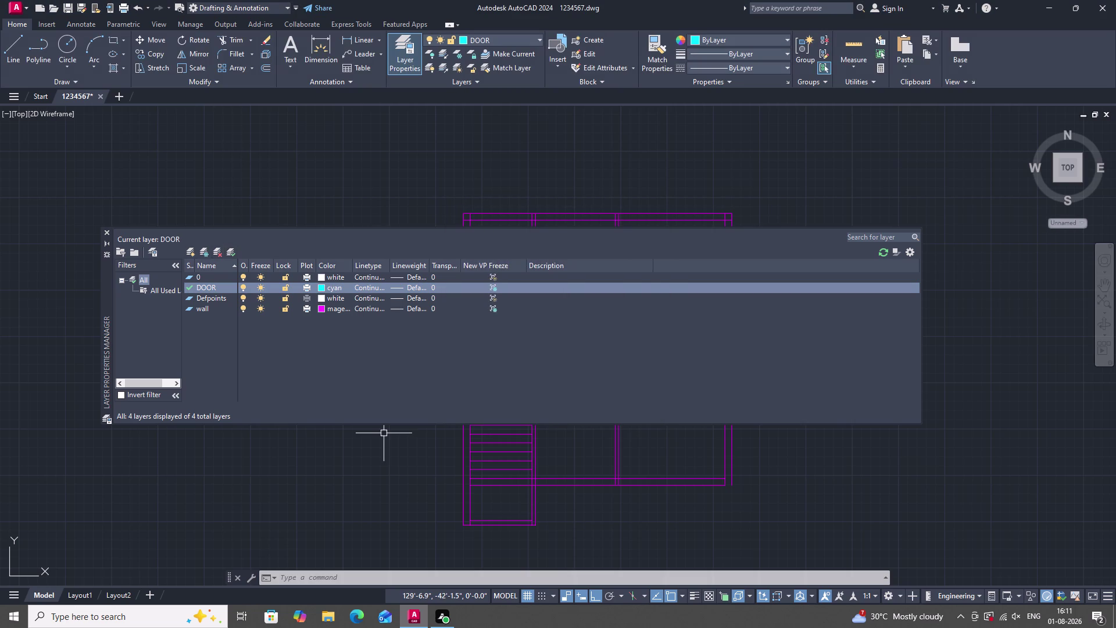
click(109, 231)
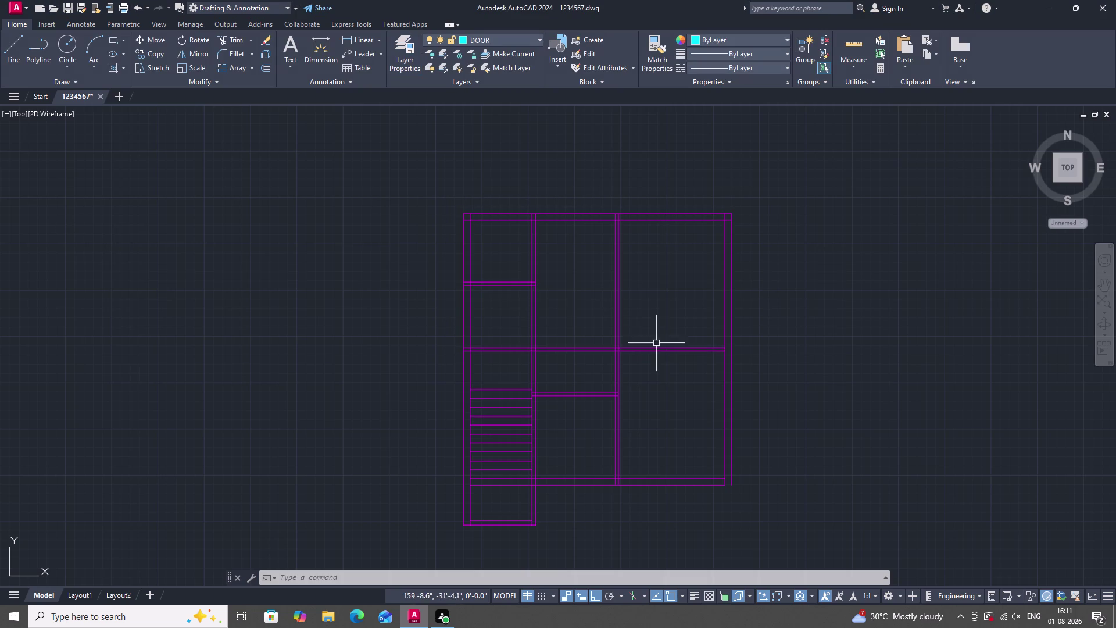
scroll(down, 3)
scroll(up, 3)
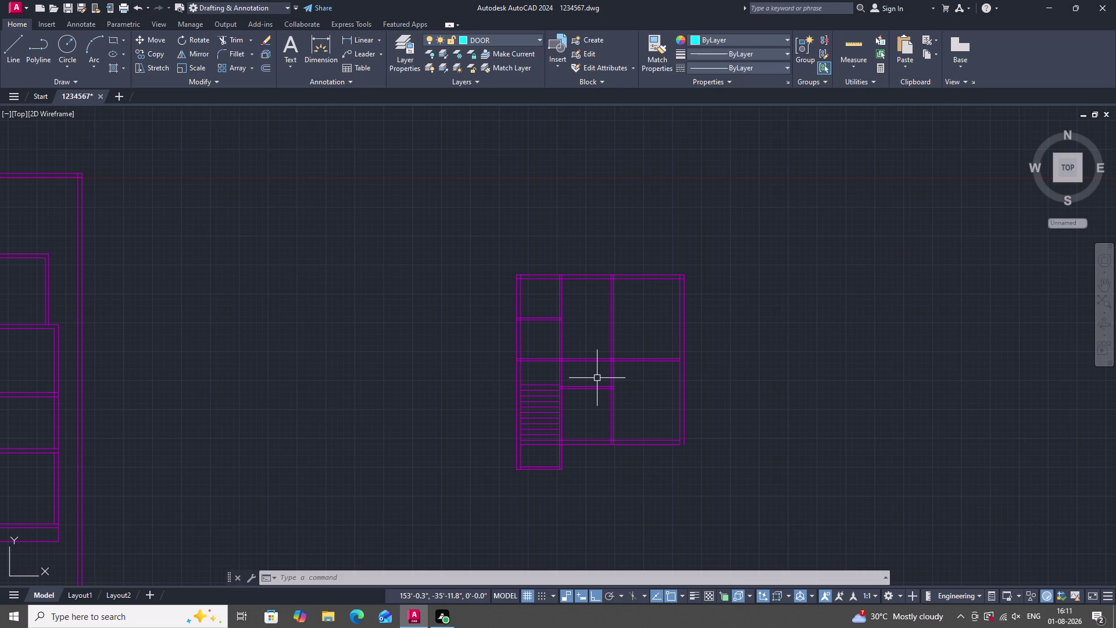
scroll(up, 3)
scroll(down, 3)
scroll(up, 3)
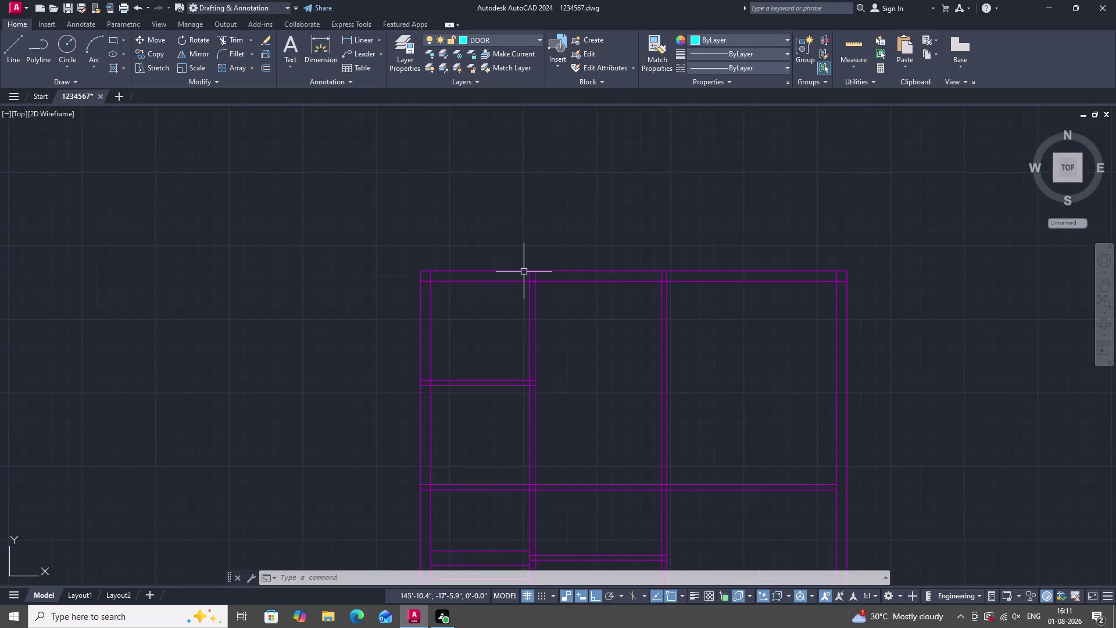
scroll(up, 3)
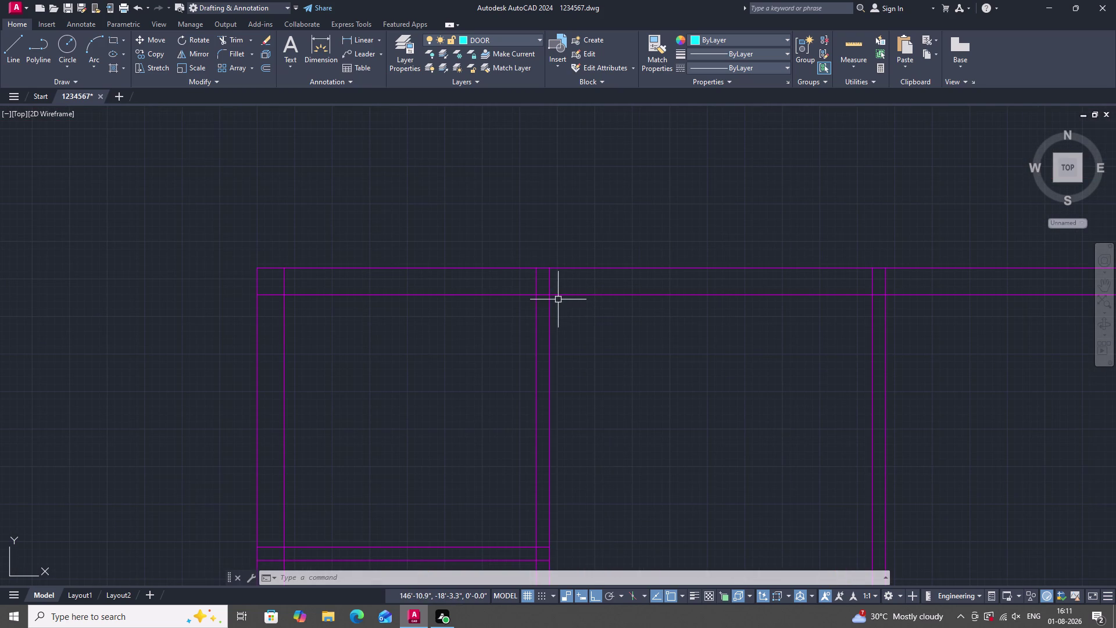
scroll(down, 3)
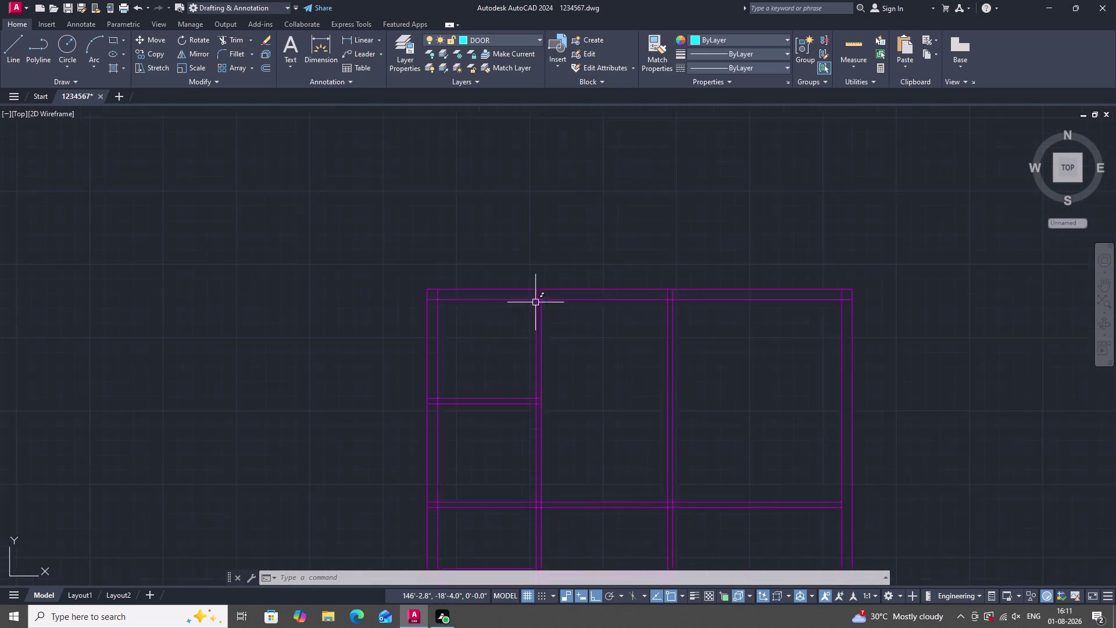
scroll(down, 3)
scroll(up, 3)
scroll(down, 3)
scroll(up, 3)
text(TR)
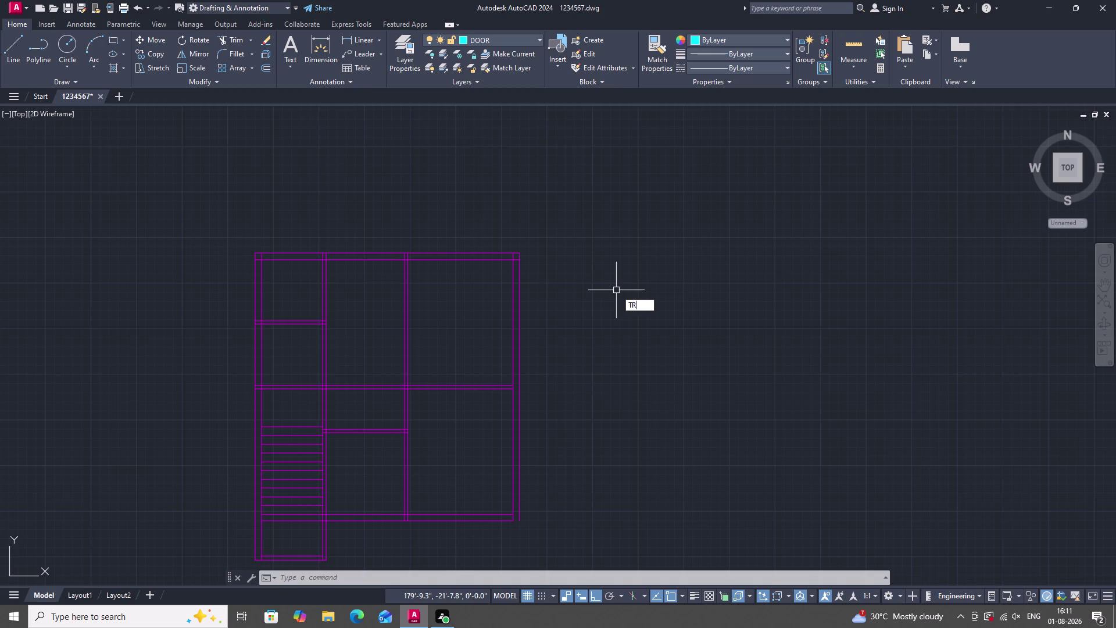
Open the tool palettes and place the Door - Imperial swing block right of the plan.
text(R)
key(BackSpace)
key(BackSpace)
key(BackSpace)
text(TOO)
text(L)
key(Return)
click(932, 178)
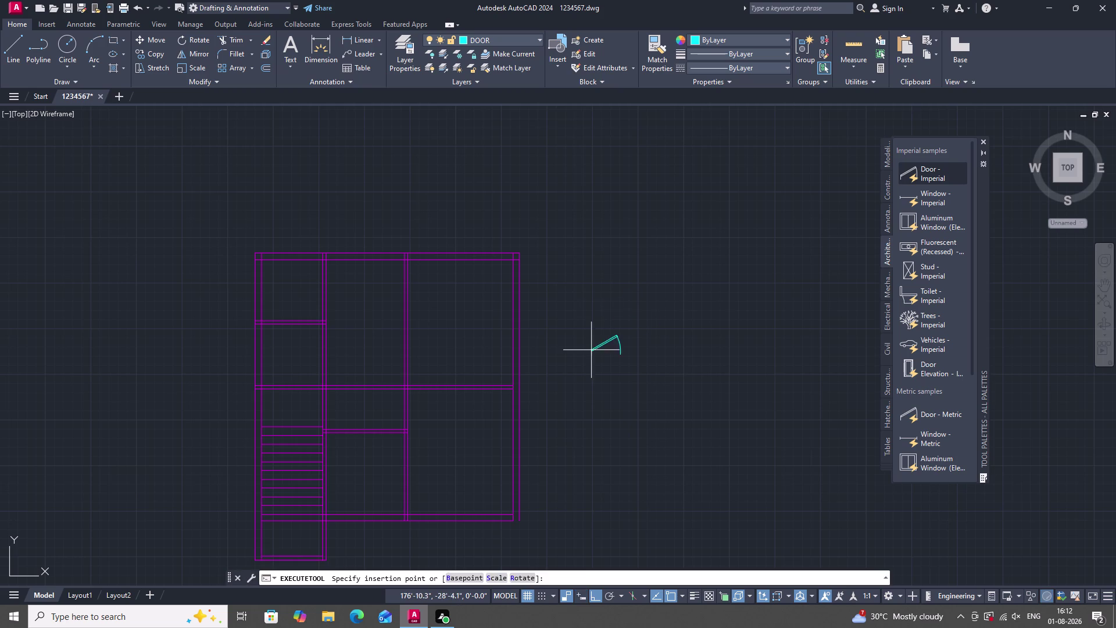
click(623, 327)
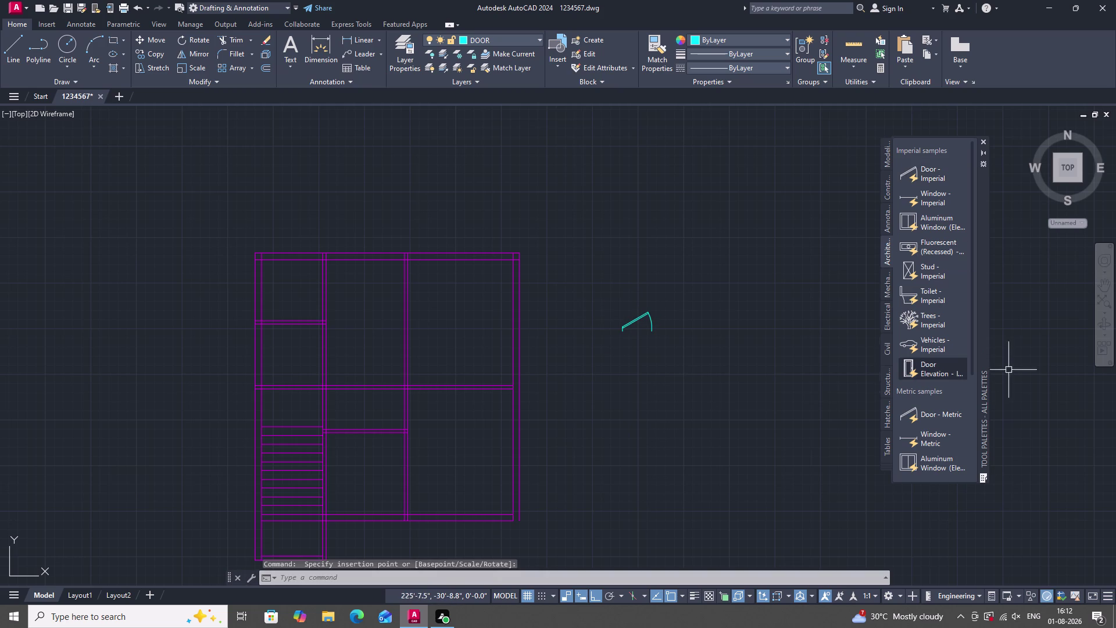
Place the Window - Imperial block above the door and the Door Elevation beside it.
click(933, 220)
click(626, 241)
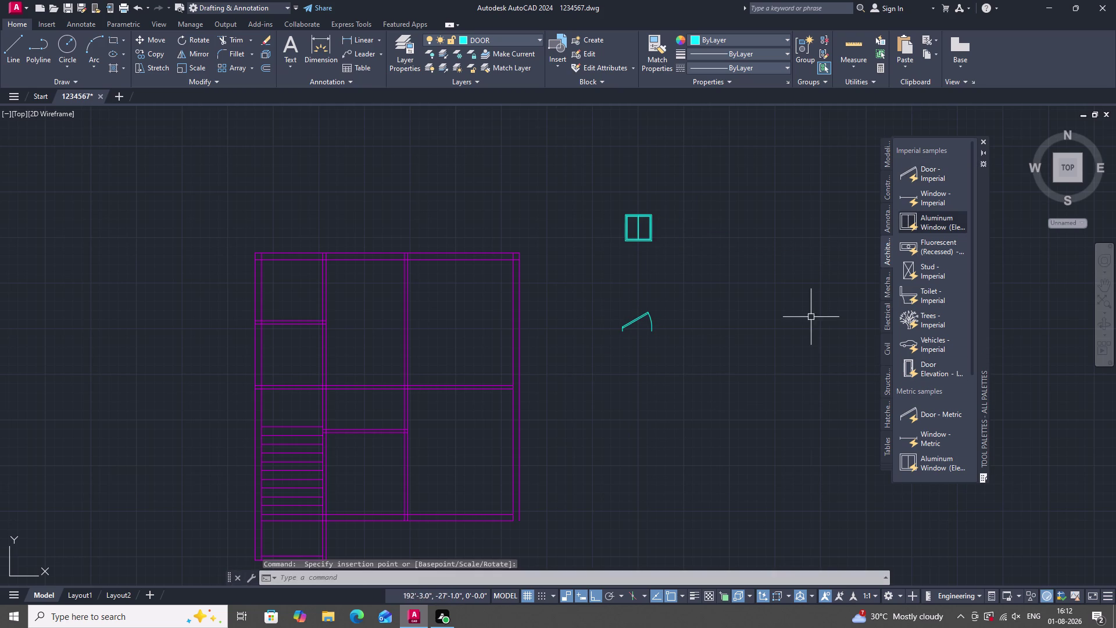
click(916, 366)
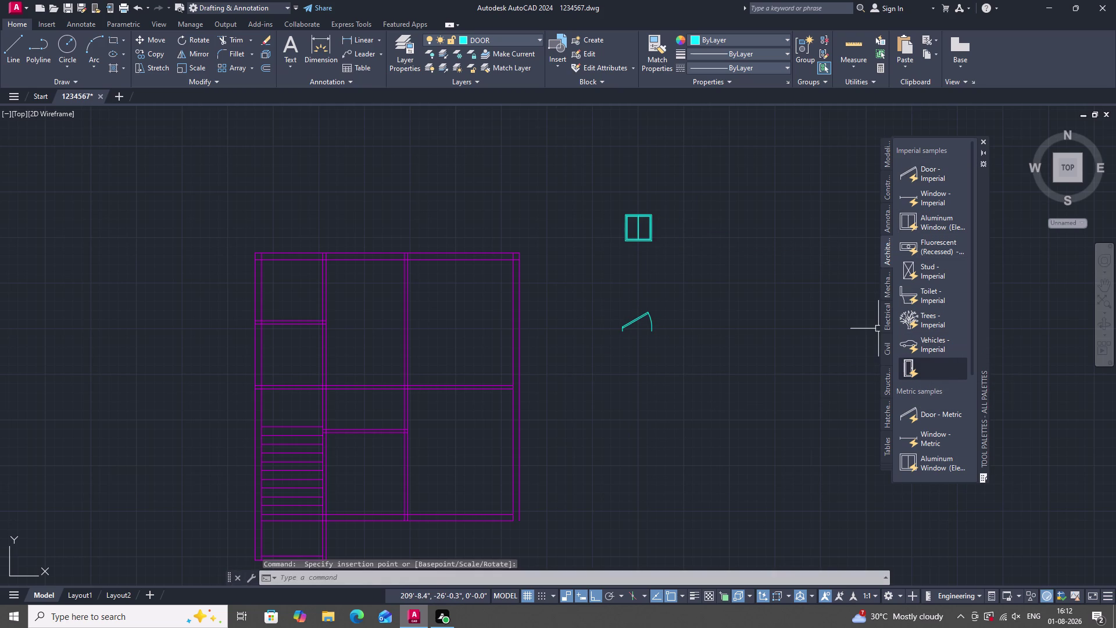
click(705, 240)
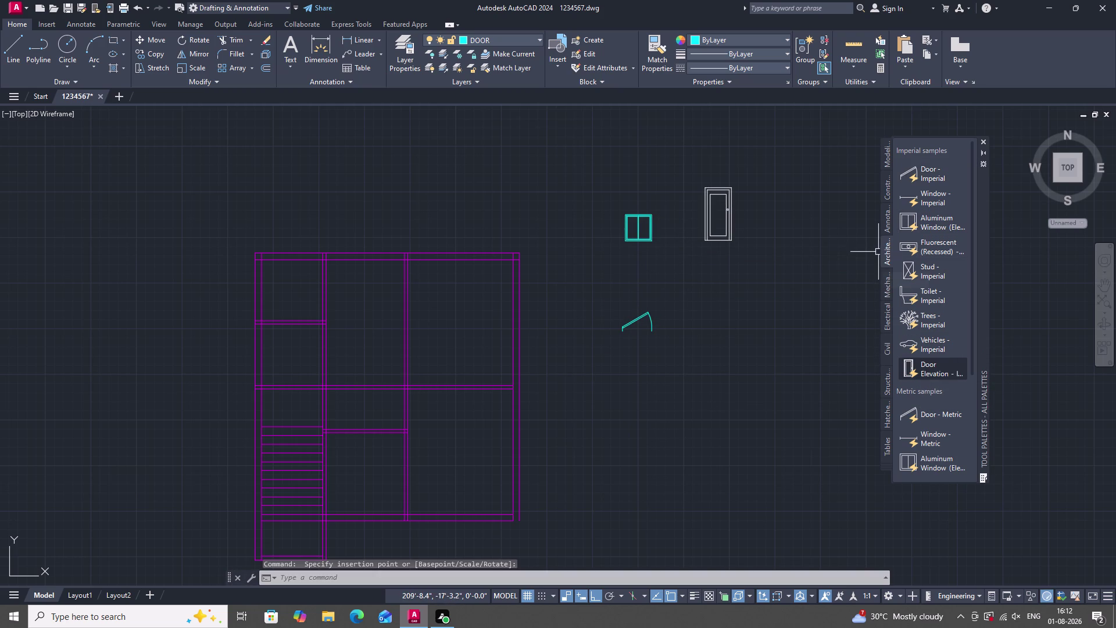
Close the tool palettes after checking the placed blocks.
scroll(down, 3)
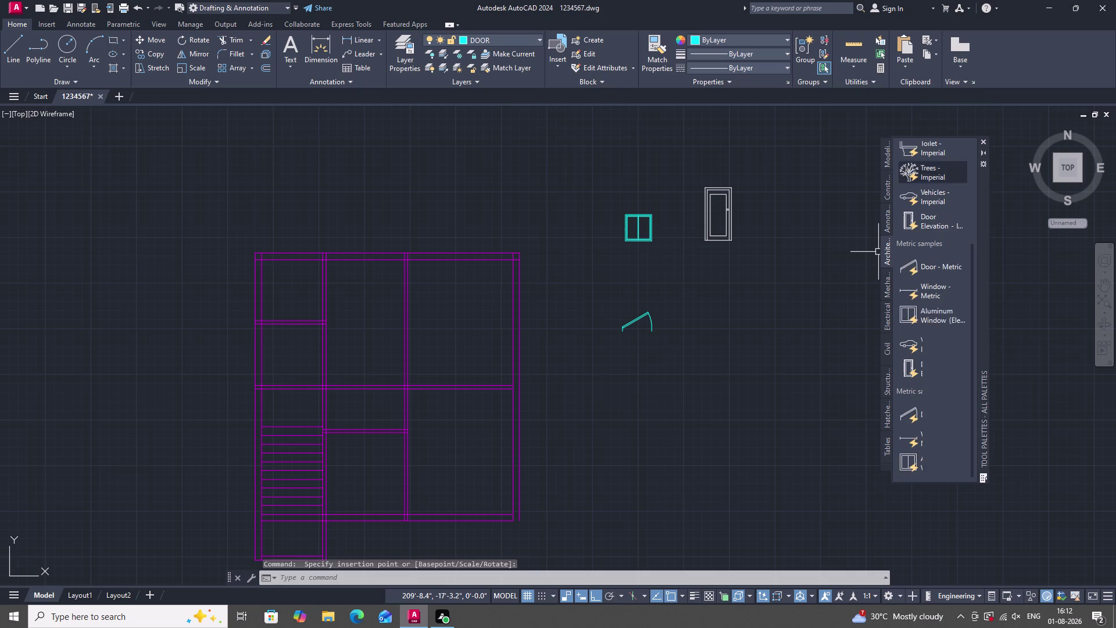
scroll(down, 3)
scroll(down, 3)
scroll(down, 3)
scroll(up, 3)
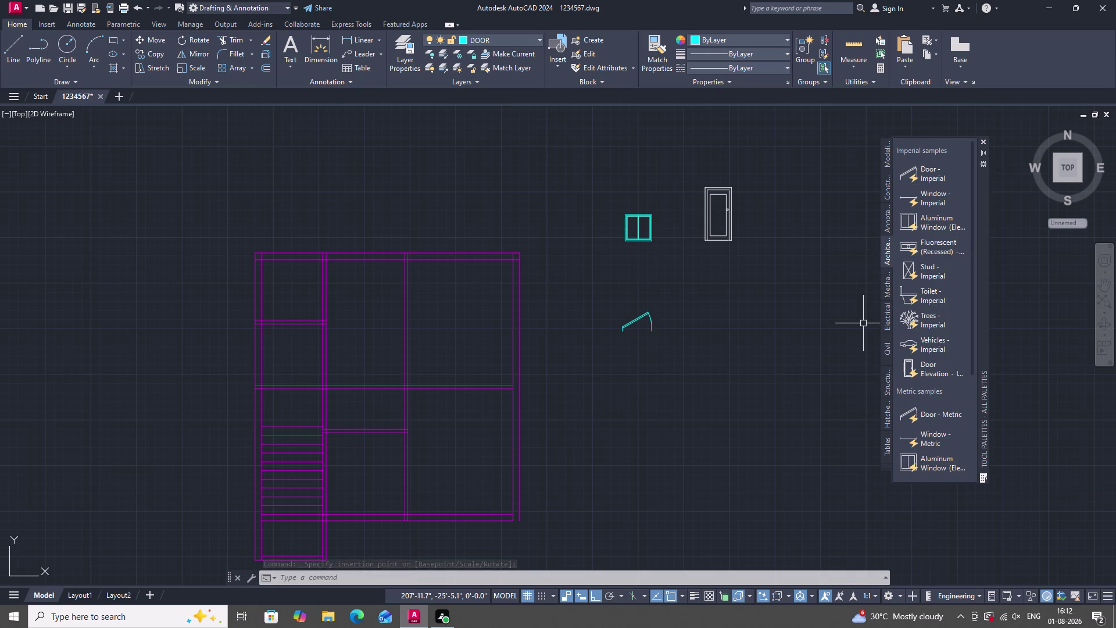
scroll(up, 3)
scroll(down, 3)
scroll(up, 3)
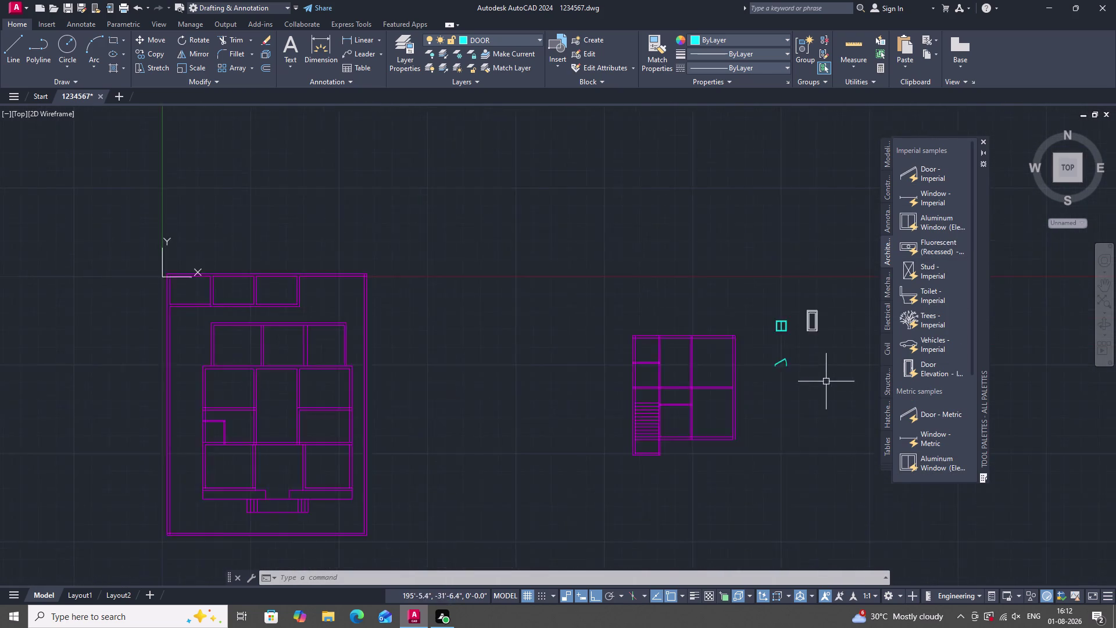
scroll(up, 3)
scroll(down, 3)
scroll(up, 3)
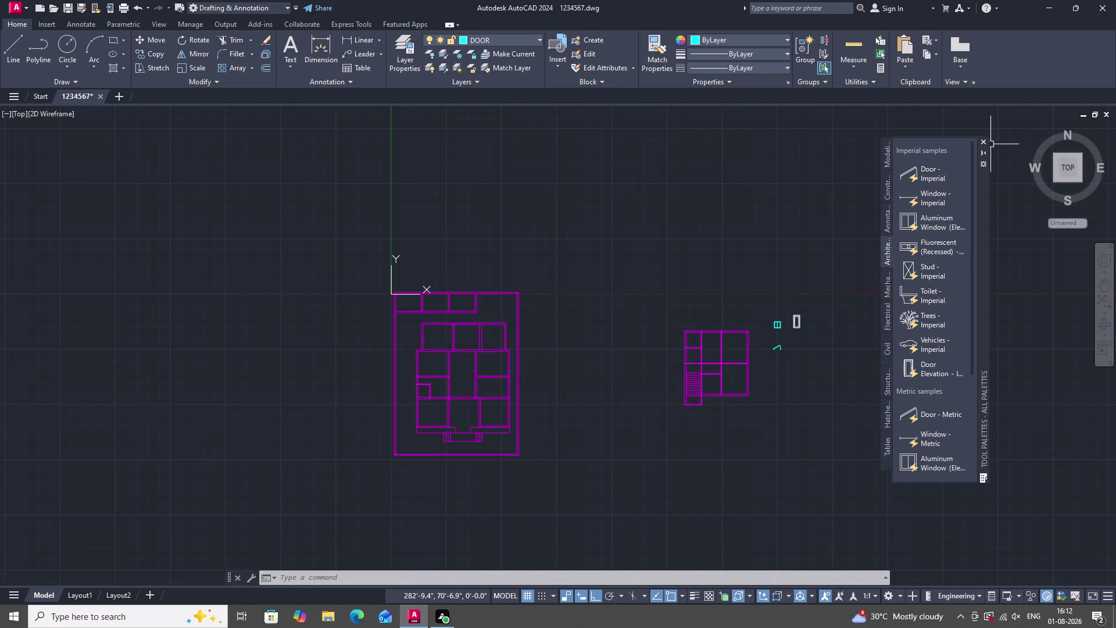
click(982, 141)
scroll(up, 3)
scroll(down, 3)
scroll(up, 3)
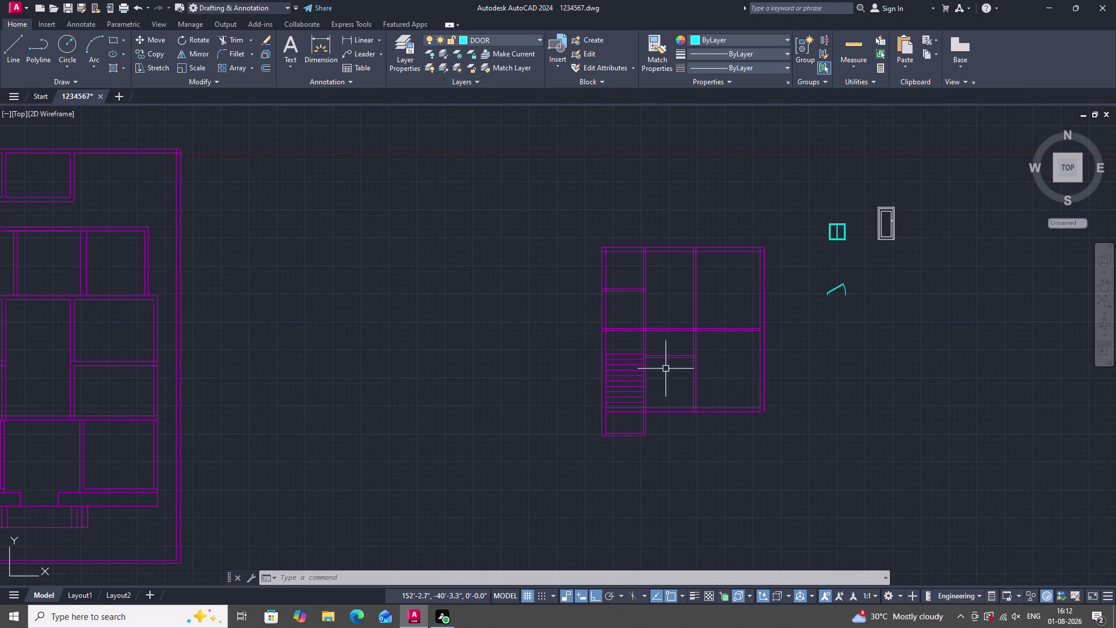
Trim away the wall lines crossed near the stairs with a TR fence.
scroll(down, 3)
scroll(up, 3)
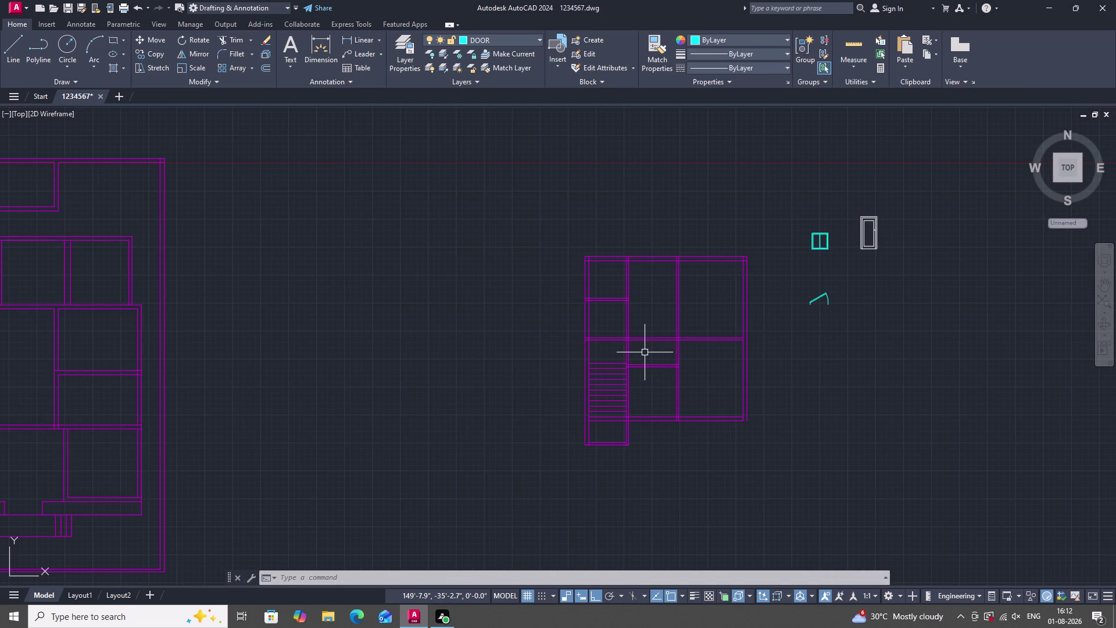
scroll(up, 3)
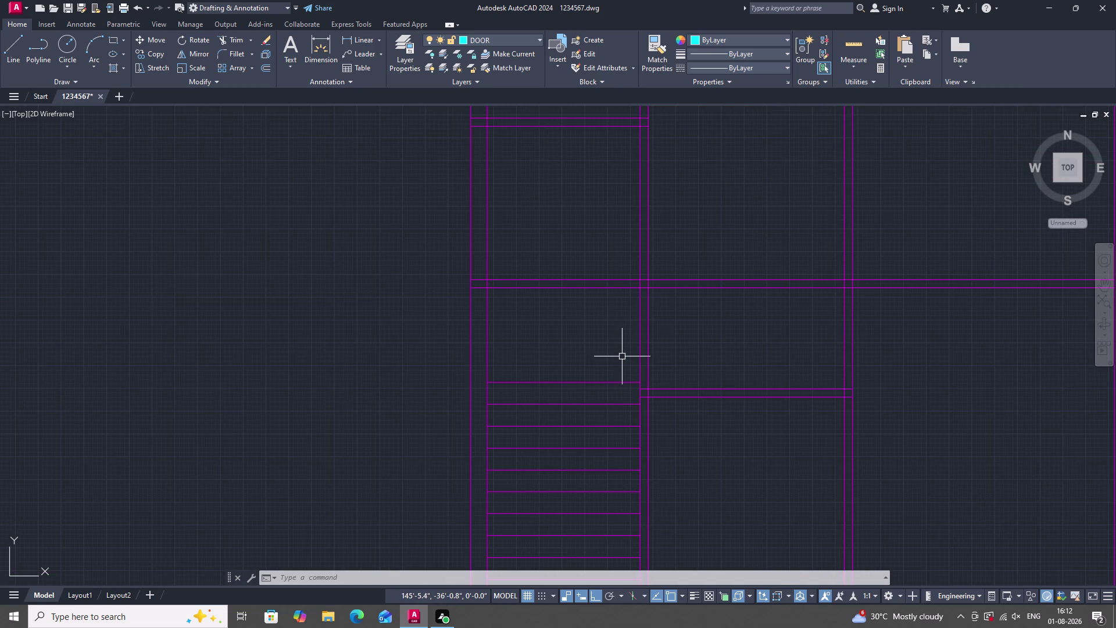
scroll(down, 3)
scroll(up, 3)
key(y)
key(BackSpace)
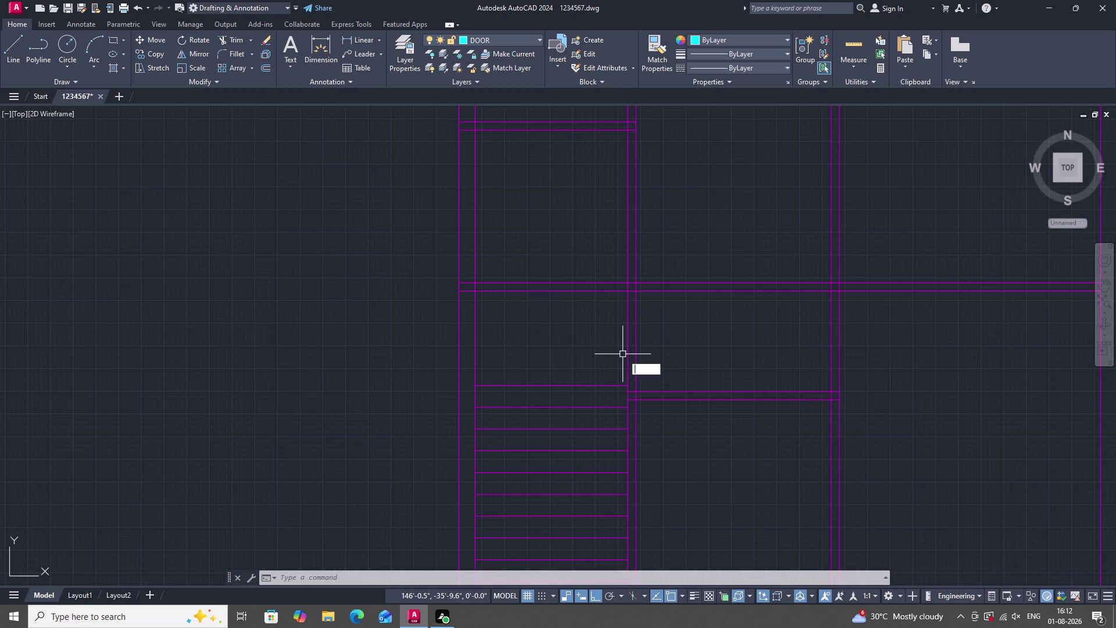
text(TR)
key(space)
drag(651, 343, 613, 341)
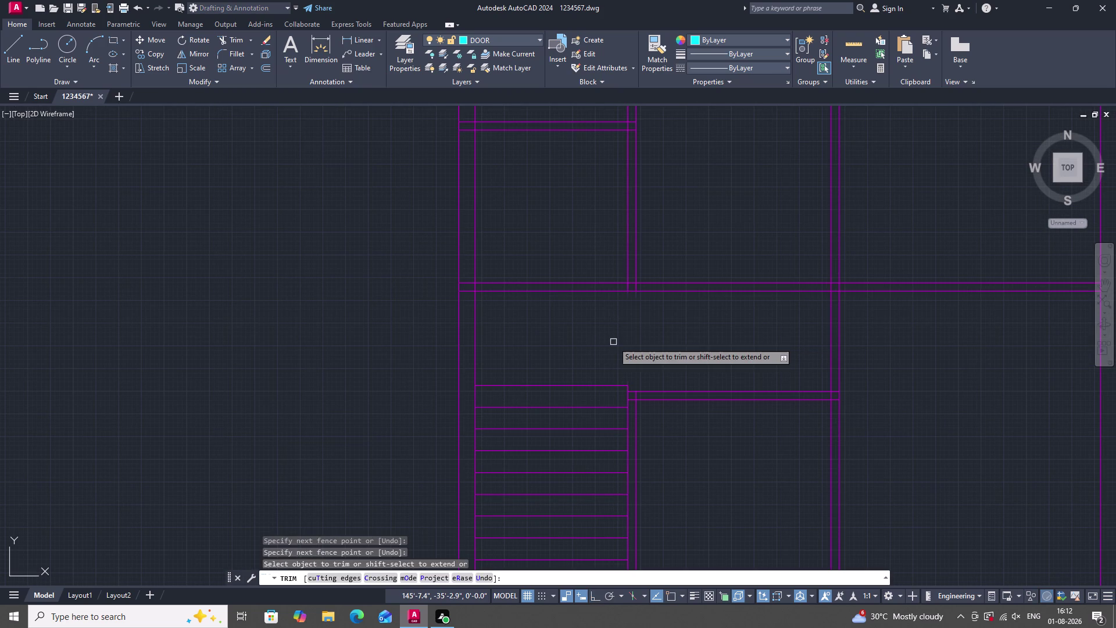
scroll(down, 3)
scroll(up, 3)
key(Escape)
Try stretching the short wall line's right endpoint, then cancel and undo it.
scroll(down, 3)
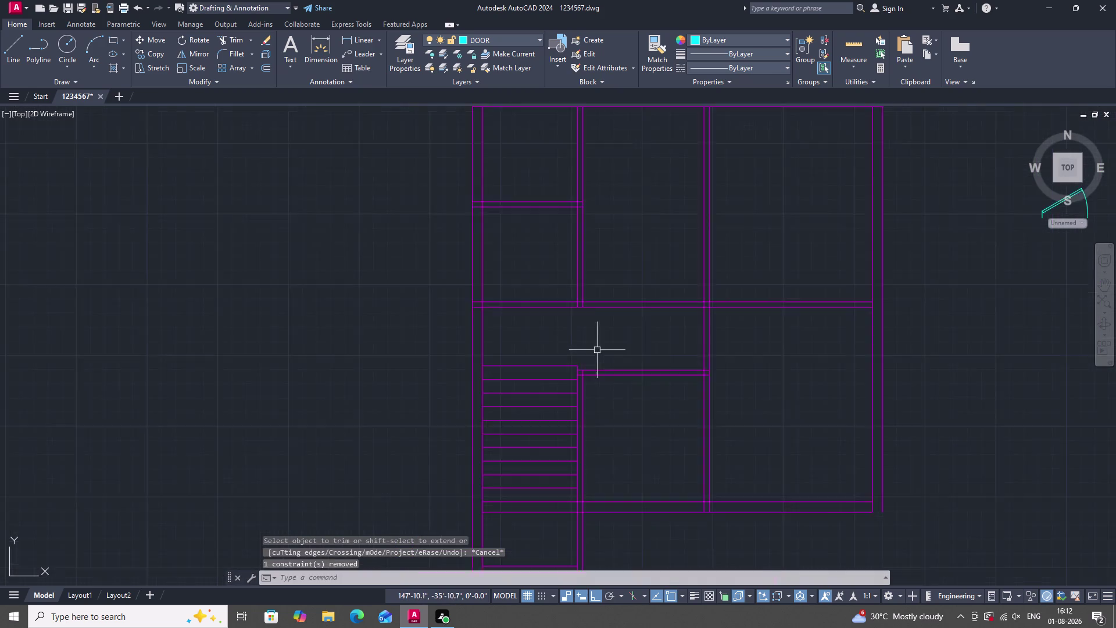
scroll(down, 3)
scroll(up, 3)
click(608, 347)
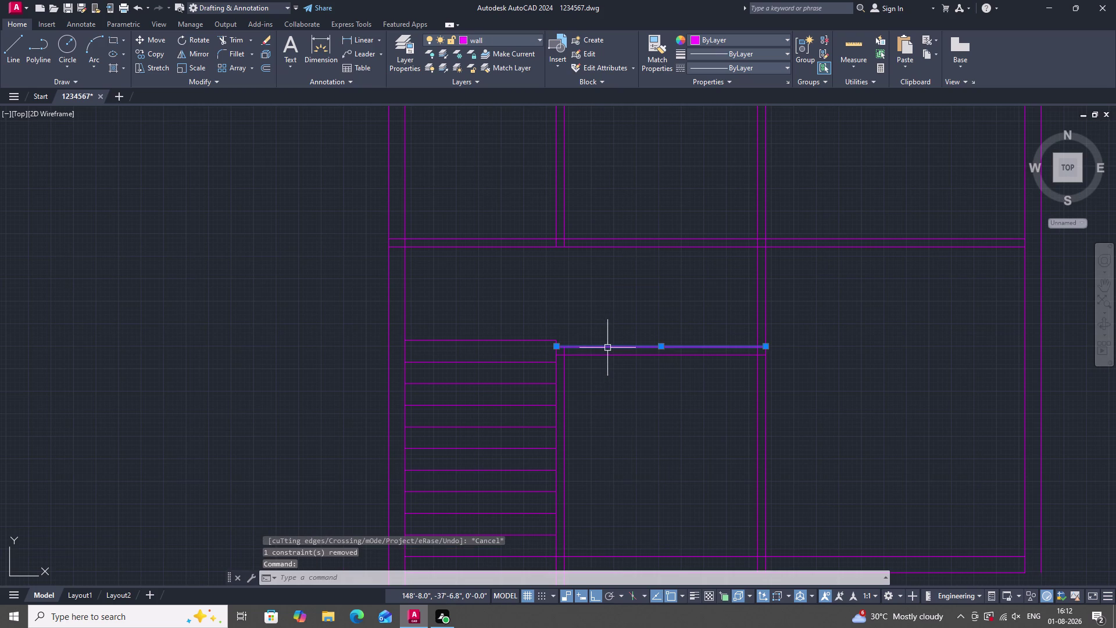
click(558, 346)
click(558, 340)
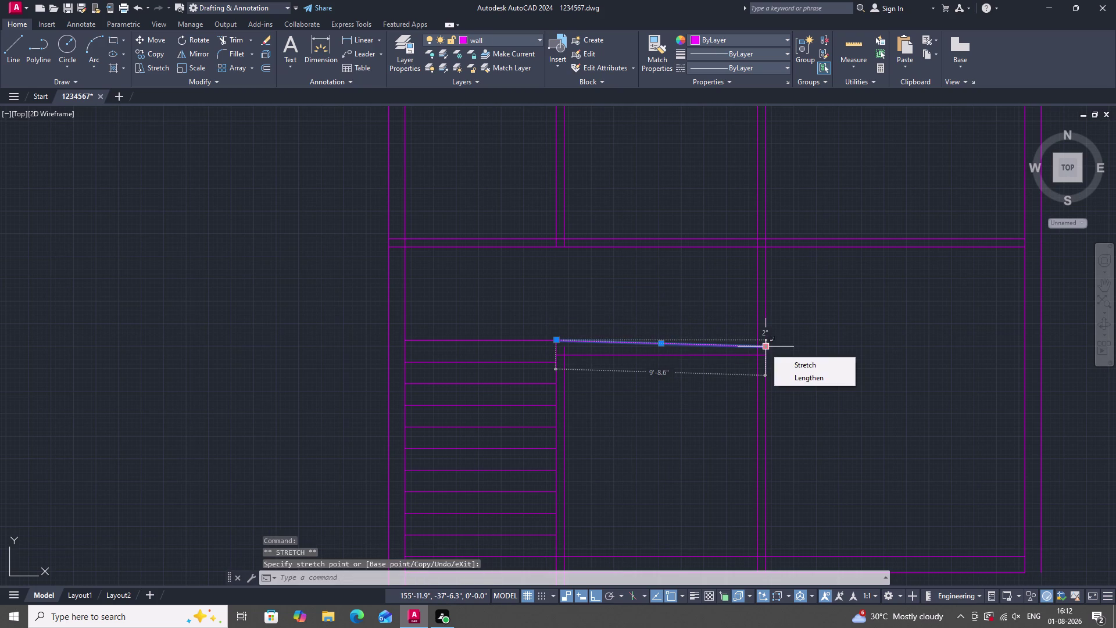
key(Escape)
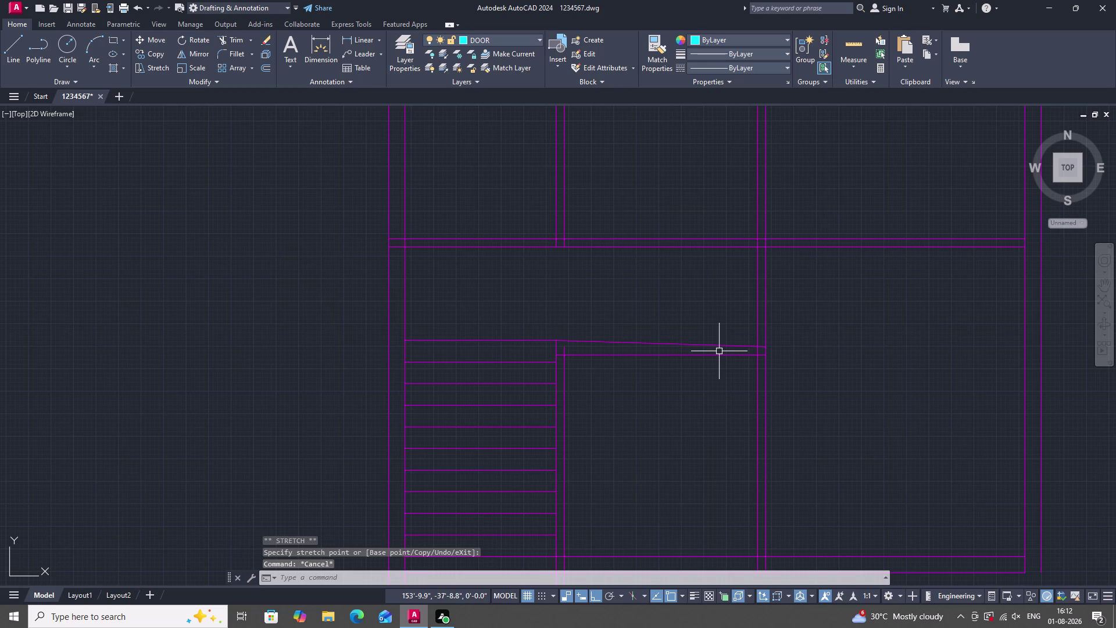
key(ctrl+z)
Move the short wall's upper line so it sits level with the top stair line.
scroll(up, 3)
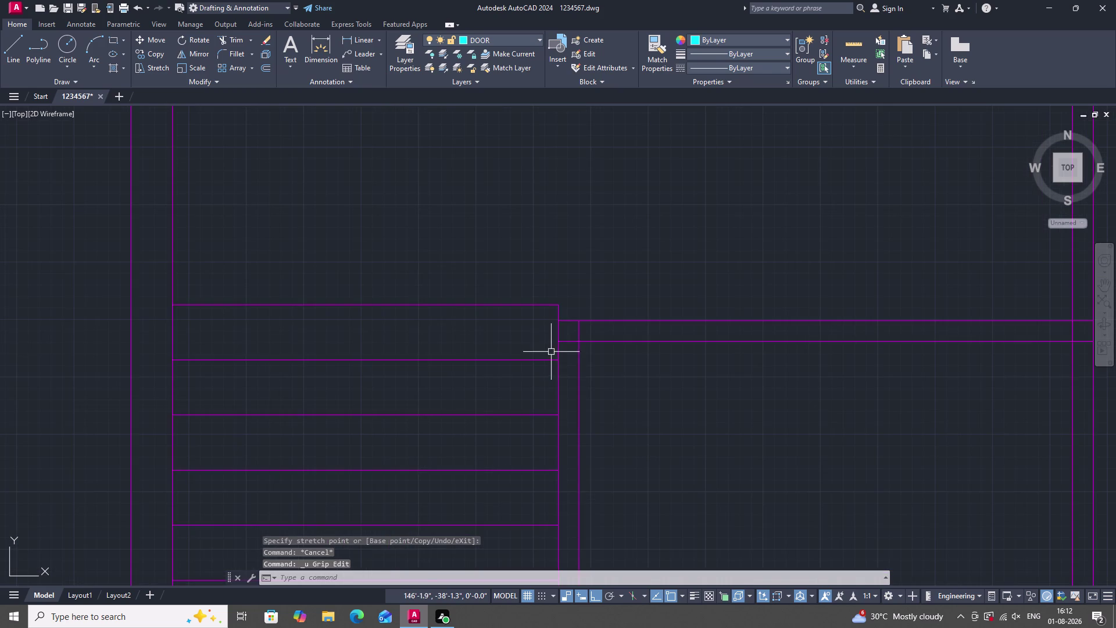
scroll(down, 3)
scroll(up, 3)
click(690, 327)
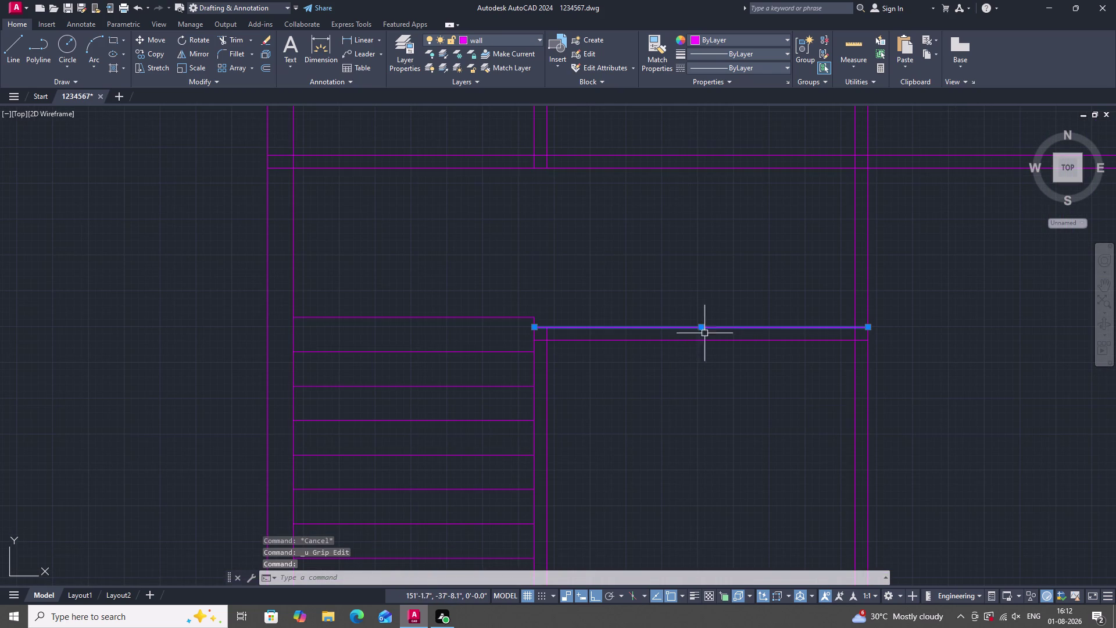
click(700, 328)
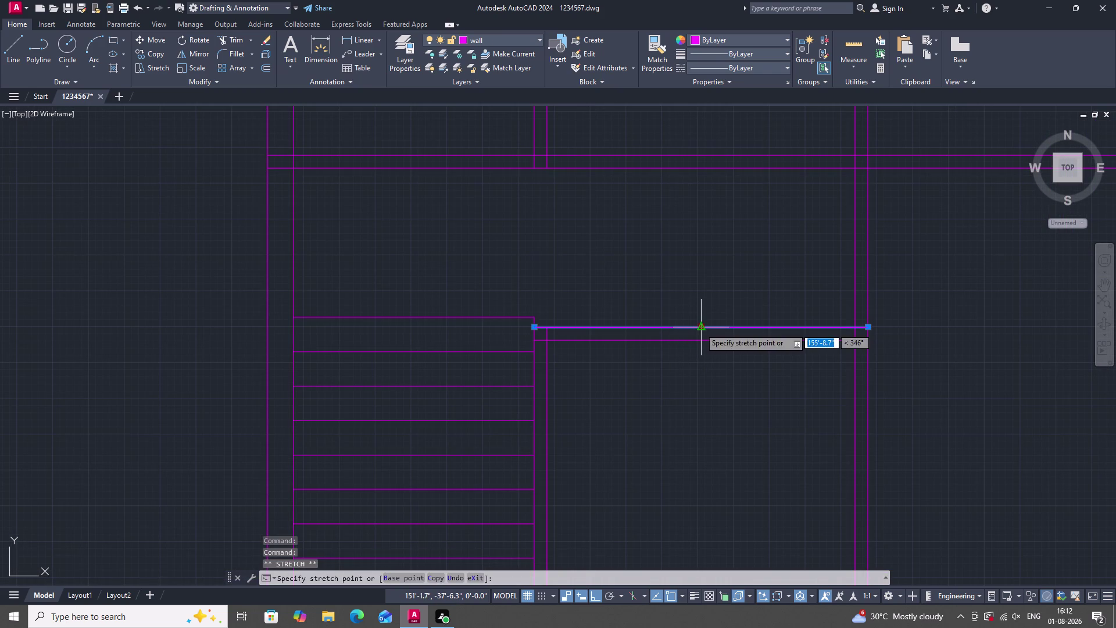
click(701, 318)
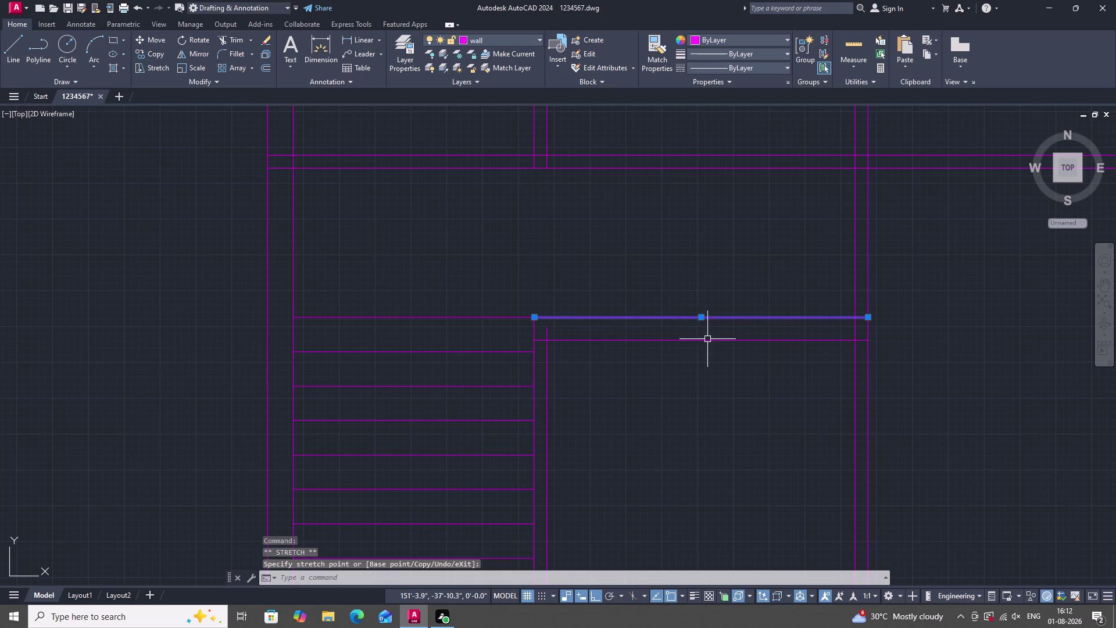
click(693, 340)
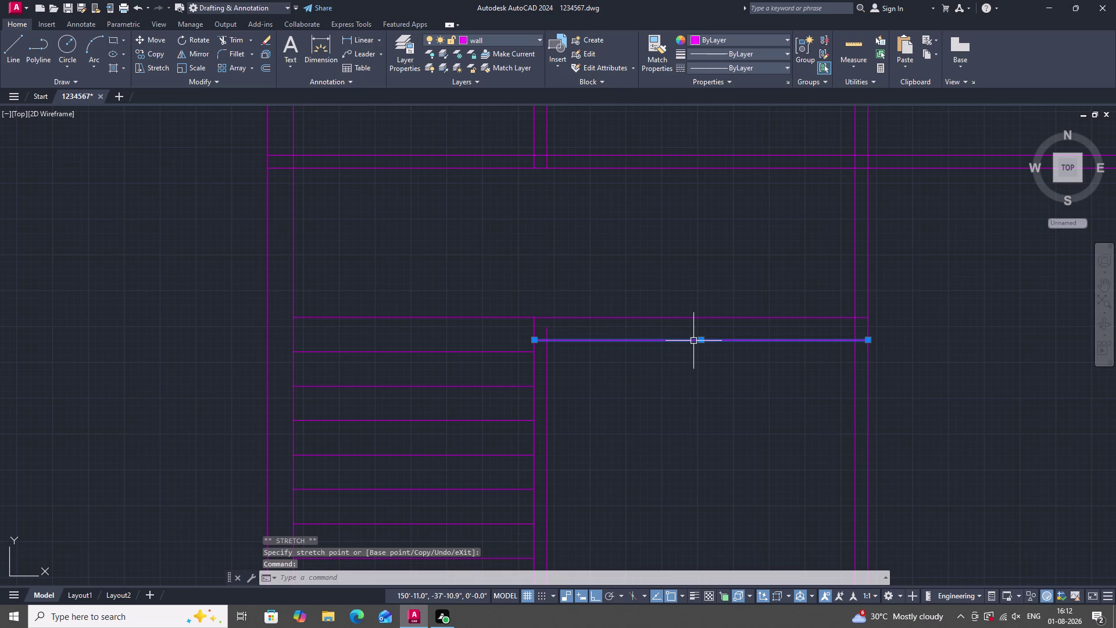
click(703, 339)
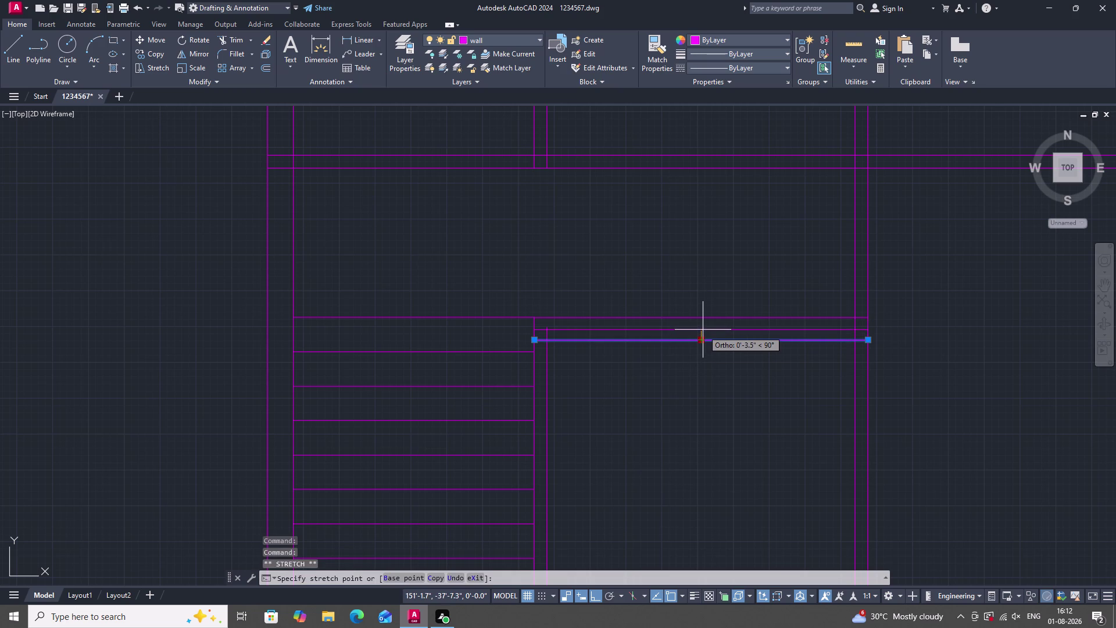
click(703, 327)
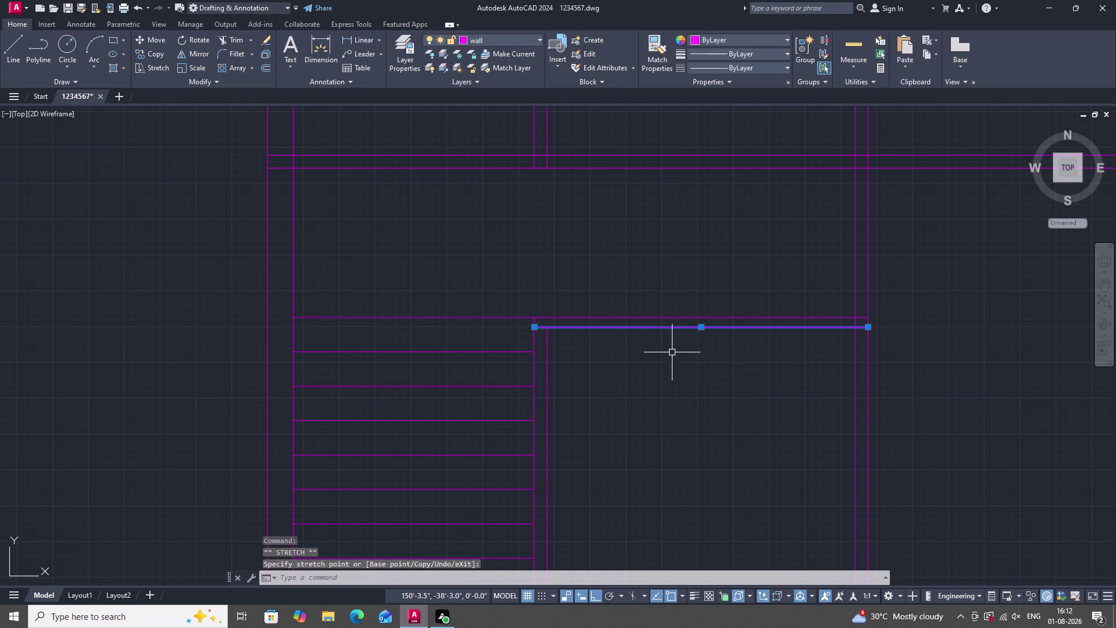
key(Escape)
scroll(down, 3)
scroll(up, 3)
scroll(down, 3)
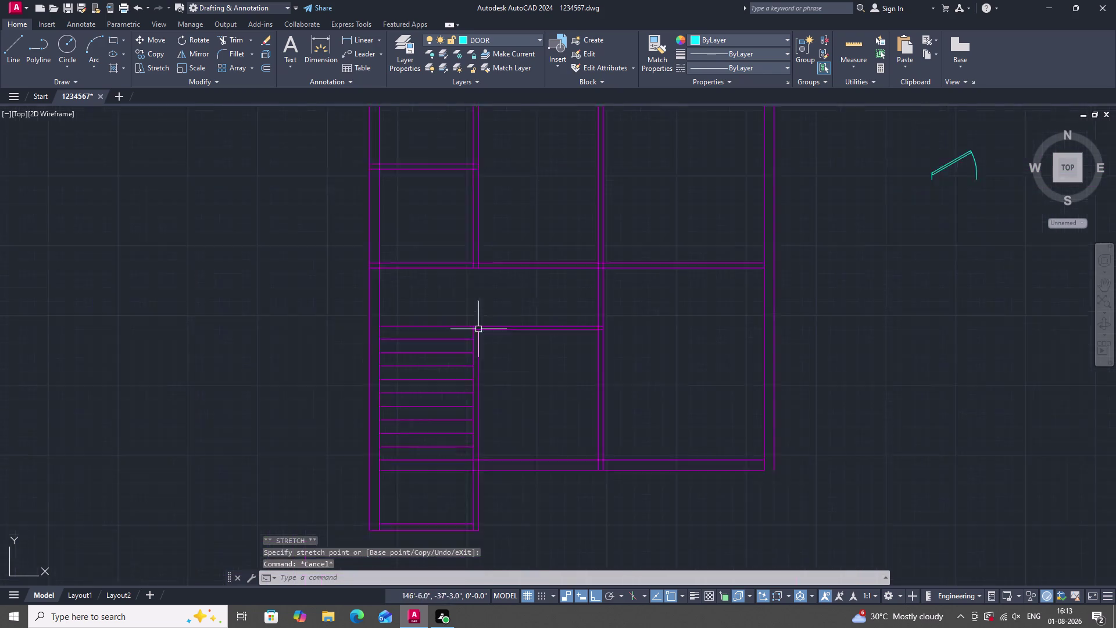
scroll(up, 3)
scroll(up, 3)
text(TR)
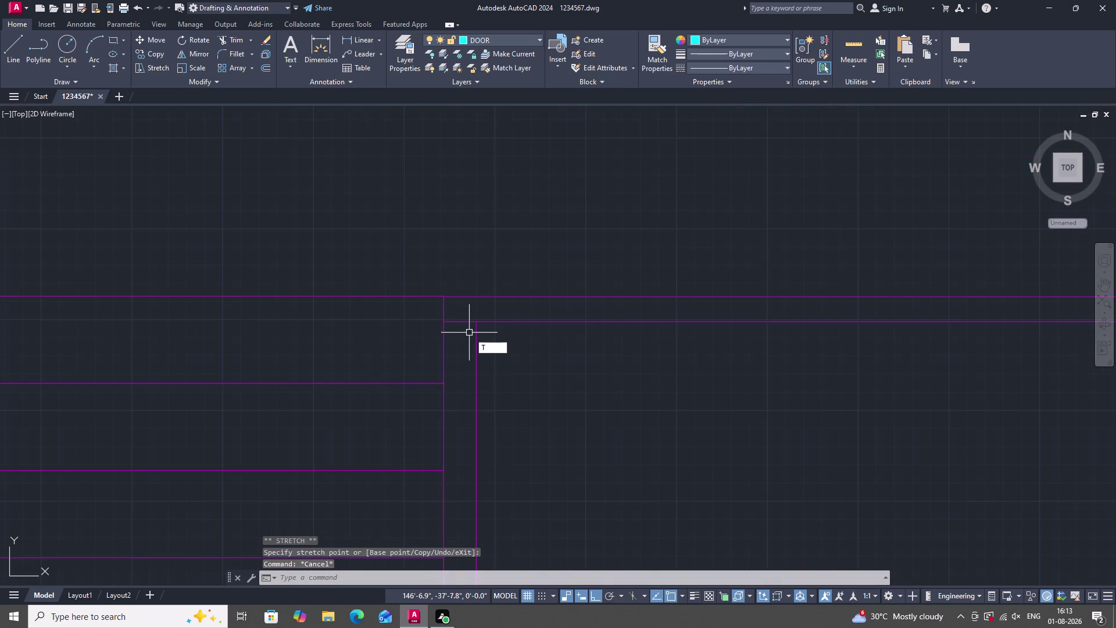
key(space)
click(467, 322)
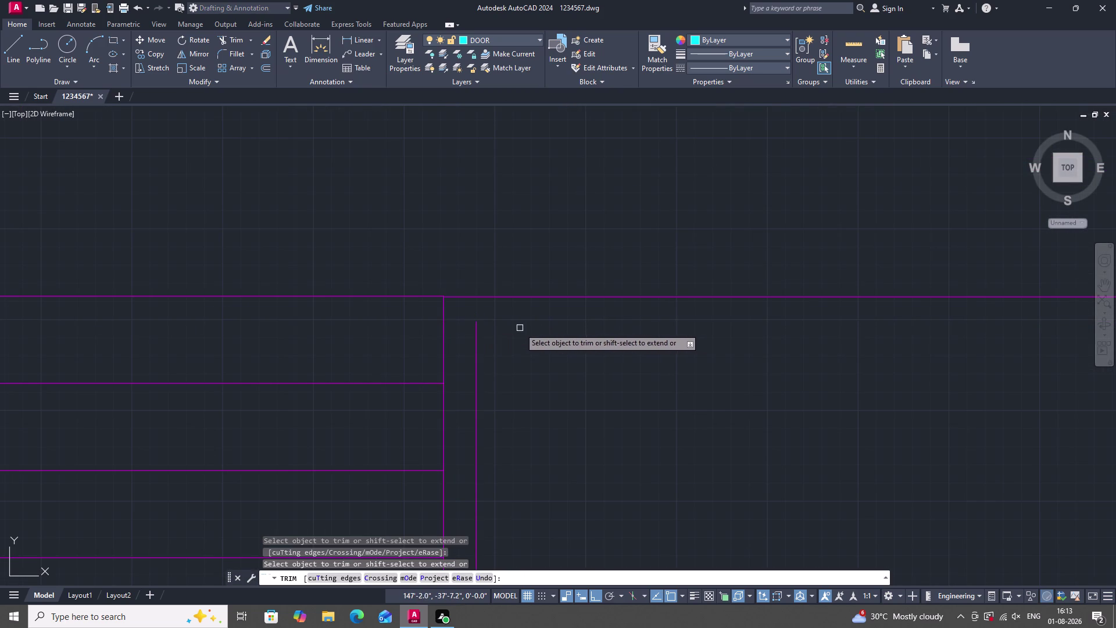
key(ctrl+z)
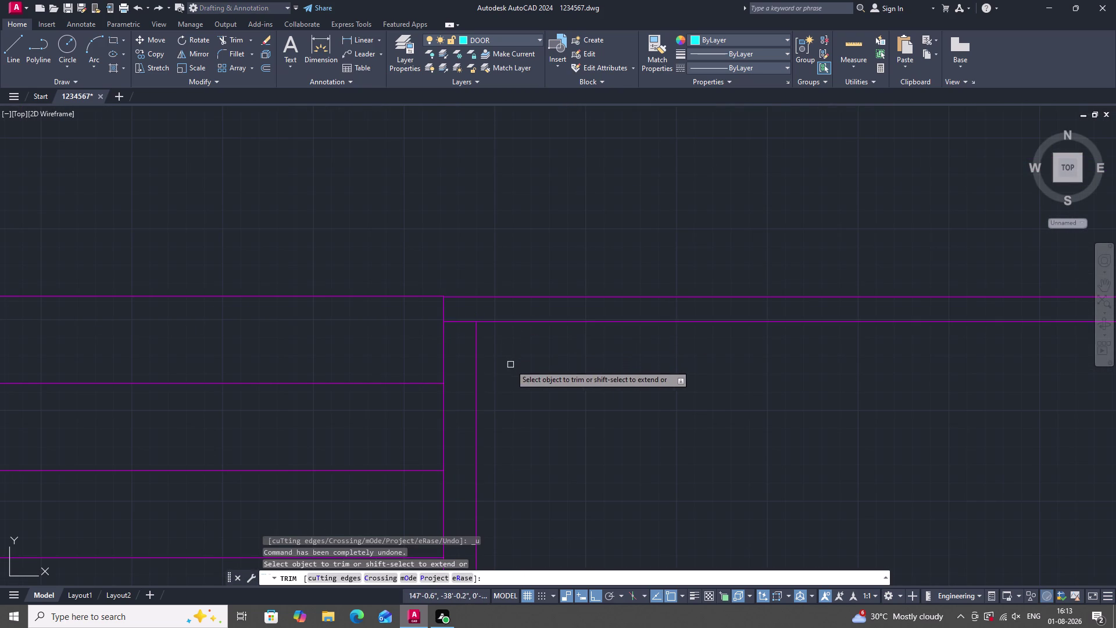
key(Escape)
text(EX)
key(space)
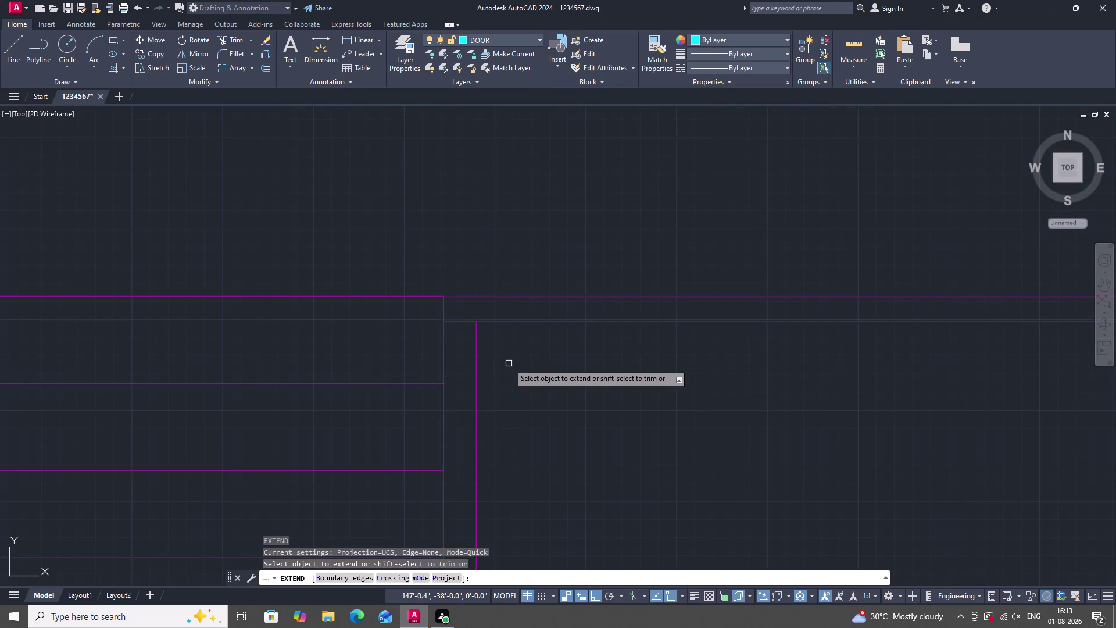
drag(509, 363, 471, 369)
click(474, 362)
right_click(474, 362)
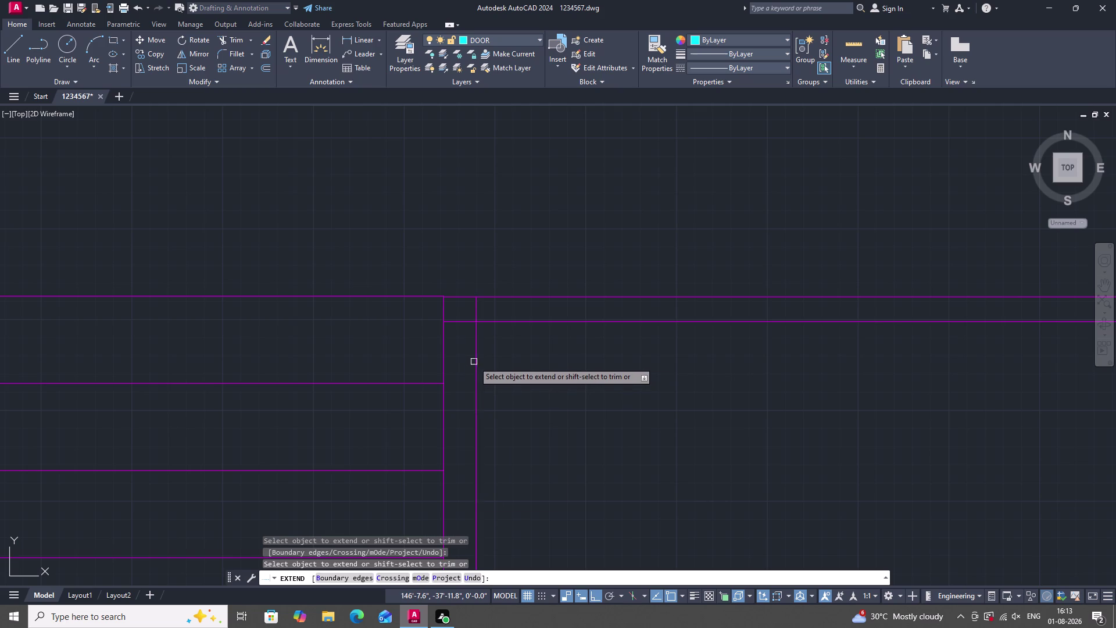
key(Escape)
scroll(down, 3)
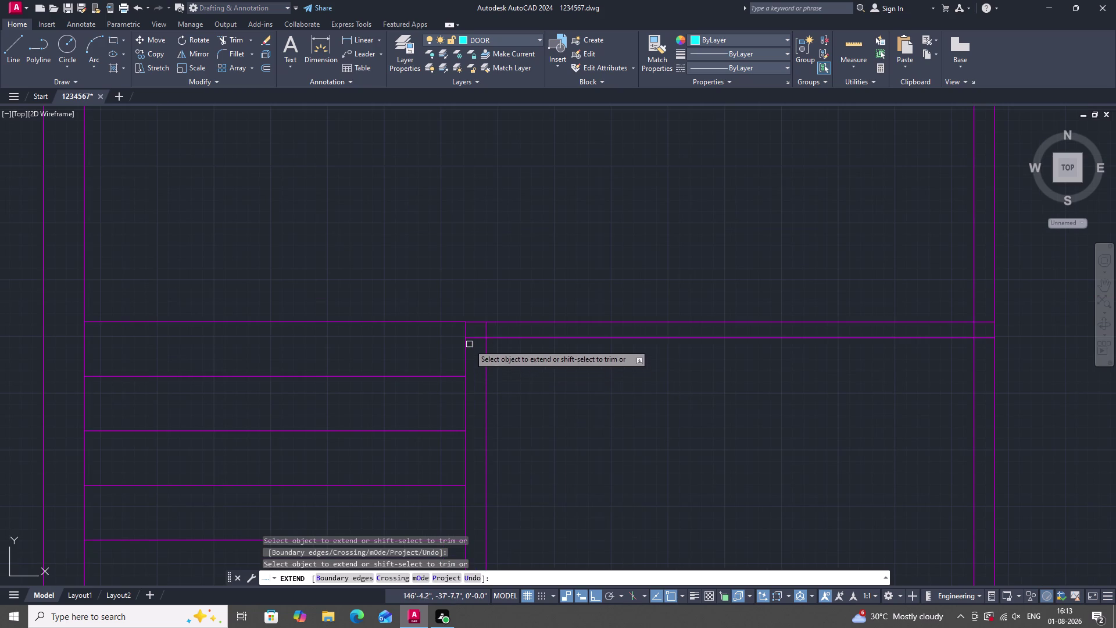
click(477, 340)
right_click(477, 339)
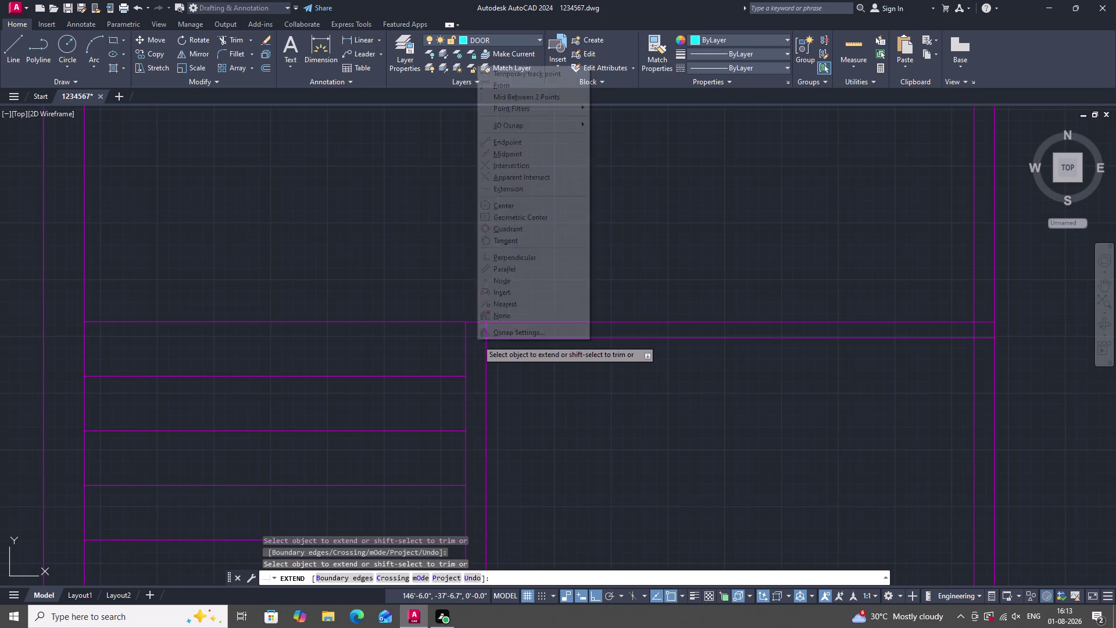
click(518, 380)
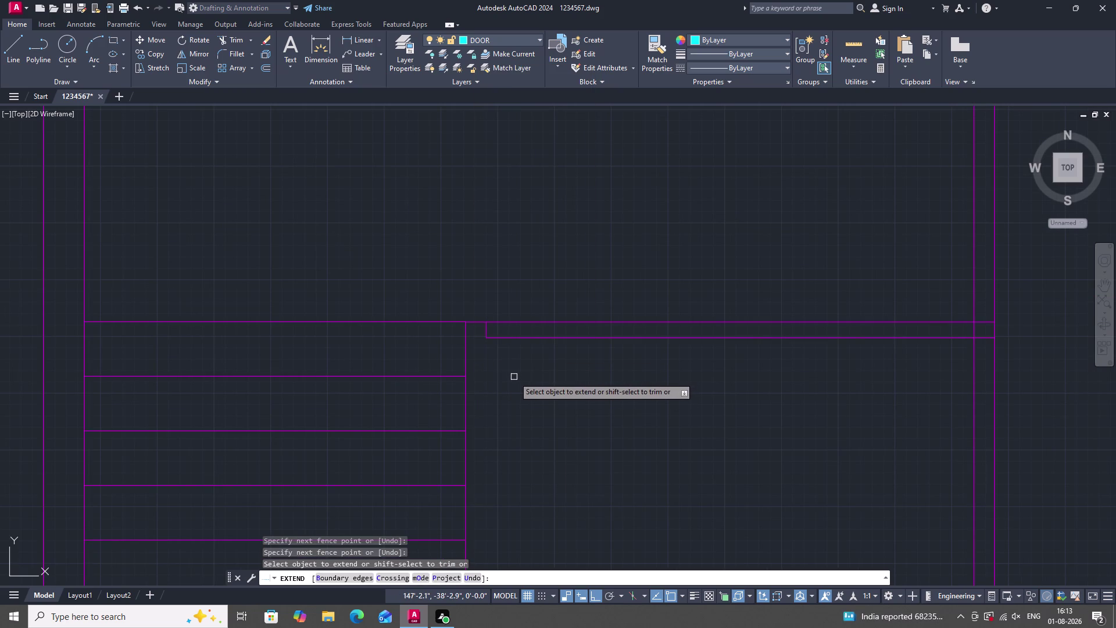
key(ctrl+z)
scroll(down, 3)
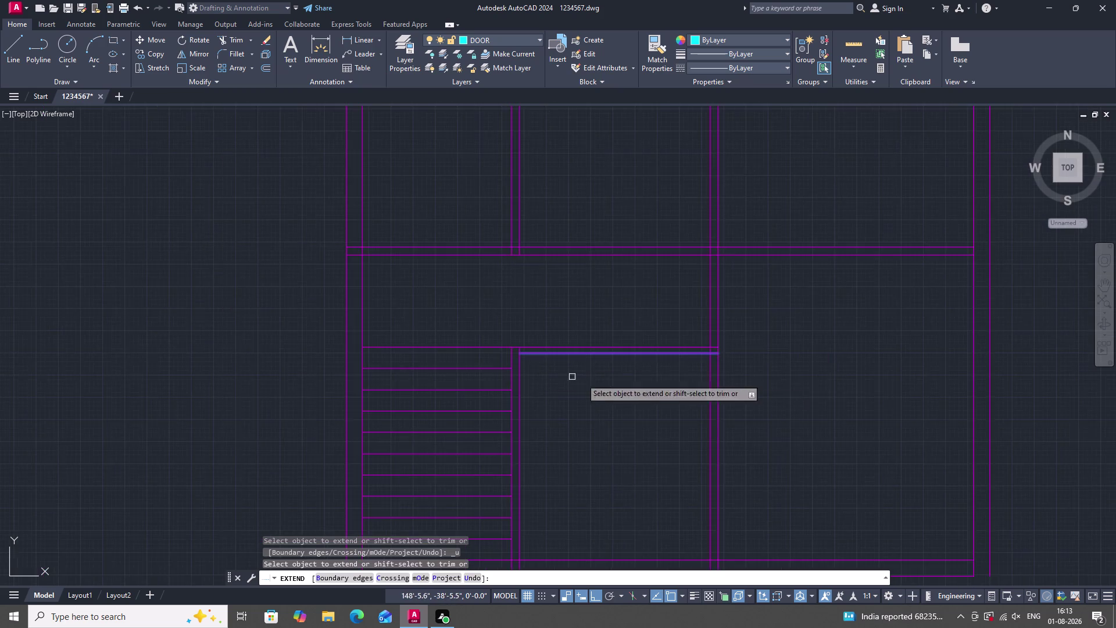
scroll(up, 3)
scroll(down, 3)
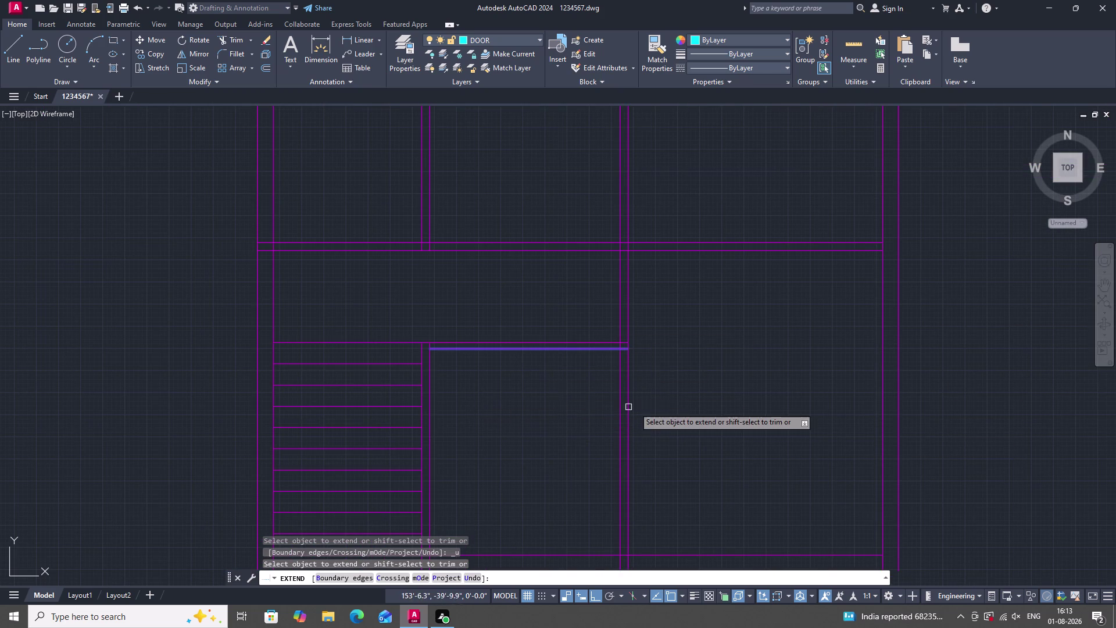
key(Escape)
scroll(down, 3)
scroll(up, 3)
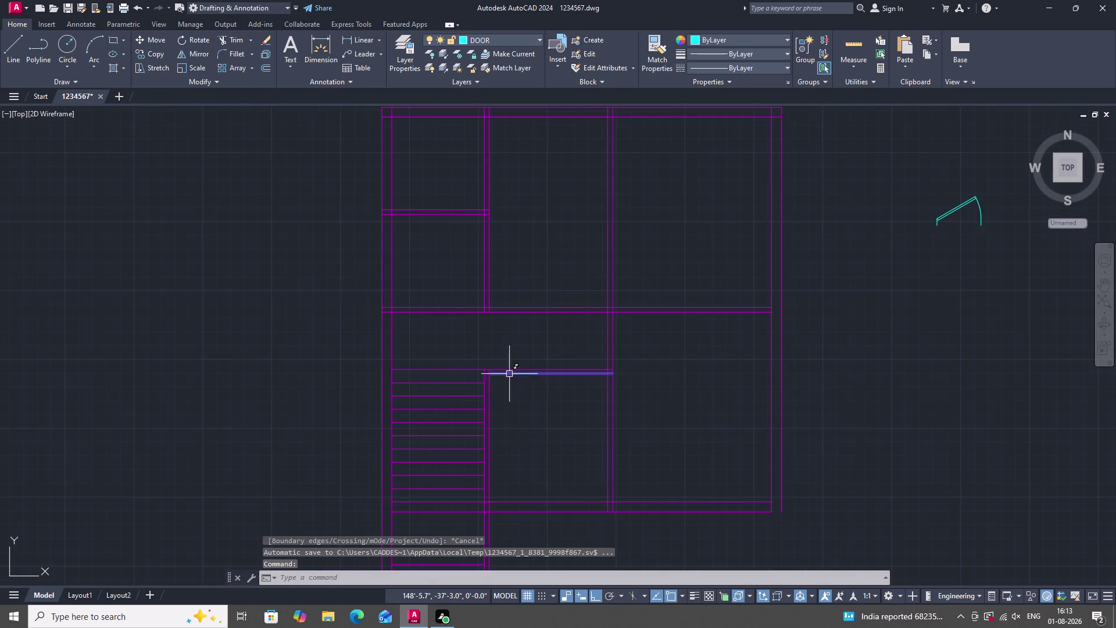
scroll(down, 3)
scroll(up, 3)
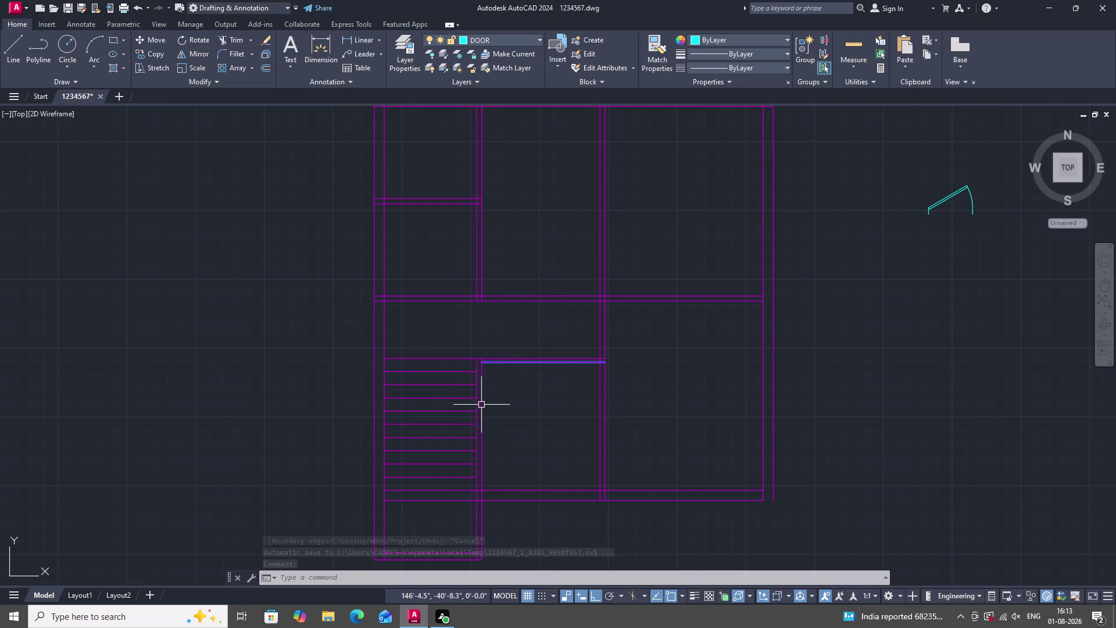
scroll(down, 3)
scroll(up, 3)
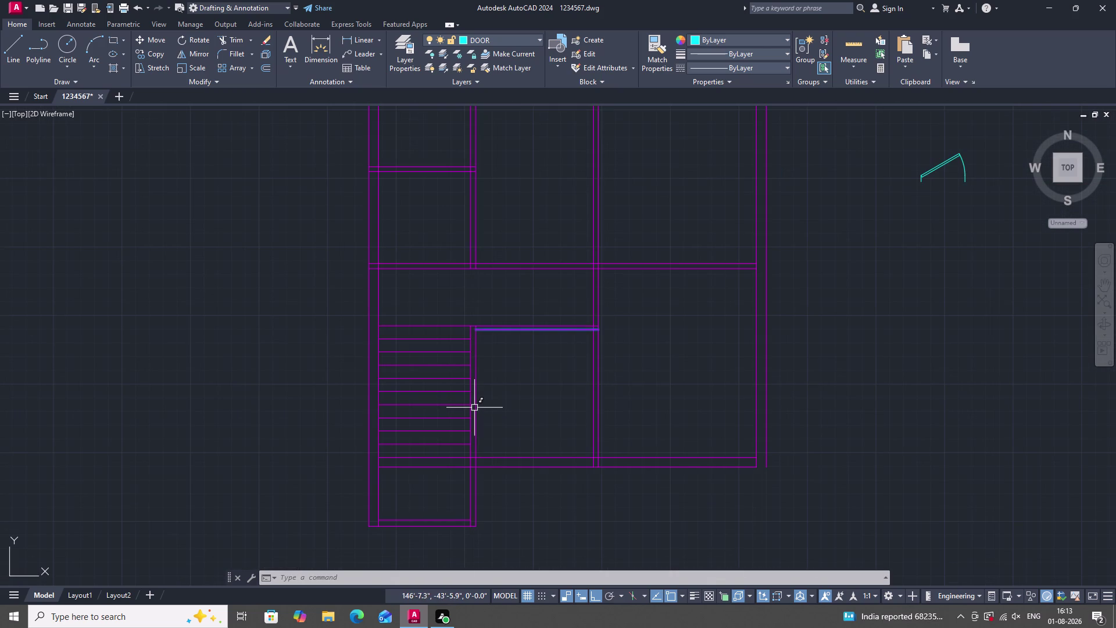
text(O)
key(space)
Start Offset with the Through option on a tread line, then cancel.
key(space)
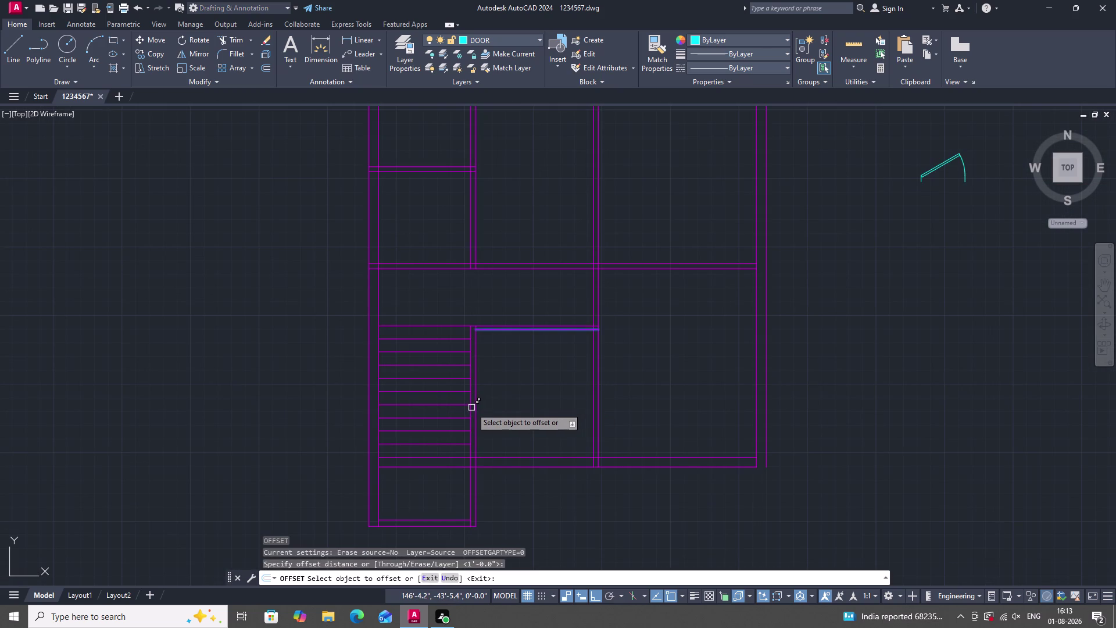
key(Escape)
text(O)
key(space)
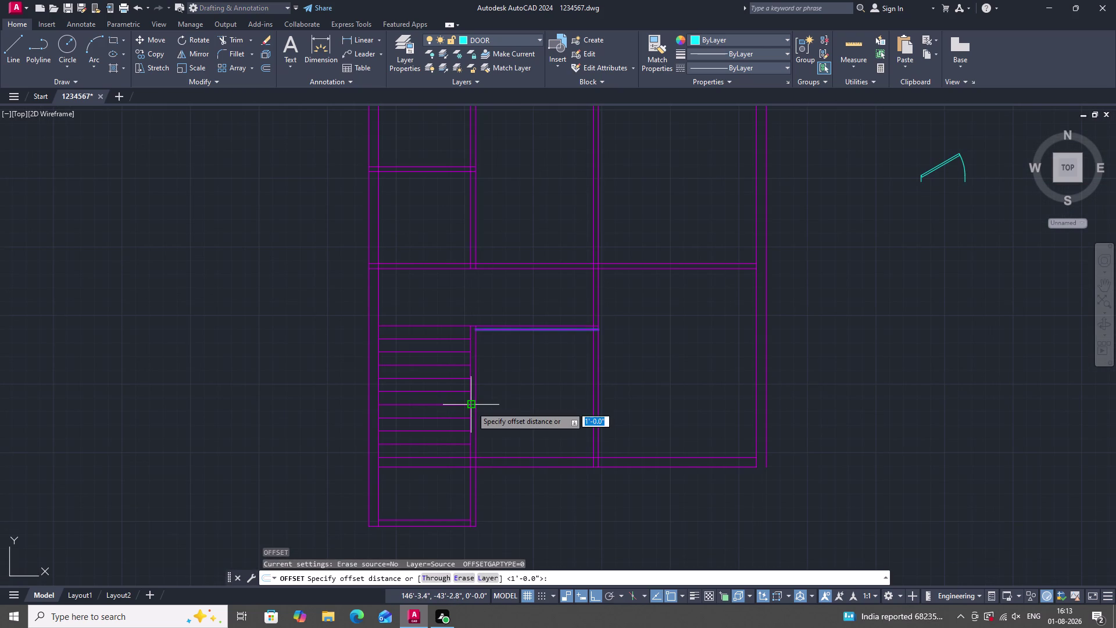
text(T)
key(space)
click(471, 406)
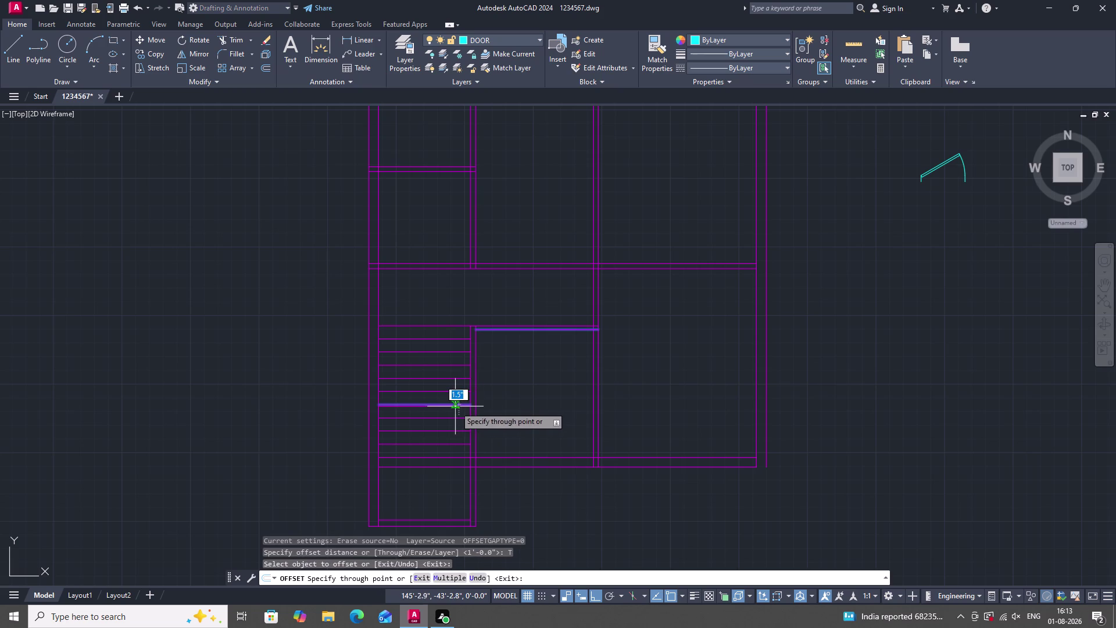
key(Escape)
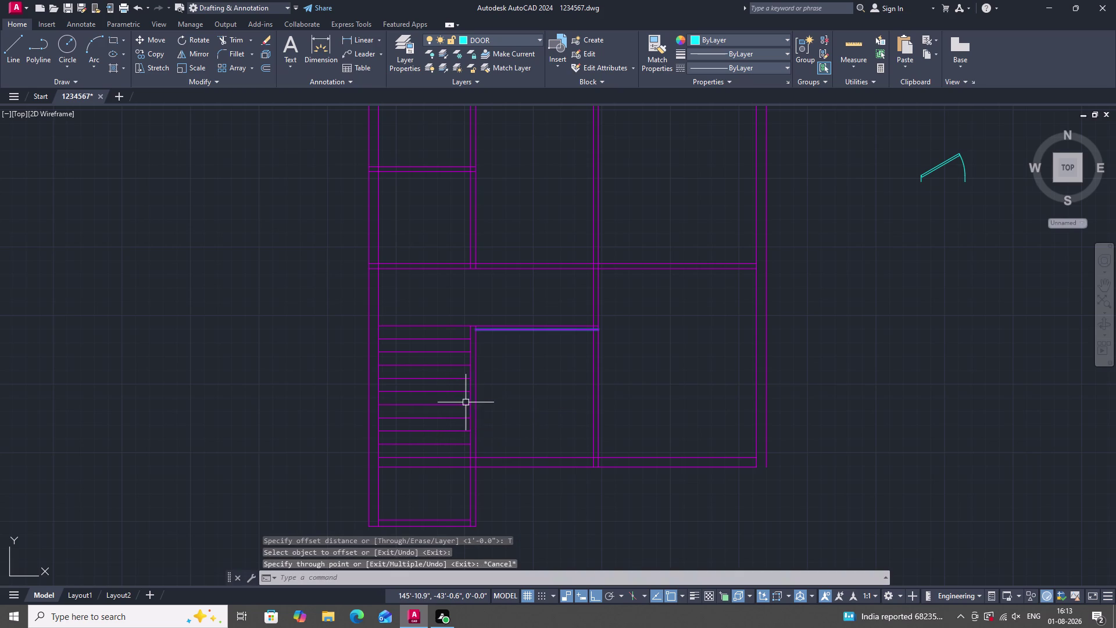
Offset the stair's right edge line by 3' to run through the treads.
key(space)
key(space)
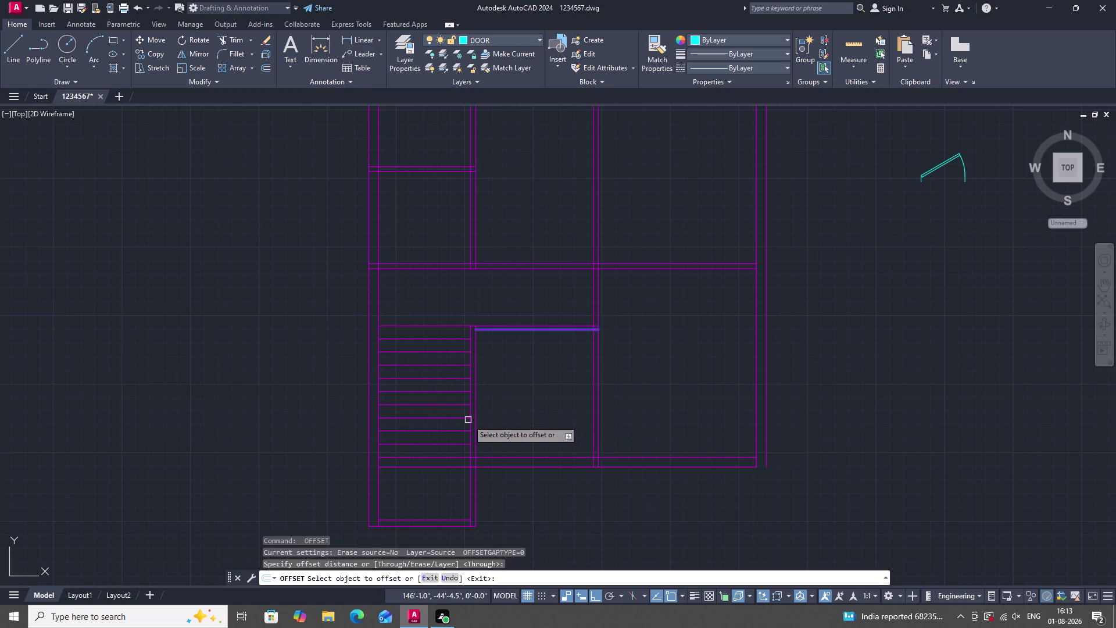
click(470, 425)
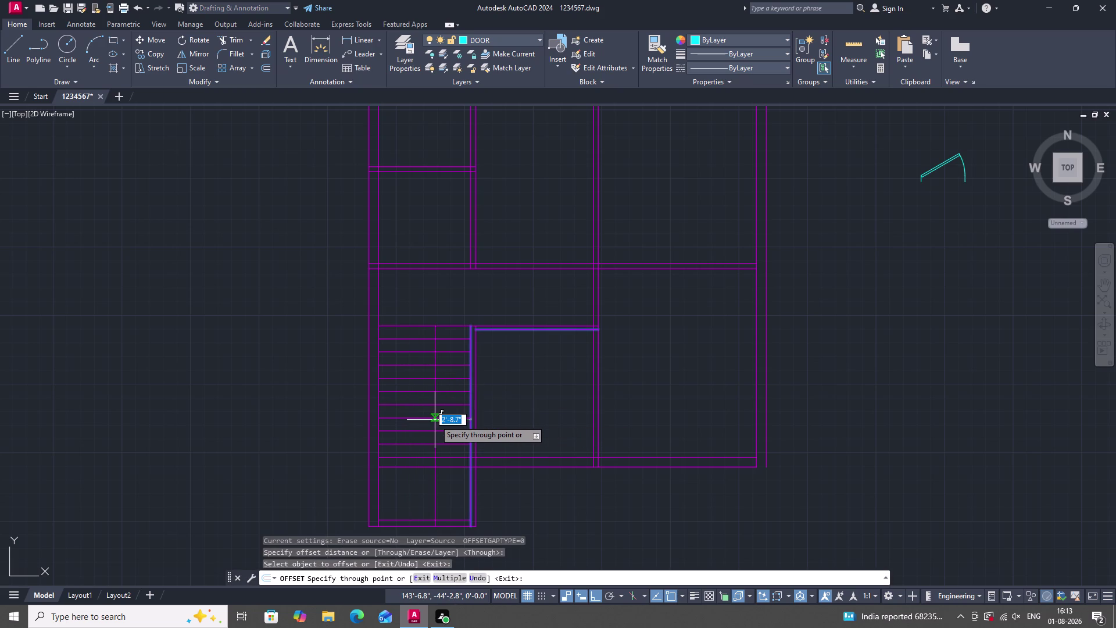
text(3')
key(Return)
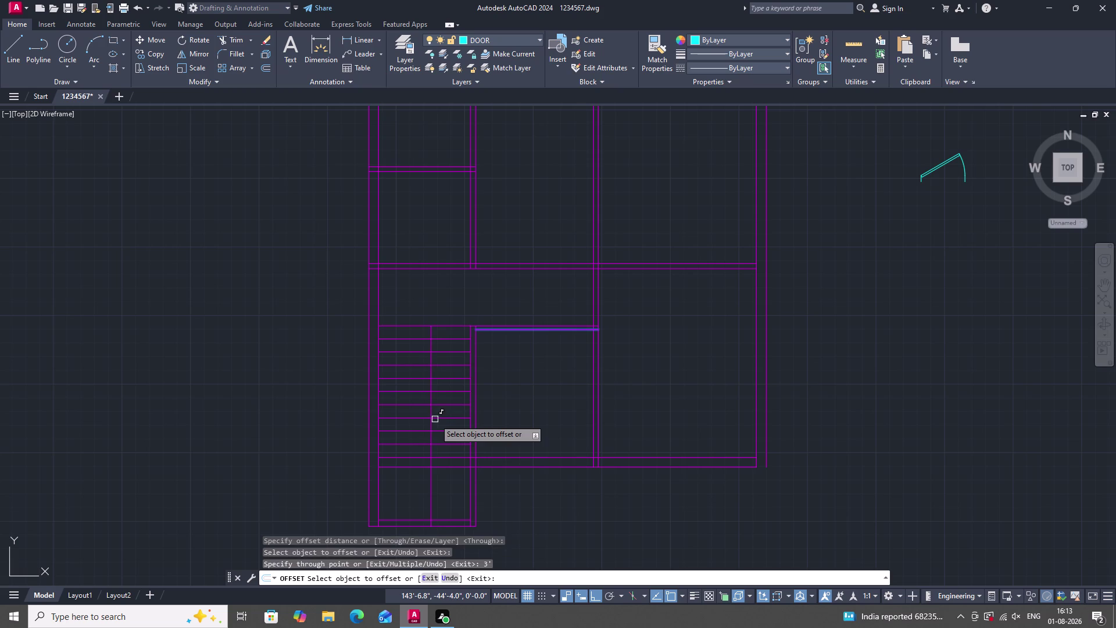
key(Escape)
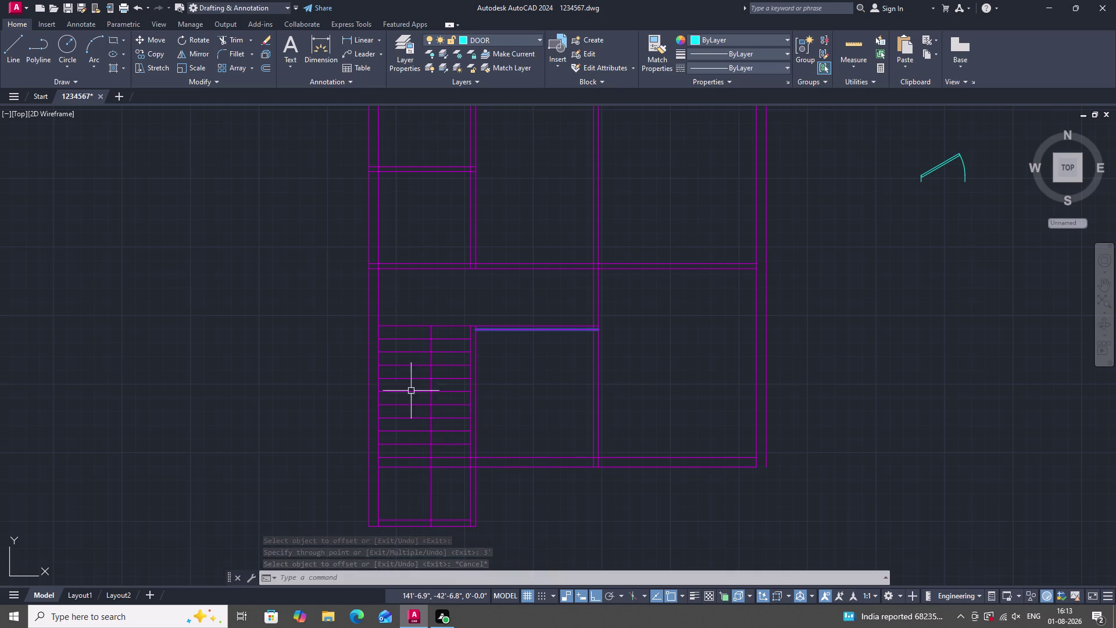
Trim the stair tread line ends with a fence along the stair's left wall.
text(TR)
key(space)
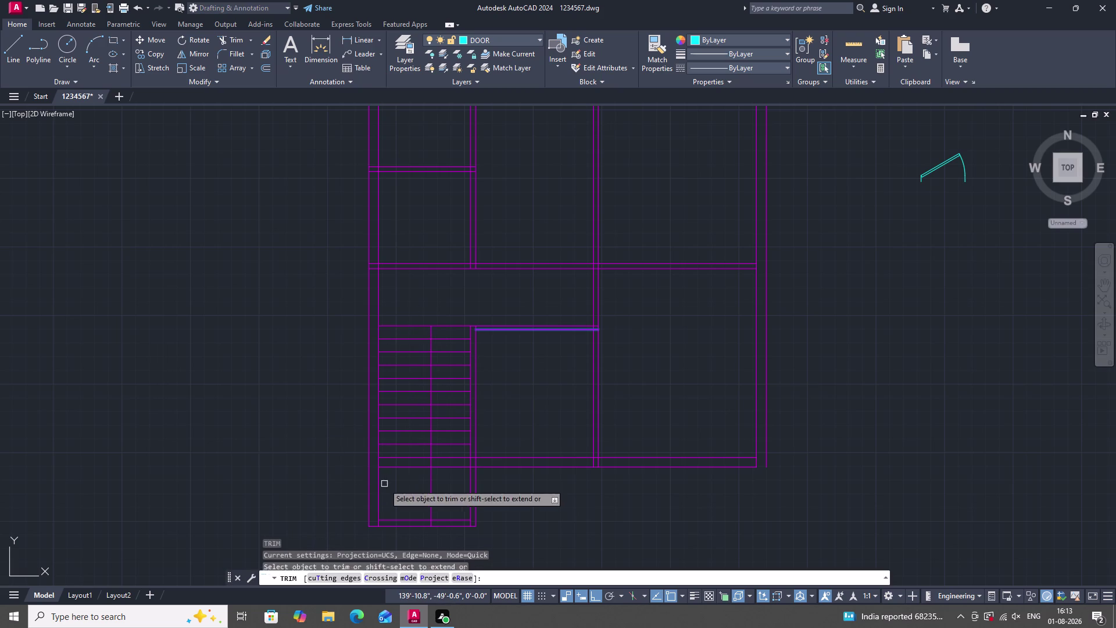
drag(400, 315, 398, 475)
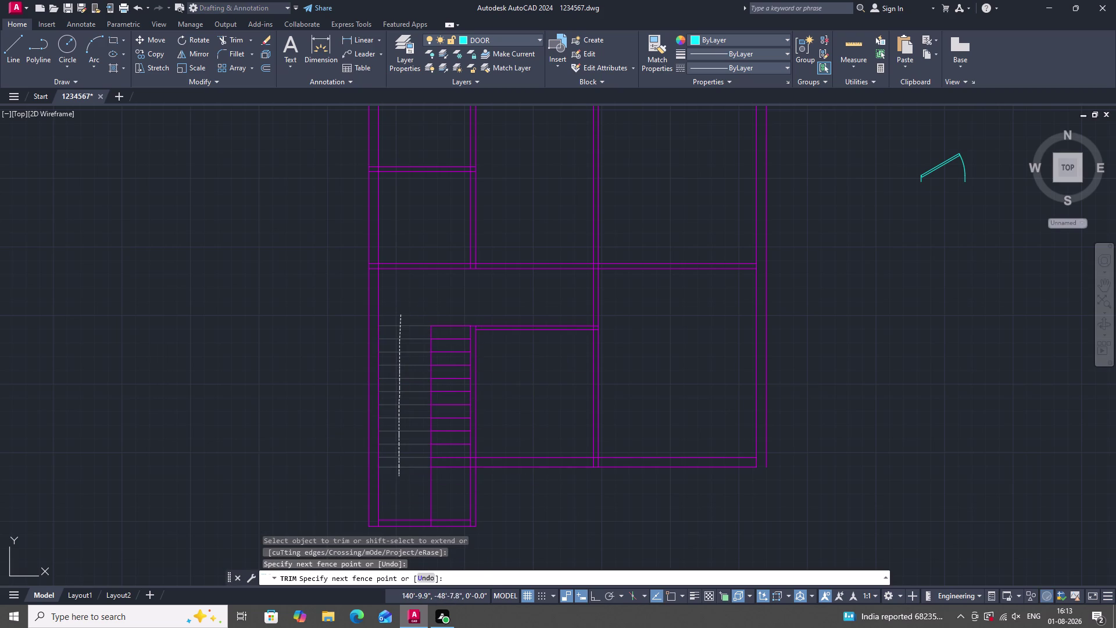
key(Escape)
scroll(down, 3)
scroll(up, 3)
scroll(down, 3)
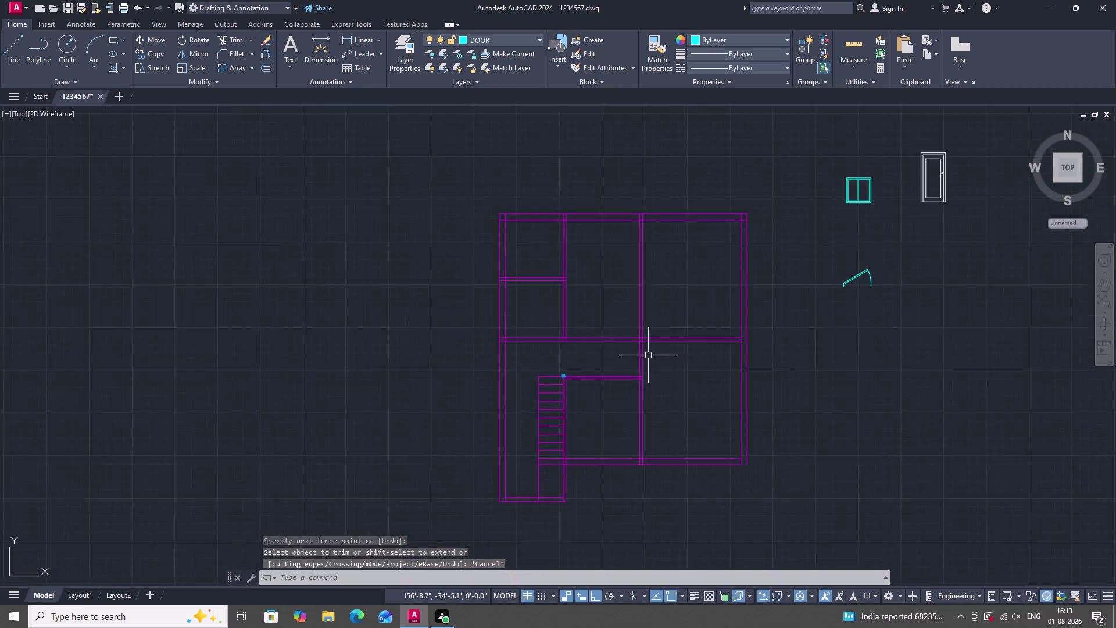
scroll(down, 3)
scroll(up, 3)
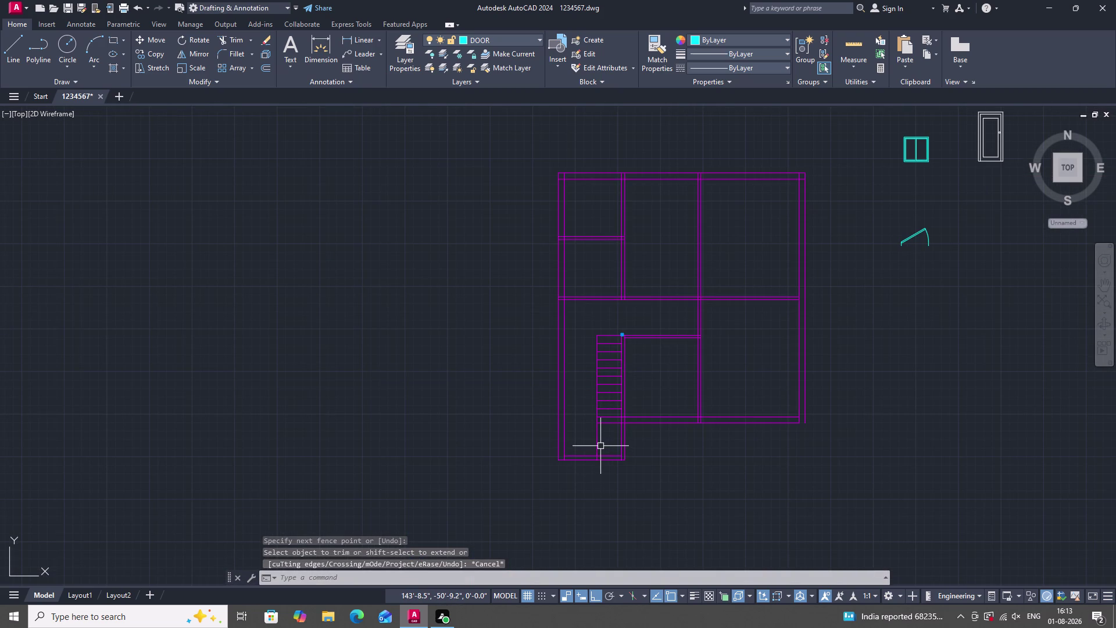
scroll(up, 3)
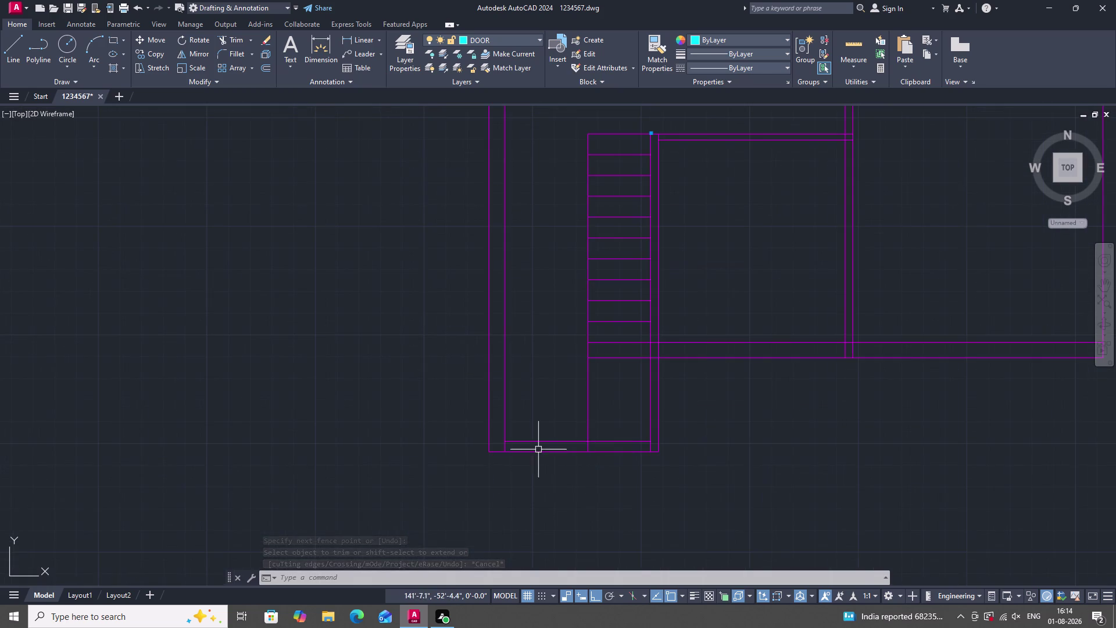
scroll(down, 3)
scroll(down, 3)
scroll(up, 3)
Start a polyline with PL and cancel it without drawing anything.
key(p)
key(l)
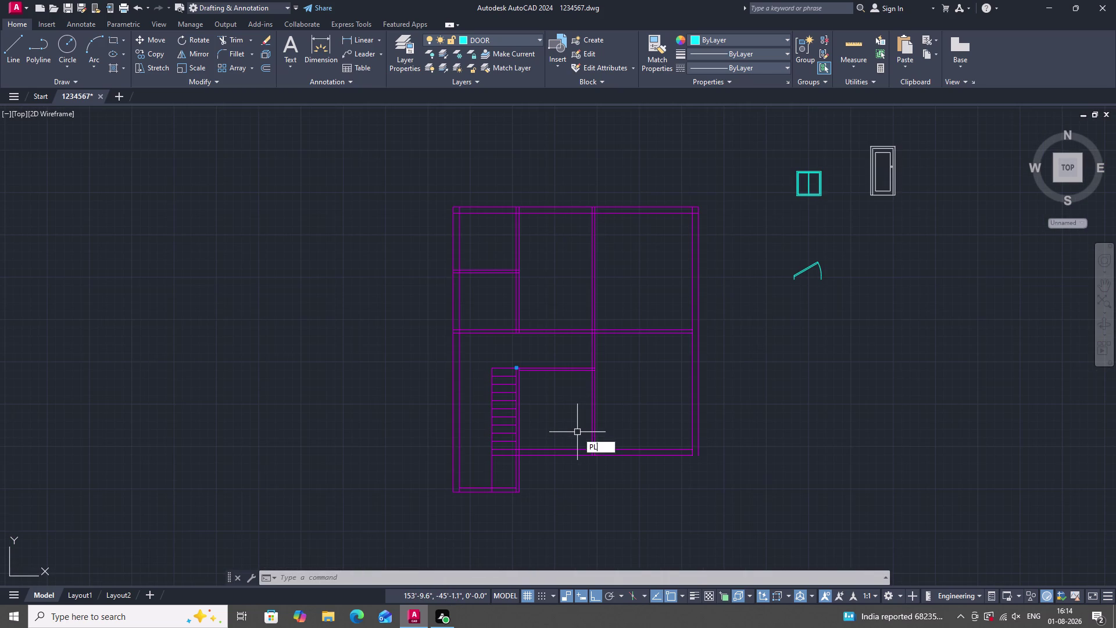
key(space)
scroll(up, 3)
key(Escape)
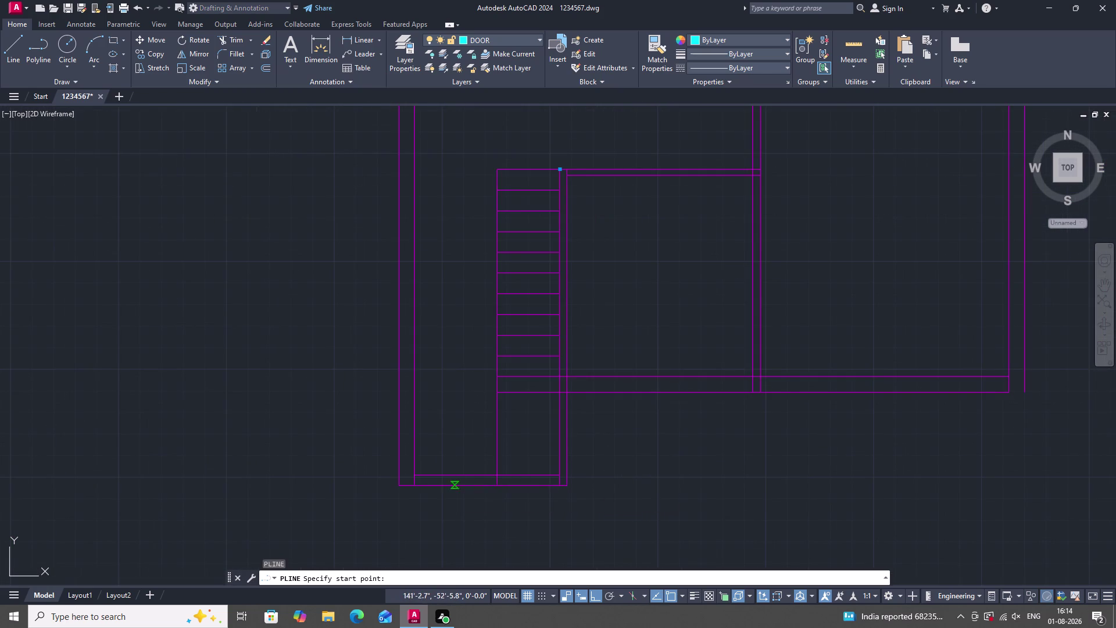
scroll(down, 3)
scroll(up, 3)
scroll(down, 3)
scroll(up, 3)
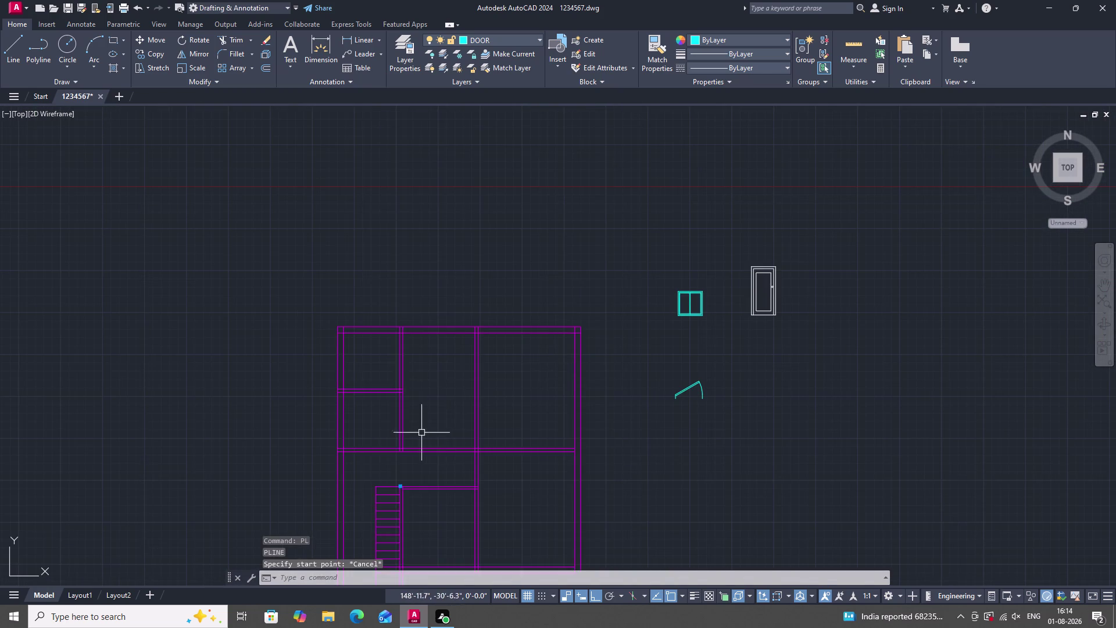
scroll(down, 3)
scroll(up, 3)
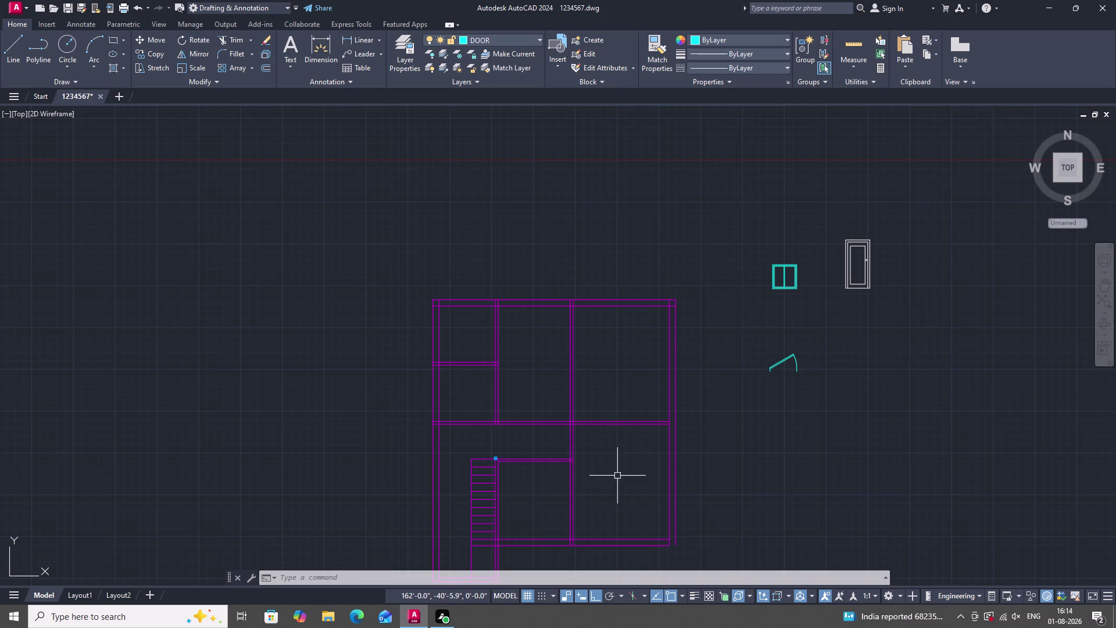
scroll(down, 3)
scroll(up, 3)
scroll(up, 3)
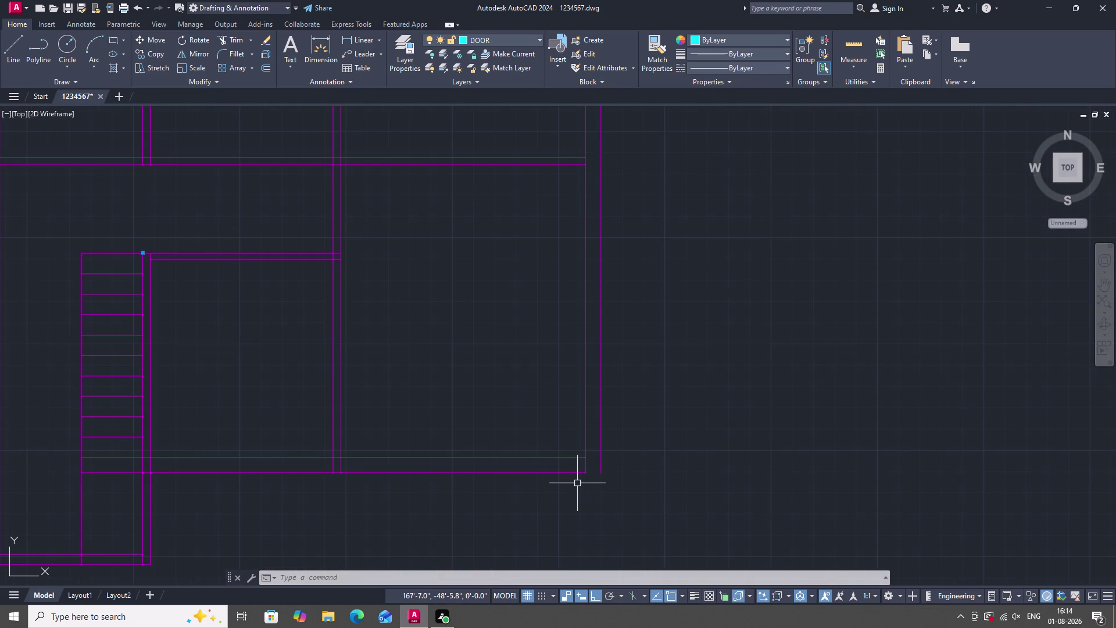
Extend the bottom wall line at the lower-right corner toward the right wall.
text(EX)
key(space)
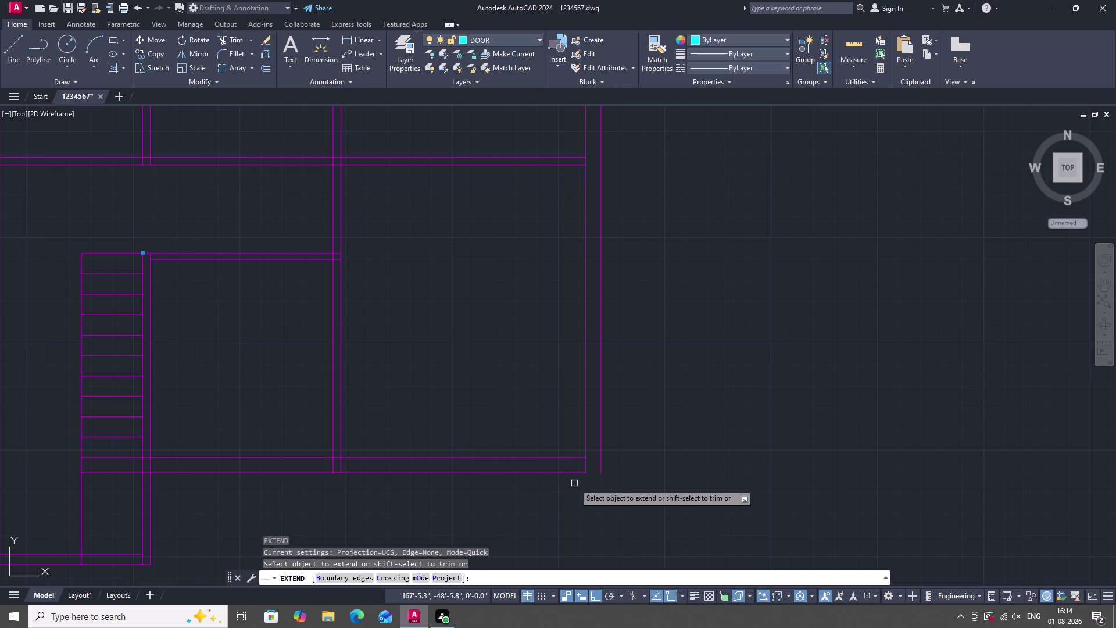
click(573, 473)
key(Escape)
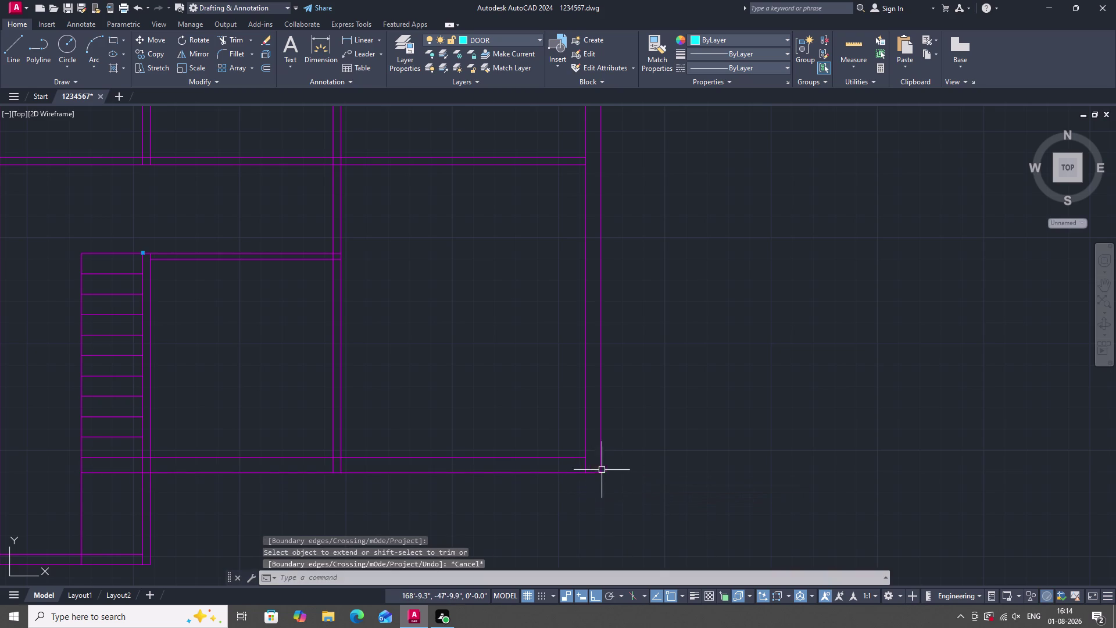
scroll(down, 3)
scroll(up, 3)
scroll(up, 3)
scroll(down, 3)
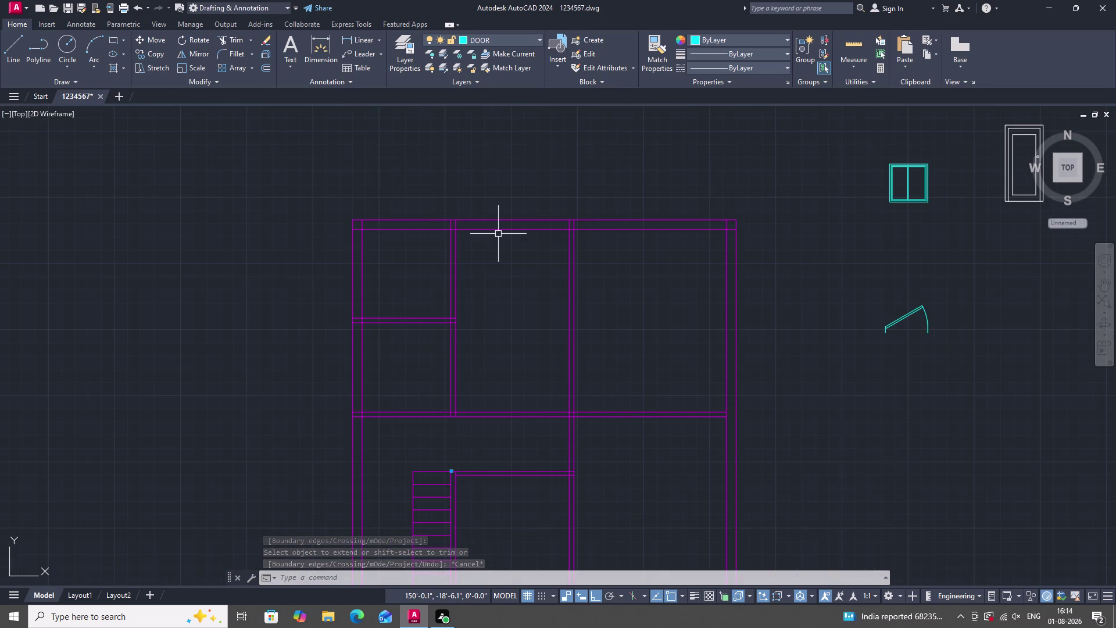
scroll(down, 3)
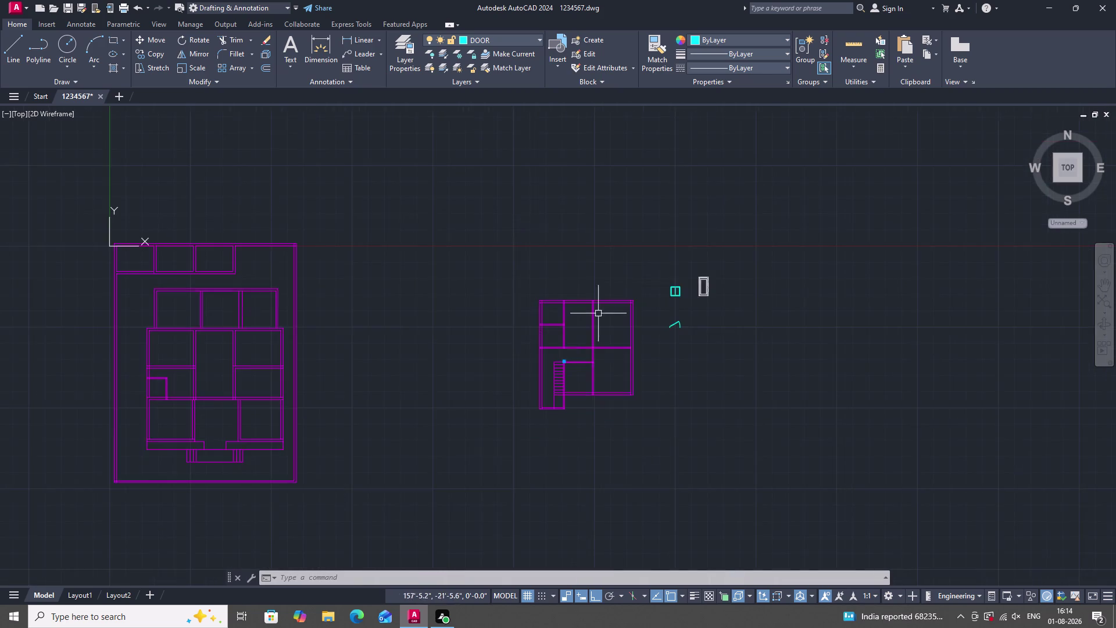
scroll(up, 3)
scroll(up, 3)
scroll(down, 3)
scroll(up, 3)
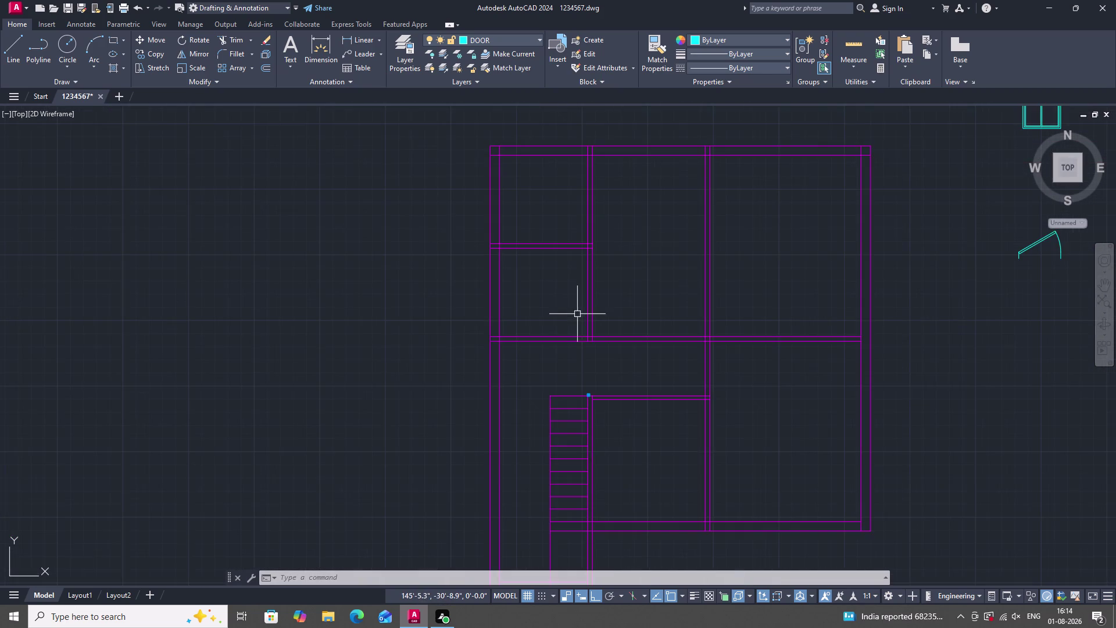
scroll(down, 3)
scroll(up, 3)
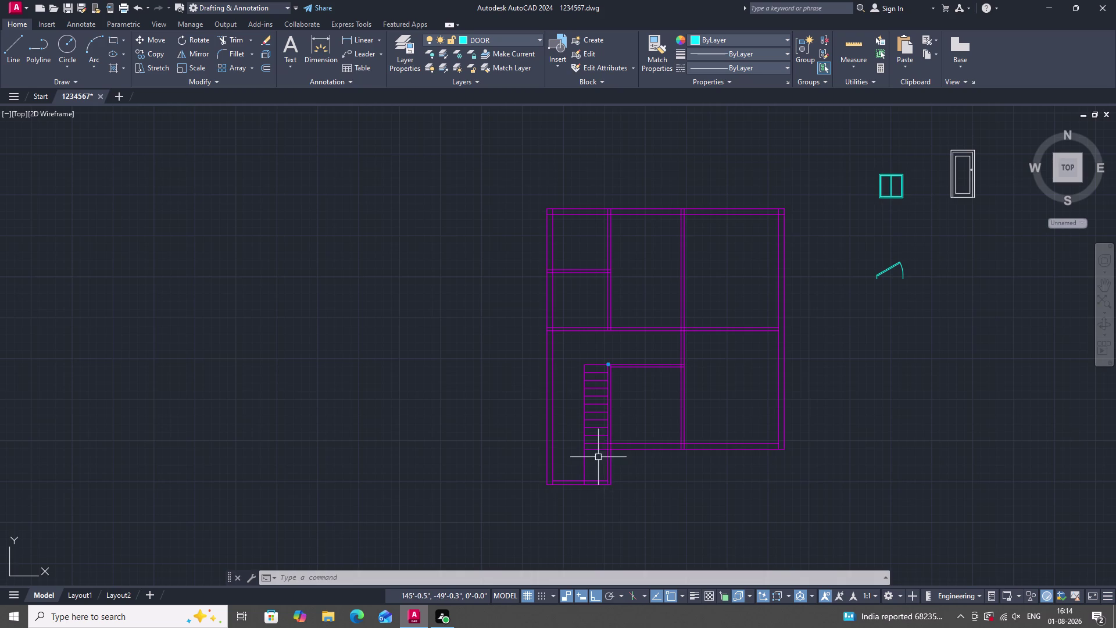
scroll(up, 3)
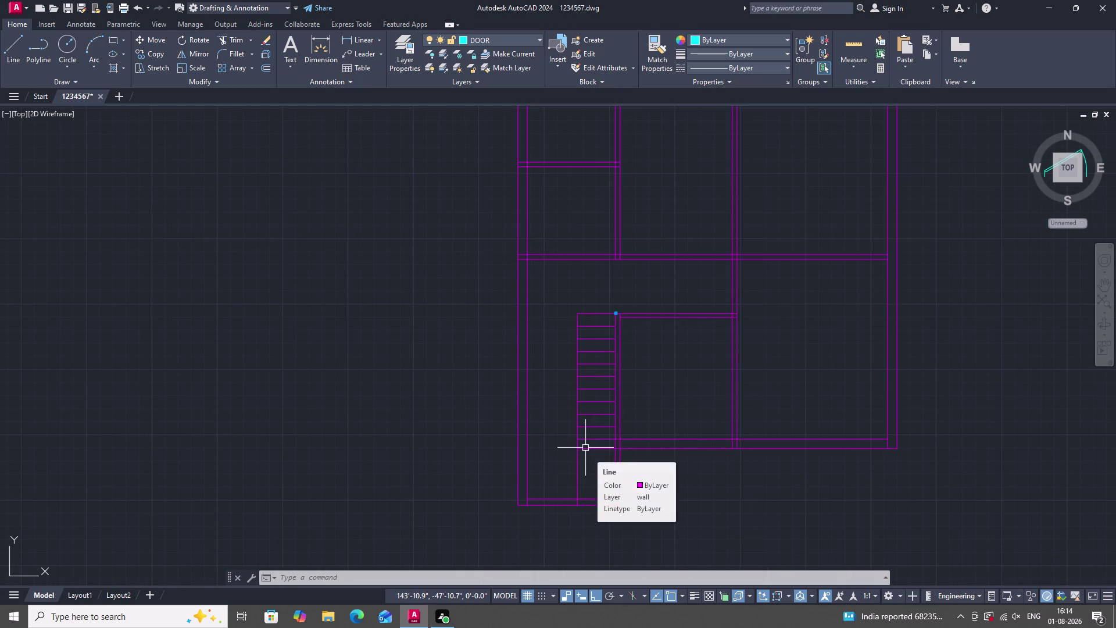
scroll(up, 3)
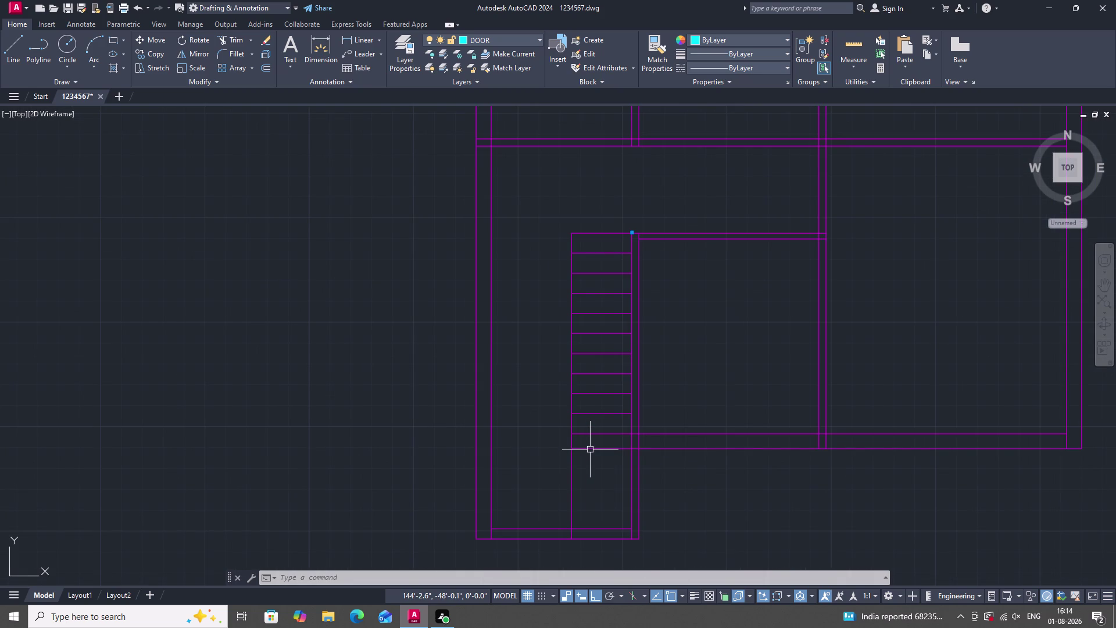
Offset the bottom wall line 3" to create a parallel wall line.
text(O)
key(space)
key(space)
click(590, 450)
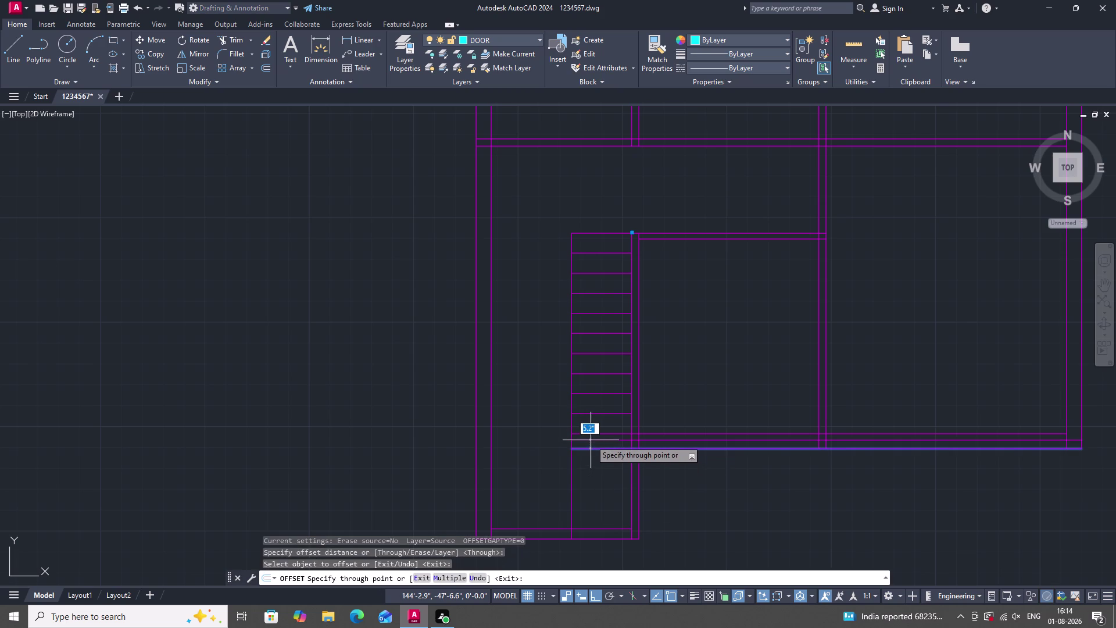
key(3)
key(shift+quotedbl)
key(Return)
key(Escape)
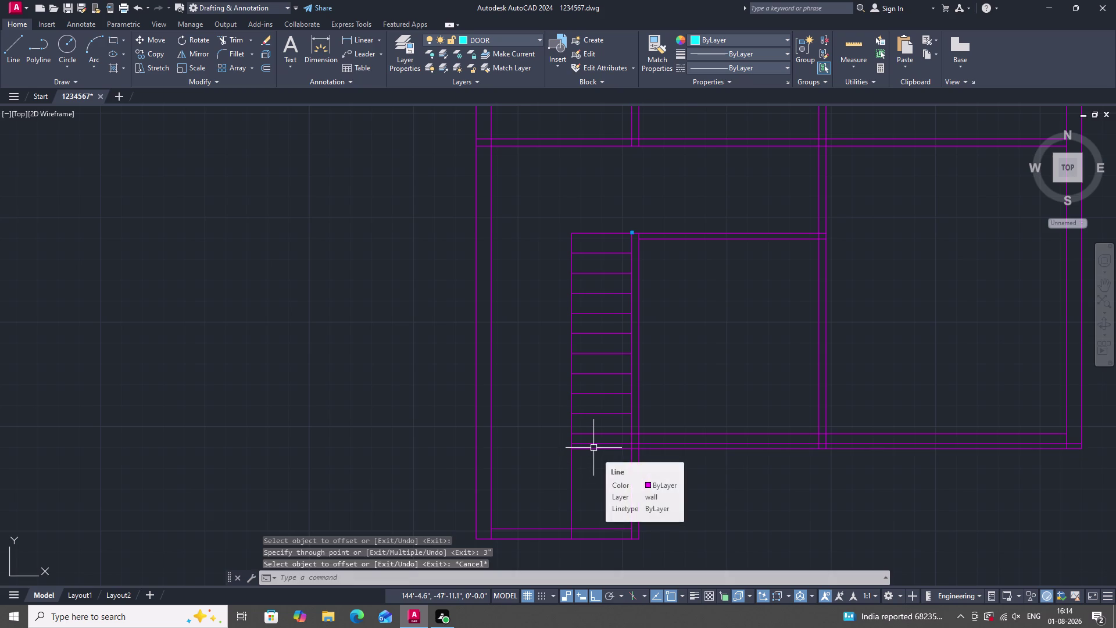
scroll(up, 3)
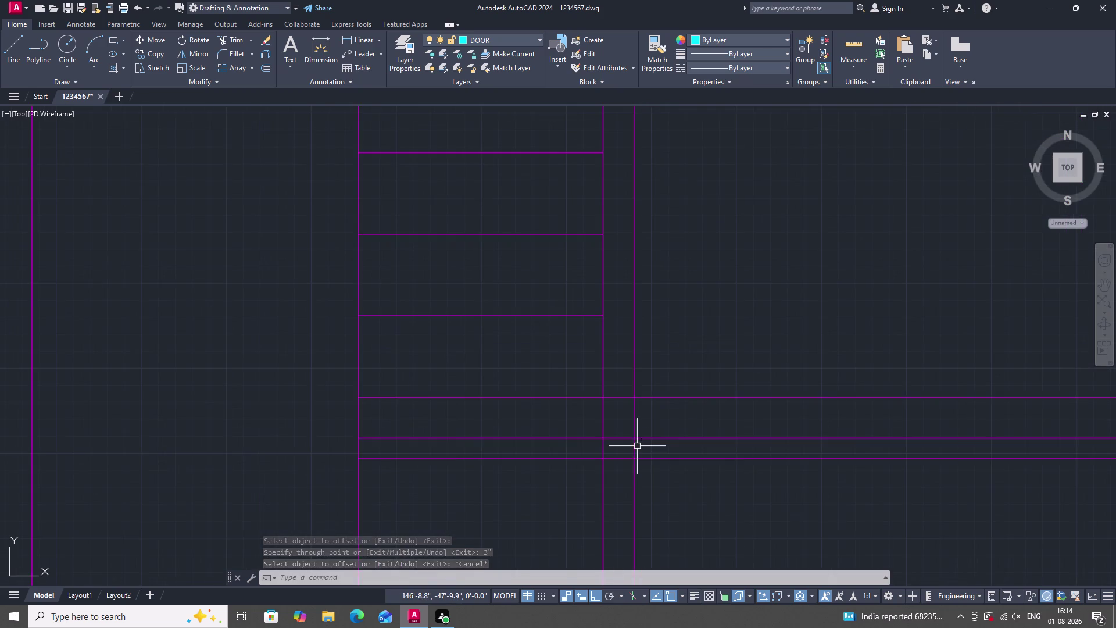
scroll(down, 3)
Trim the new line's unwanted pieces where it meets the stair walls.
text(TR)
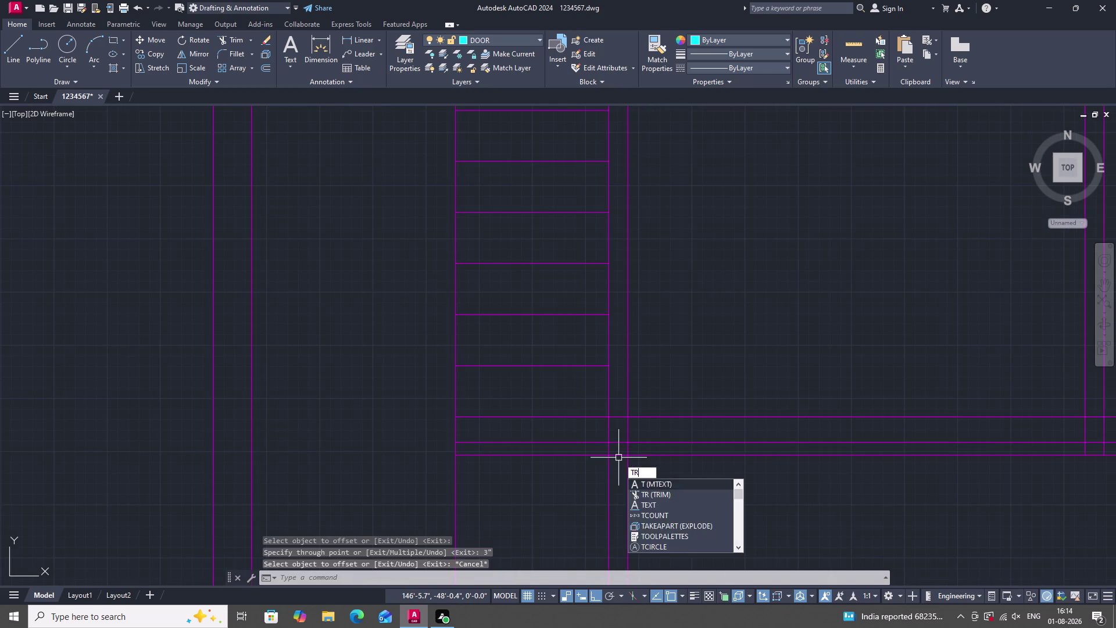
key(space)
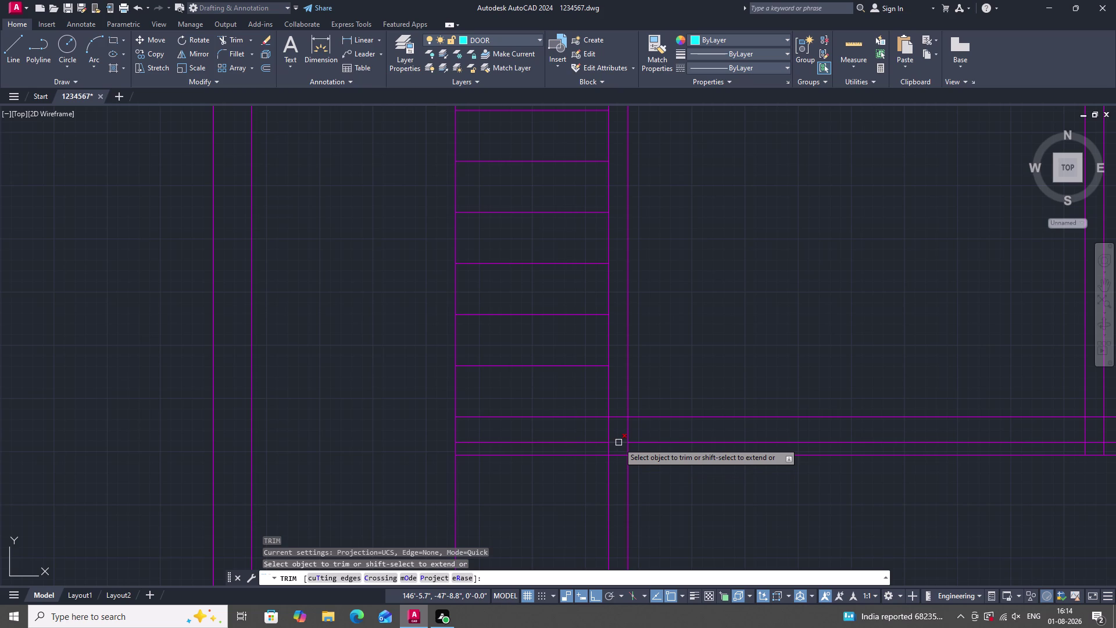
click(619, 442)
click(592, 457)
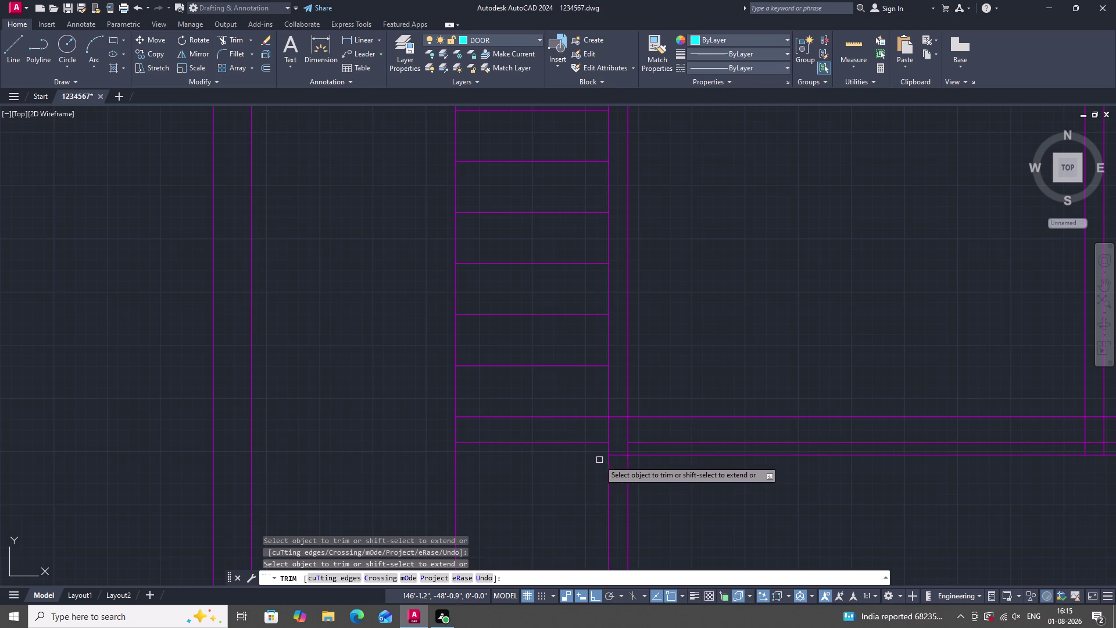
click(618, 457)
key(Escape)
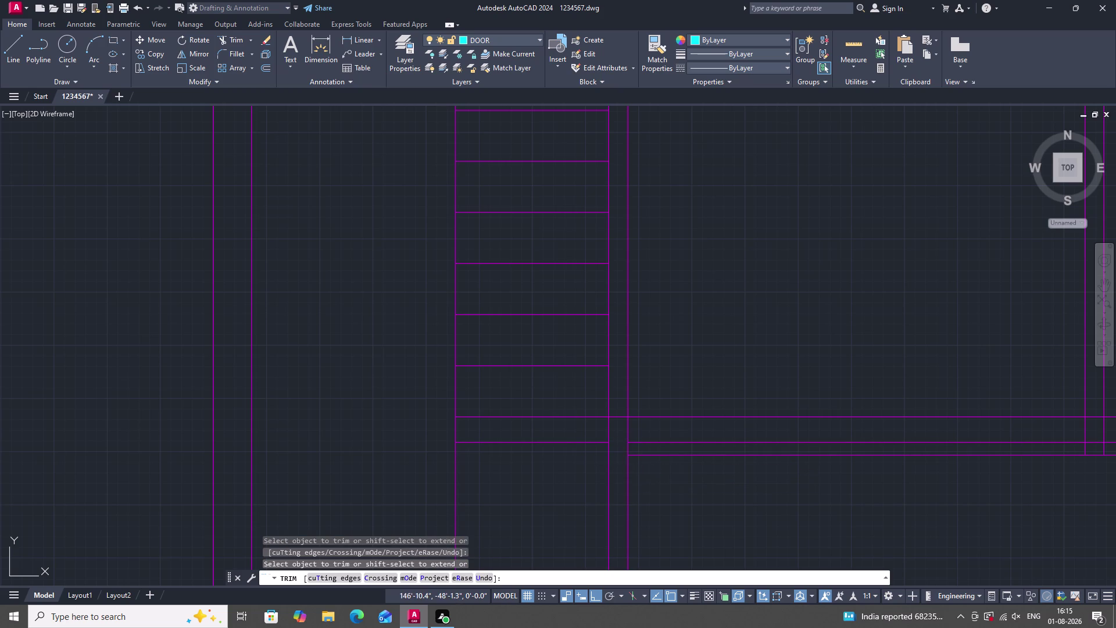
click(663, 441)
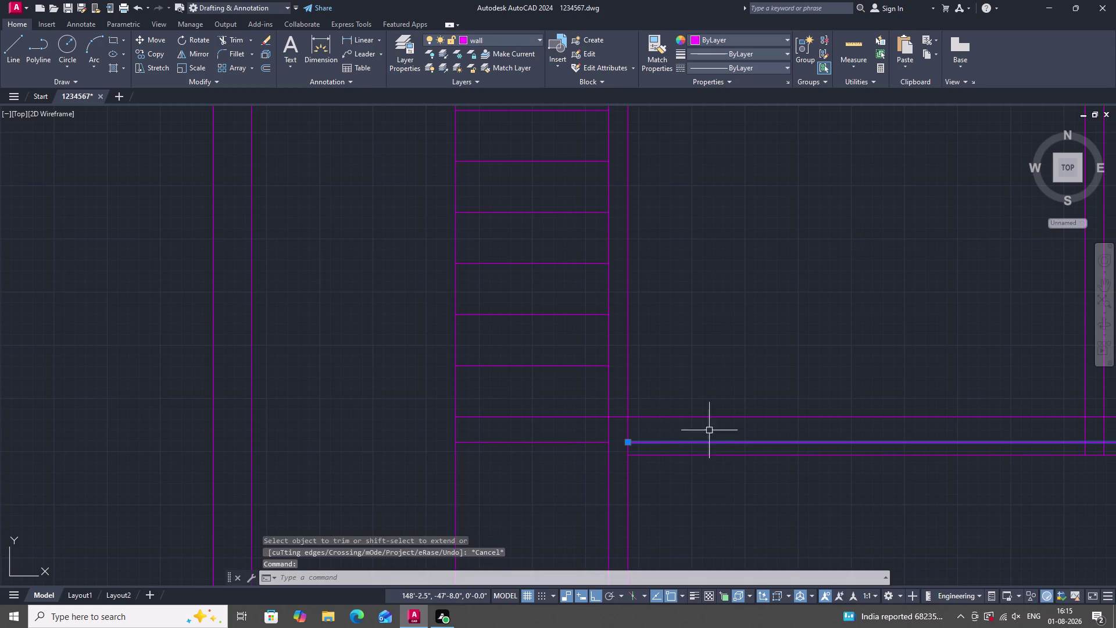
right_click(734, 339)
drag(780, 131, 779, 140)
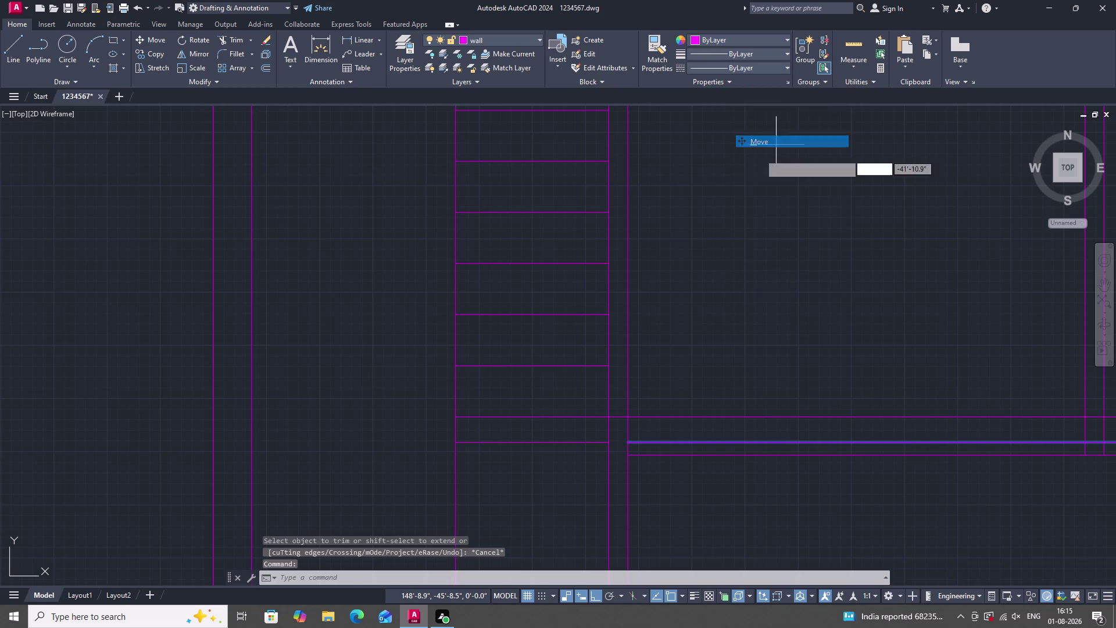
key(Escape)
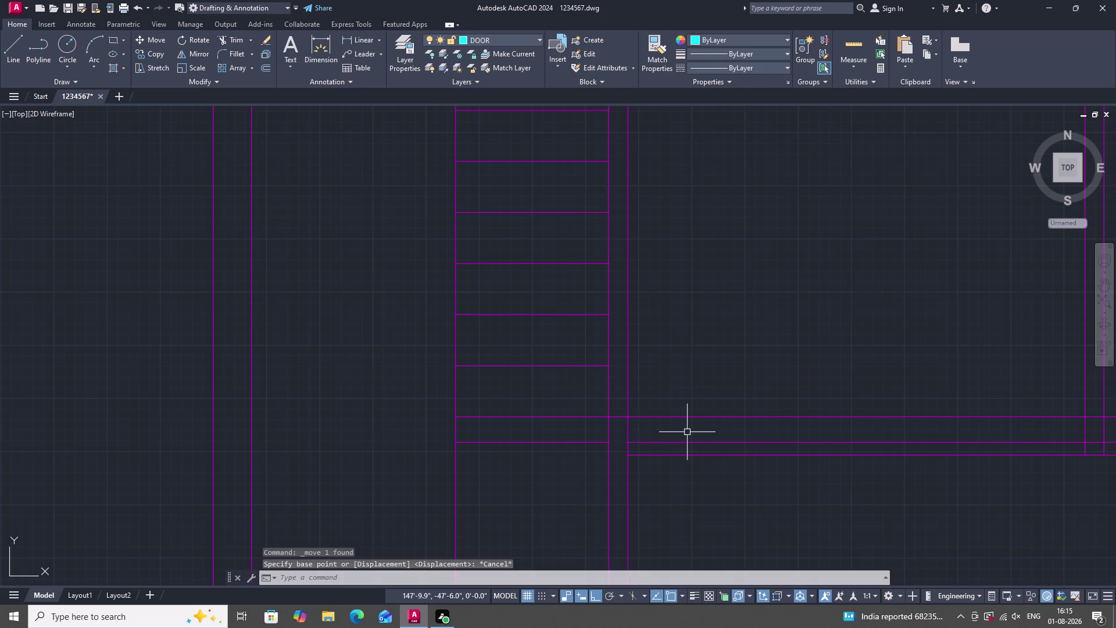
double_click(692, 443)
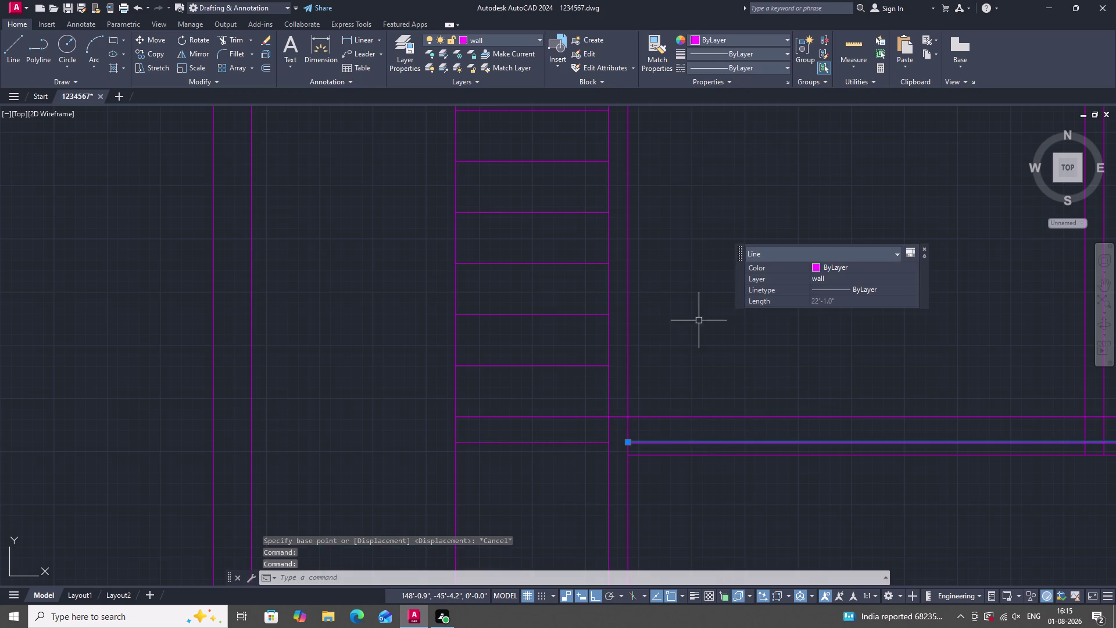
right_click(692, 322)
click(722, 391)
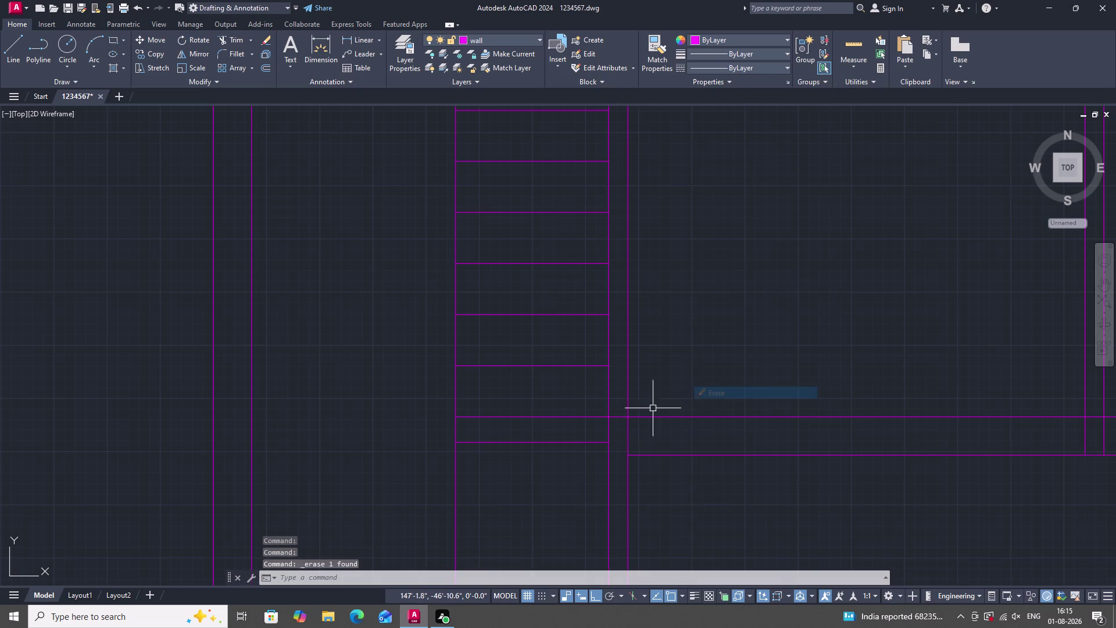
scroll(down, 3)
scroll(down, 3)
scroll(up, 3)
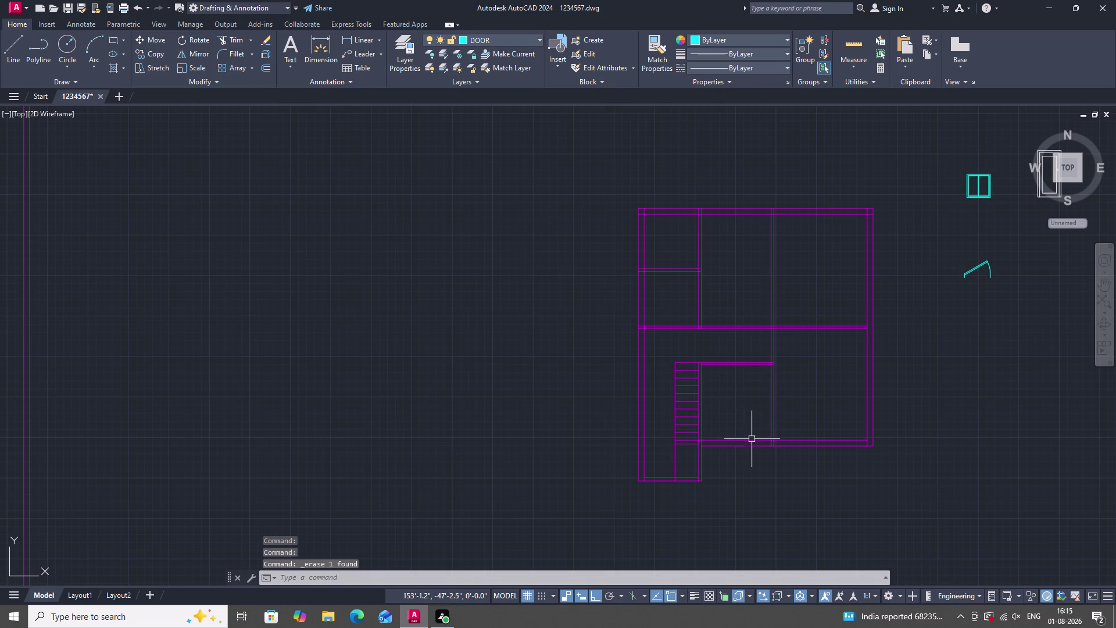
scroll(down, 3)
scroll(up, 3)
scroll(down, 3)
scroll(up, 3)
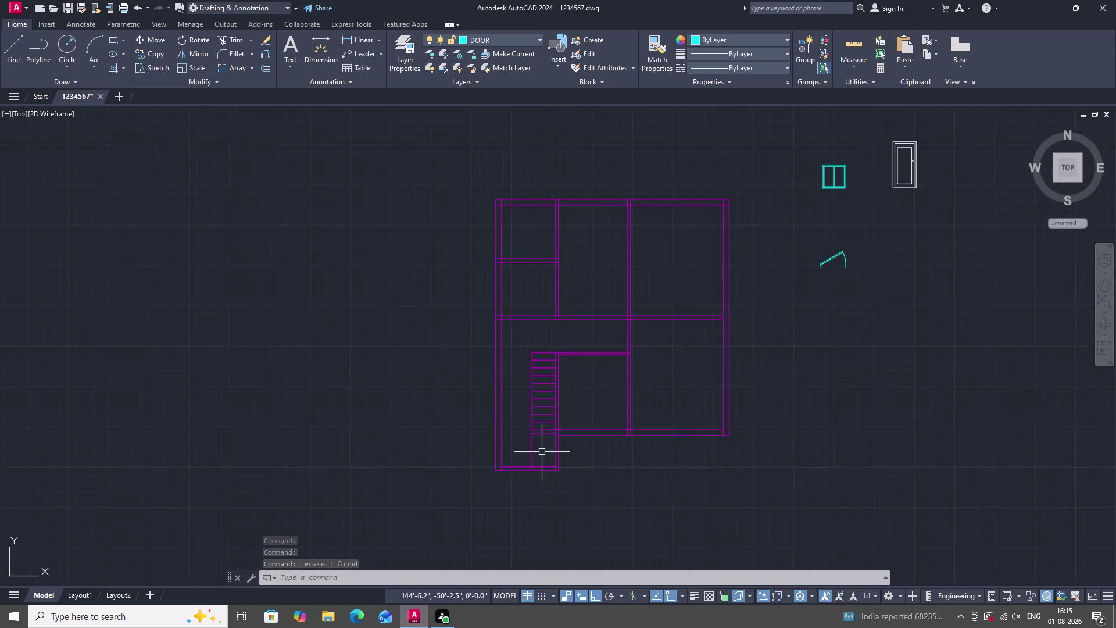
scroll(up, 3)
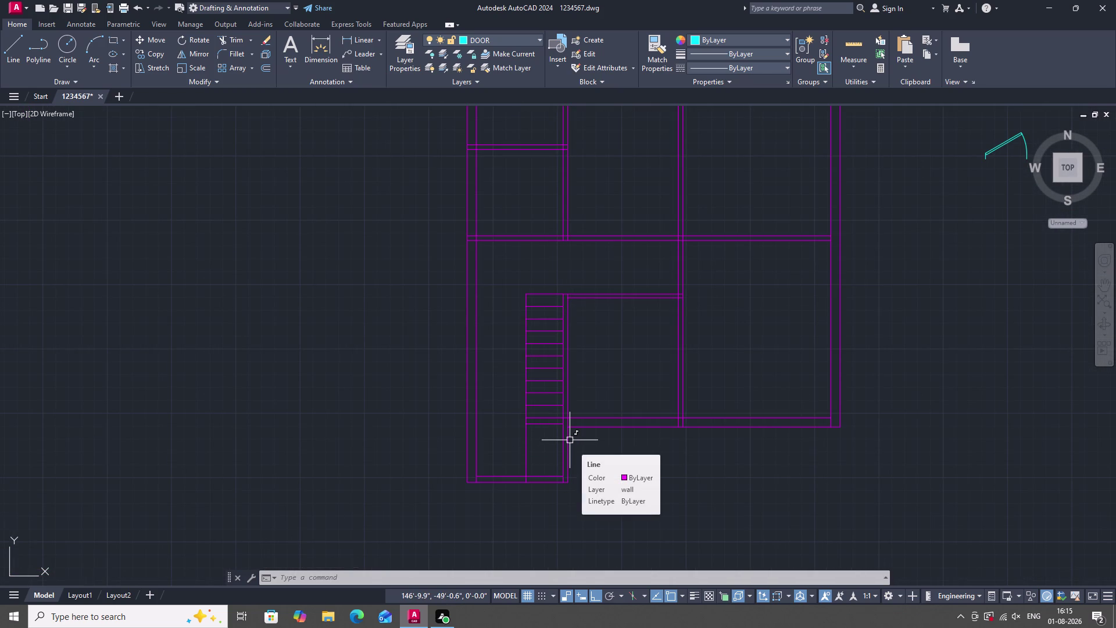
scroll(up, 3)
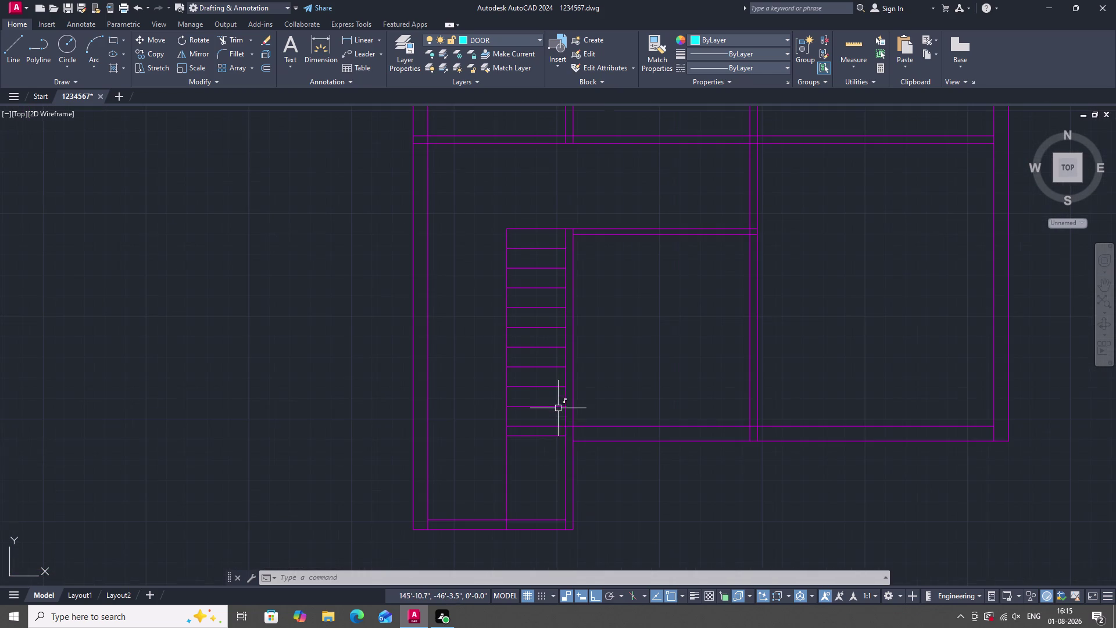
scroll(down, 3)
scroll(up, 3)
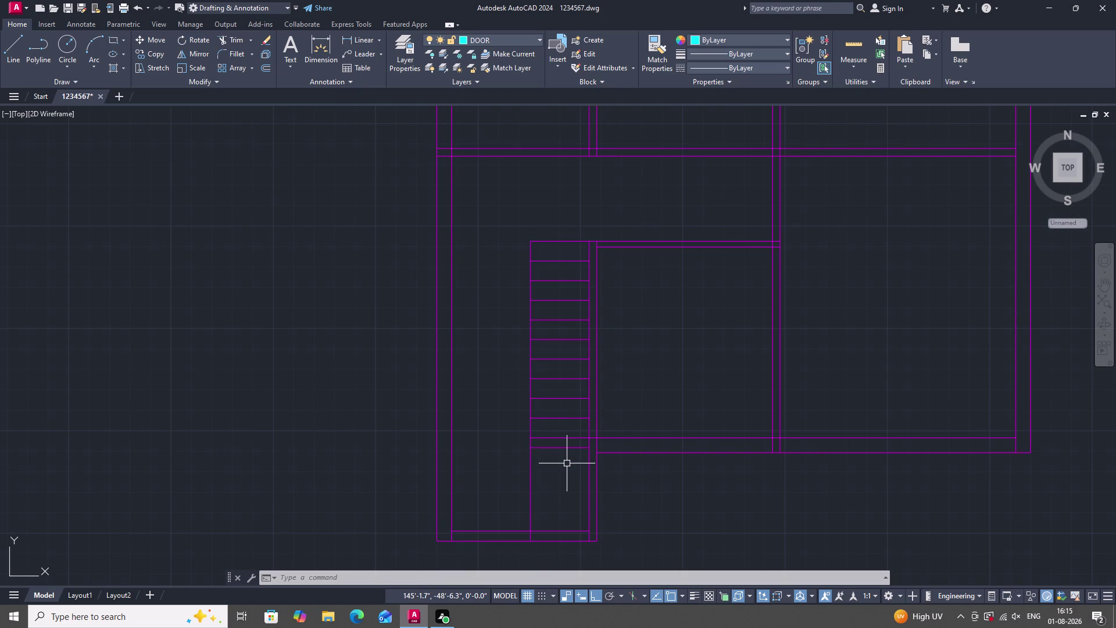
scroll(down, 3)
scroll(up, 3)
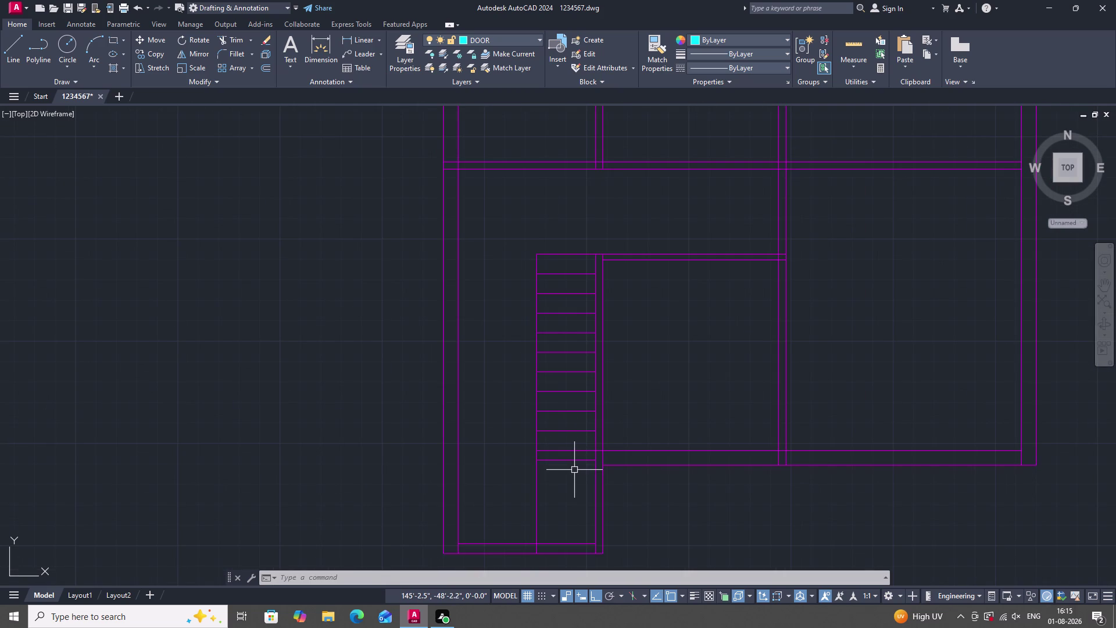
text(EX)
key(space)
click(569, 459)
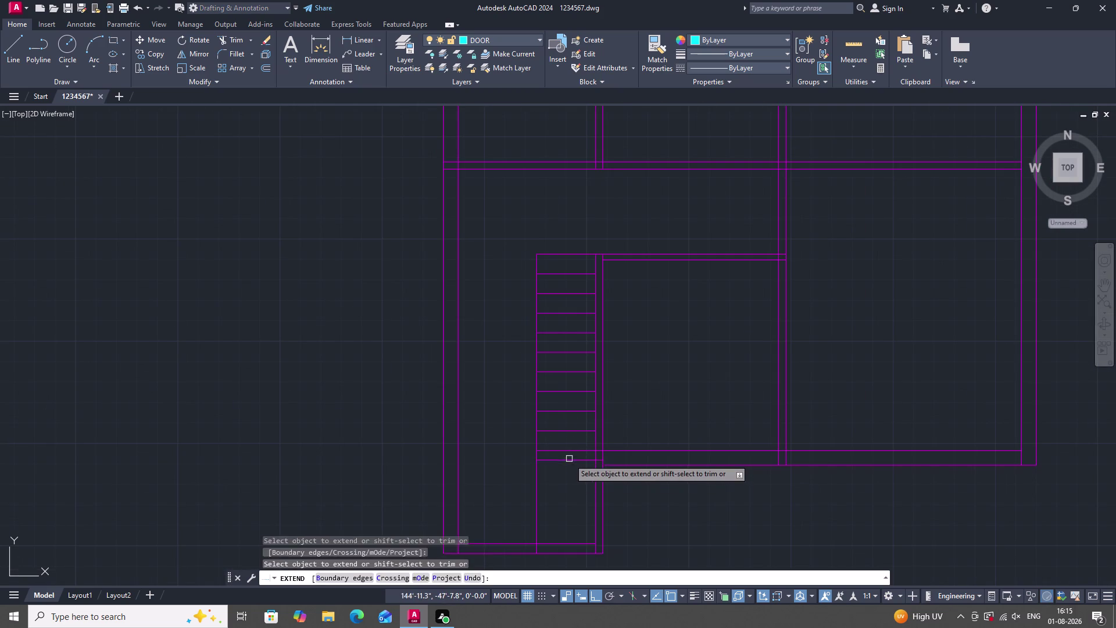
click(555, 459)
click(555, 450)
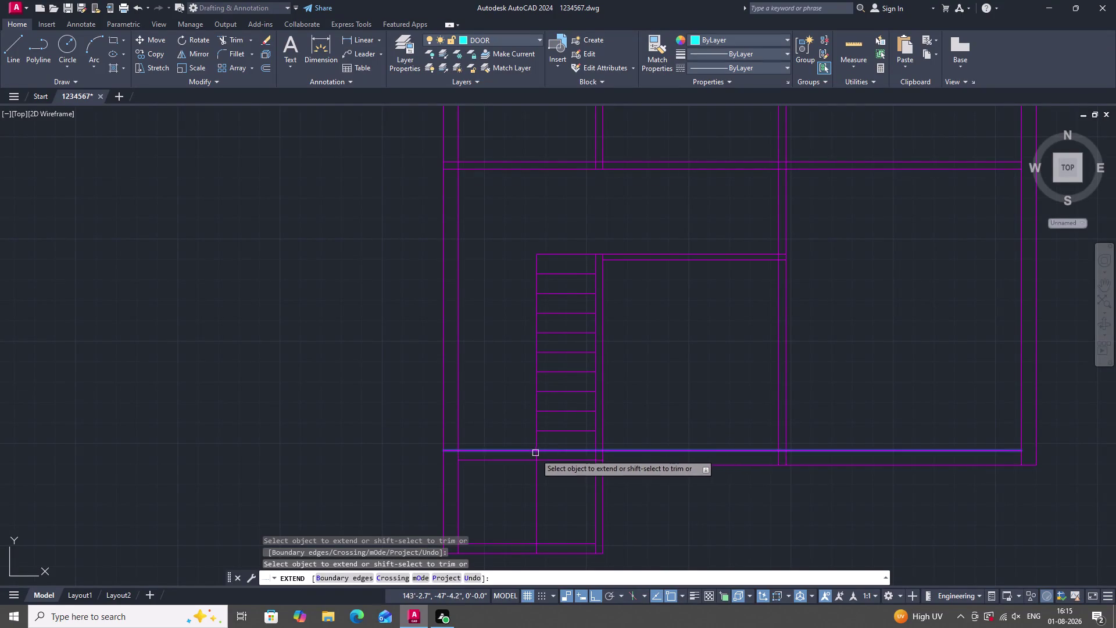
key(Escape)
scroll(down, 3)
scroll(up, 3)
scroll(up, 3)
text(TR)
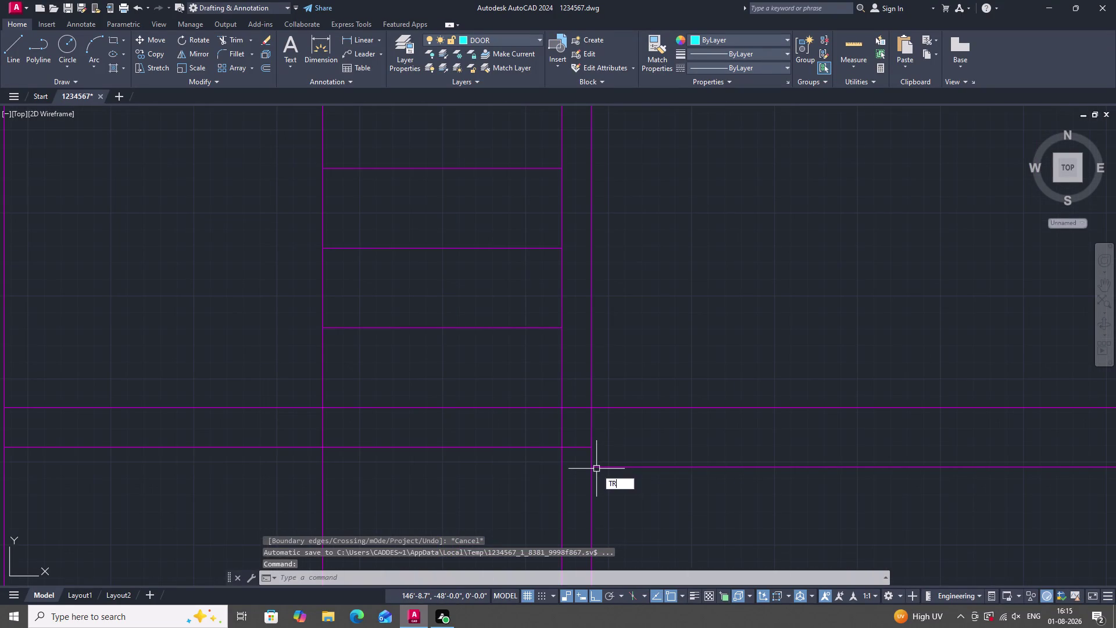
key(space)
click(573, 446)
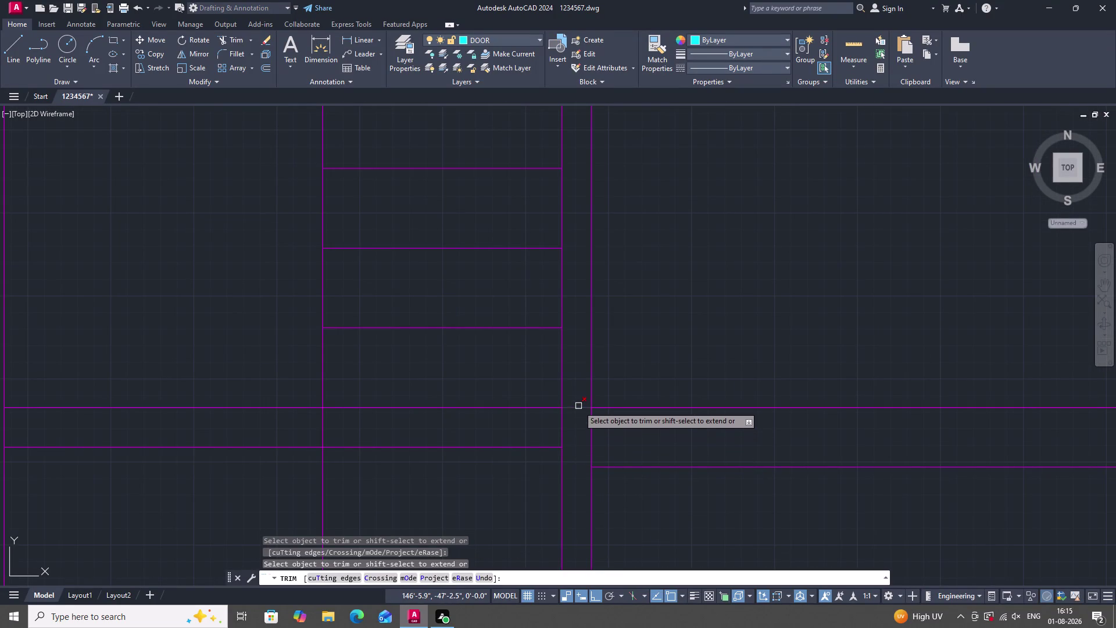
click(579, 406)
scroll(down, 3)
scroll(down, 3)
scroll(up, 3)
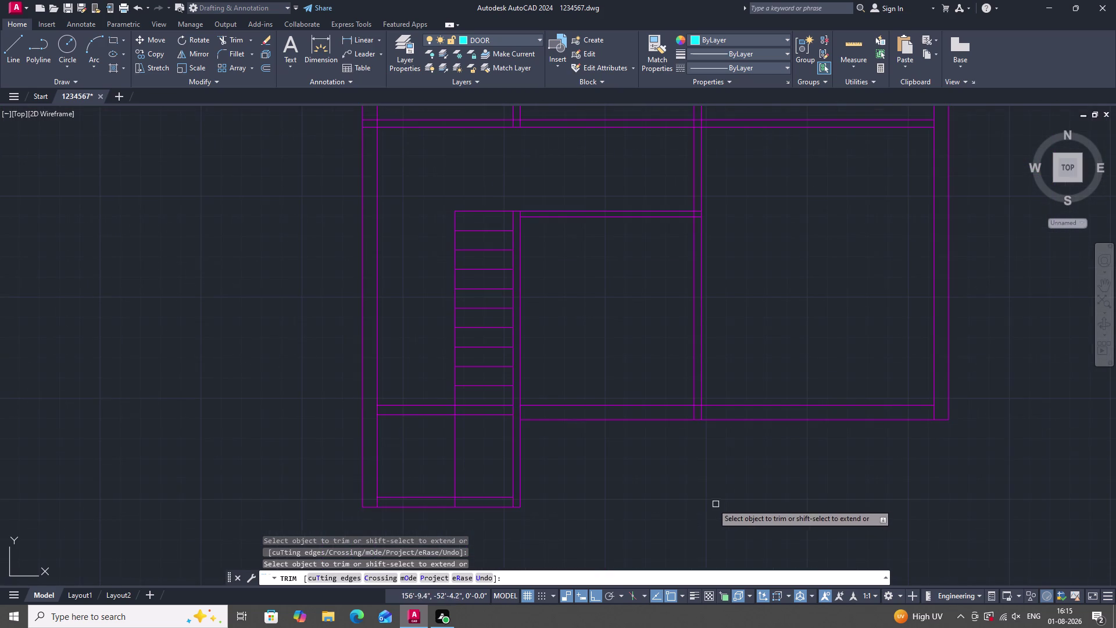
key(Escape)
scroll(down, 3)
scroll(up, 3)
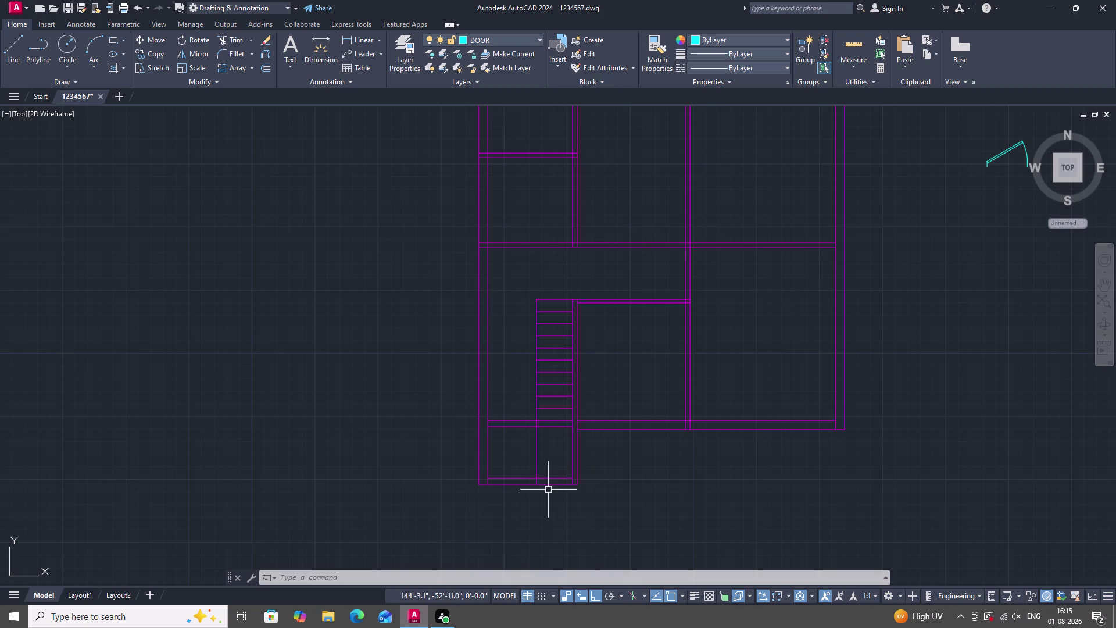
scroll(up, 3)
scroll(down, 3)
scroll(up, 3)
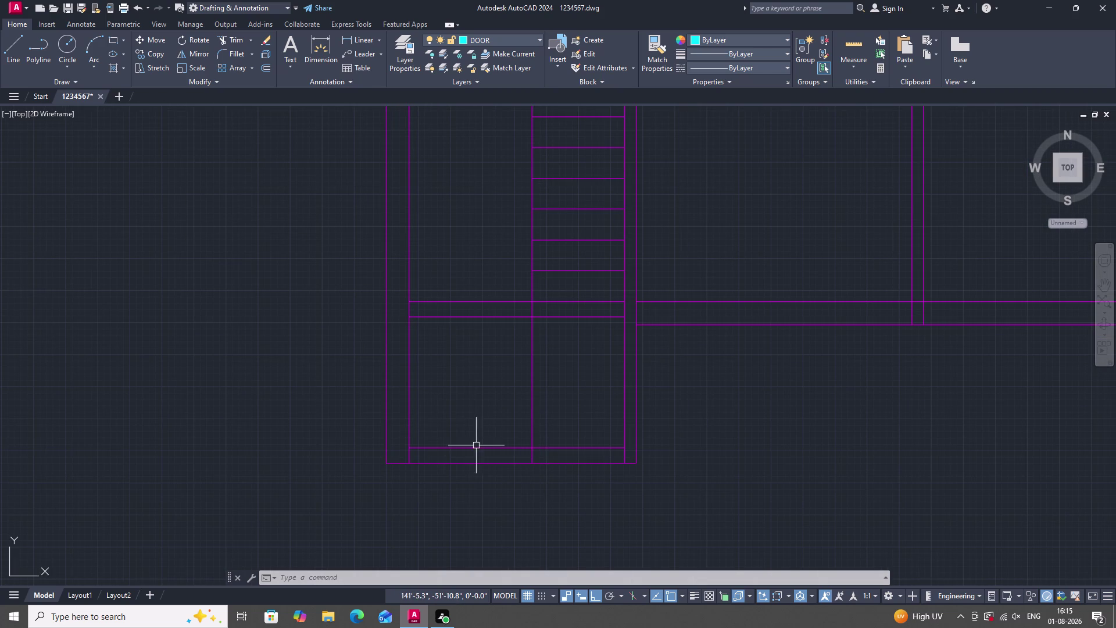
scroll(down, 3)
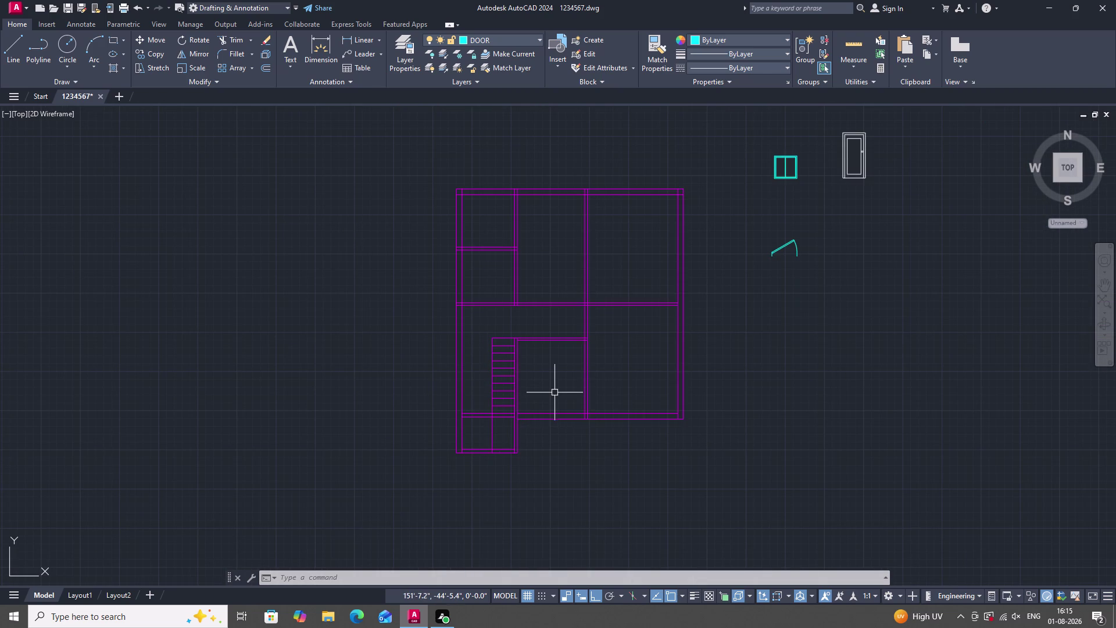
Open the Layer Properties manager with LA, then close it.
text(LA)
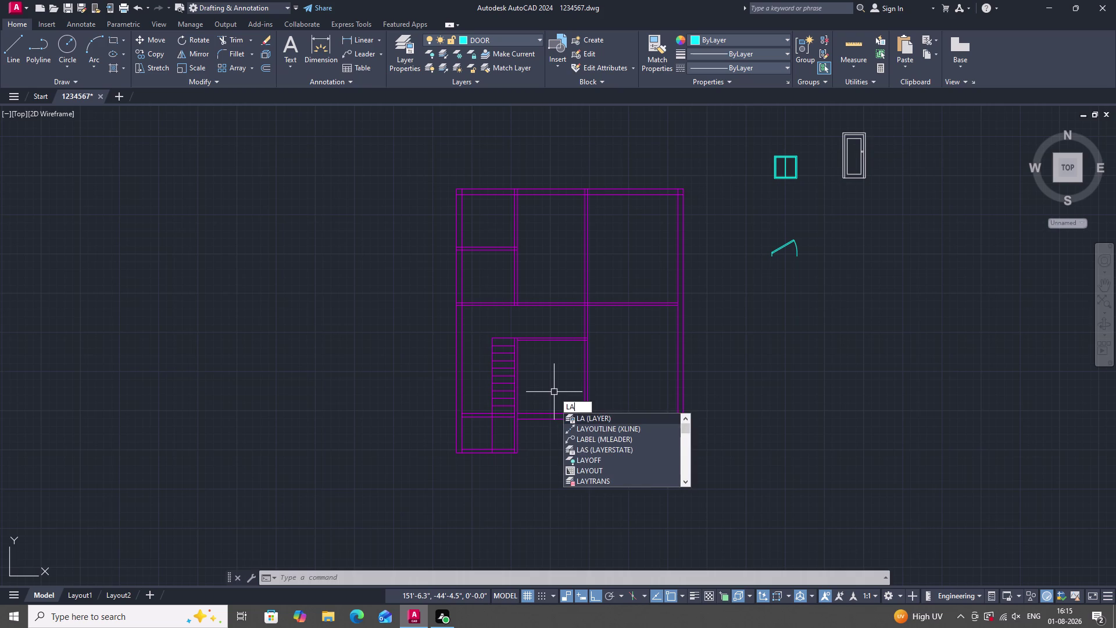
click(597, 418)
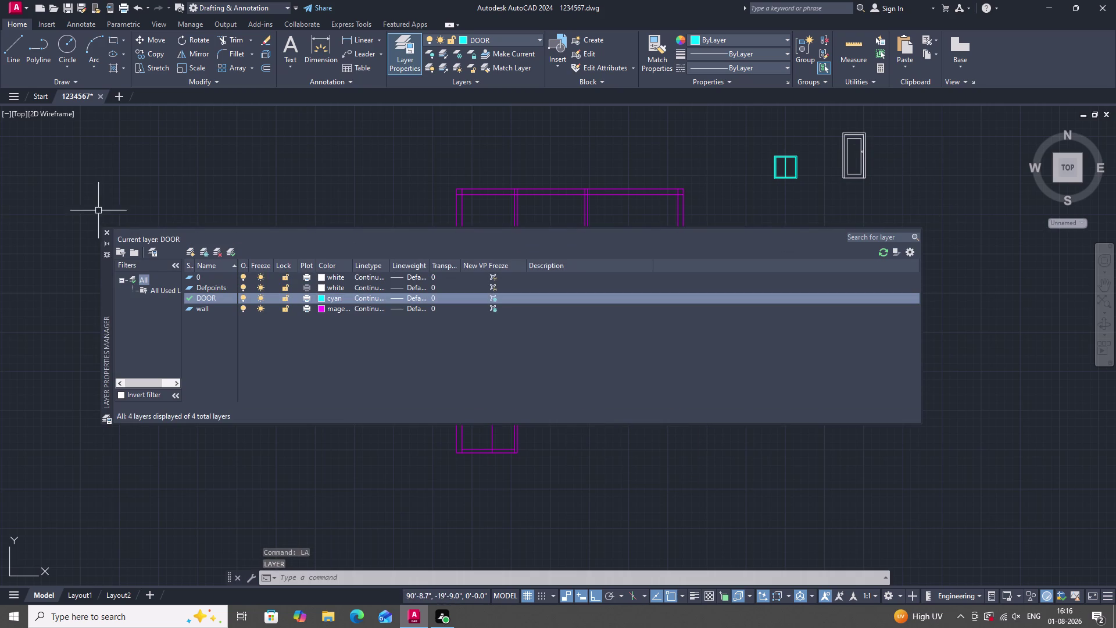
click(104, 232)
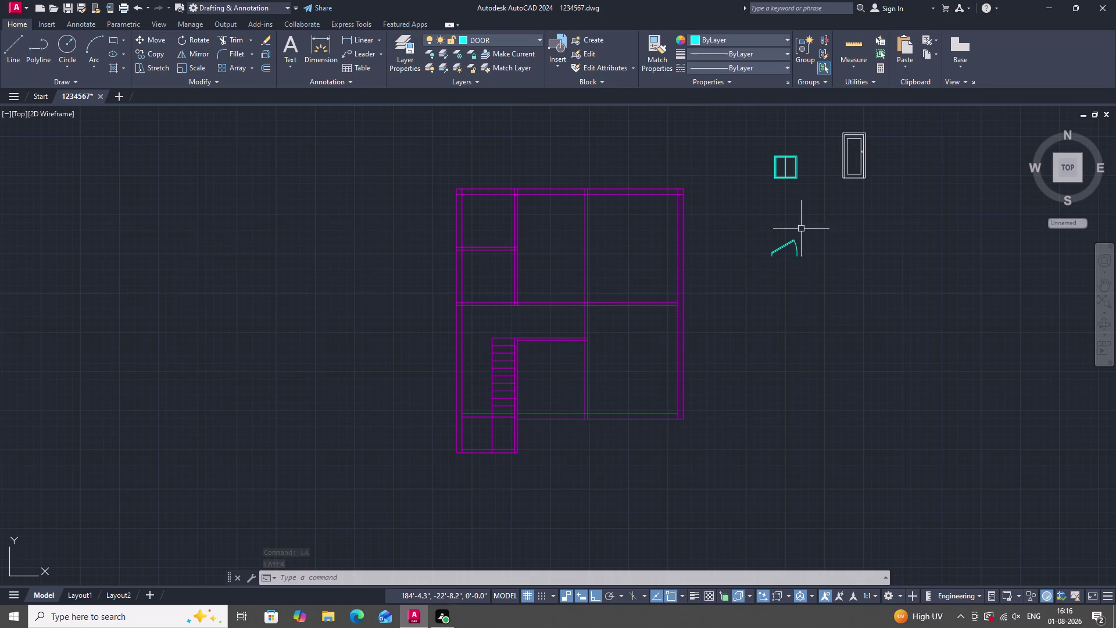
Switch the door swing block's visibility state to Open 90°.
scroll(up, 3)
drag(806, 262, 800, 279)
click(799, 279)
click(739, 228)
drag(781, 279, 804, 300)
click(805, 301)
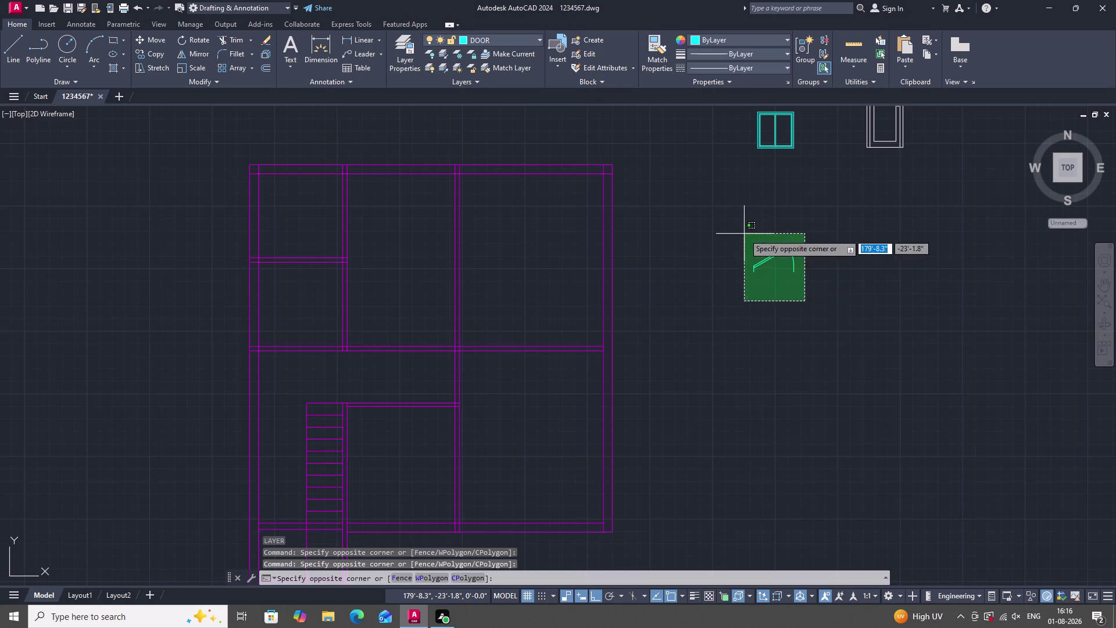
click(744, 233)
click(750, 253)
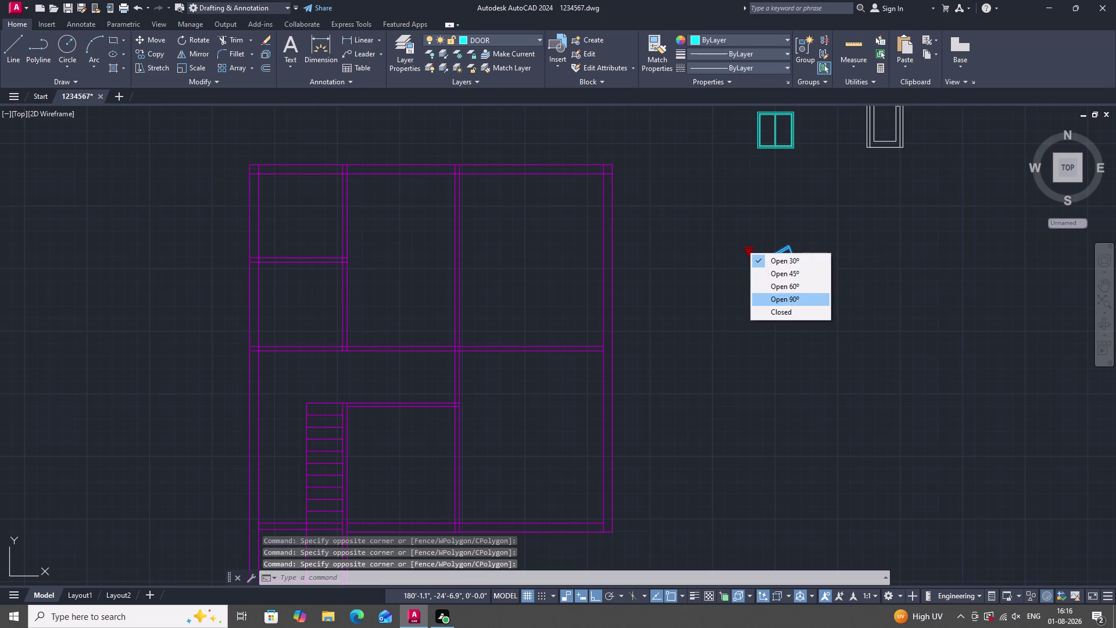
click(779, 299)
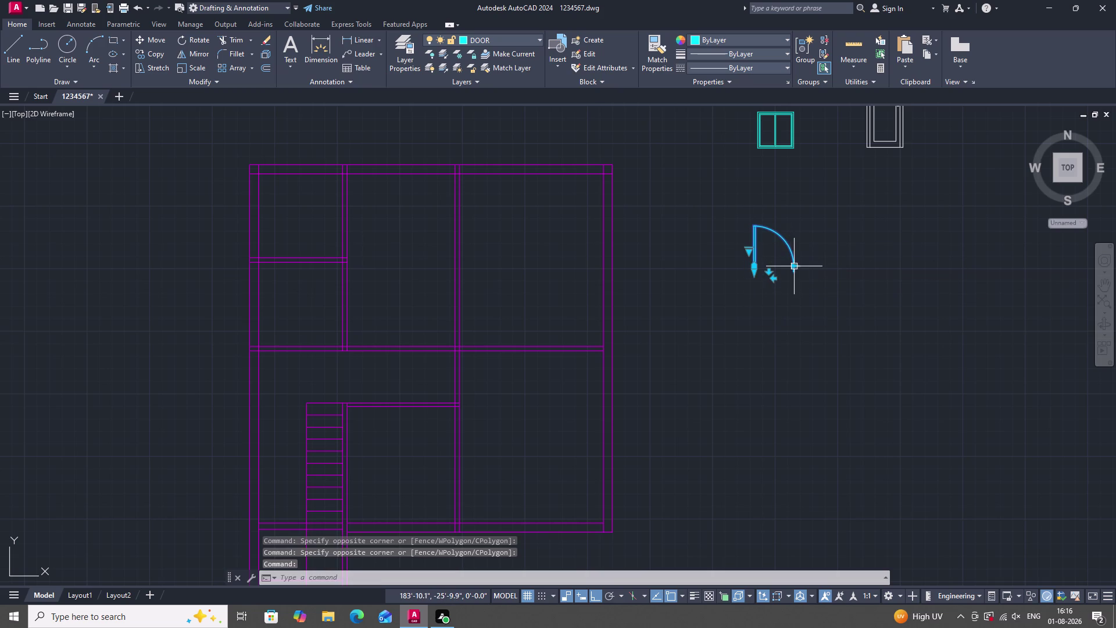
key(Escape)
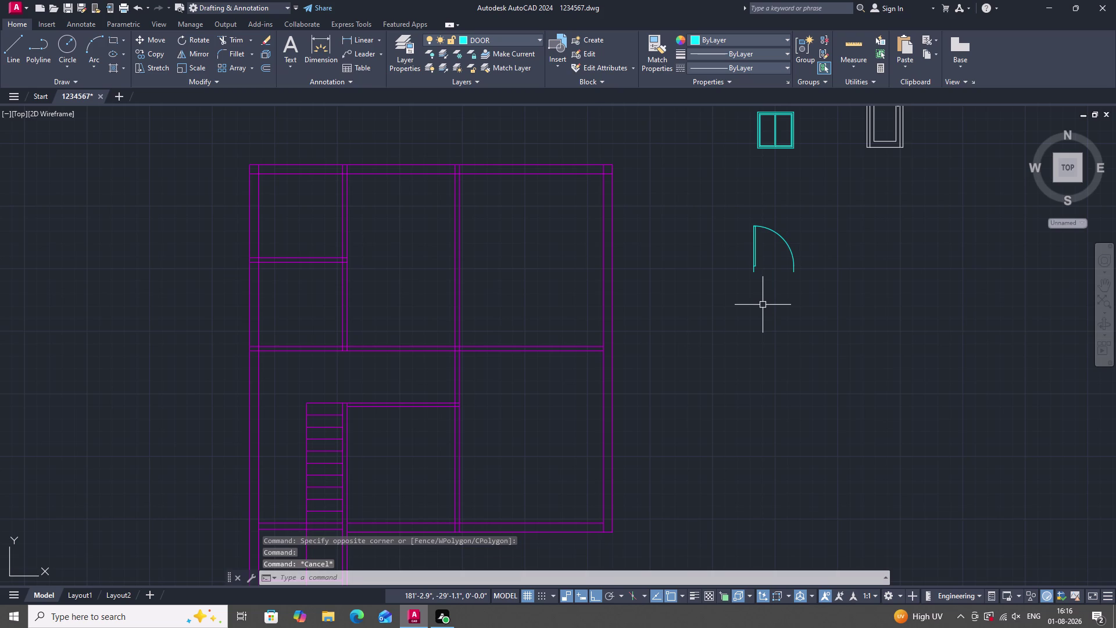
Start scaling the door swing block from its hinge corner as base point.
text(SC)
key(space)
drag(825, 321, 823, 312)
click(724, 206)
key(Return)
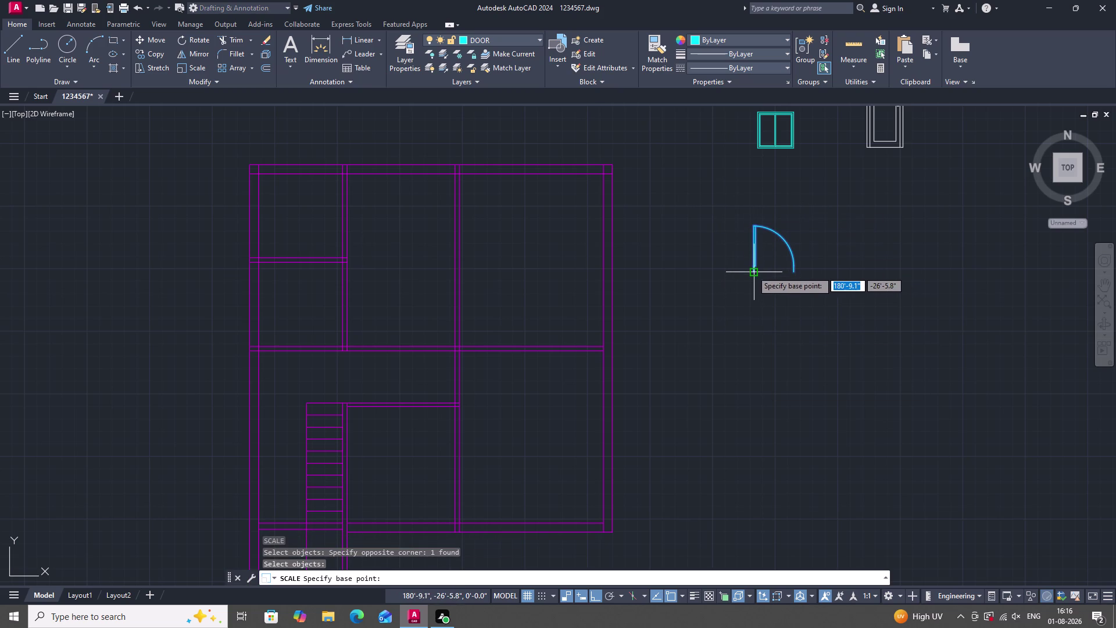
click(752, 271)
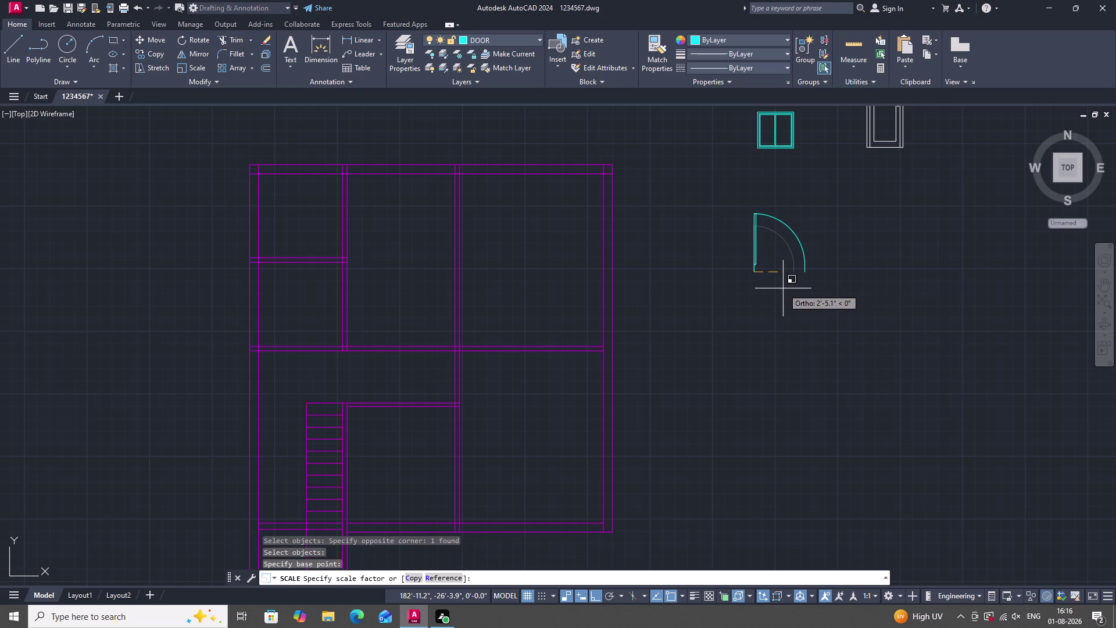
Scale by reference from the door's current width to a new width of 3'.
key(r)
key(space)
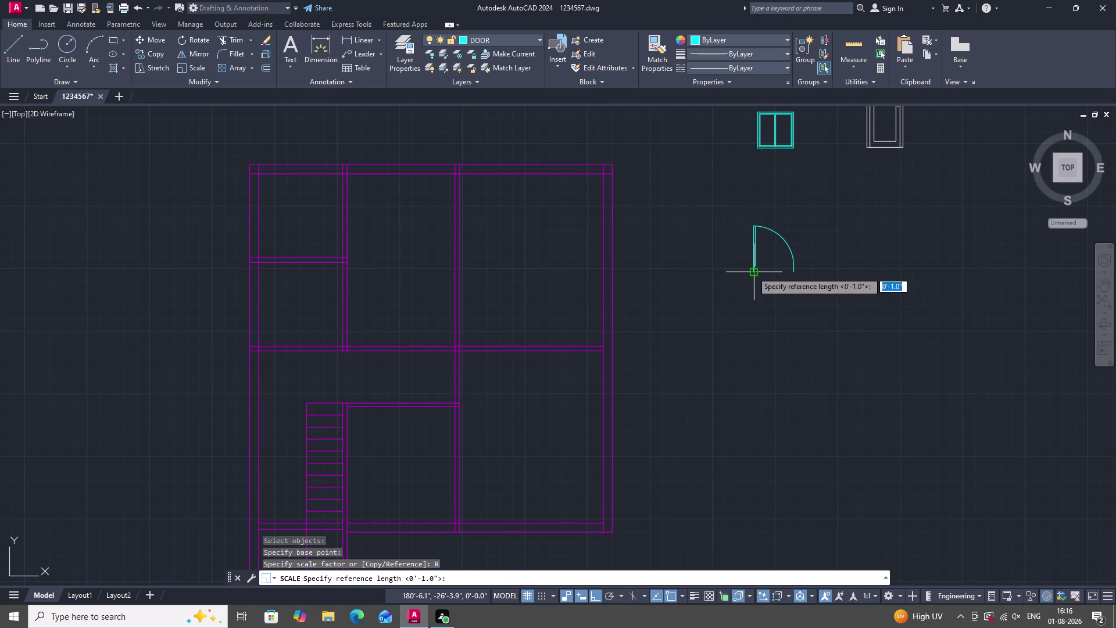
click(752, 271)
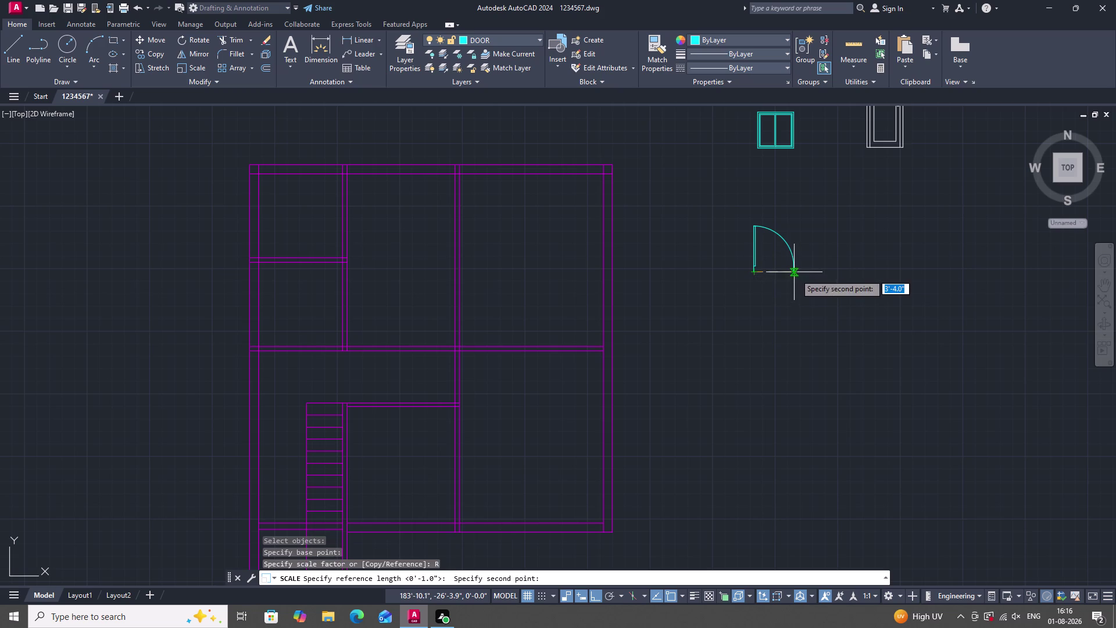
click(796, 274)
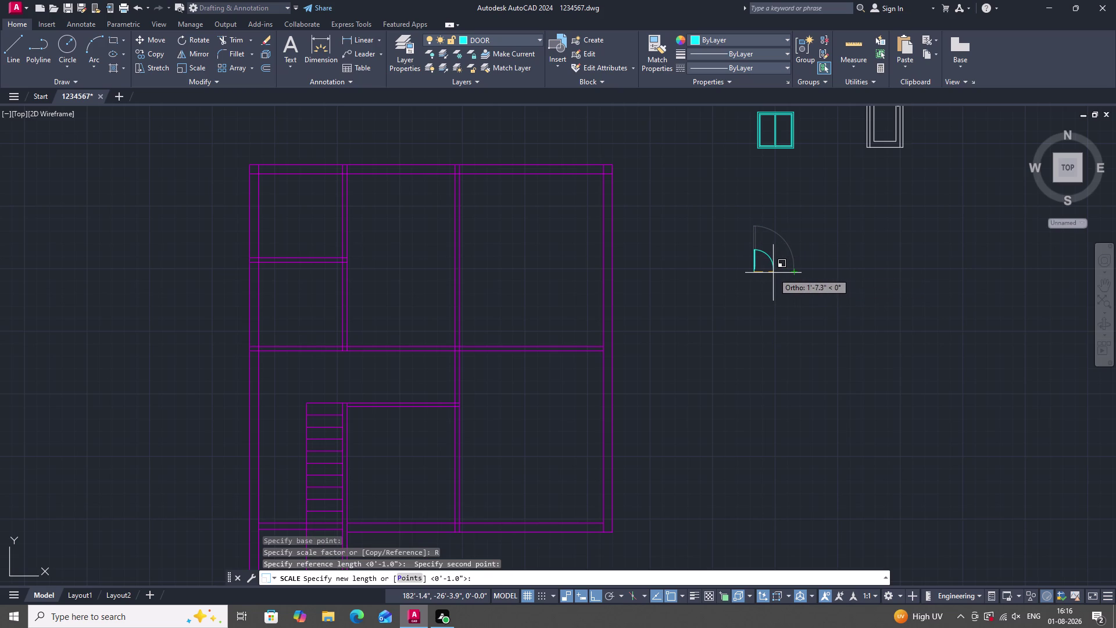
key(3)
key(apostrophe)
key(Return)
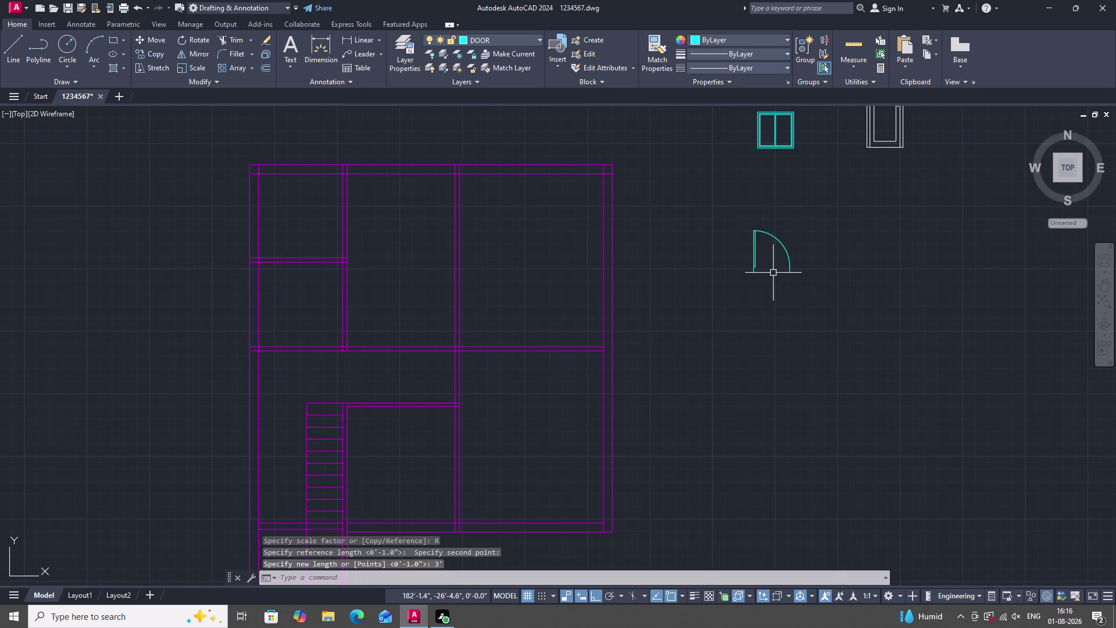
click(812, 293)
click(709, 240)
scroll(down, 3)
scroll(up, 3)
scroll(down, 3)
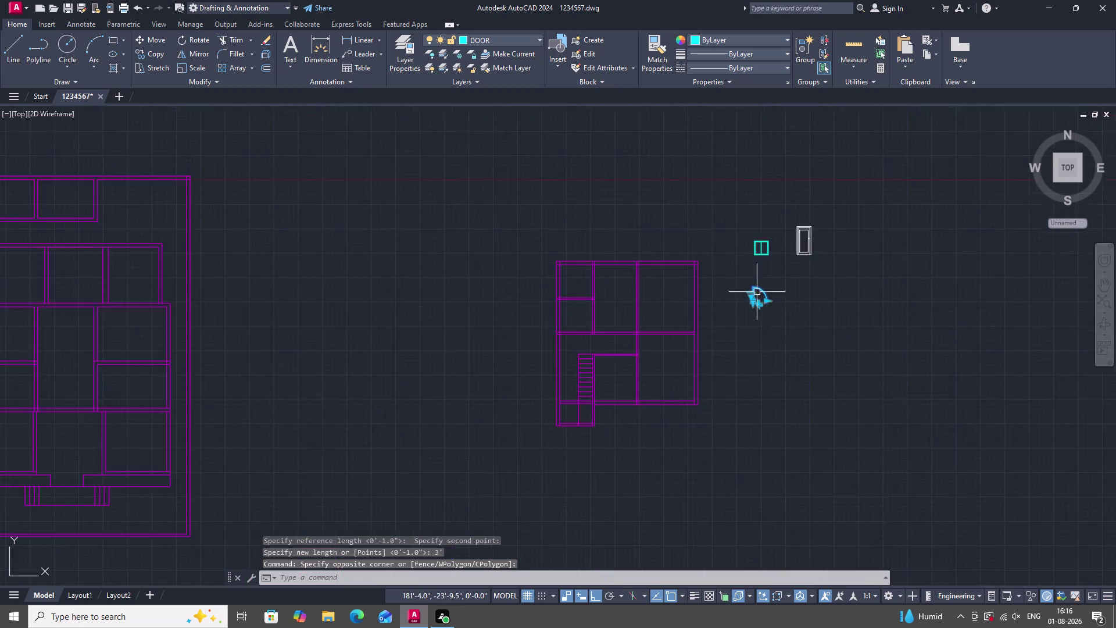
Start copying the door swing with its hinge as base point.
scroll(up, 3)
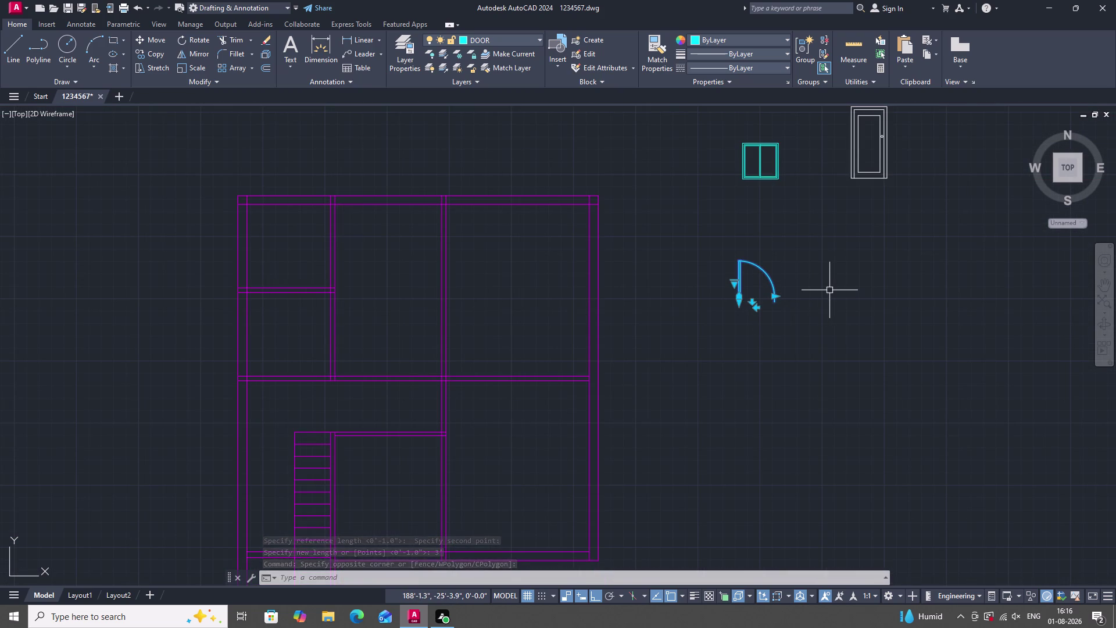
key(o)
key(BackSpace)
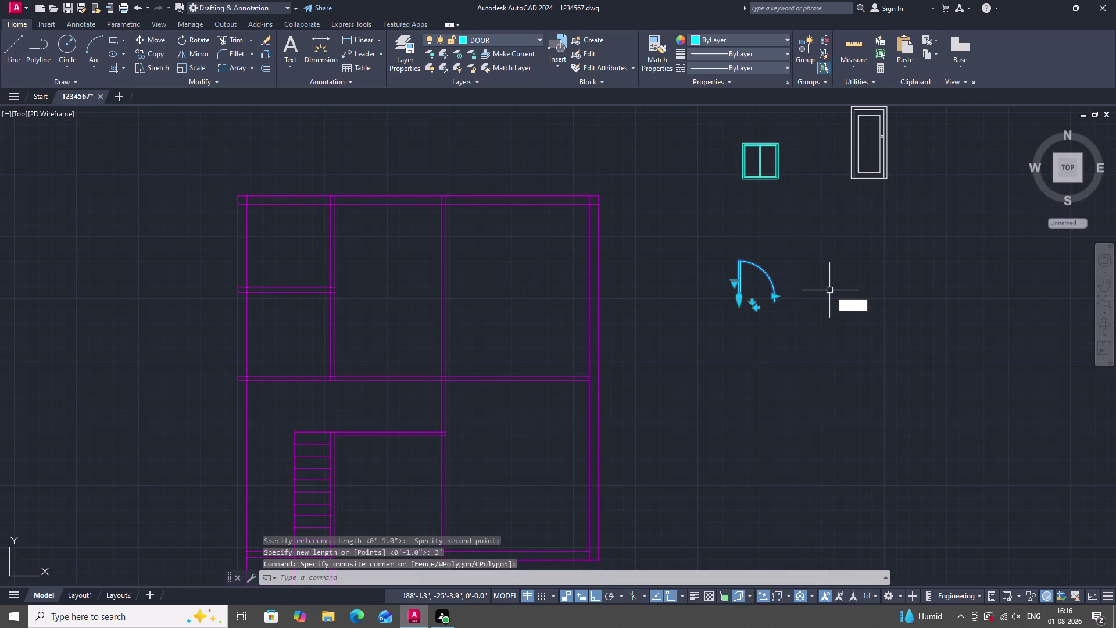
key(c)
key(o)
key(Return)
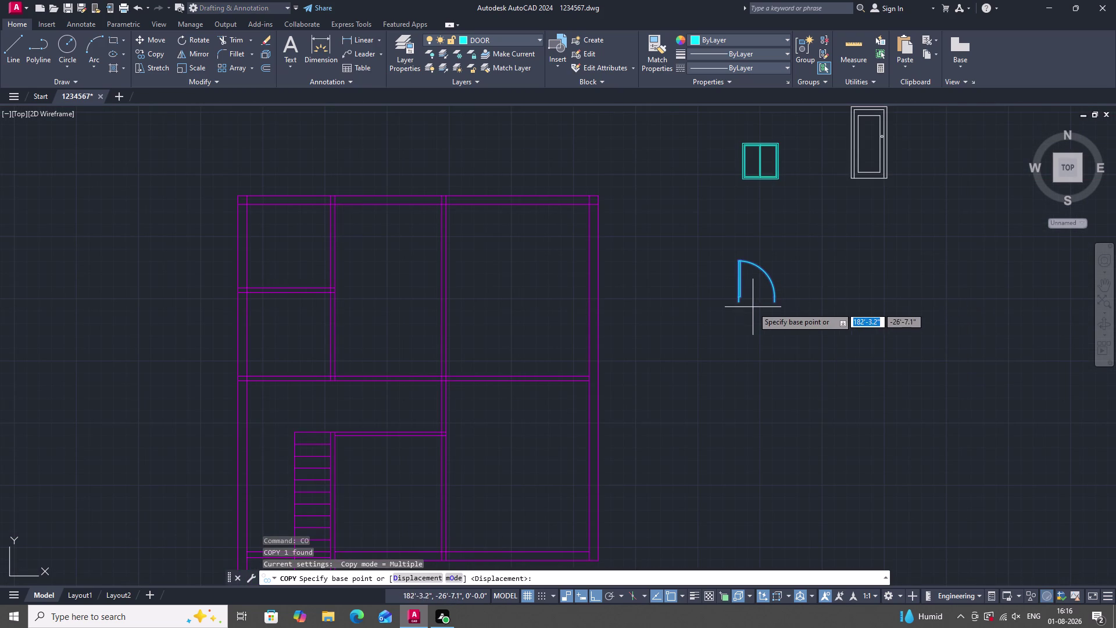
click(778, 302)
scroll(down, 3)
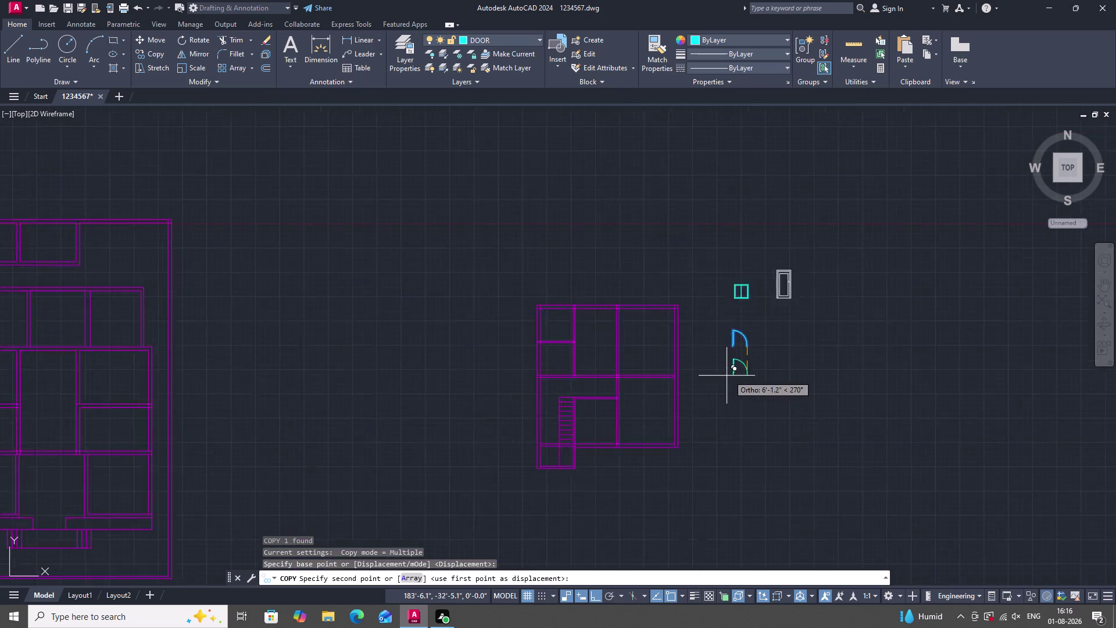
scroll(down, 3)
scroll(up, 3)
Place the door copy in the bottom wall opening right of the stair, Ortho off.
key(F8)
scroll(up, 3)
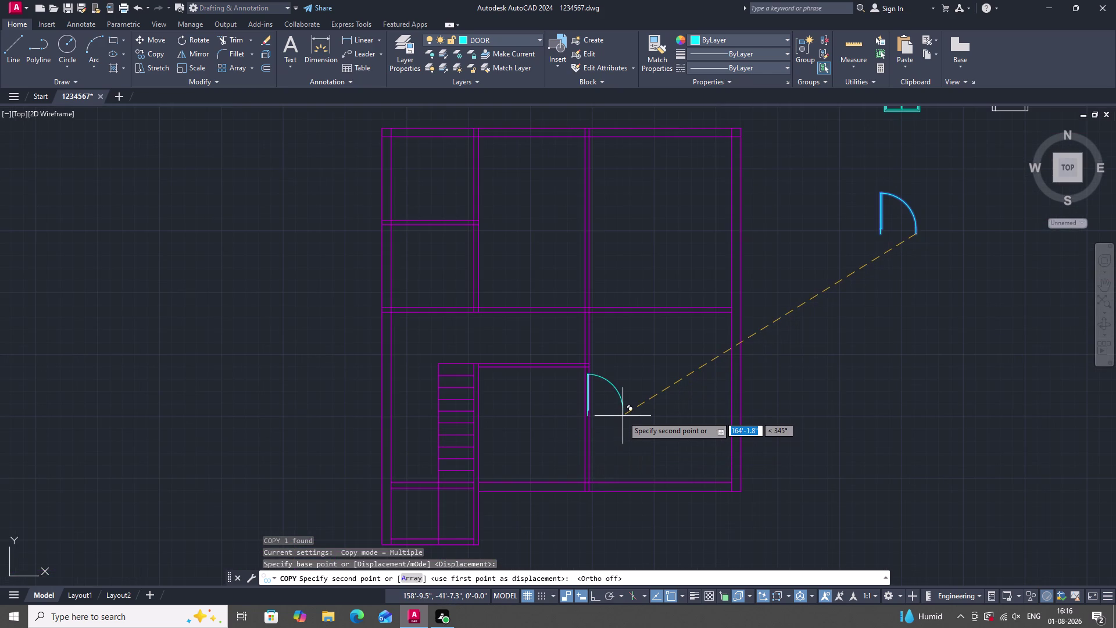
scroll(down, 3)
scroll(up, 3)
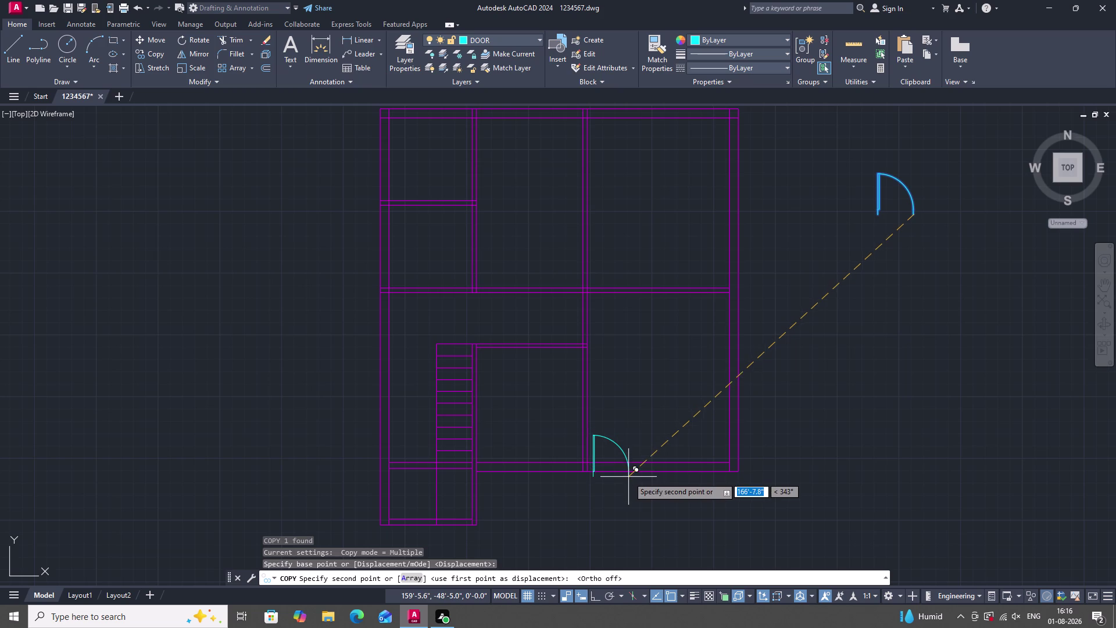
scroll(up, 3)
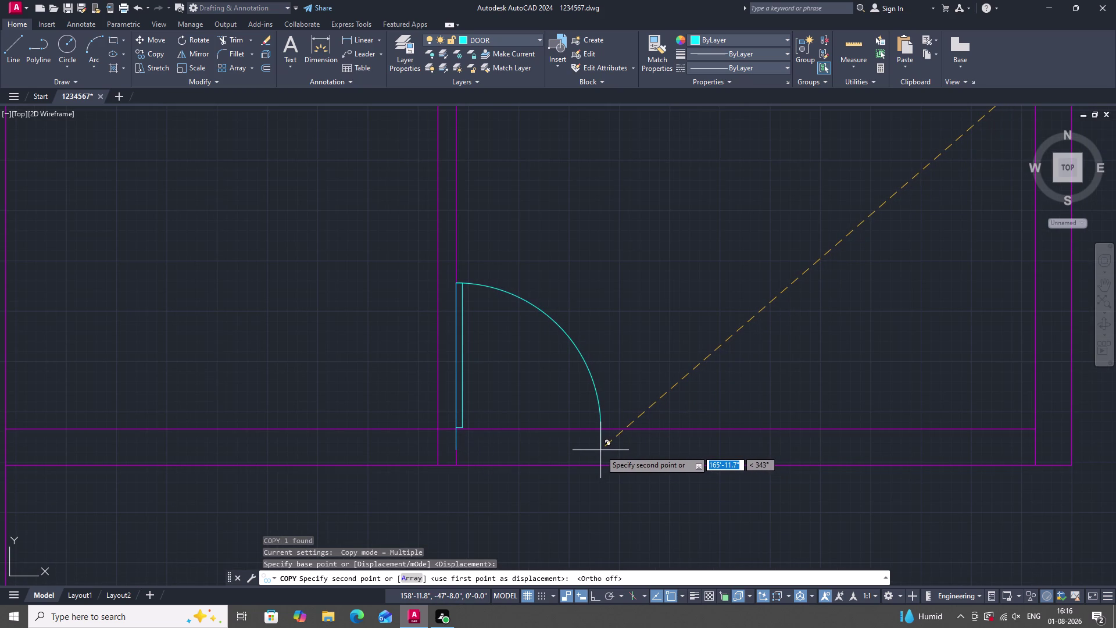
click(601, 450)
scroll(down, 3)
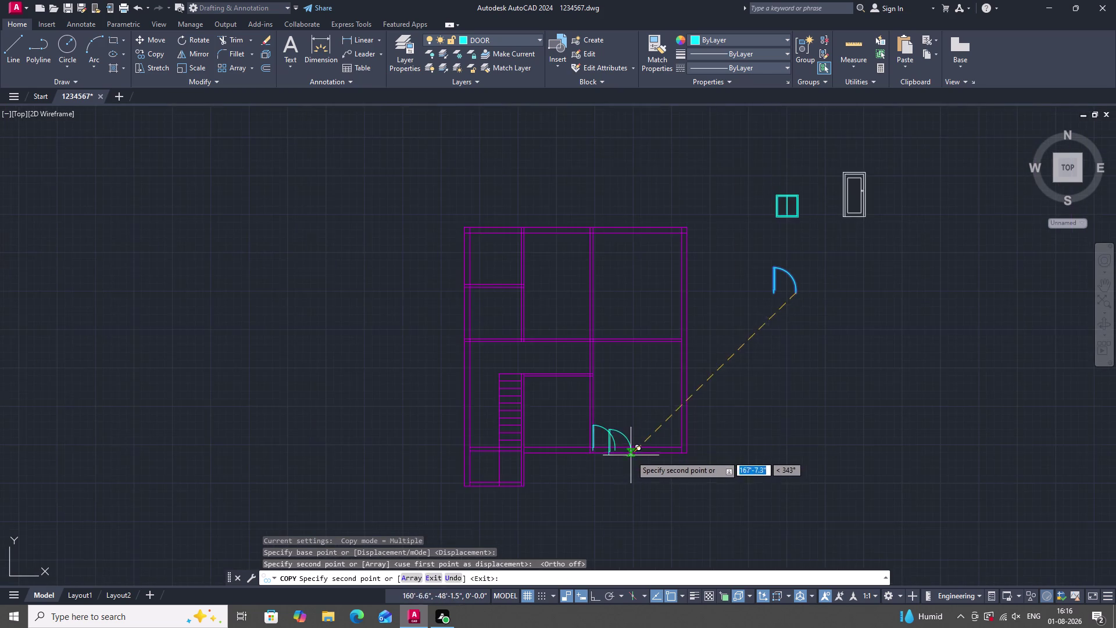
scroll(down, 3)
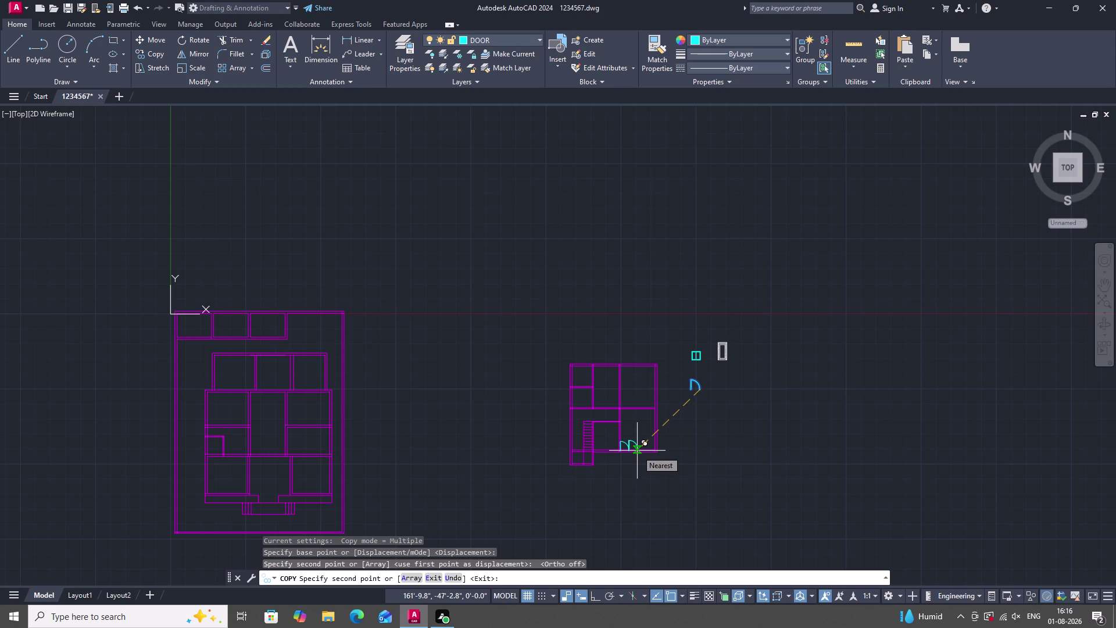
scroll(up, 3)
key(Escape)
scroll(down, 3)
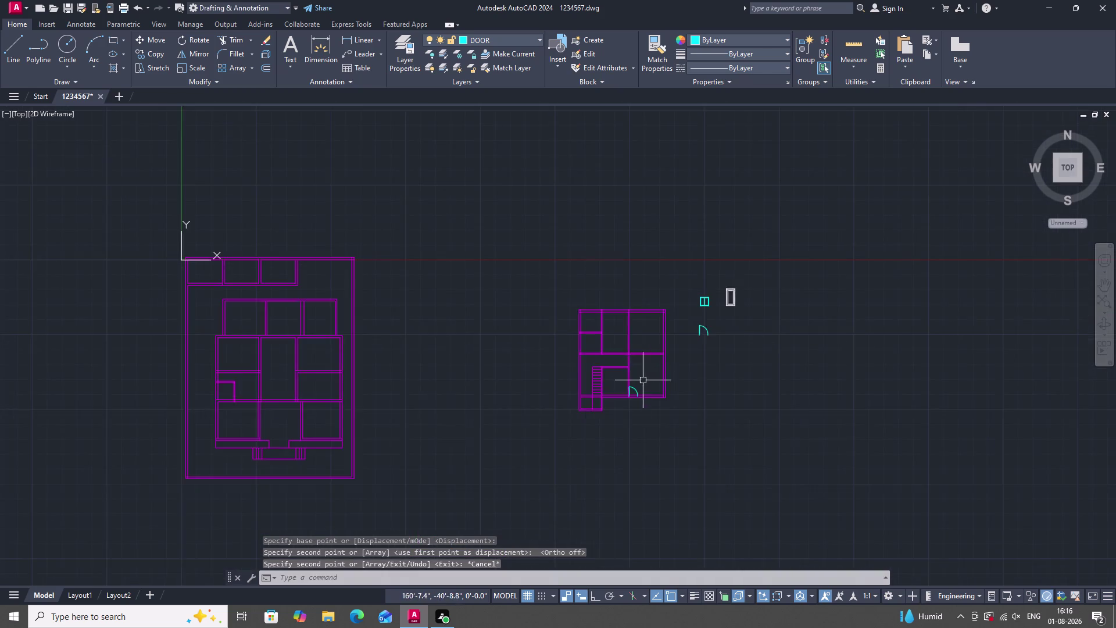
scroll(up, 3)
scroll(up, 3)
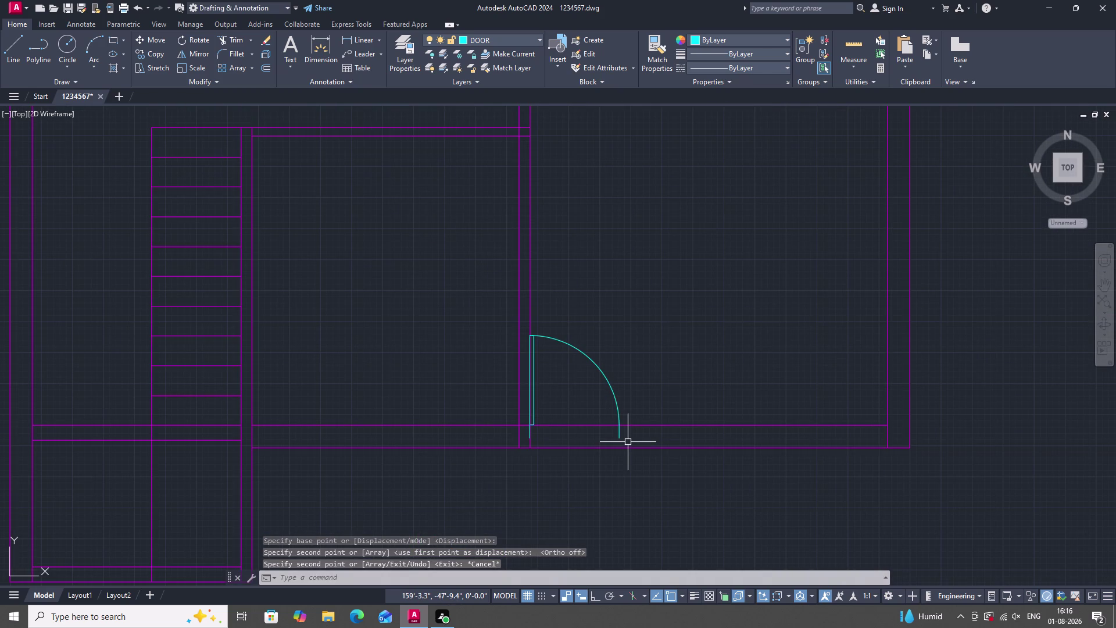
Draw a short line from the door arc's end to the wall line.
text(L)
key(space)
click(620, 424)
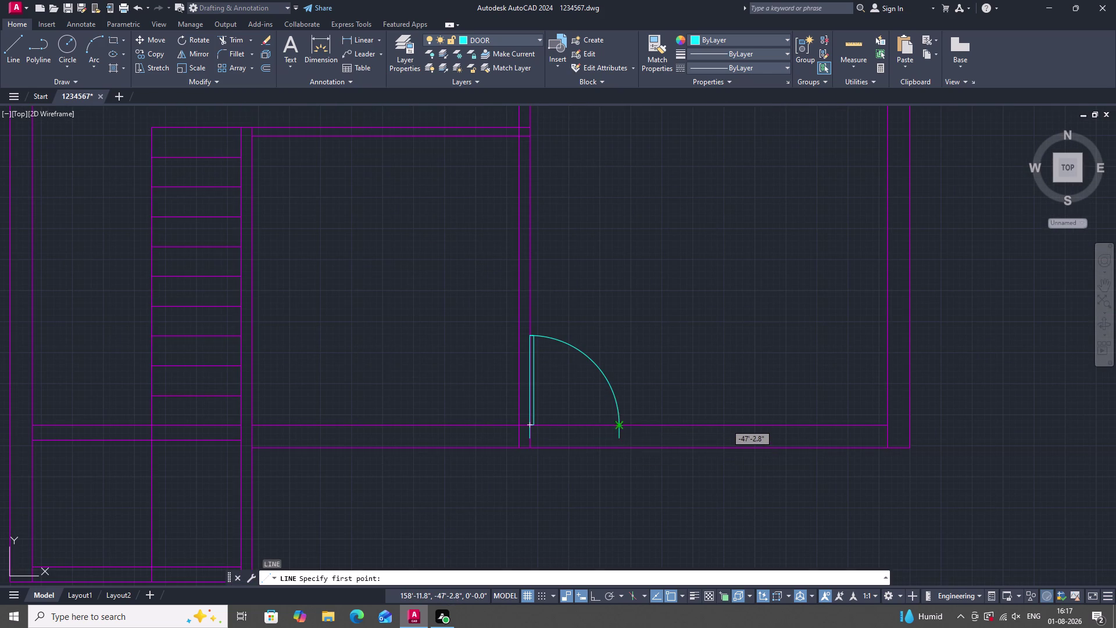
scroll(up, 3)
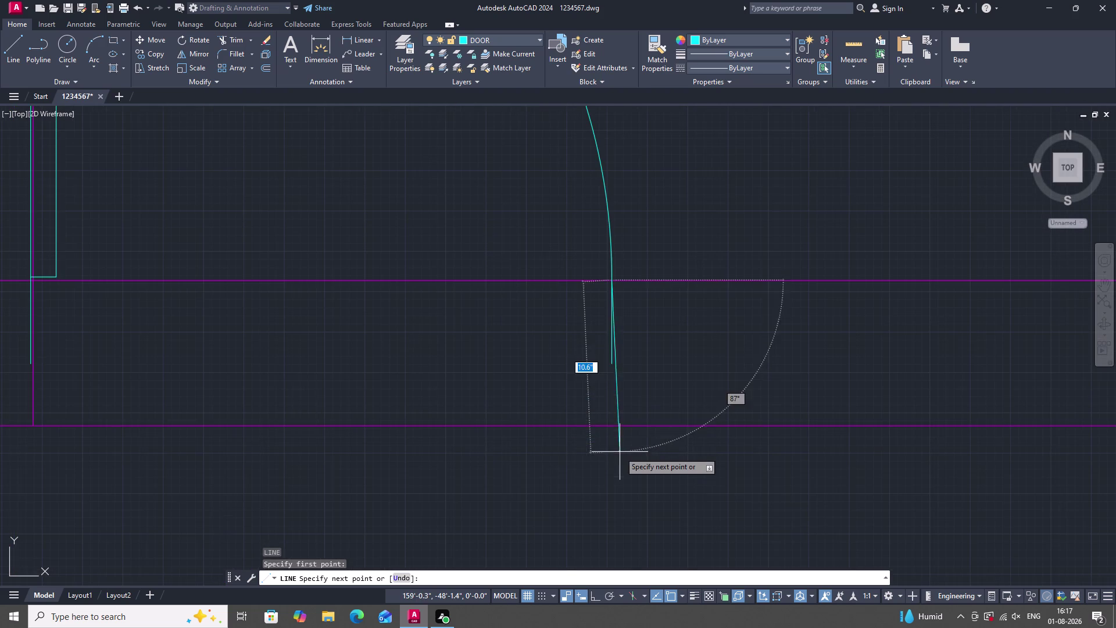
click(611, 423)
key(Escape)
scroll(down, 3)
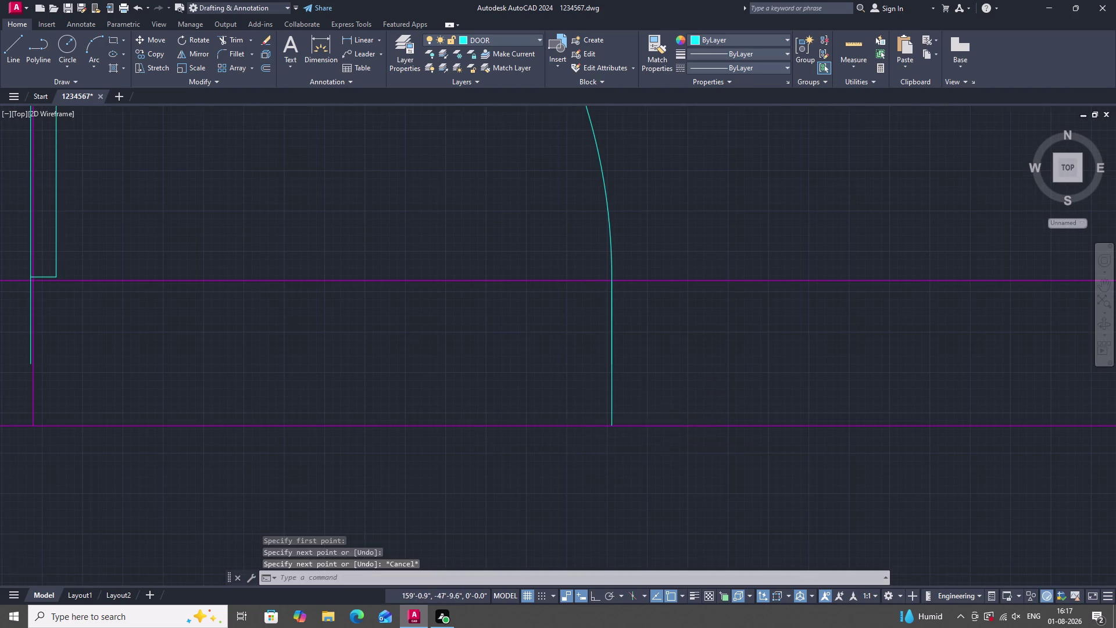
scroll(down, 3)
scroll(up, 3)
scroll(down, 3)
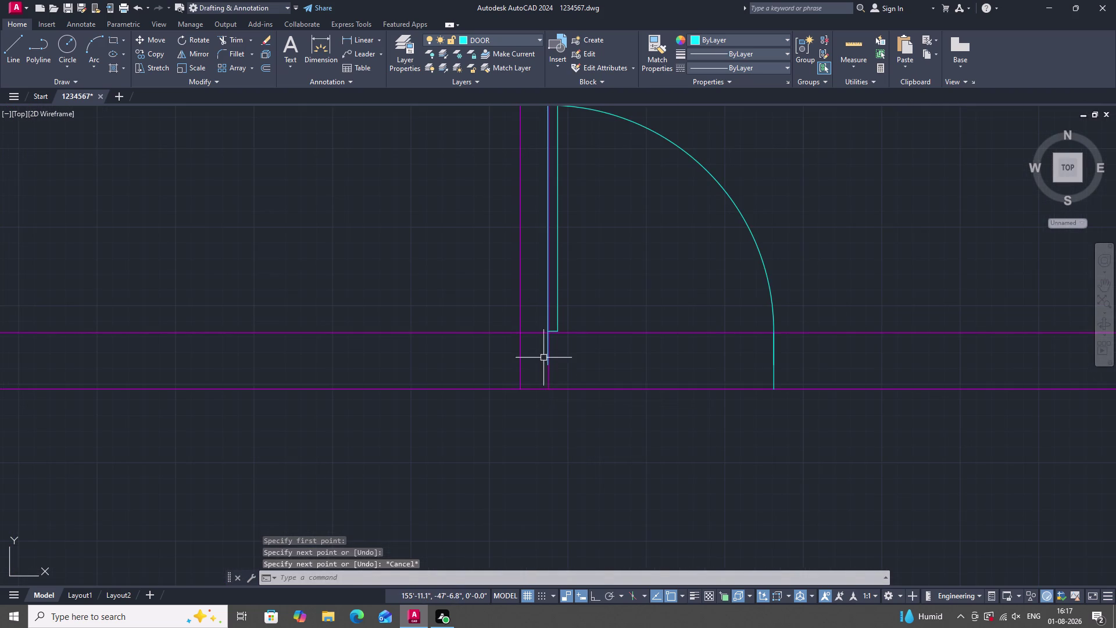
scroll(down, 3)
scroll(up, 3)
Trim the magenta wall lines inside the lower door opening with a fence.
text(TR)
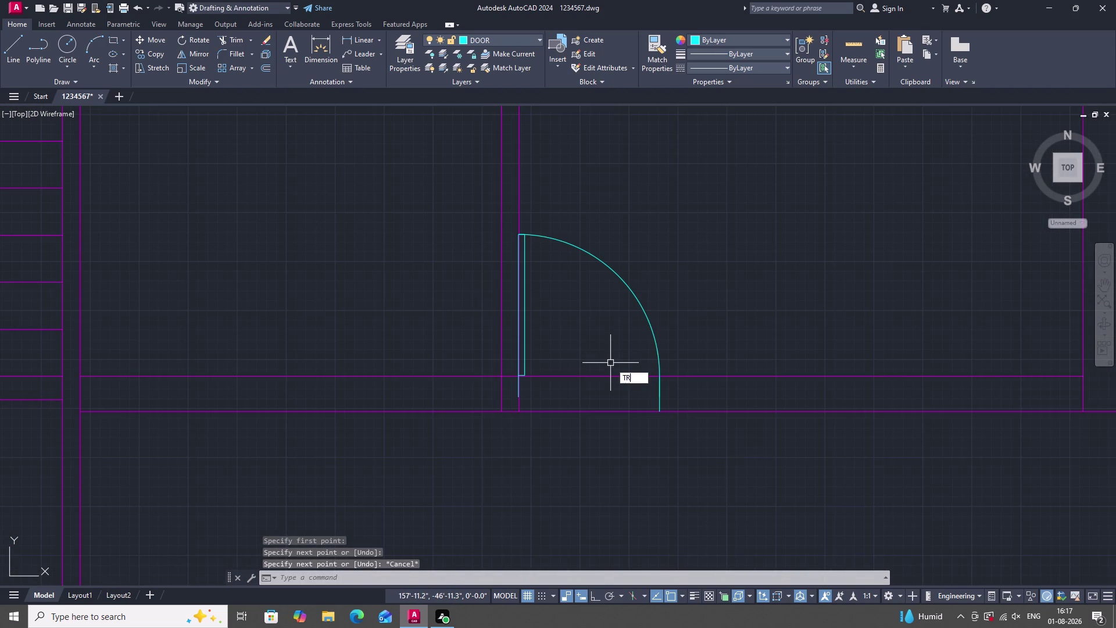
key(space)
drag(601, 357, 593, 418)
scroll(down, 3)
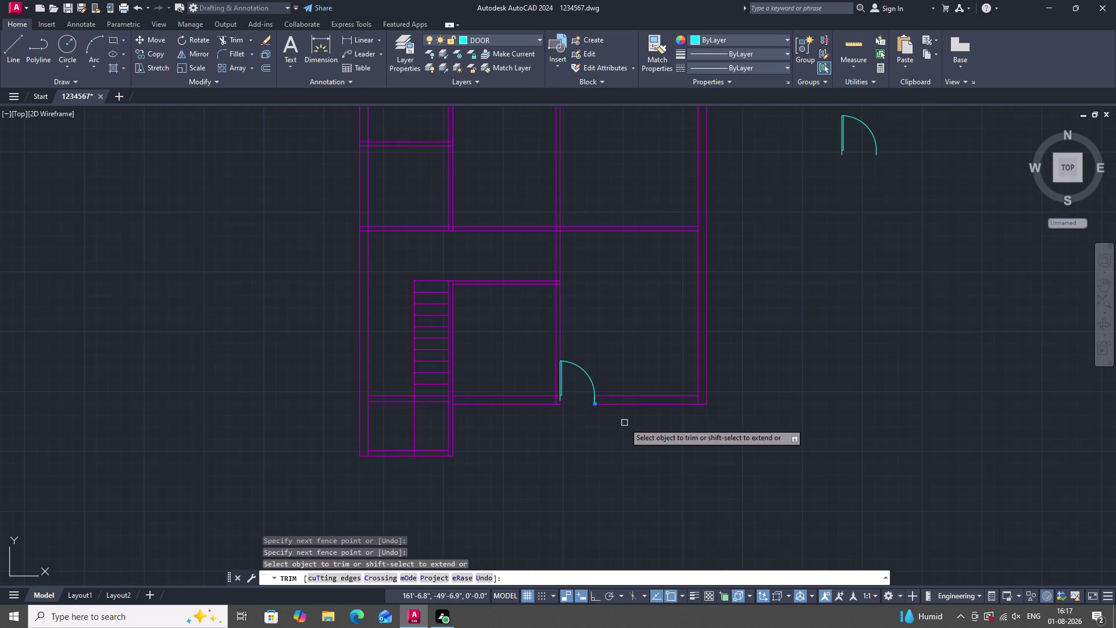
key(Escape)
scroll(down, 3)
scroll(up, 3)
scroll(down, 3)
scroll(up, 3)
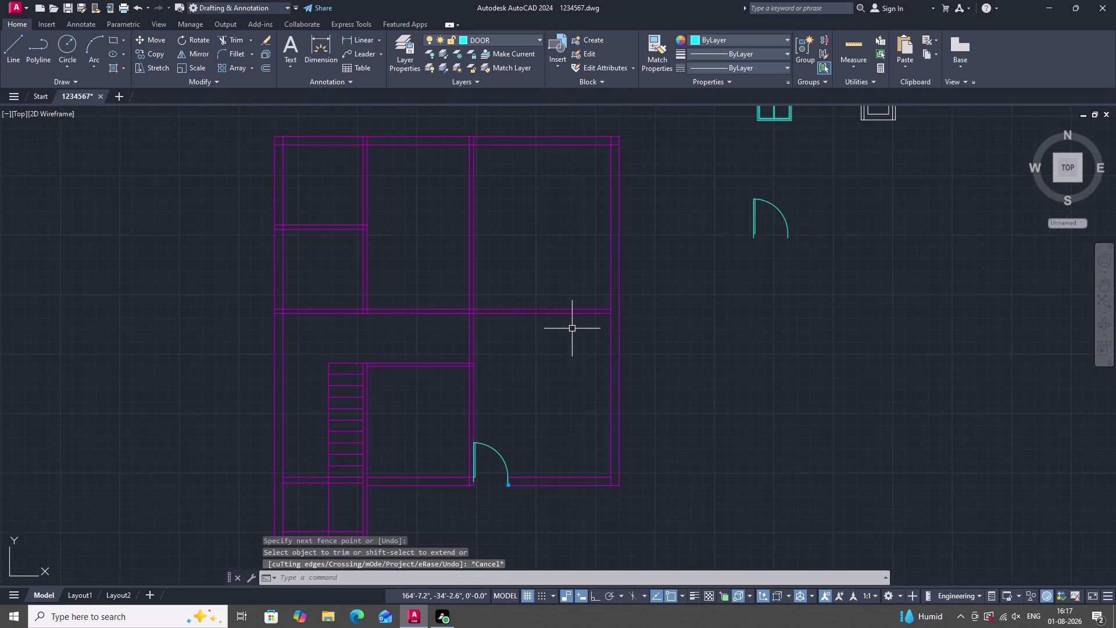
scroll(down, 3)
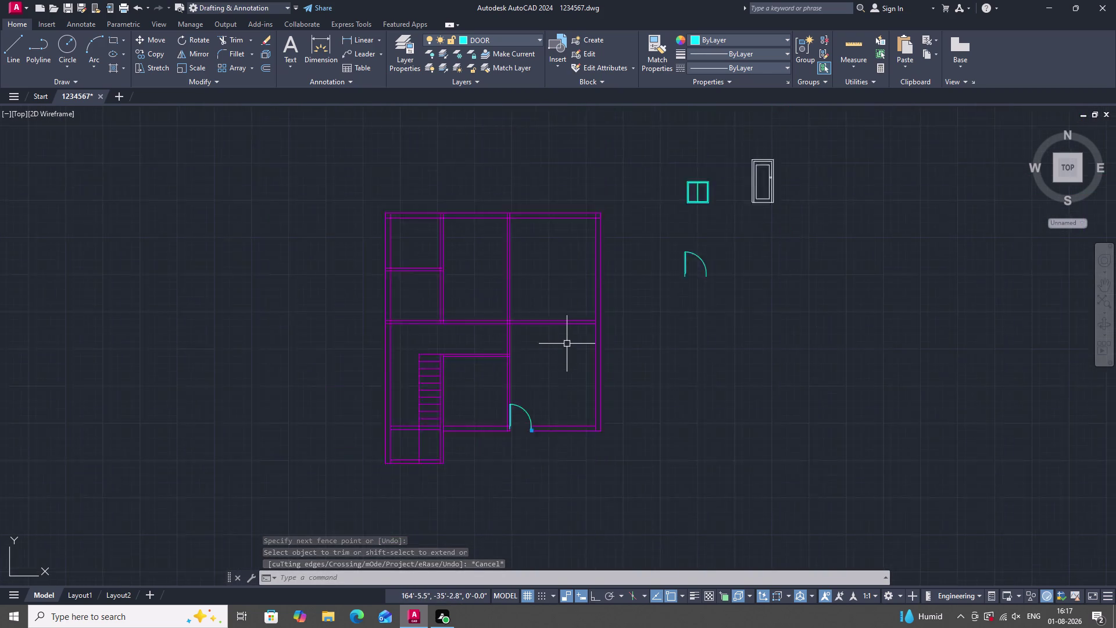
scroll(down, 3)
scroll(up, 3)
drag(585, 260, 633, 333)
Rotate the spare door swing 90° about its hinge with Ortho on.
click(659, 373)
scroll(up, 3)
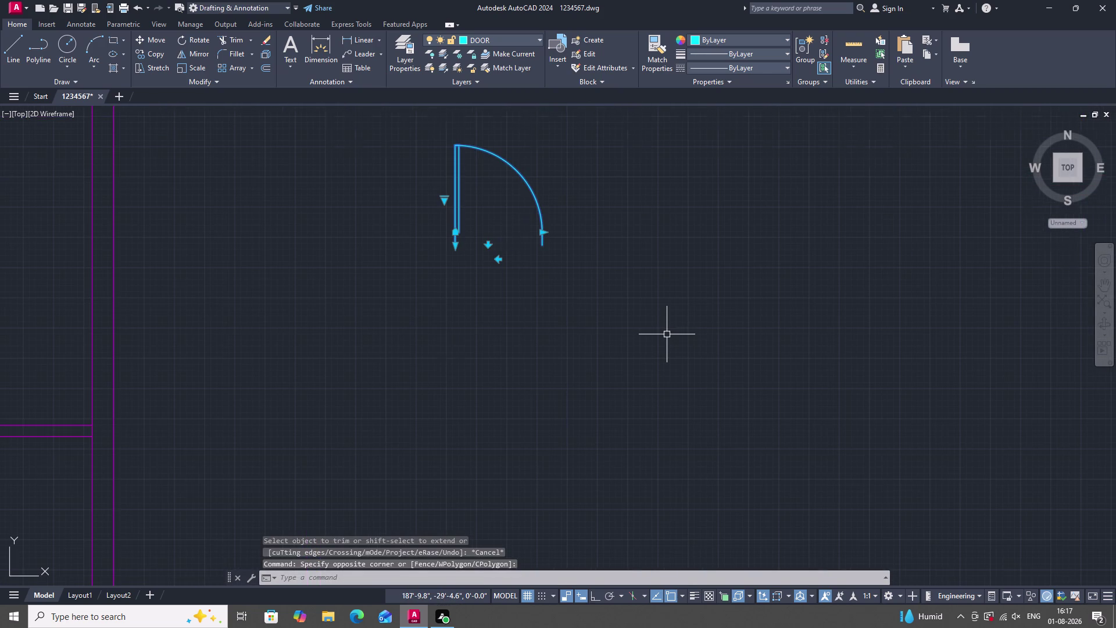
text(RO)
key(space)
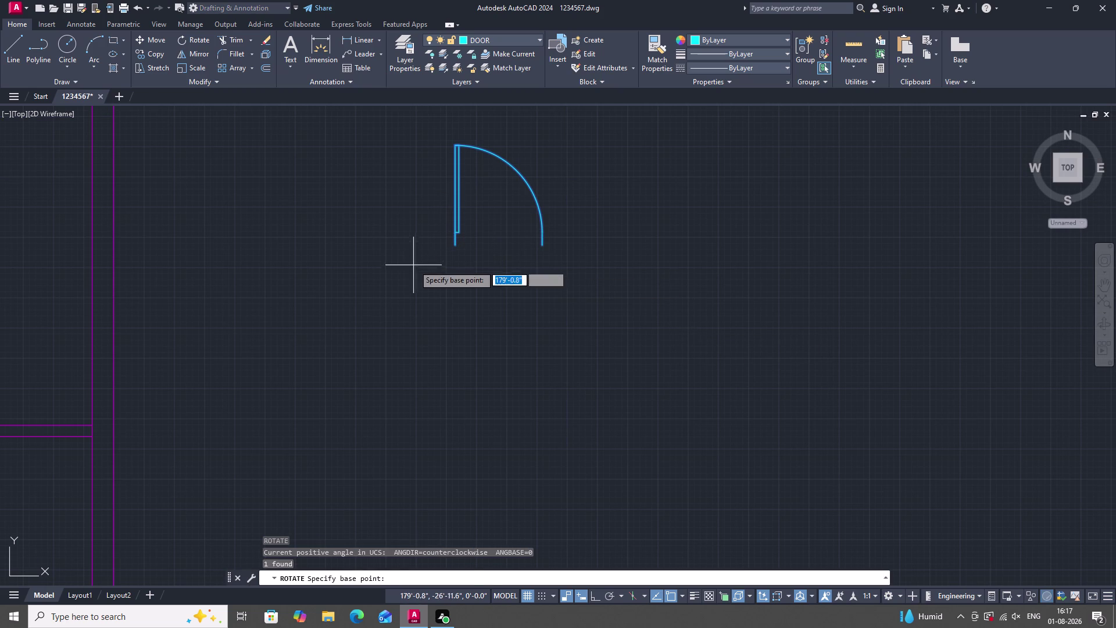
click(427, 278)
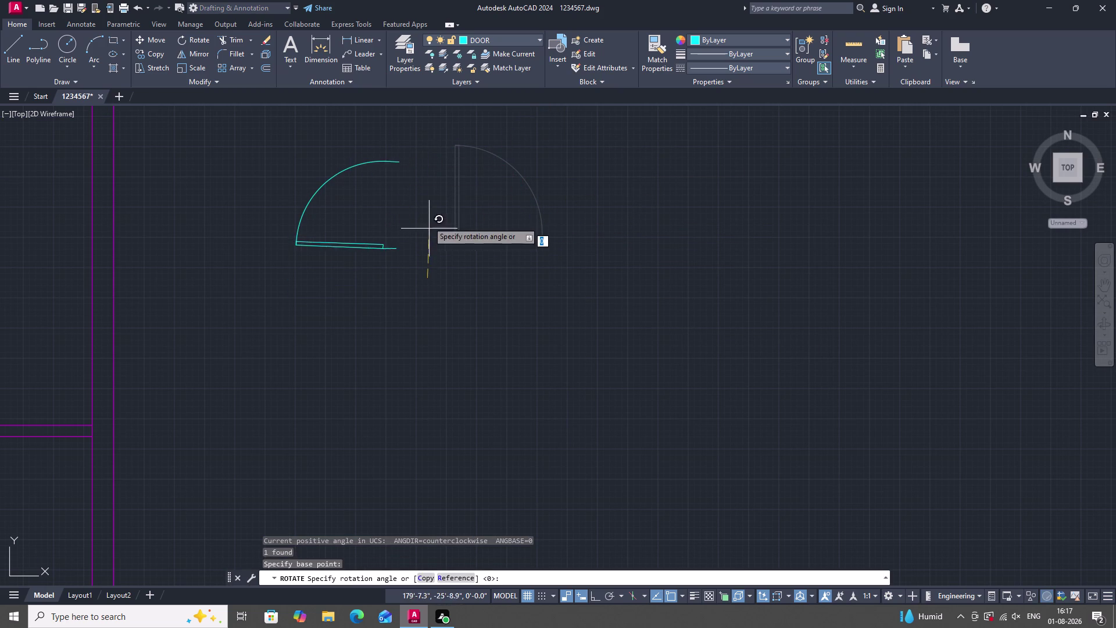
key(F8)
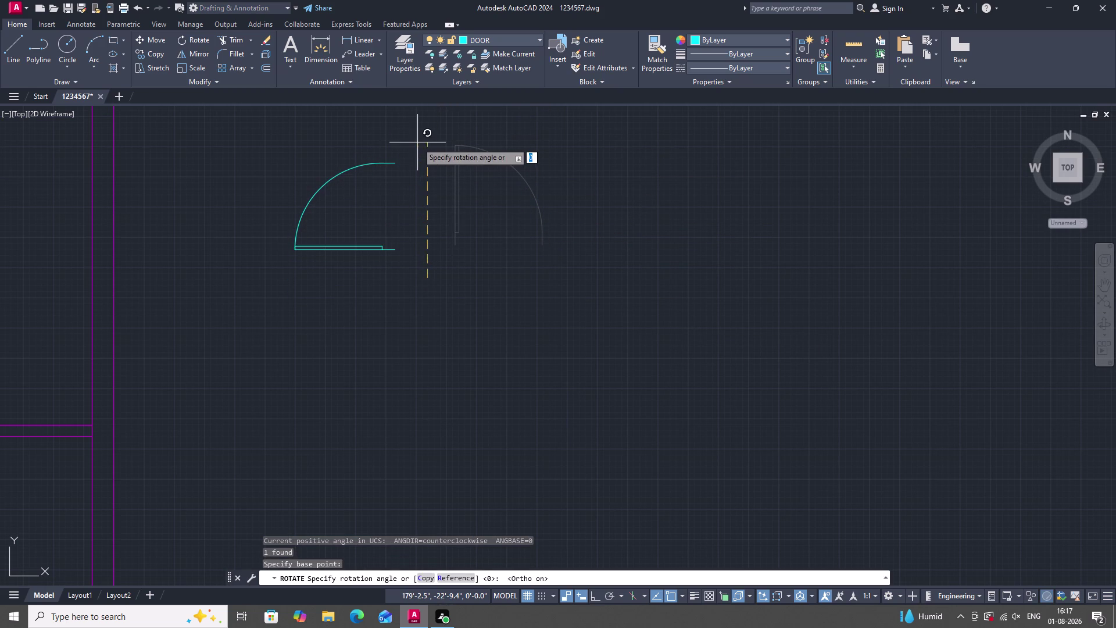
click(417, 134)
scroll(down, 3)
scroll(up, 3)
double_click(547, 222)
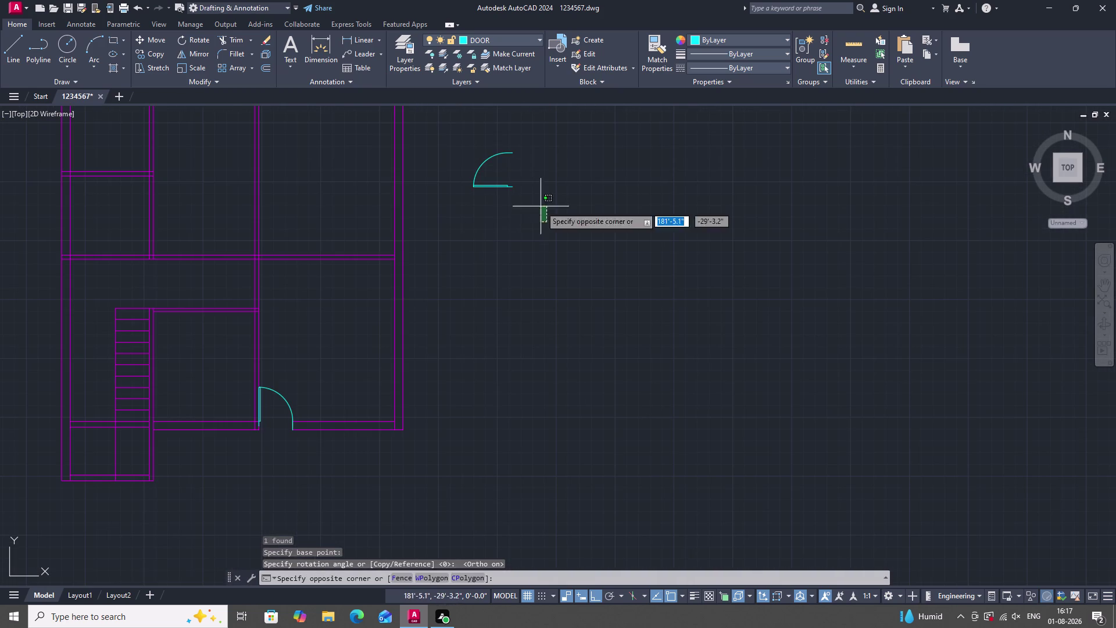
click(463, 148)
scroll(down, 3)
Start copying the rotated door swing from its leaf end as base point.
scroll(up, 3)
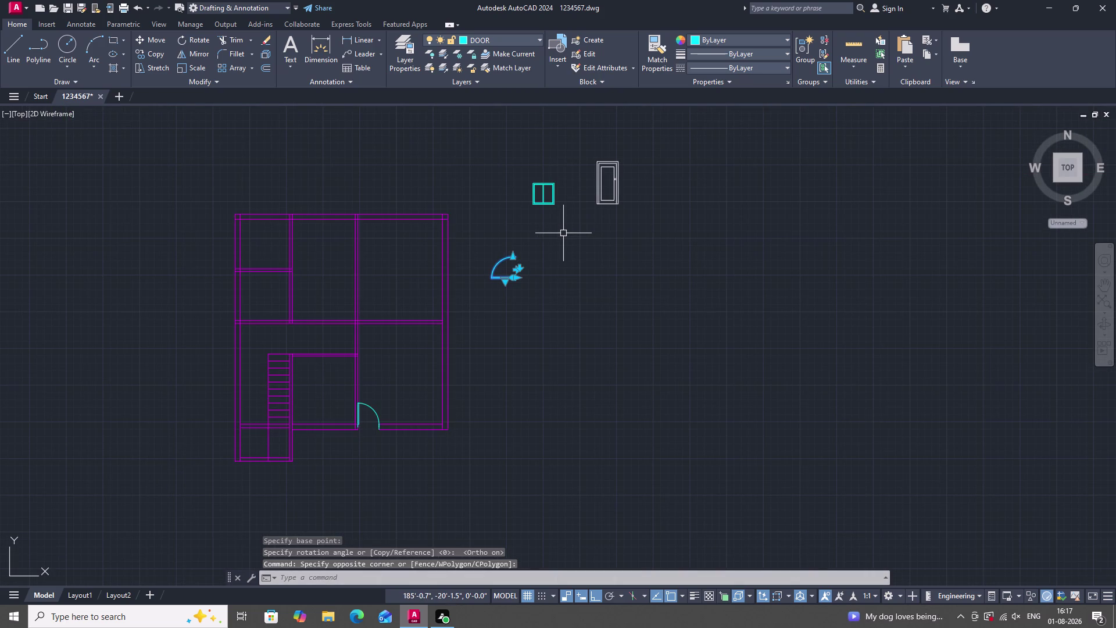
key(c)
key(o)
key(space)
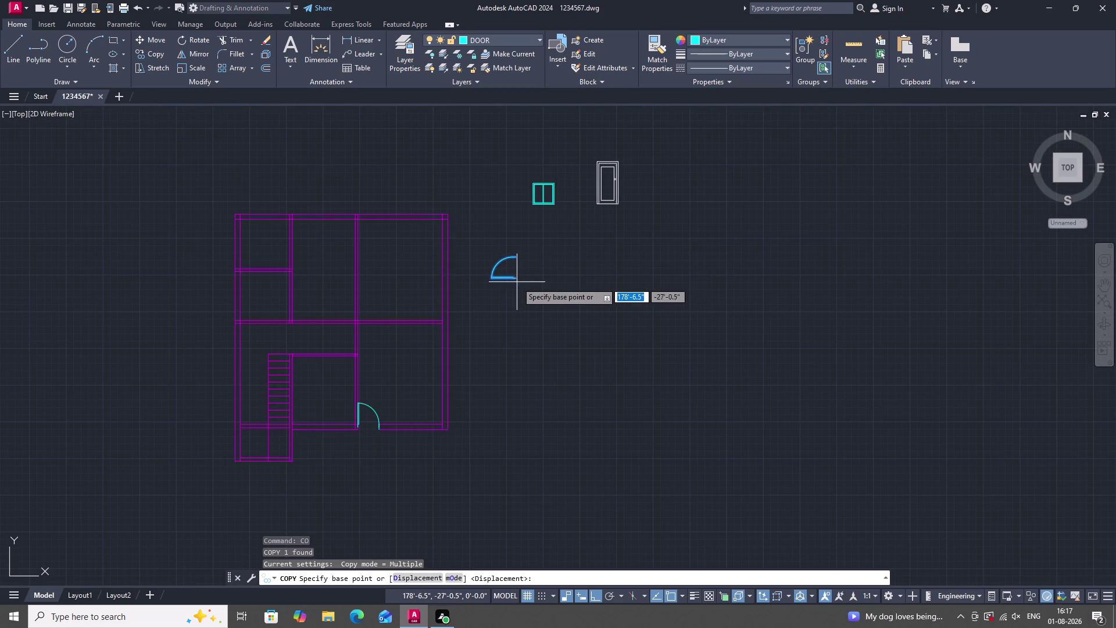
scroll(up, 3)
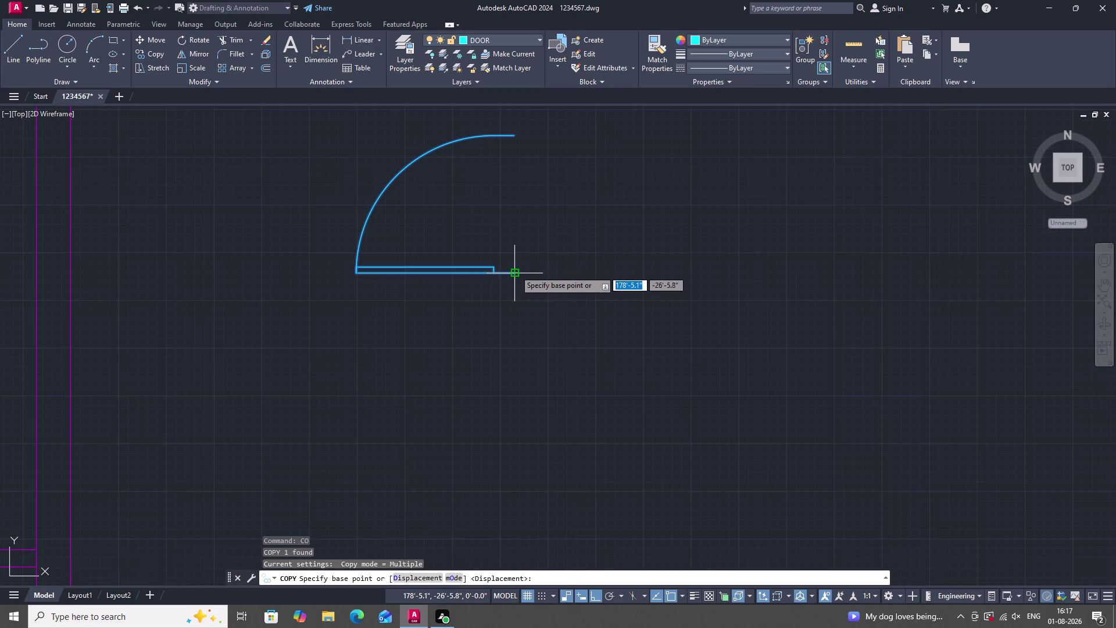
click(516, 270)
scroll(down, 3)
scroll(down, 3)
Place the copy on the interior vertical wall above the stair room, Ortho off.
key(F8)
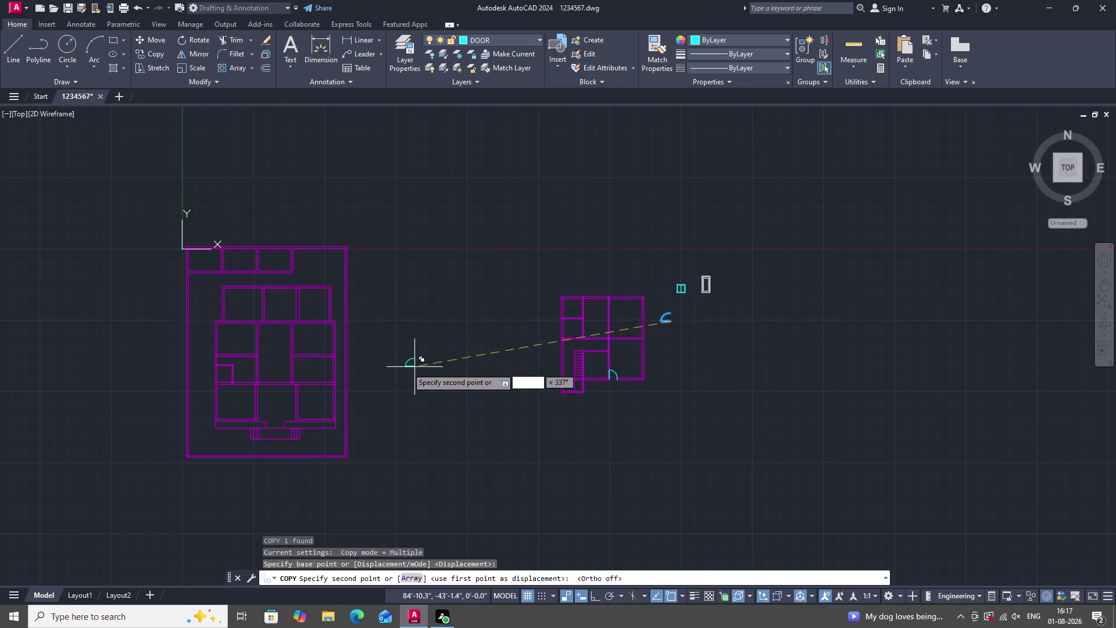
scroll(up, 3)
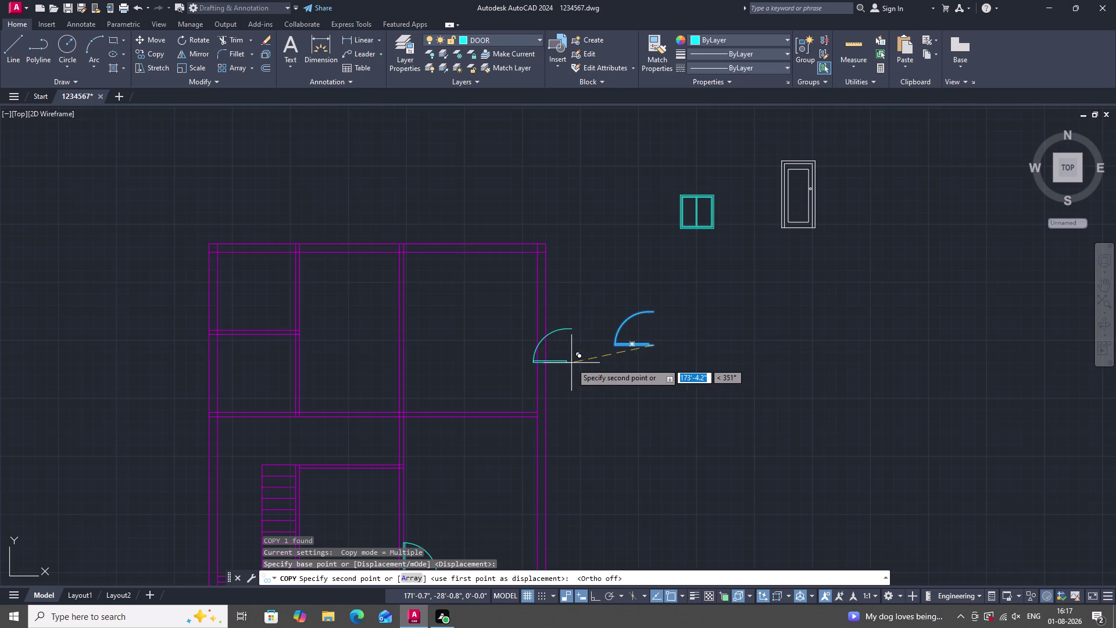
scroll(down, 3)
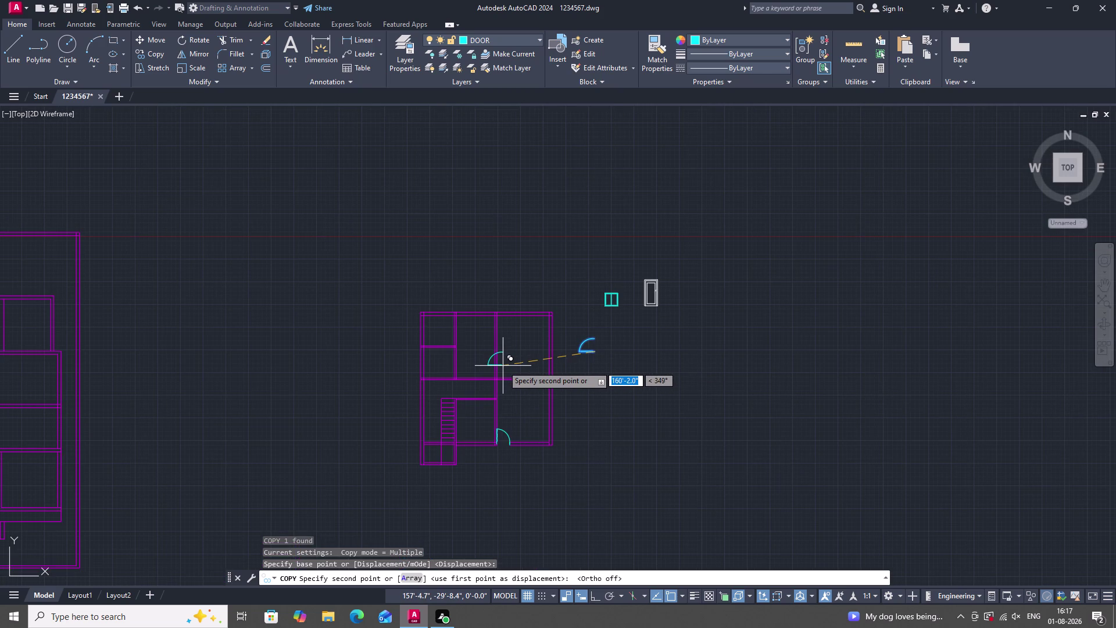
scroll(up, 3)
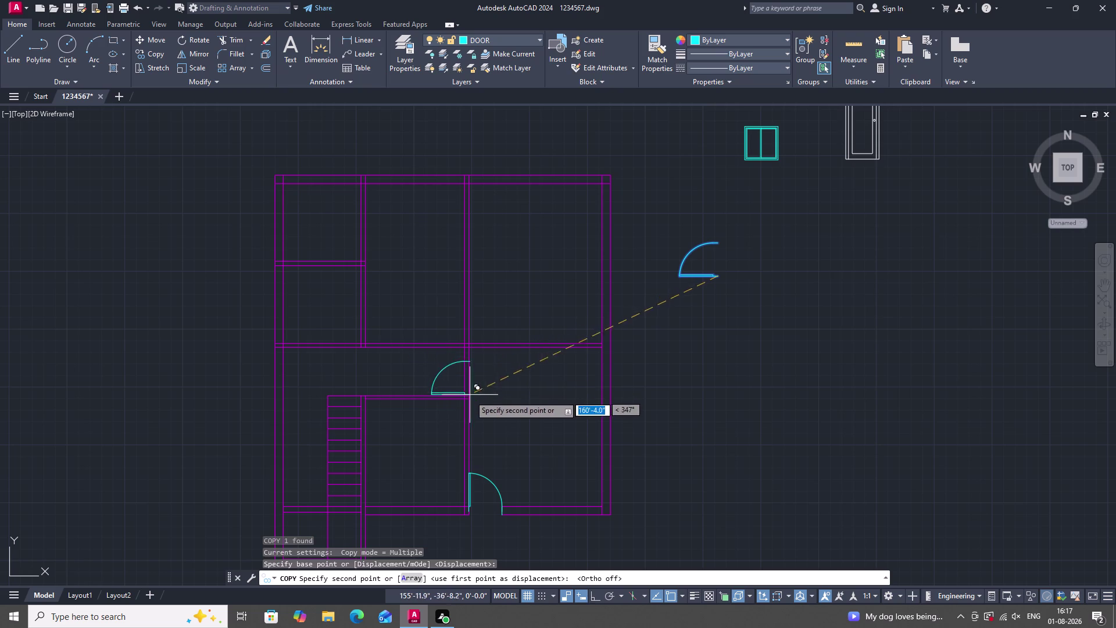
scroll(up, 3)
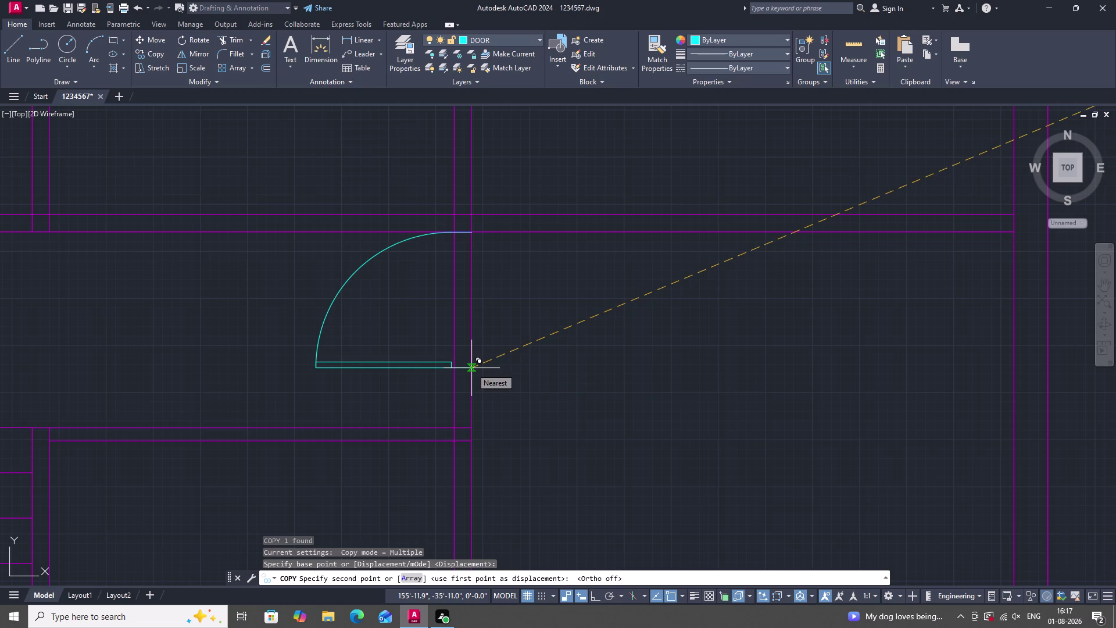
click(472, 368)
scroll(down, 3)
scroll(up, 3)
key(Escape)
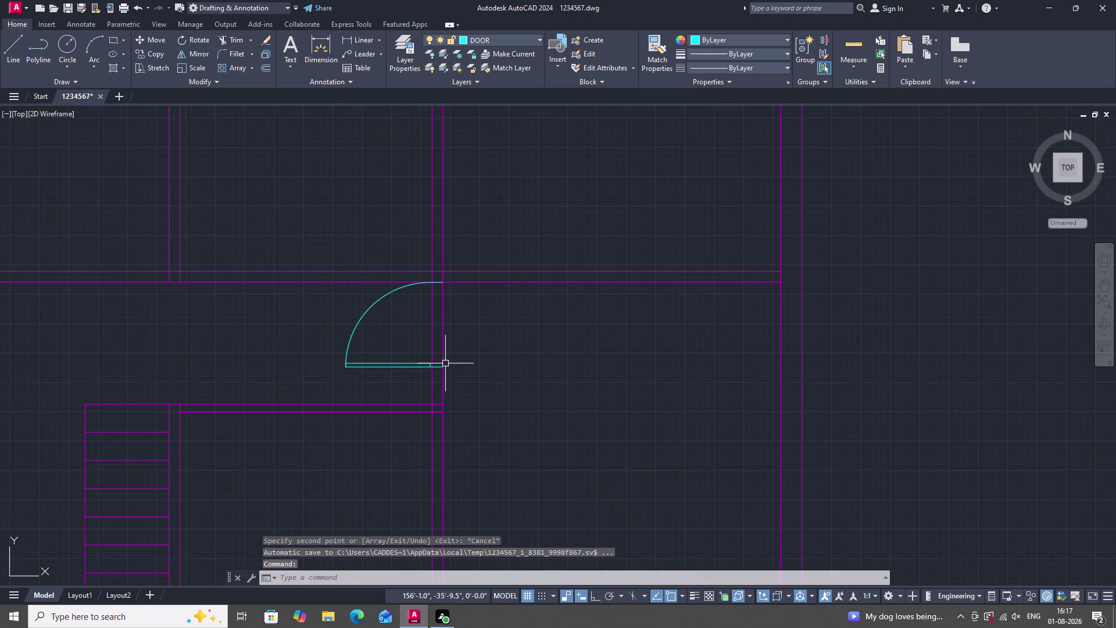
text(TR)
key(space)
drag(448, 339, 424, 329)
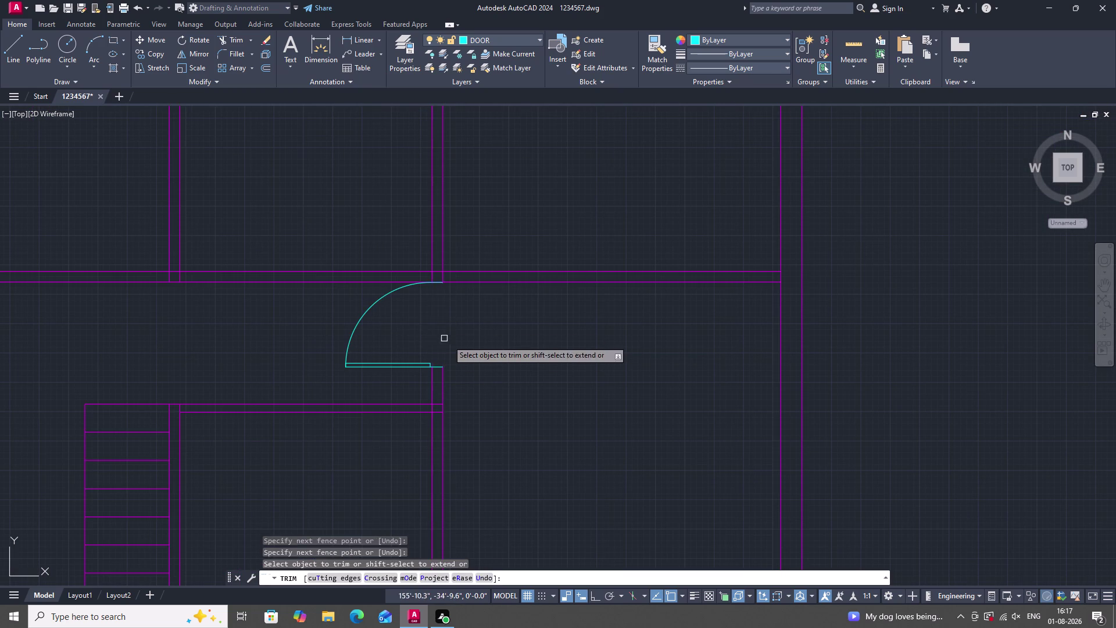
scroll(down, 3)
key(Escape)
scroll(down, 3)
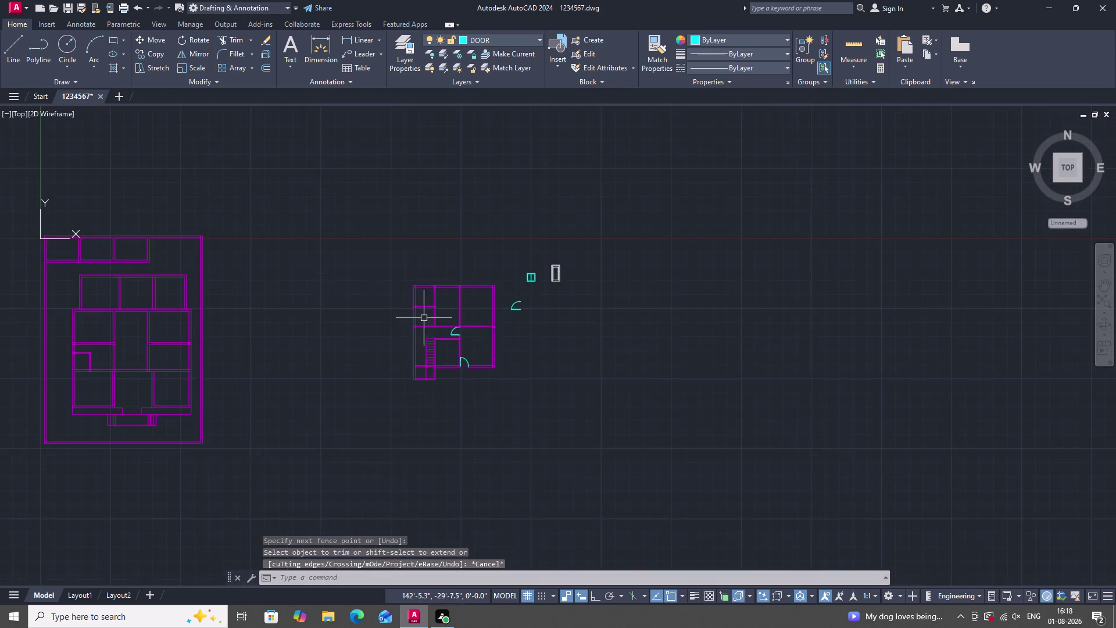
scroll(up, 3)
scroll(down, 3)
scroll(up, 3)
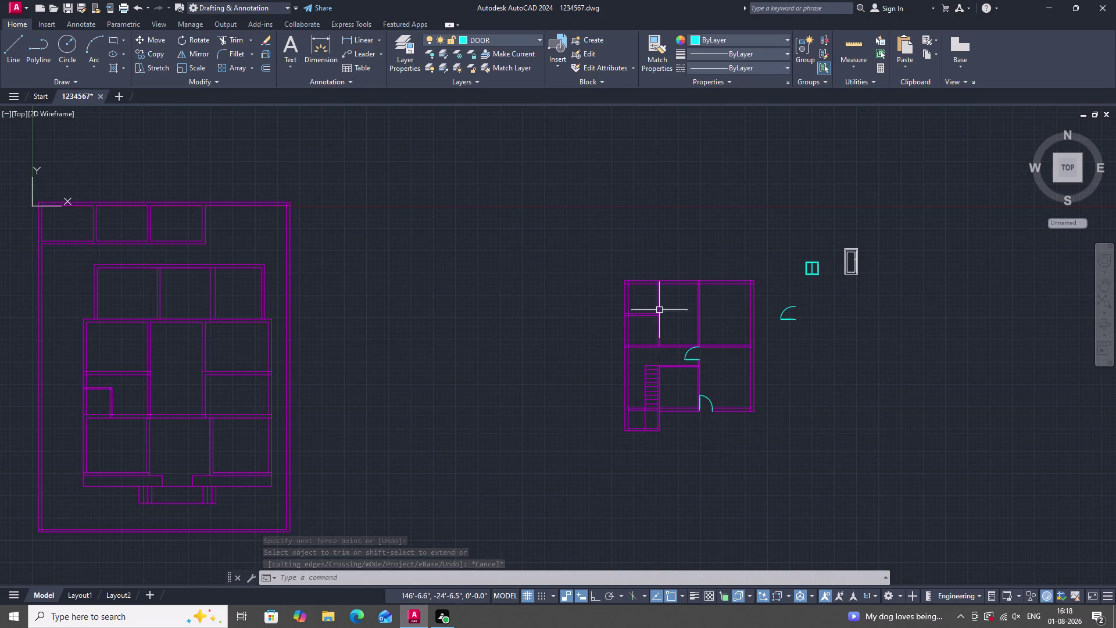
scroll(up, 3)
scroll(down, 3)
scroll(up, 3)
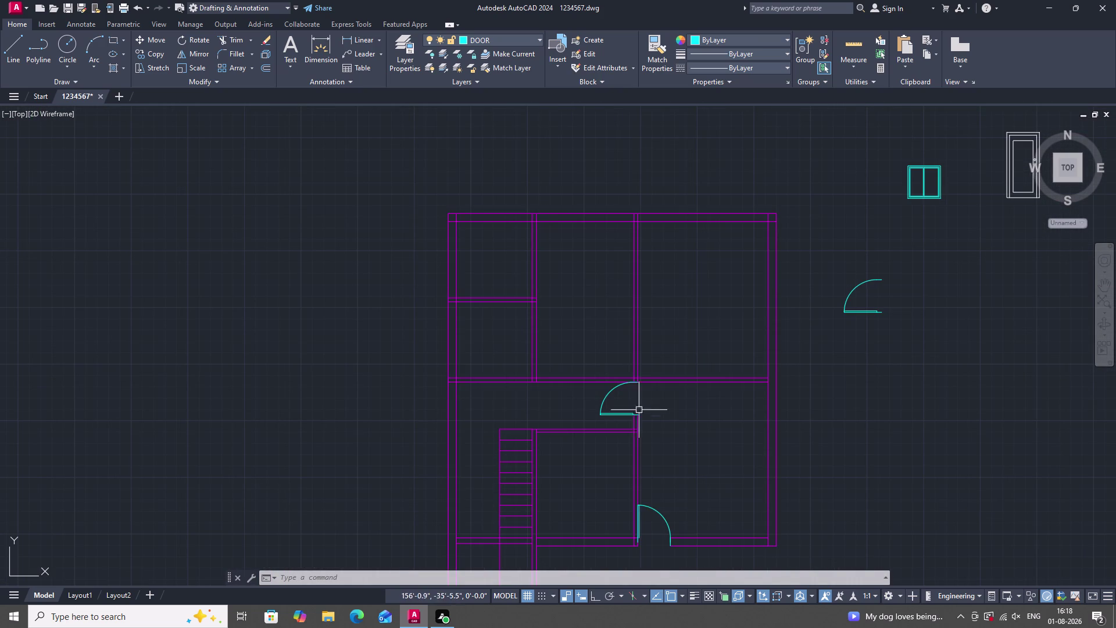
scroll(up, 3)
scroll(down, 3)
scroll(up, 3)
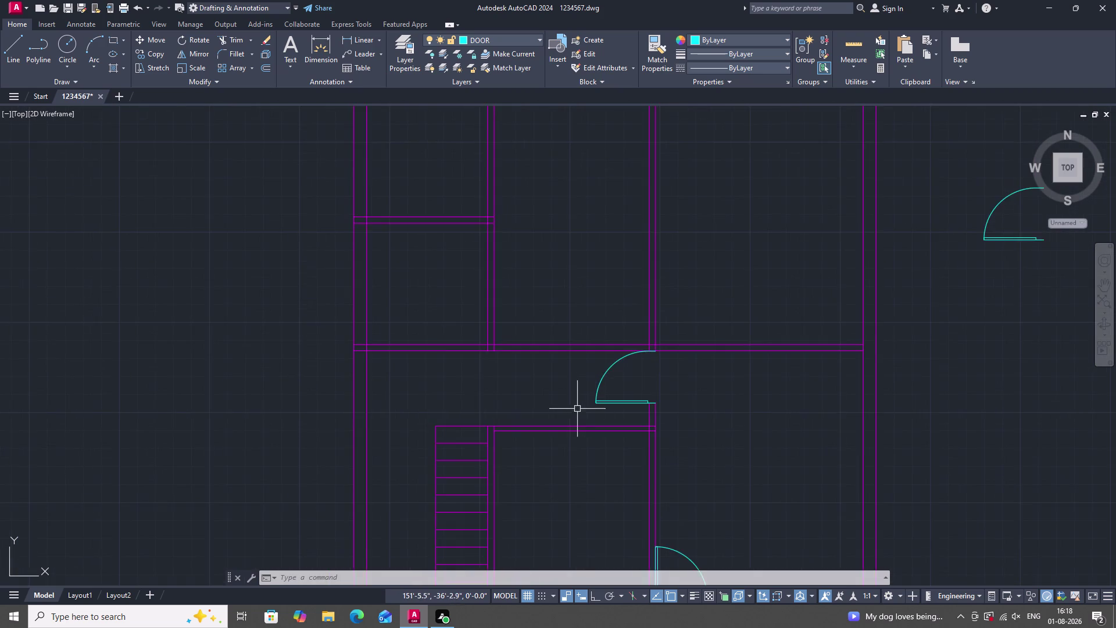
scroll(down, 3)
click(738, 311)
click(777, 369)
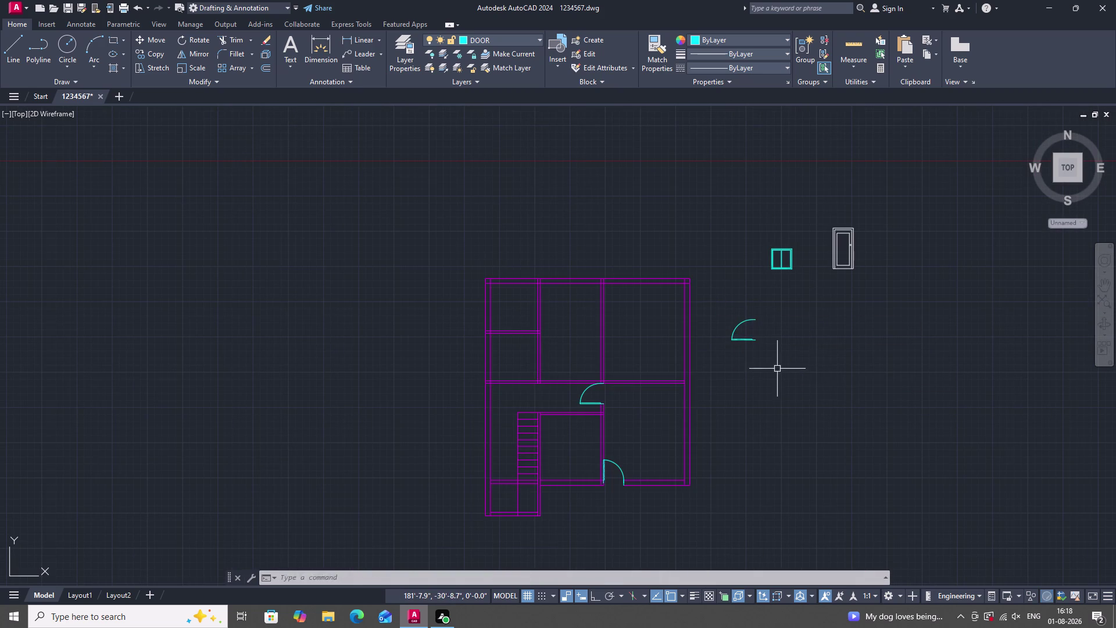
Rotate the spare door swing a quarter turn, 90°, with Ortho on.
drag(784, 378, 779, 372)
click(704, 291)
scroll(up, 3)
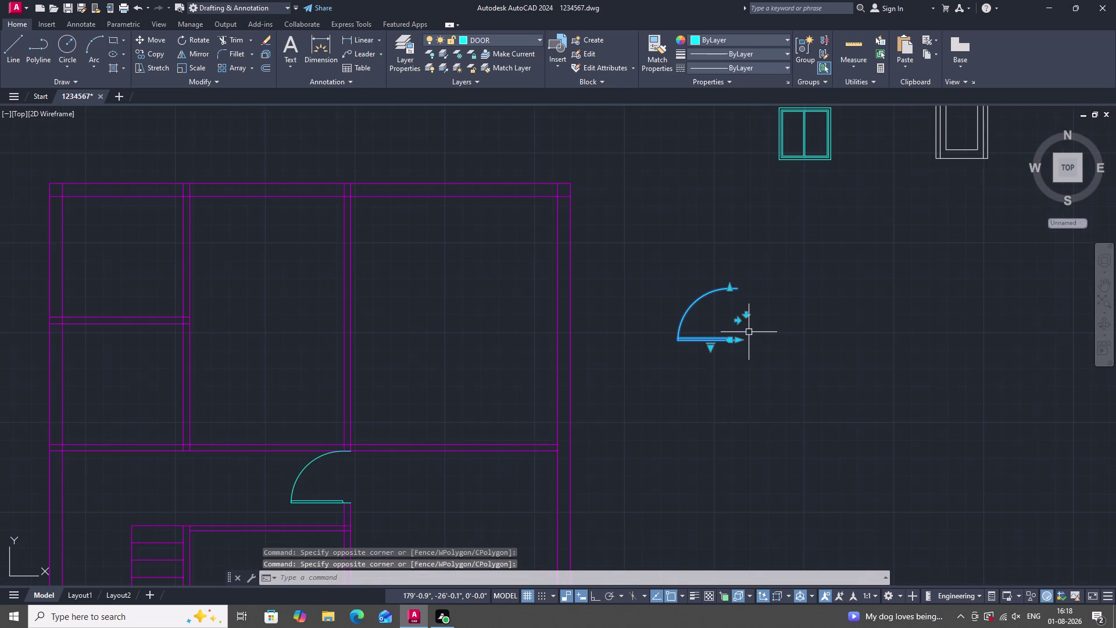
text(RO)
key(space)
click(771, 391)
drag(771, 391, 771, 382)
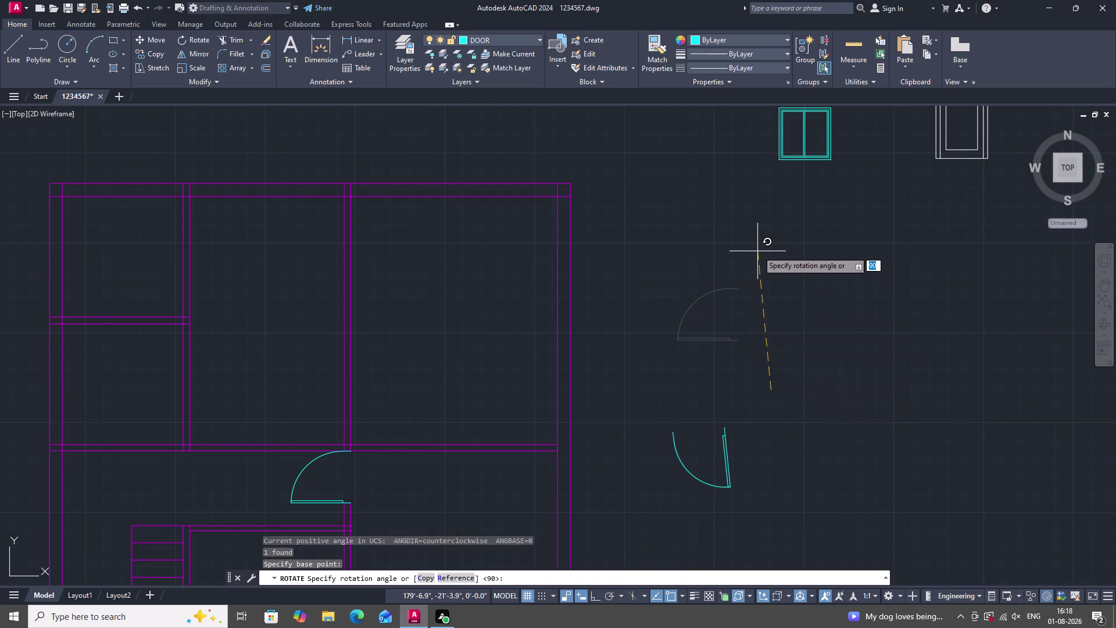
key(F8)
click(757, 245)
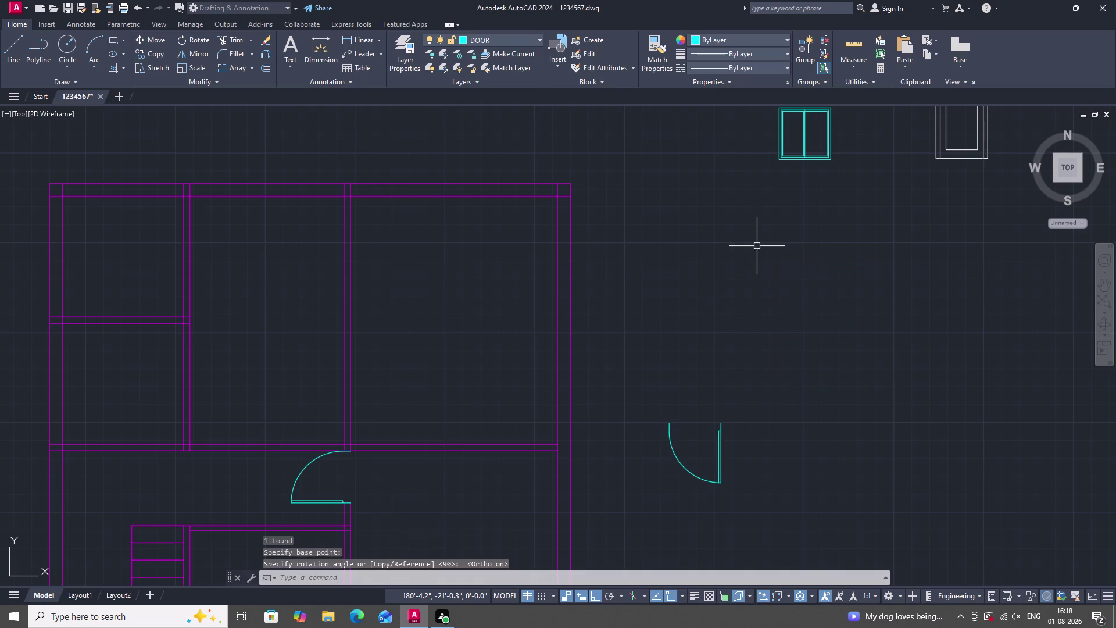
Copy the turned door into the stair room's right wall opening from its hinge end.
drag(781, 518, 770, 508)
click(626, 381)
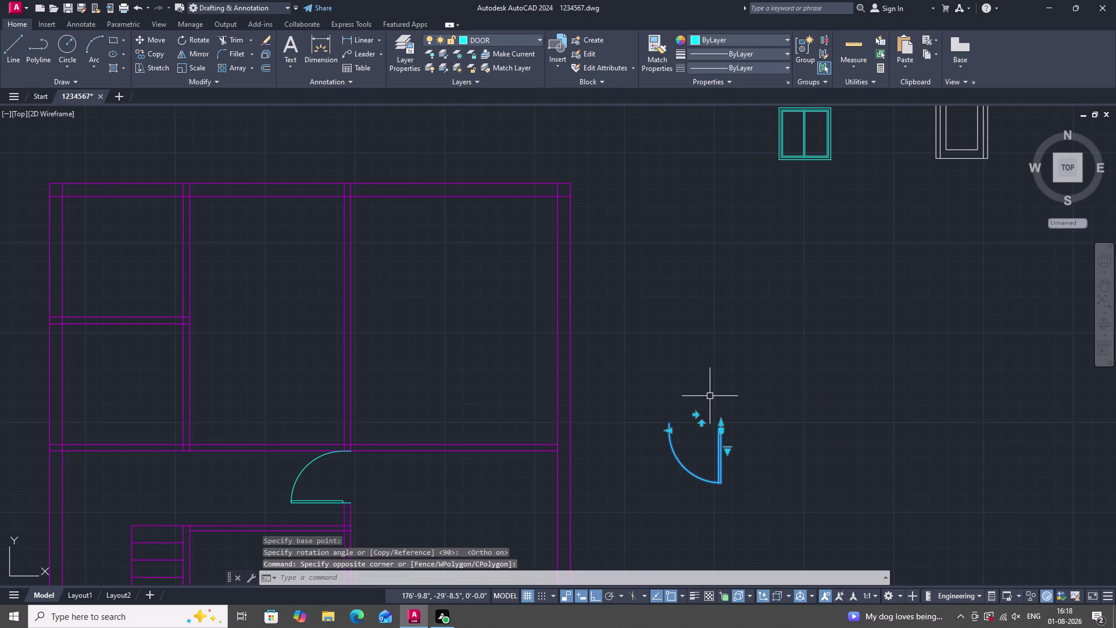
text(CO)
key(space)
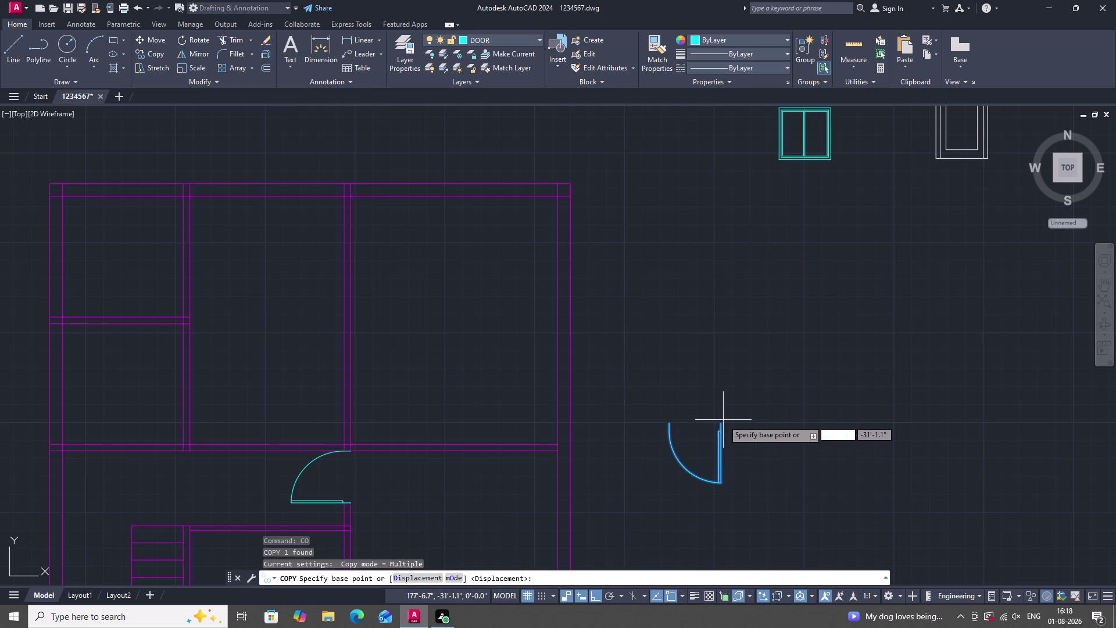
click(722, 426)
scroll(down, 3)
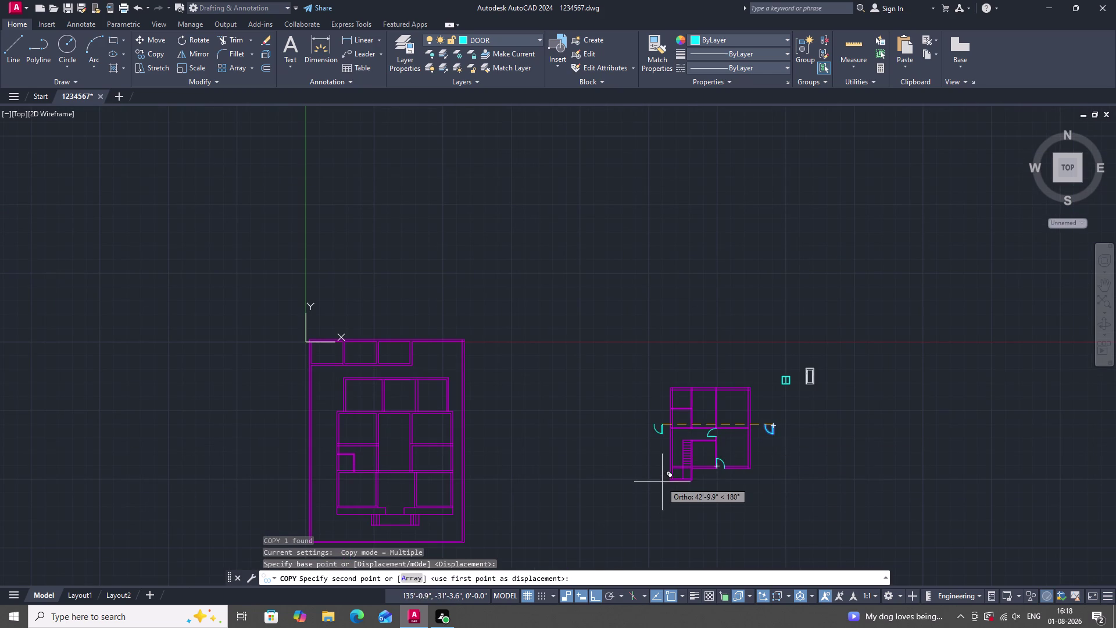
key(F8)
scroll(up, 3)
scroll(up, 3)
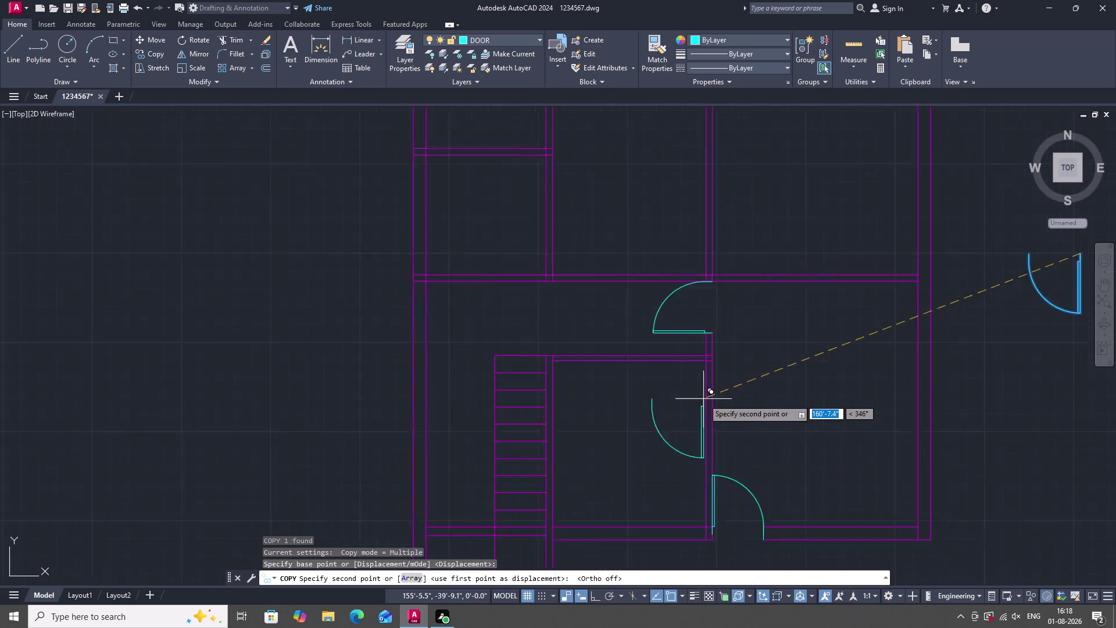
scroll(up, 3)
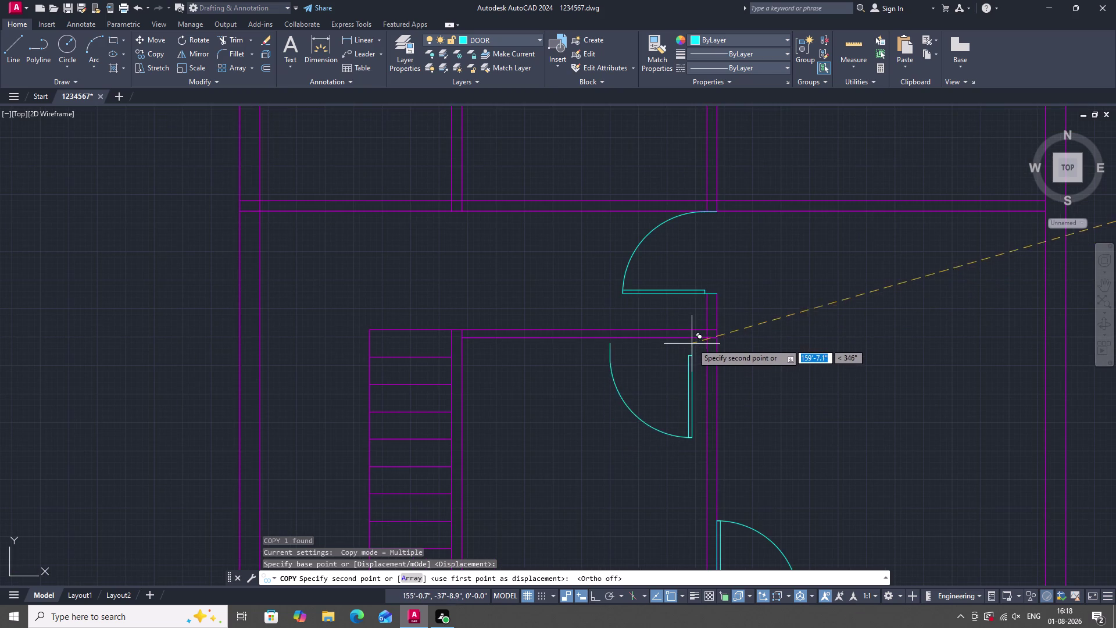
scroll(up, 3)
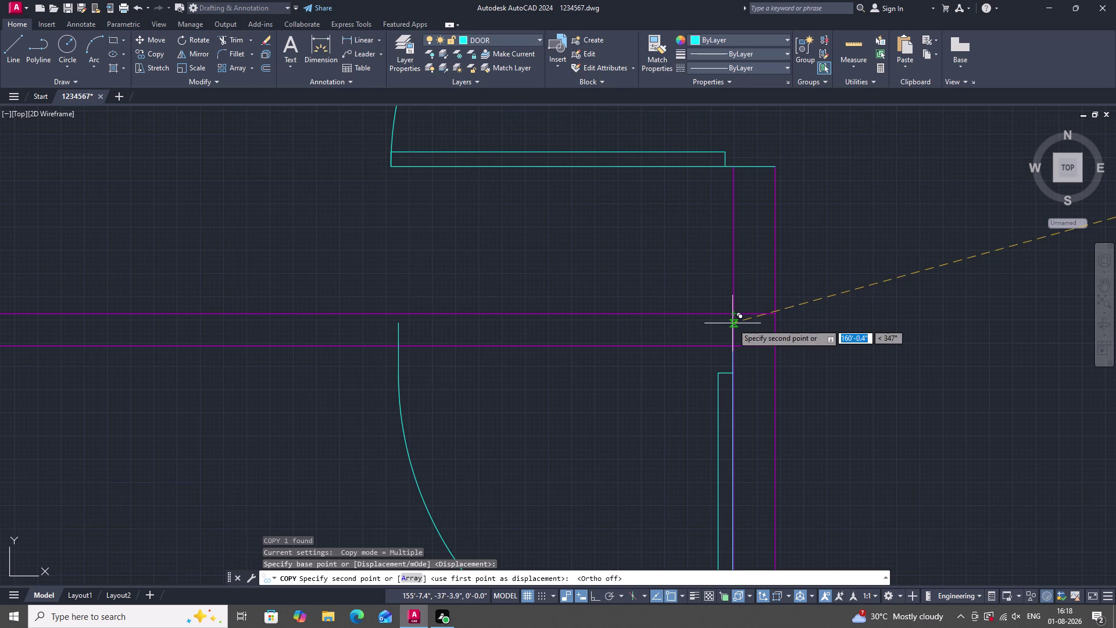
drag(733, 315, 725, 320)
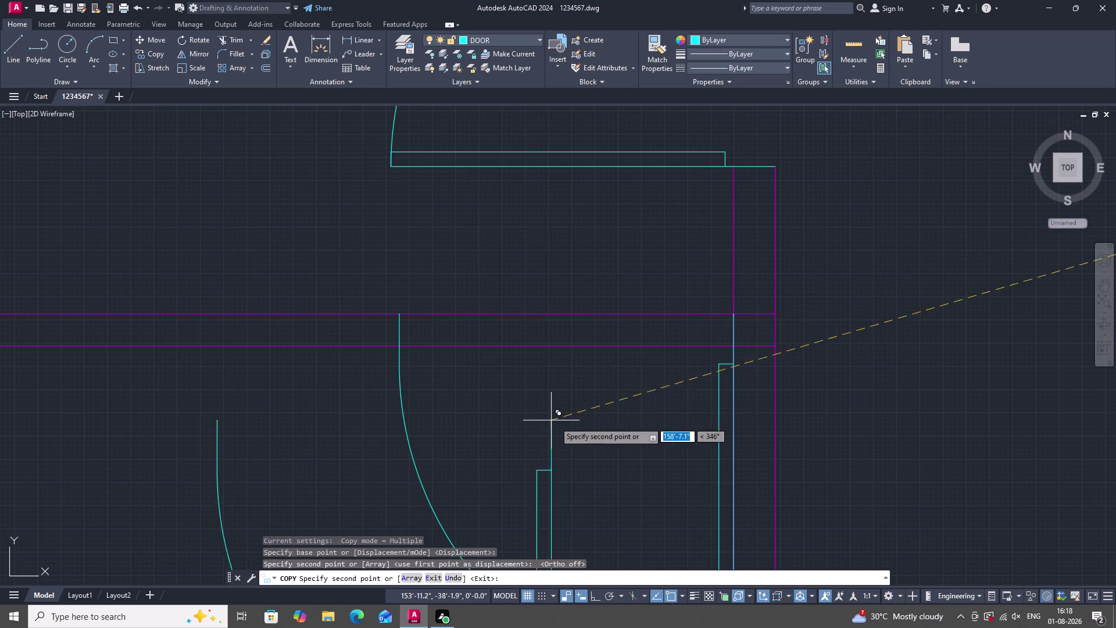
scroll(down, 3)
key(Escape)
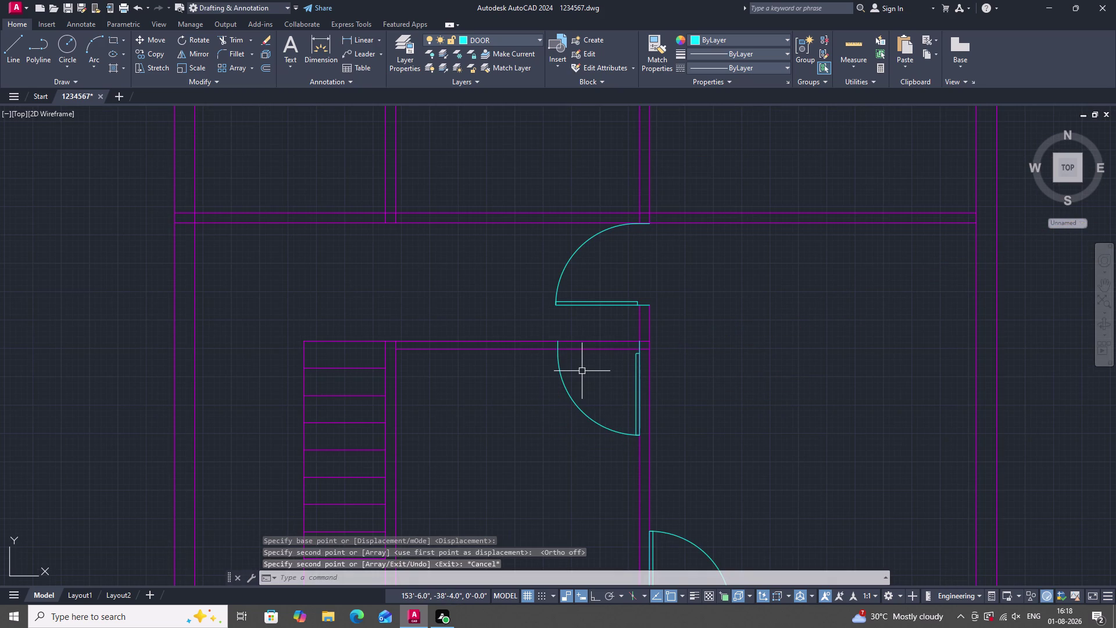
Trim the wall line crossing the new door using a fence.
text(TR)
key(space)
drag(596, 376, 597, 358)
drag(597, 354, 596, 336)
drag(596, 332, 594, 324)
click(594, 324)
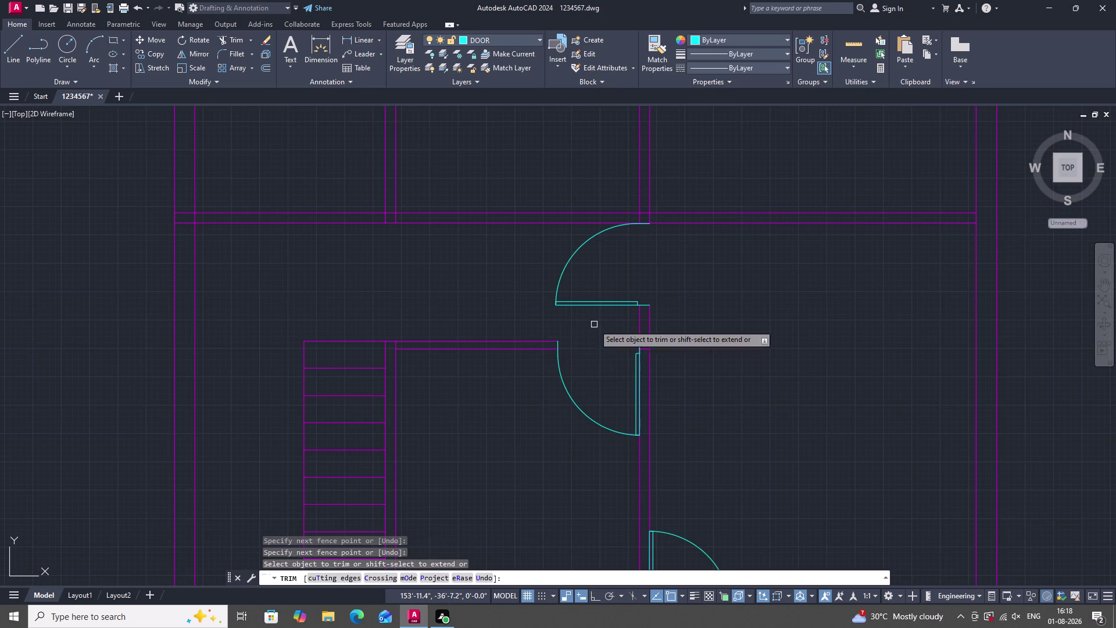
scroll(down, 3)
scroll(up, 3)
key(Escape)
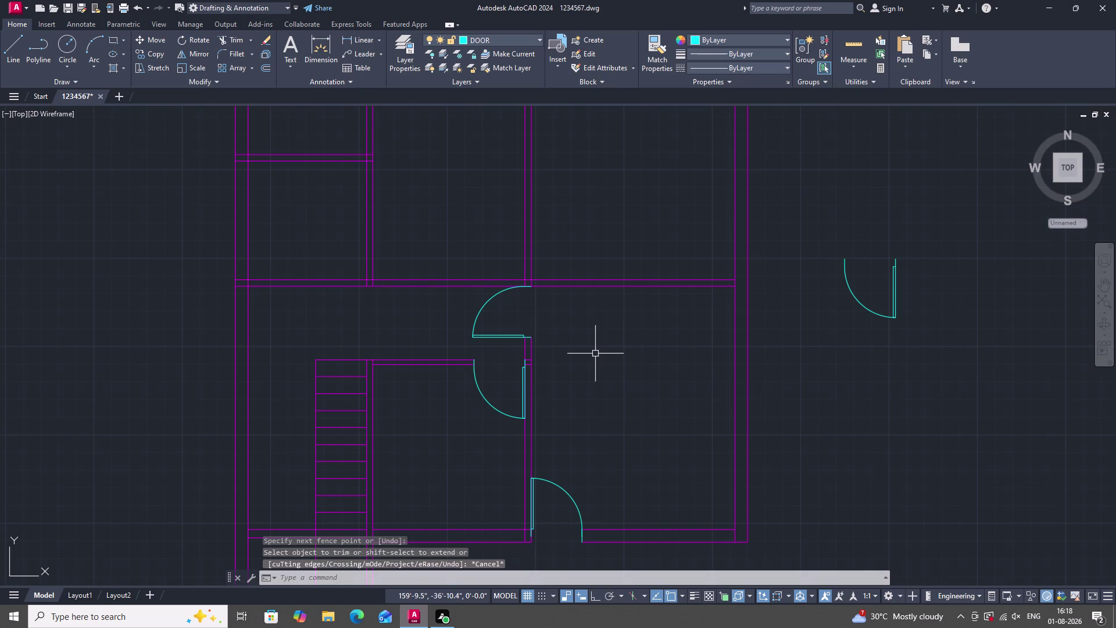
scroll(down, 3)
scroll(up, 3)
Mirror the door below the central wall across the wall line, keeping the original.
click(544, 291)
click(690, 367)
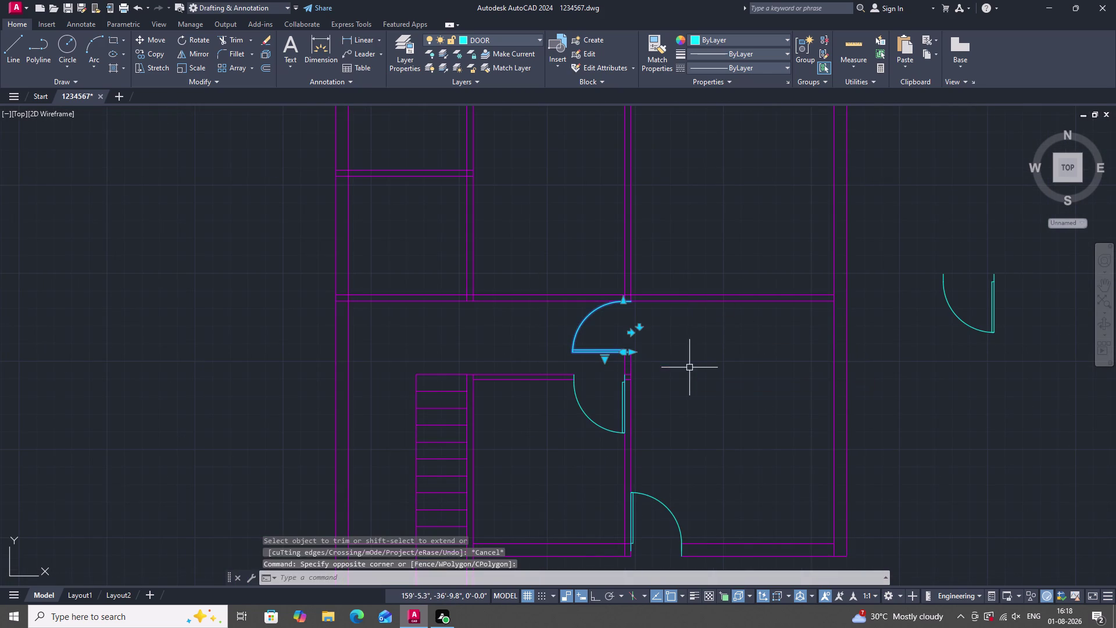
scroll(up, 3)
scroll(down, 3)
scroll(up, 3)
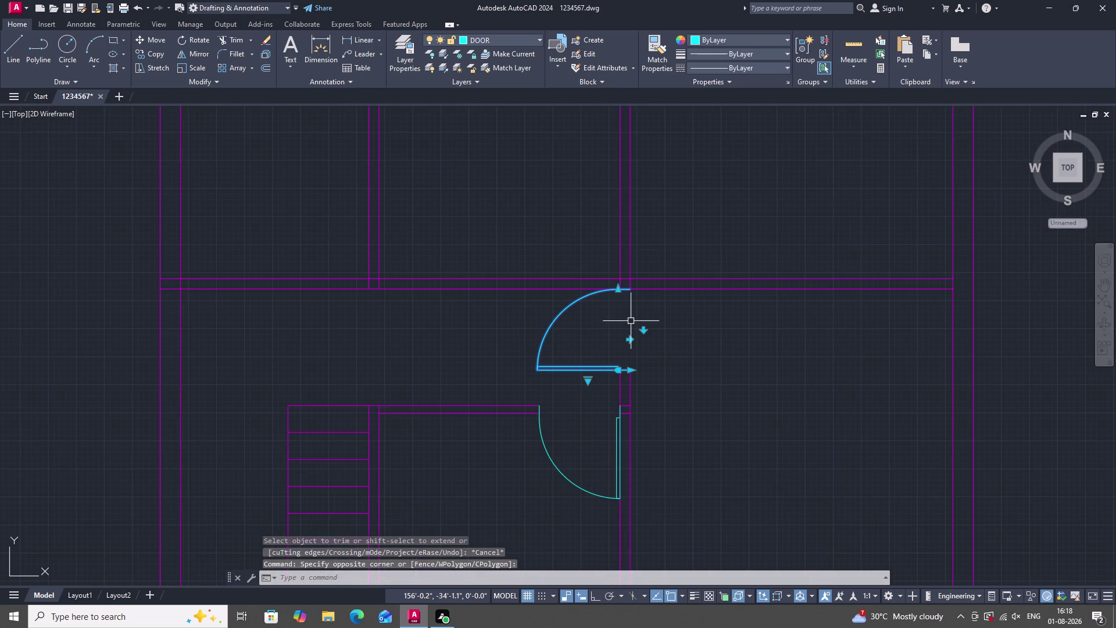
text(MI)
key(space)
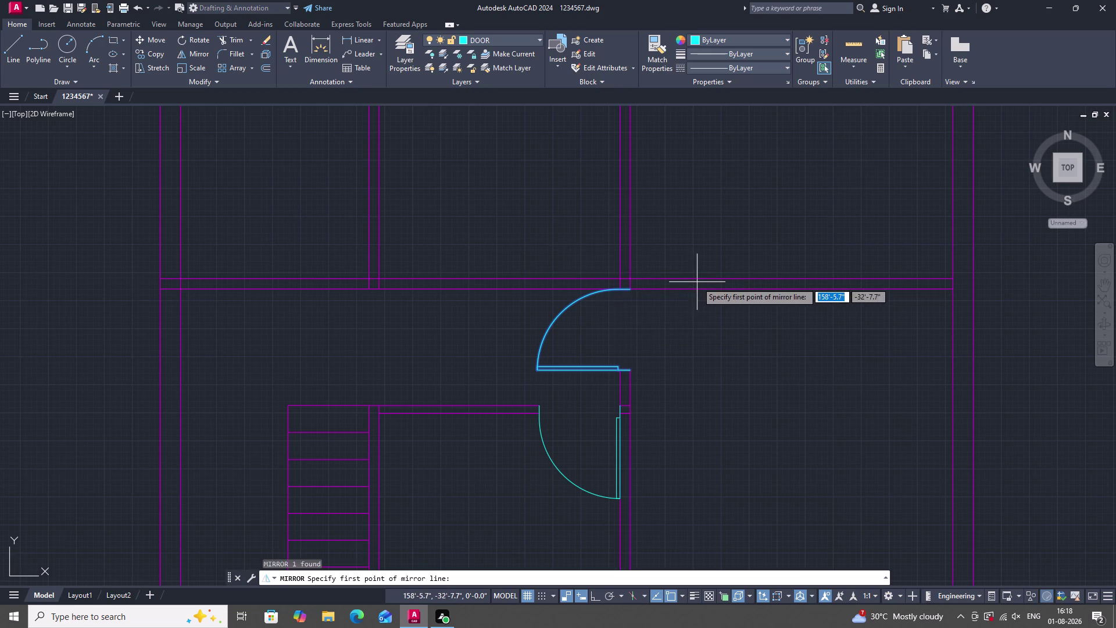
click(695, 284)
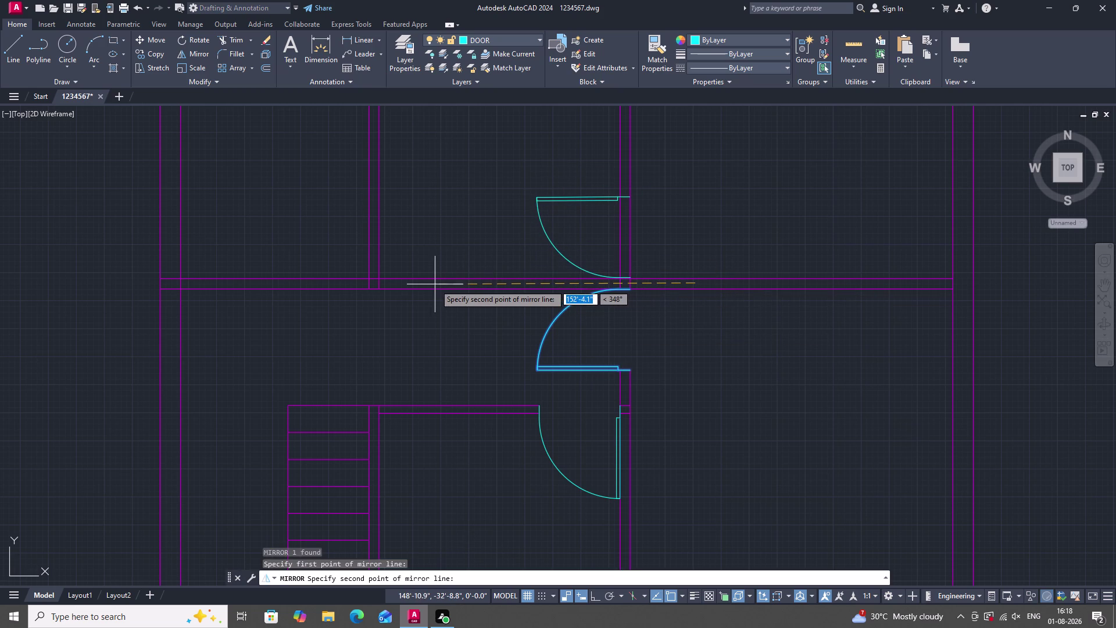
click(419, 284)
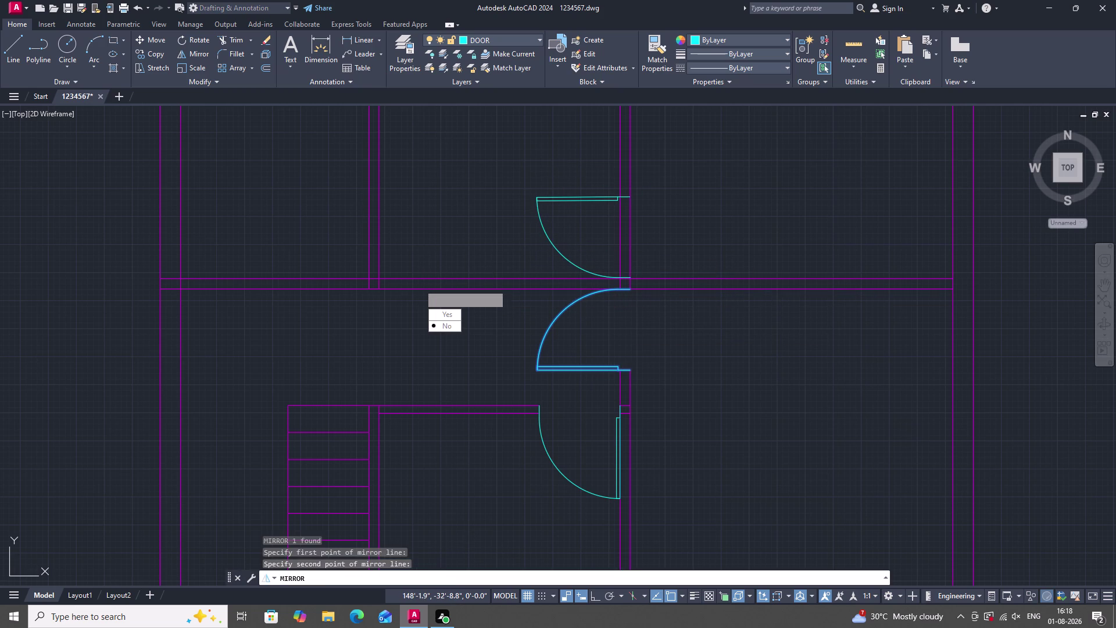
drag(443, 323, 419, 284)
scroll(down, 3)
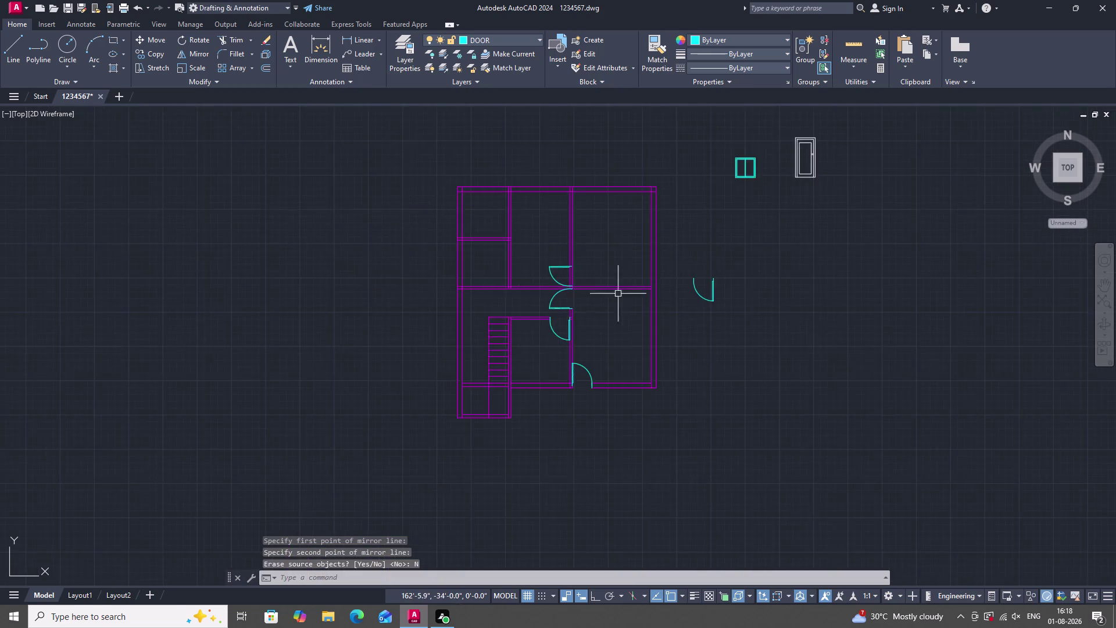
scroll(up, 3)
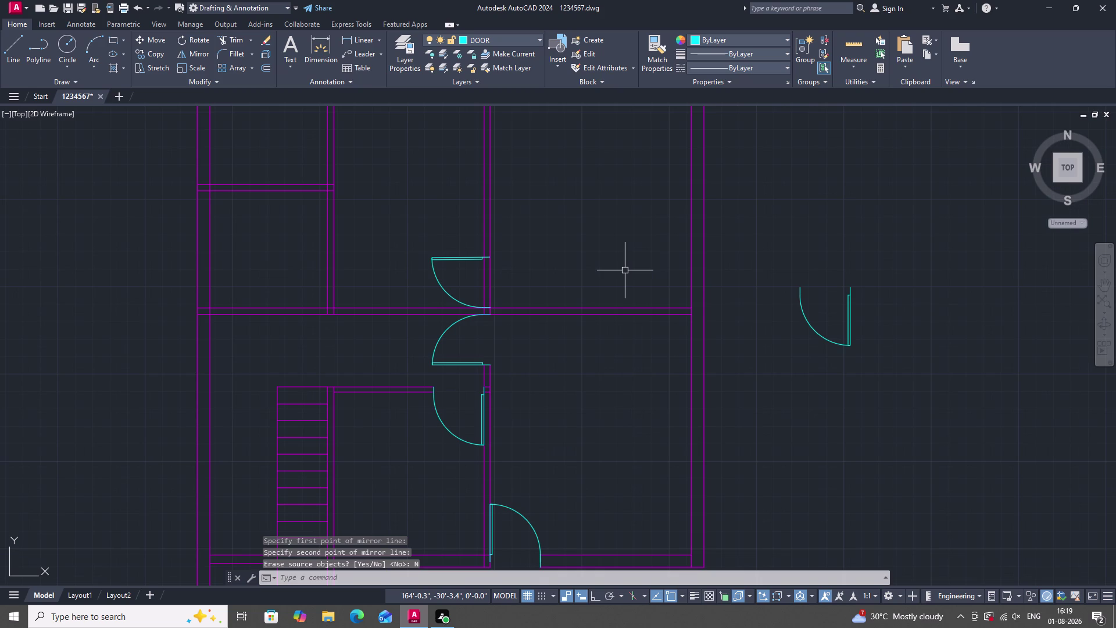
Select both the lower door and its mirrored upper copy.
key(Escape)
drag(516, 359, 503, 354)
click(380, 340)
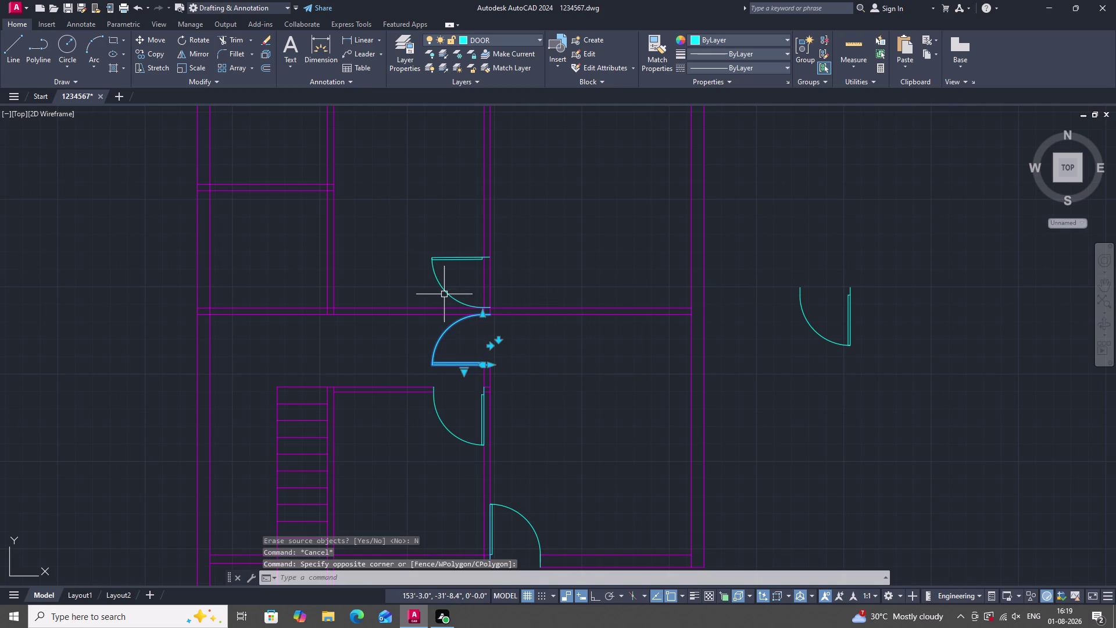
click(451, 290)
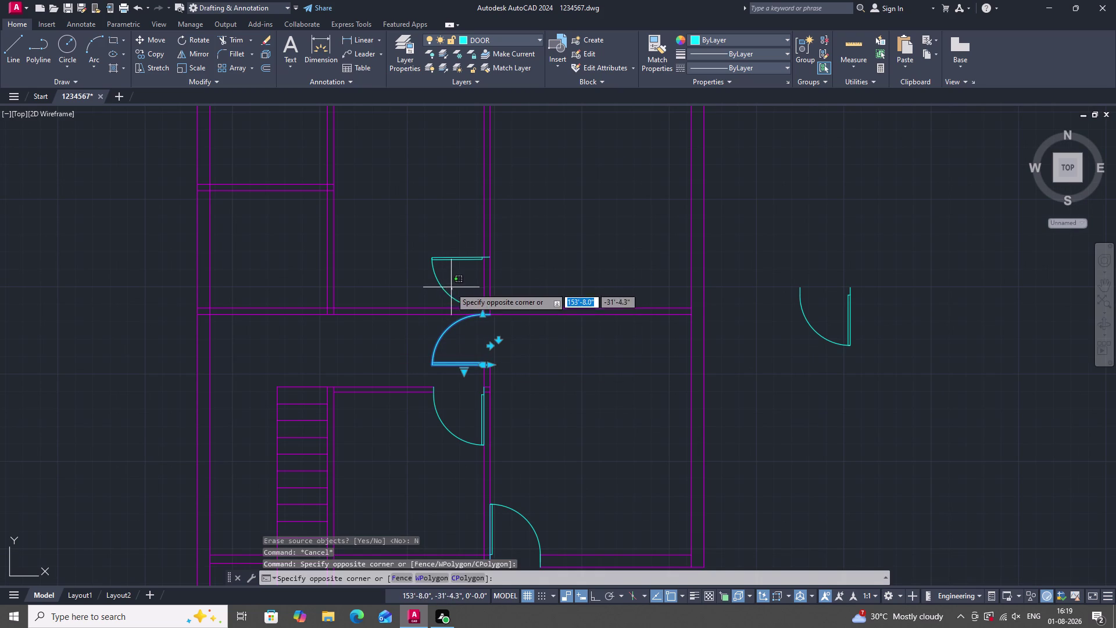
click(420, 280)
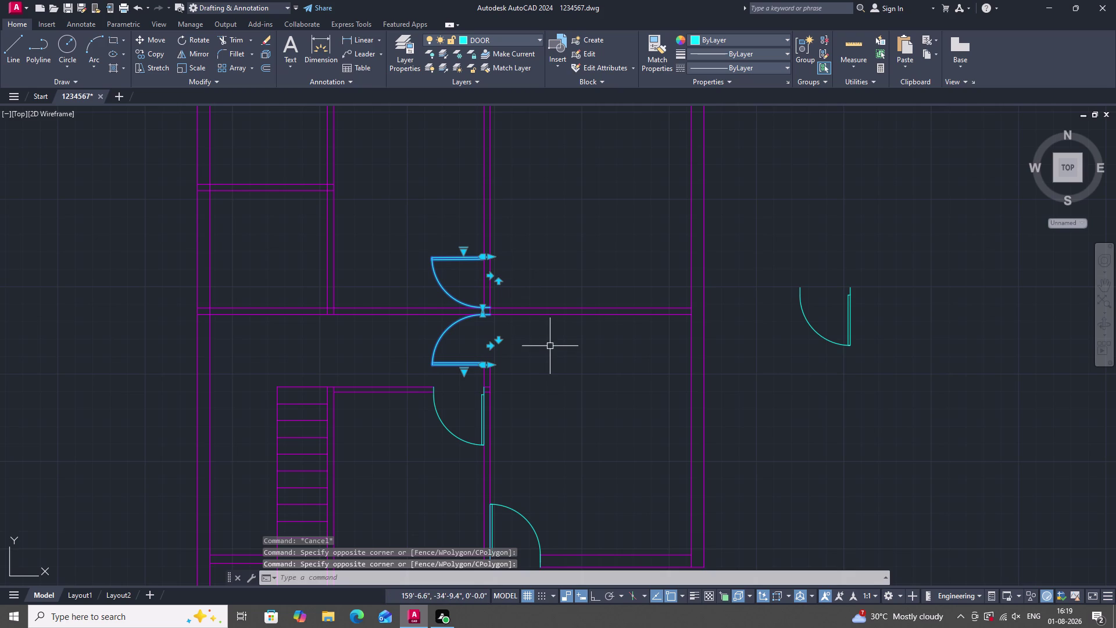
Begin rotating the door pair, then cancel the rotation.
text(ro)
key(Return)
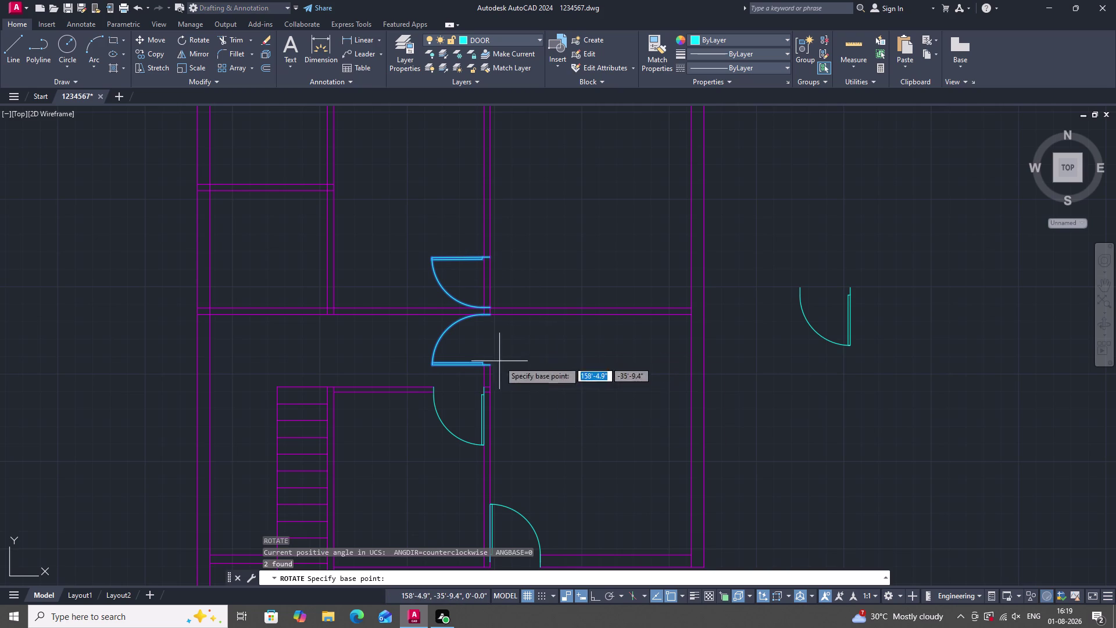
click(433, 365)
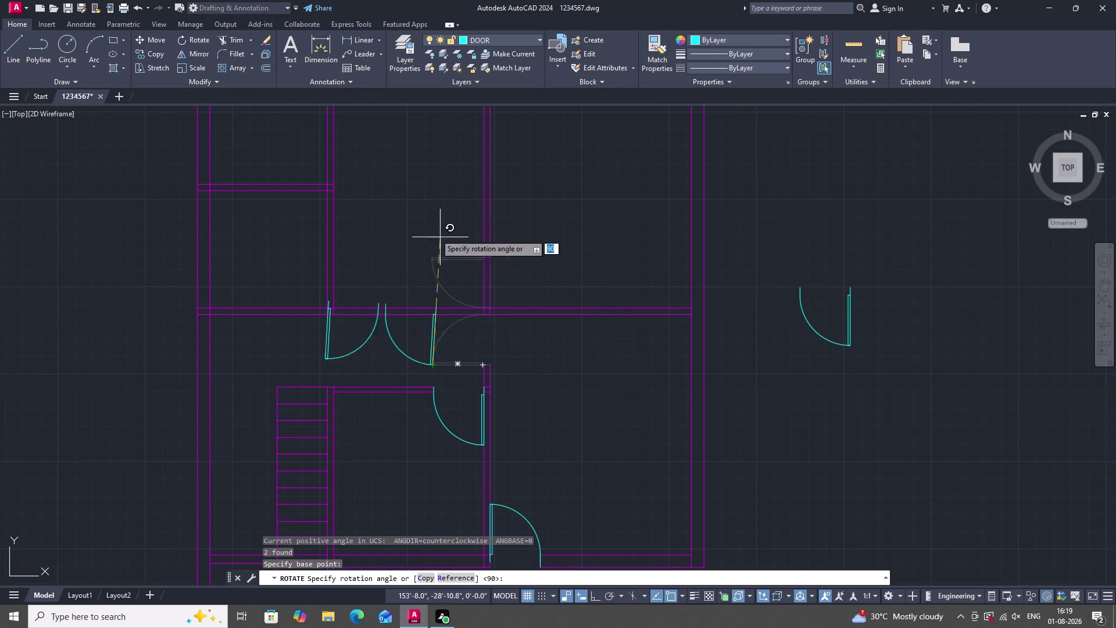
key(Escape)
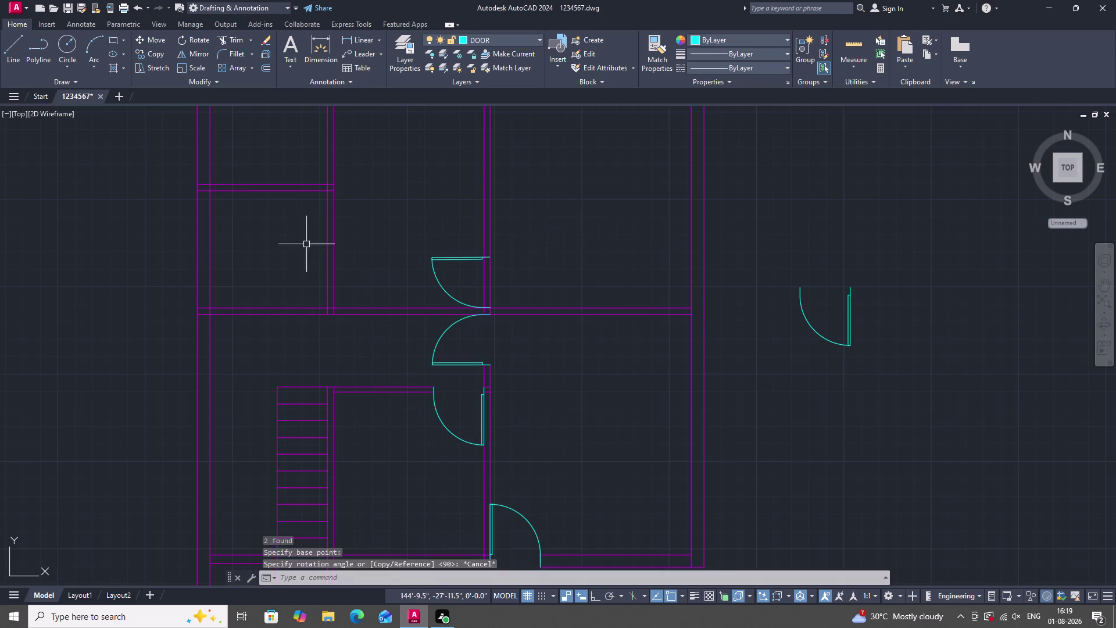
scroll(down, 3)
scroll(up, 3)
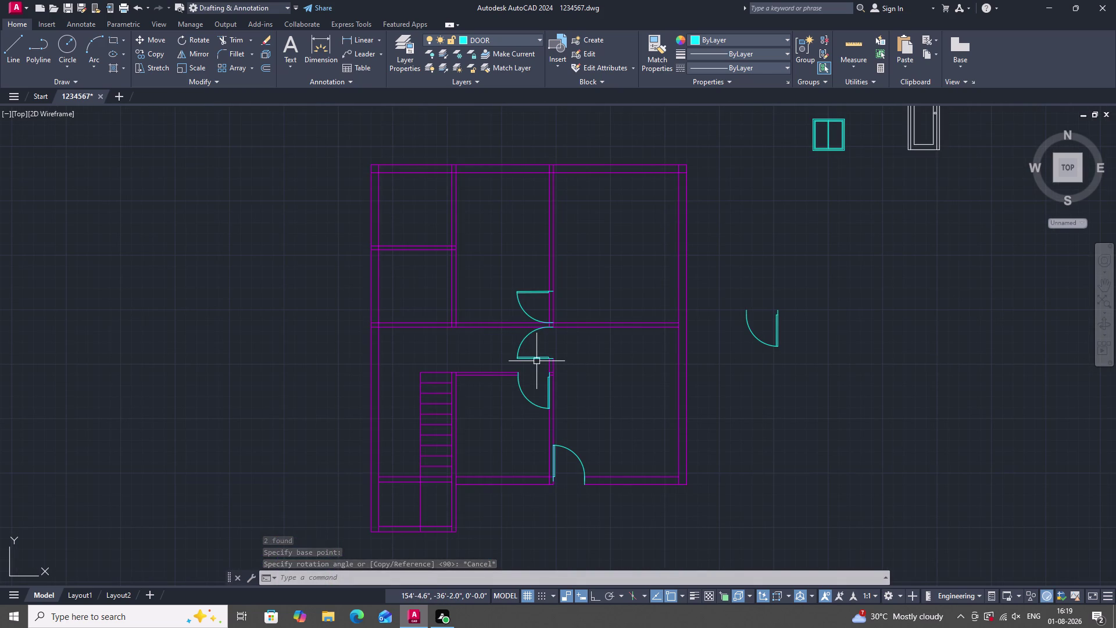
Mirror both door swings across the vertical wall with Ortho on, erasing the originals.
click(535, 358)
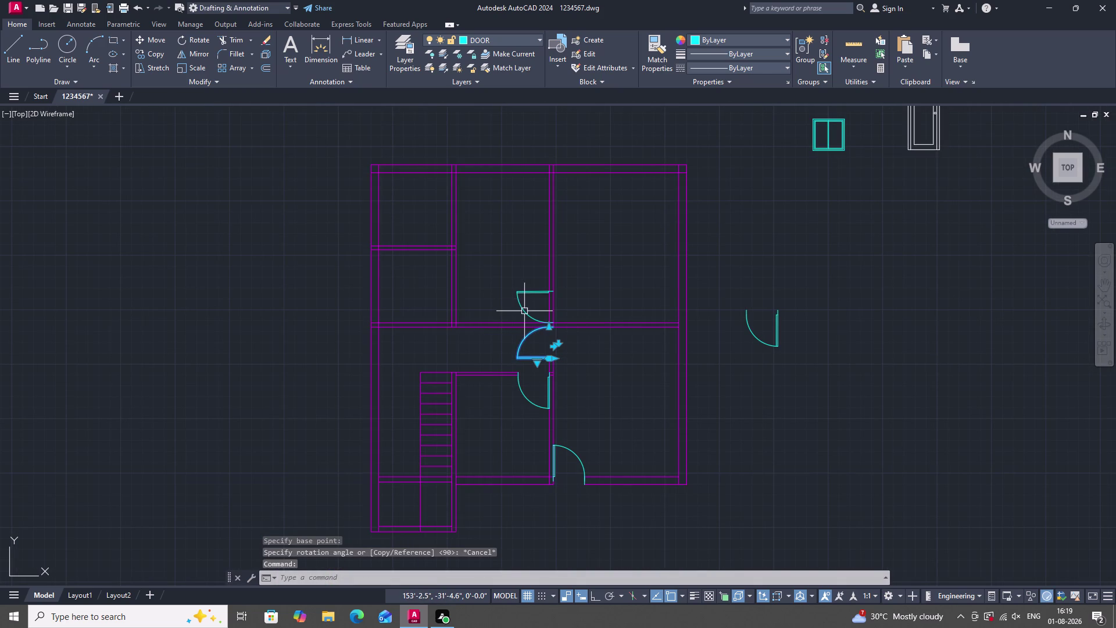
click(524, 311)
text(mi)
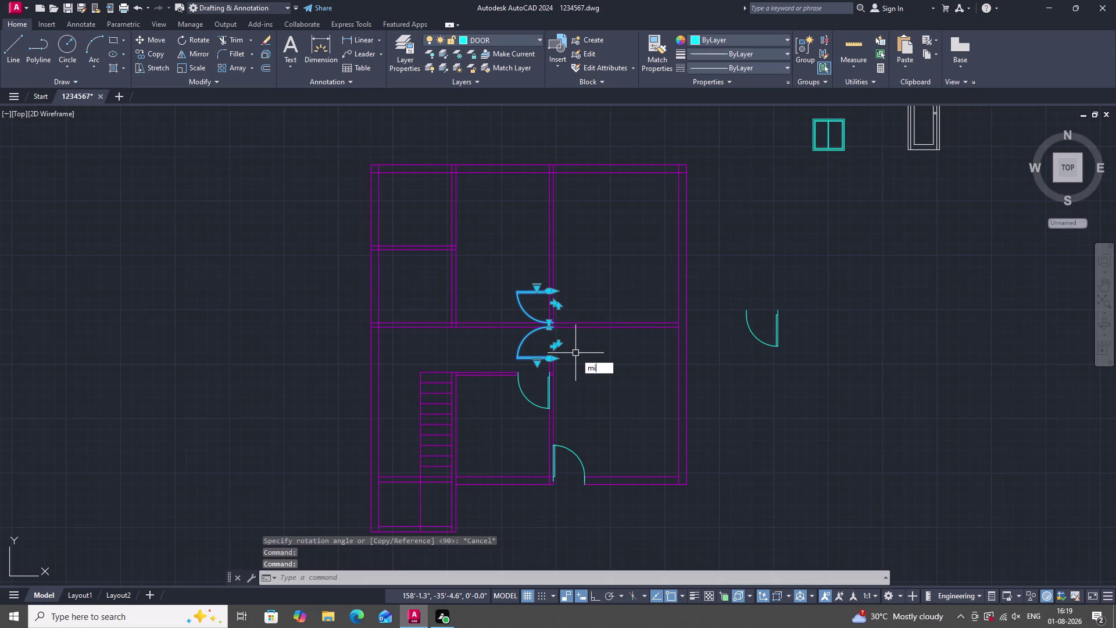
key(space)
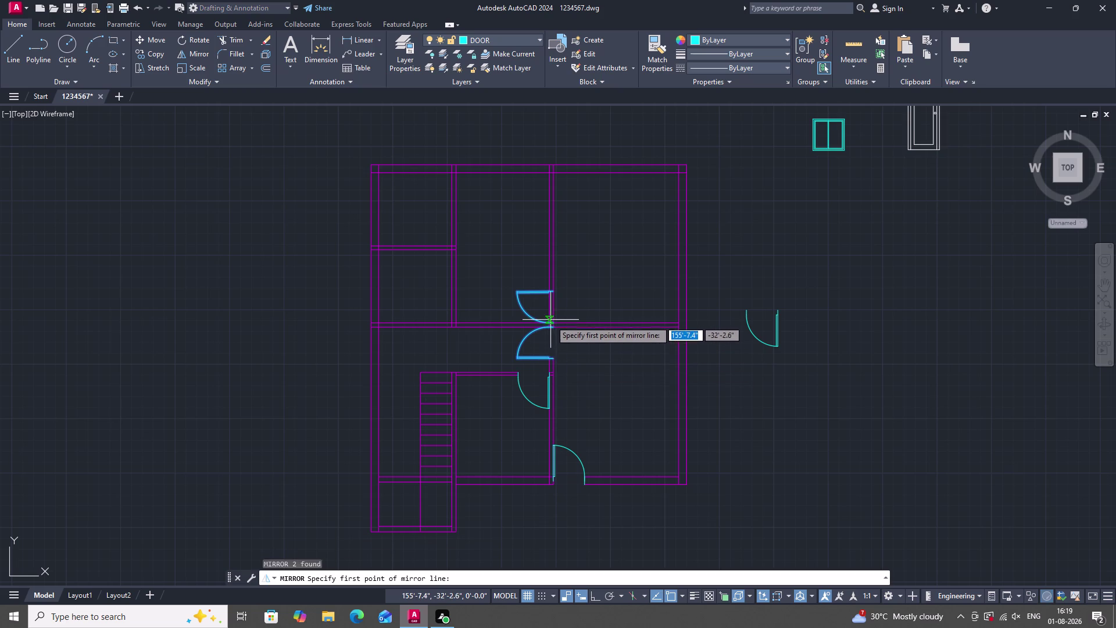
click(552, 327)
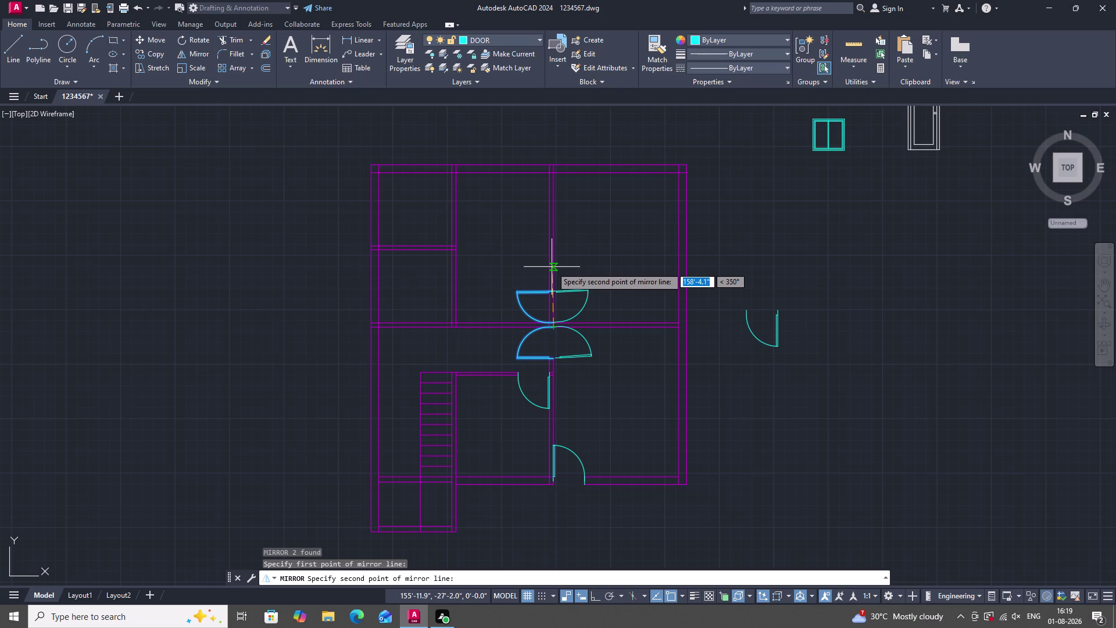
scroll(up, 3)
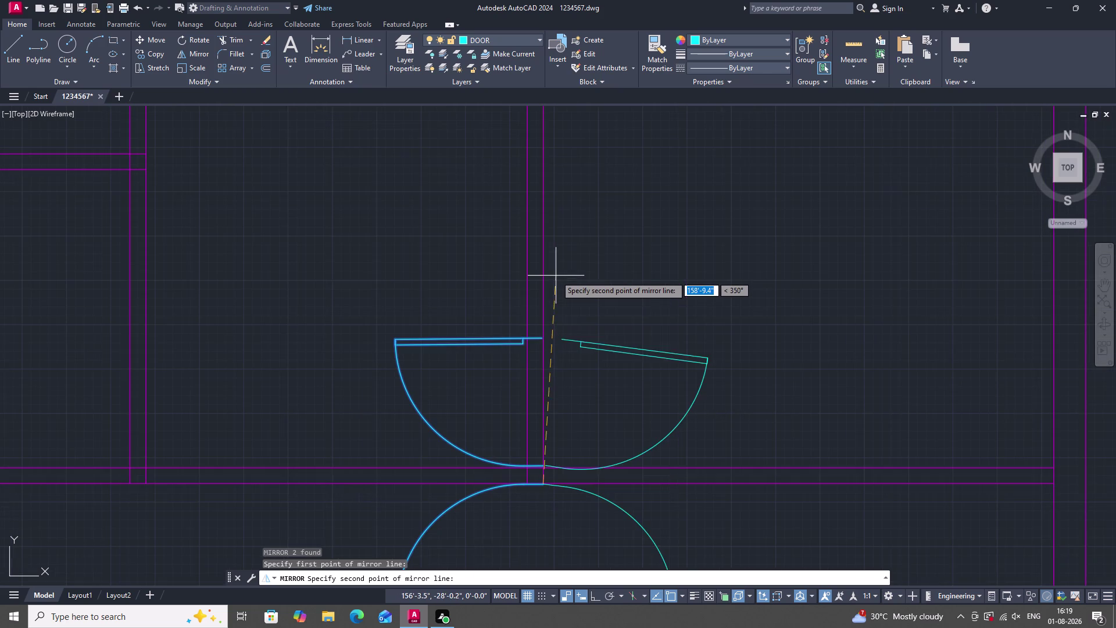
key(F8)
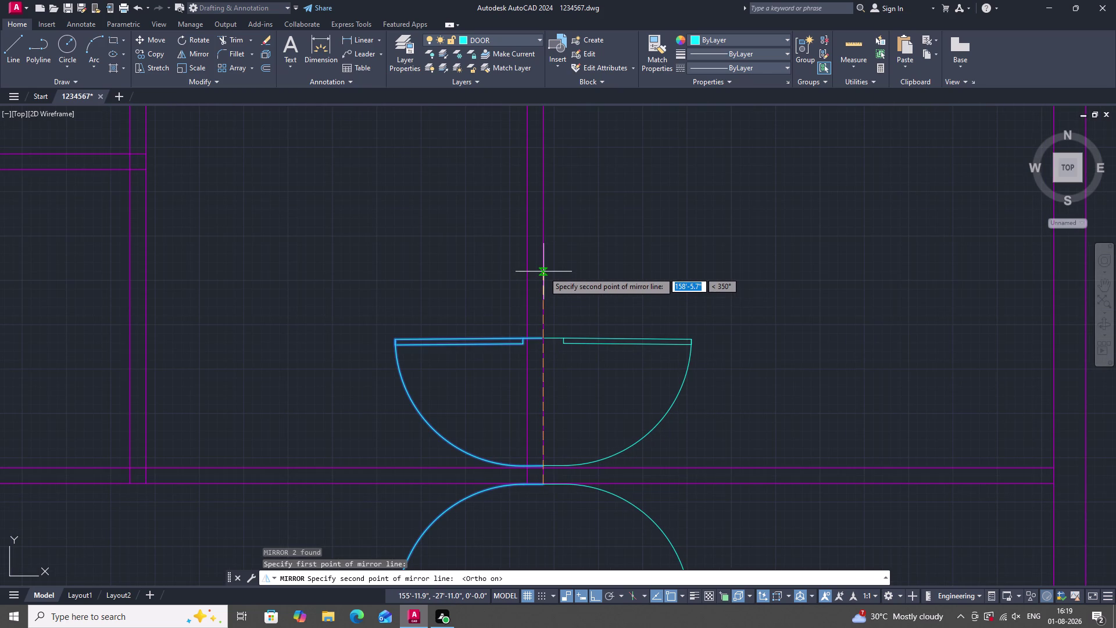
click(544, 271)
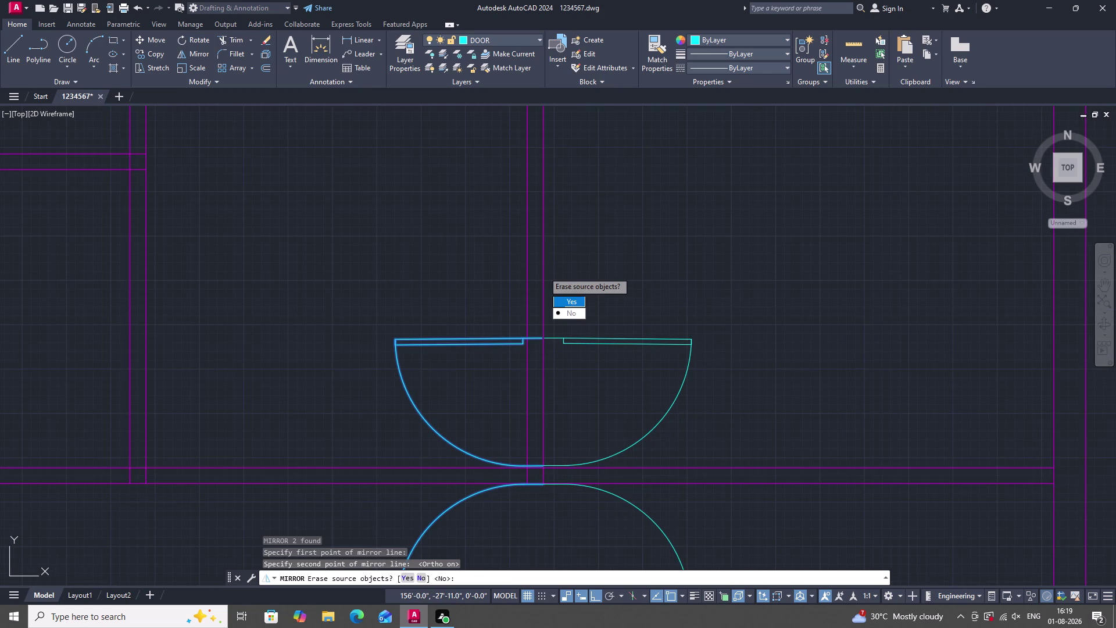
drag(569, 297, 543, 272)
scroll(down, 3)
scroll(up, 3)
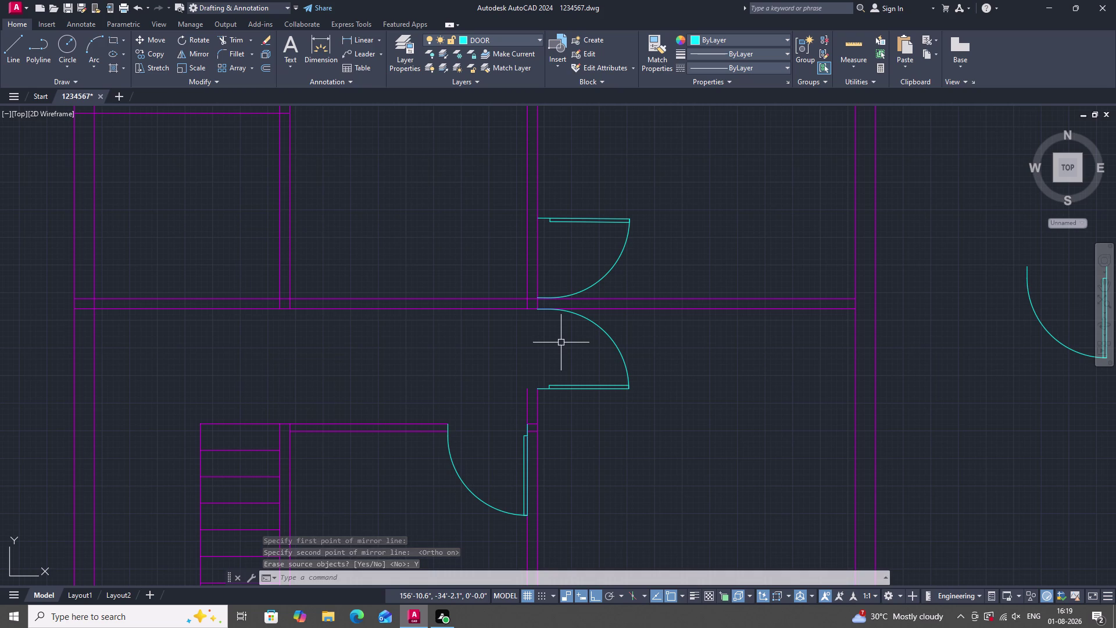
Select the lower door swing and start a Move.
click(598, 388)
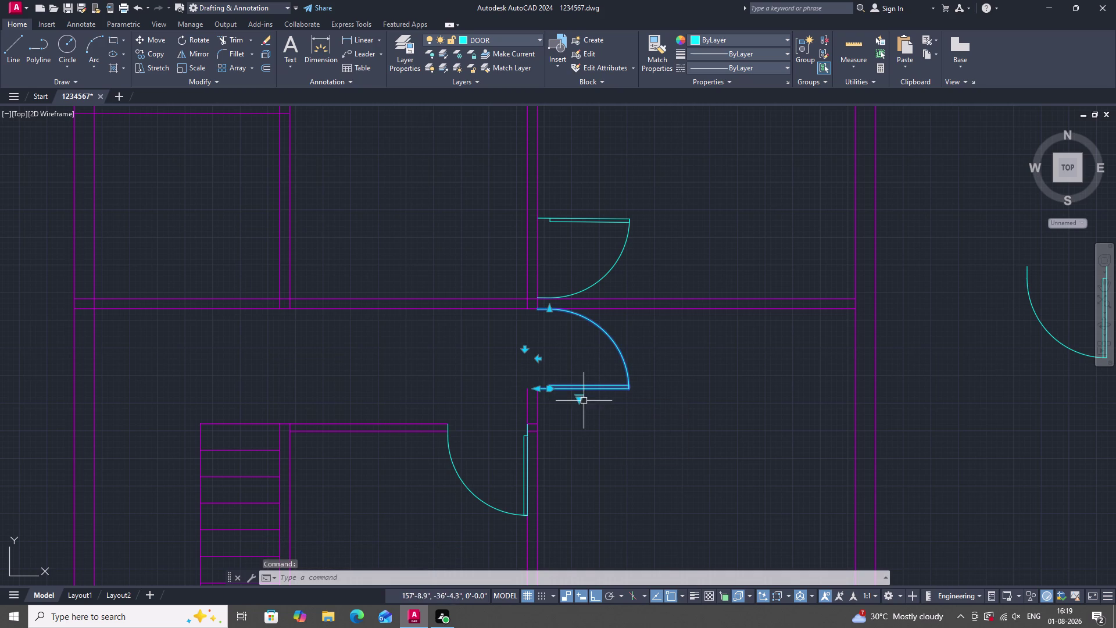
click(600, 279)
text(m)
key(space)
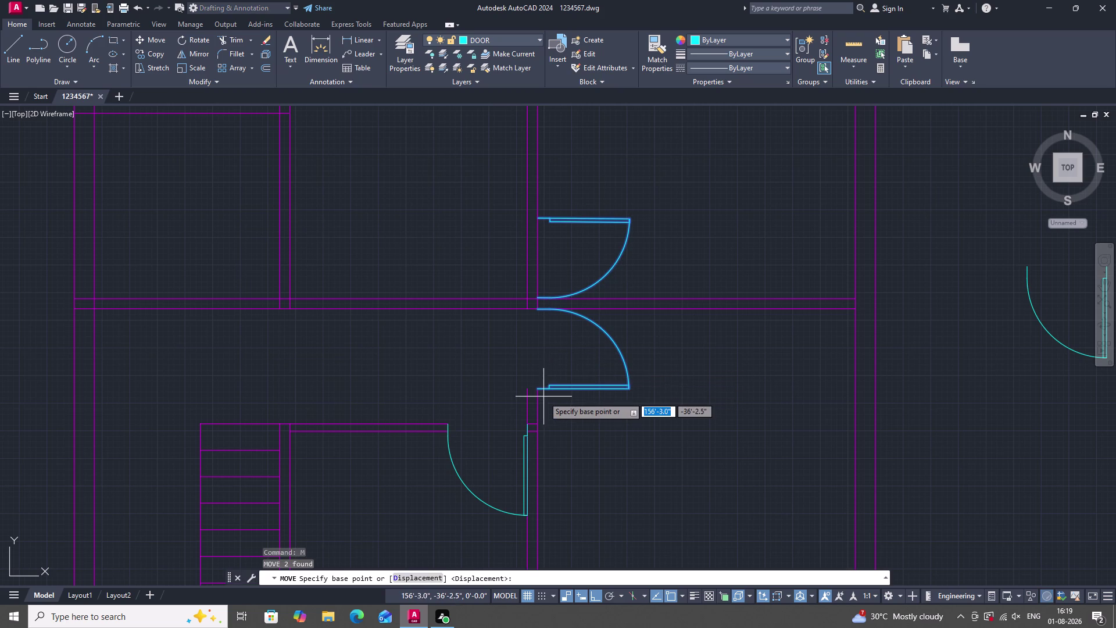
Move a door swing to the wall end, then undo the misplaced move.
scroll(up, 3)
click(492, 353)
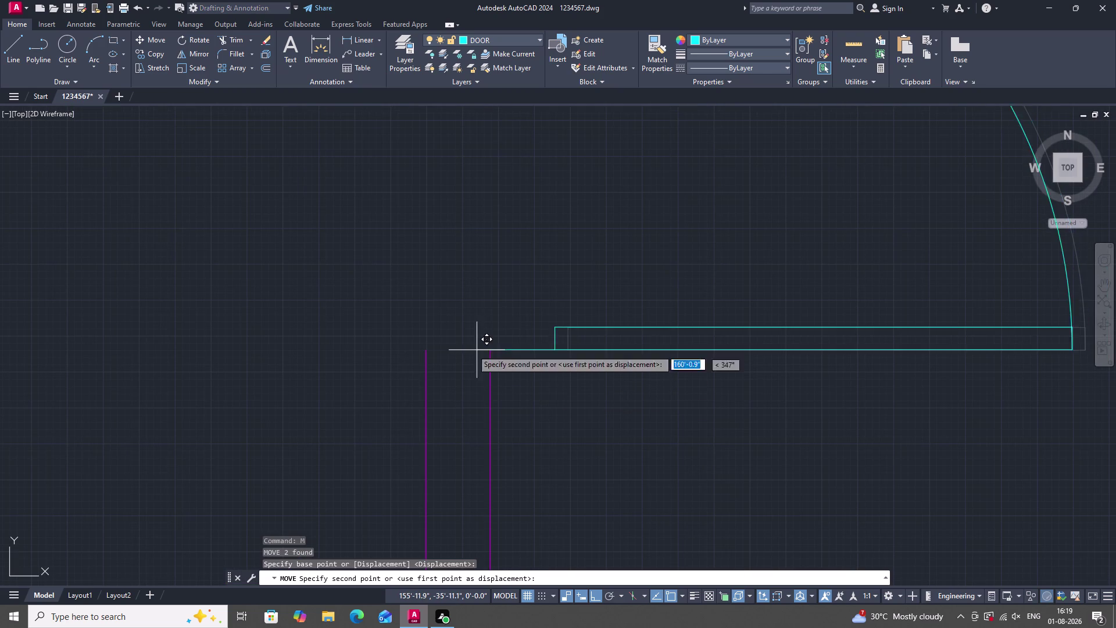
click(427, 351)
scroll(down, 3)
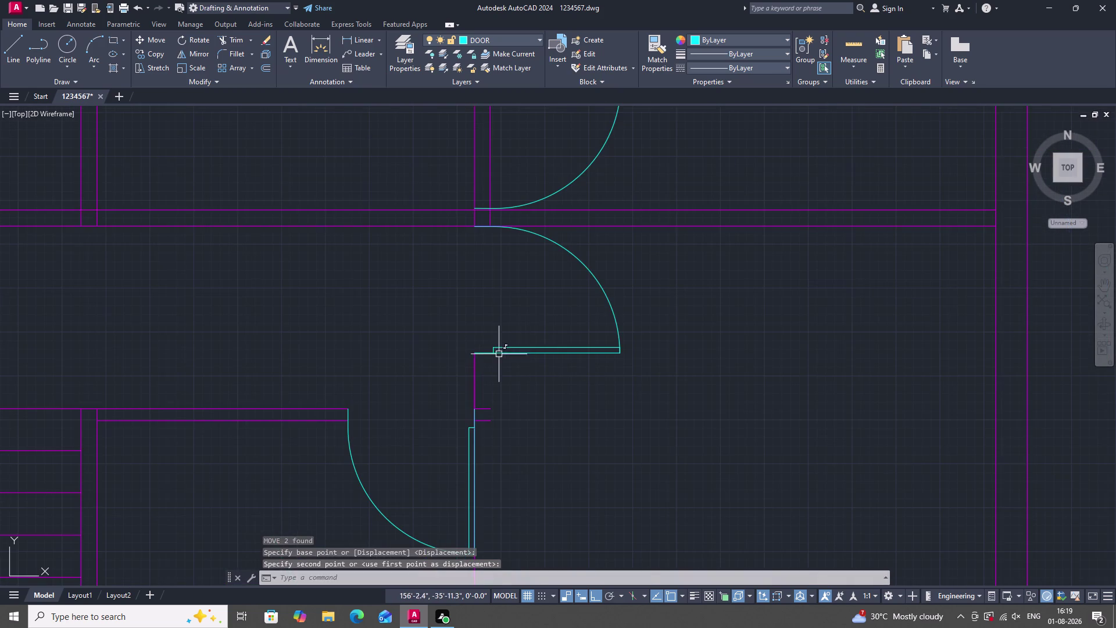
scroll(down, 3)
scroll(down, 3)
scroll(up, 3)
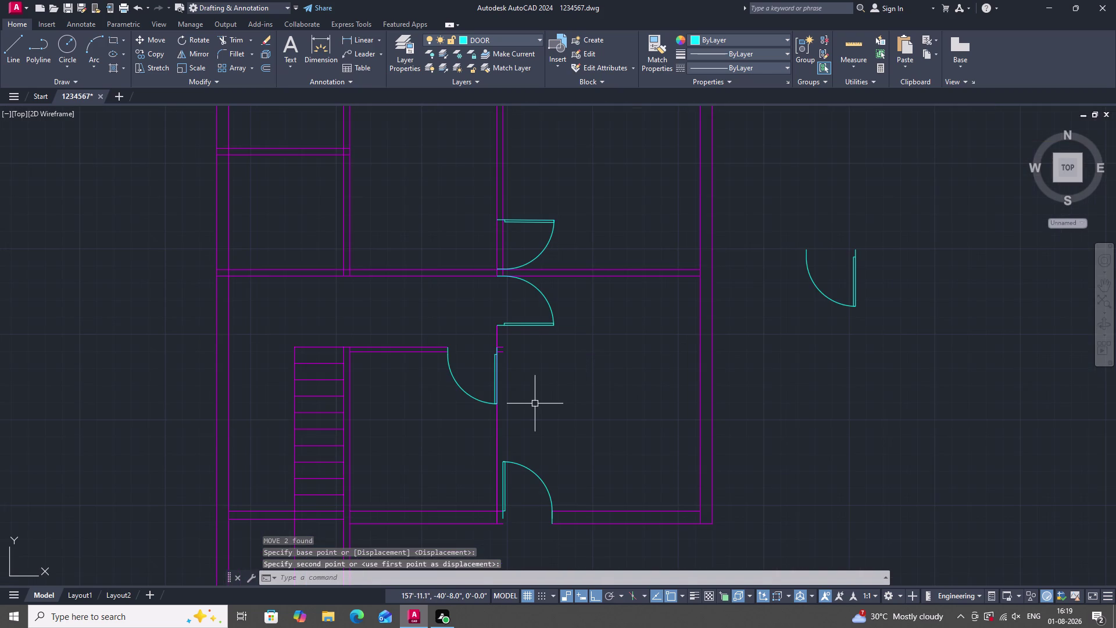
key(ctrl+z)
key(ctrl+z)
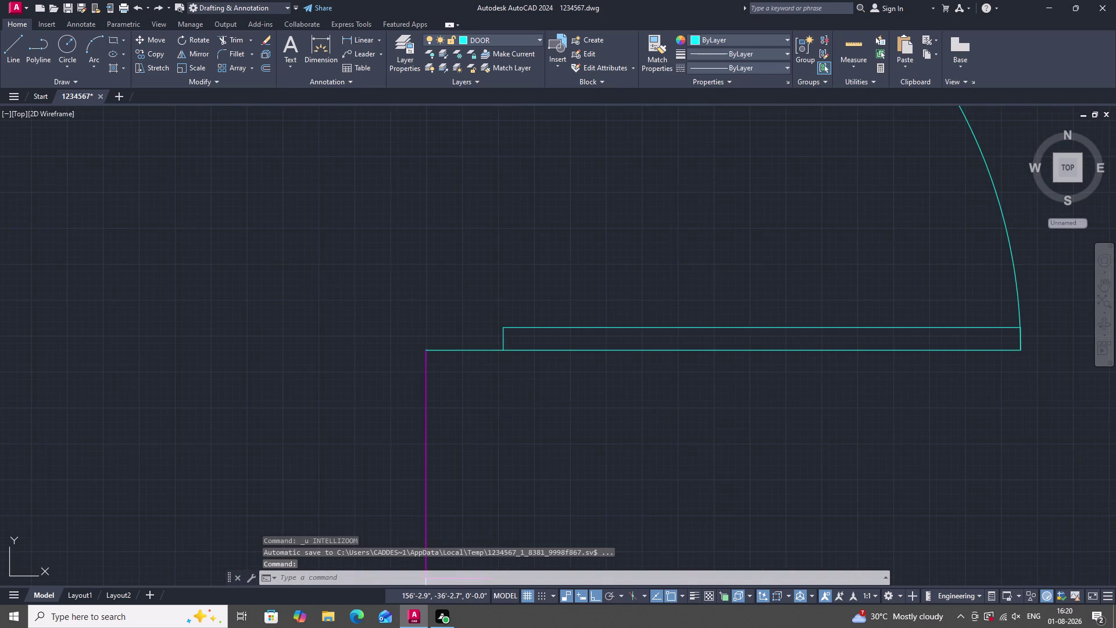
scroll(down, 3)
scroll(up, 3)
Reselect the upper and lower door swings.
click(551, 410)
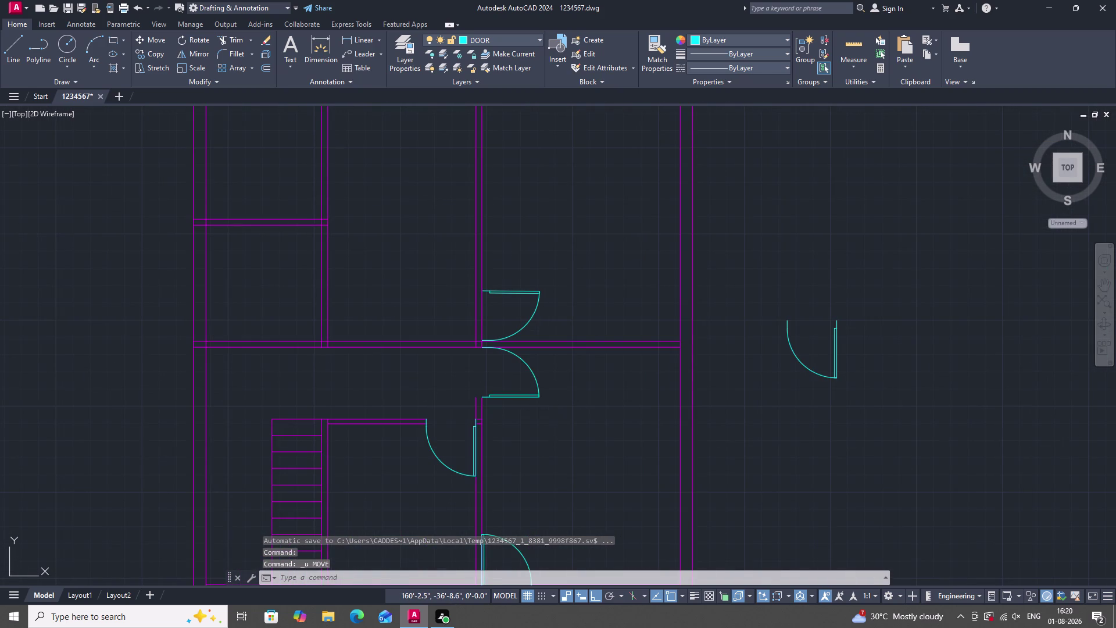
click(518, 378)
click(541, 323)
click(517, 310)
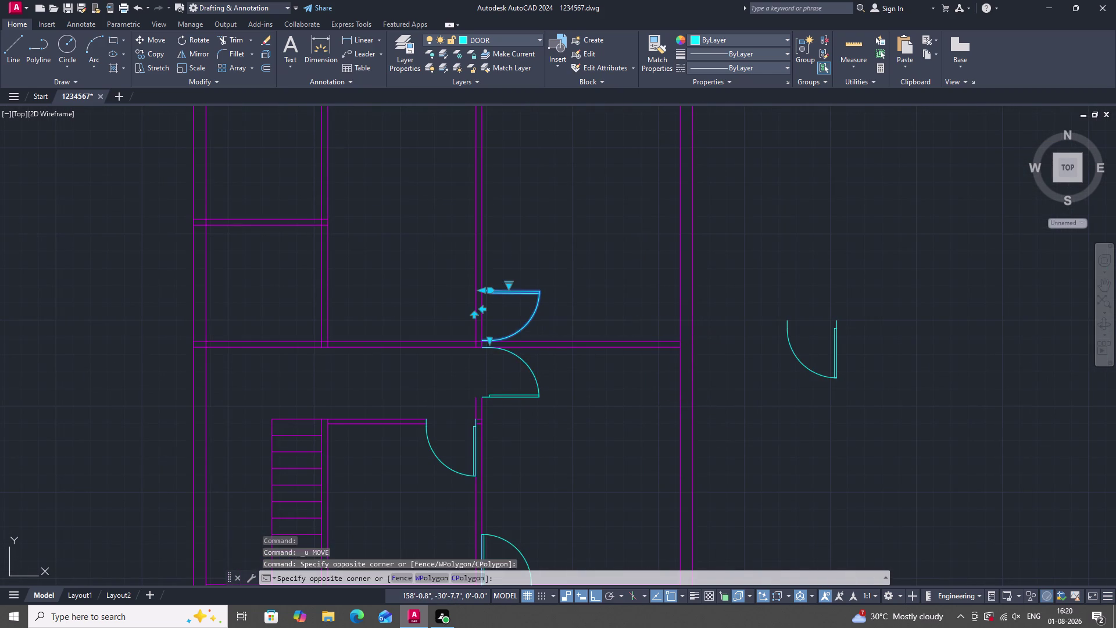
scroll(down, 3)
scroll(up, 3)
scroll(up, 3)
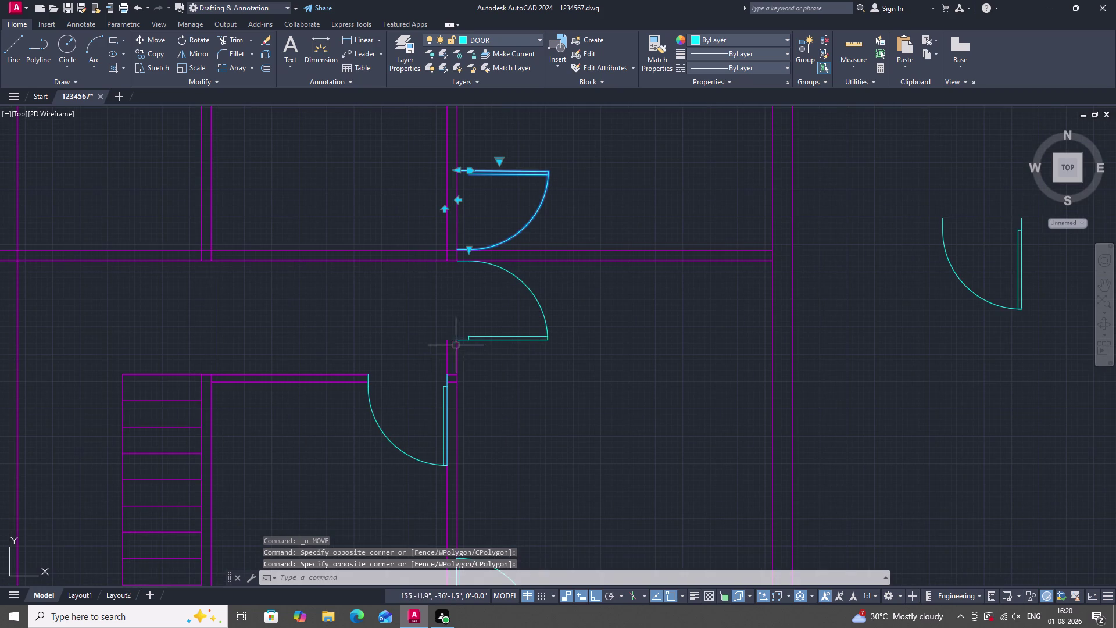
click(587, 355)
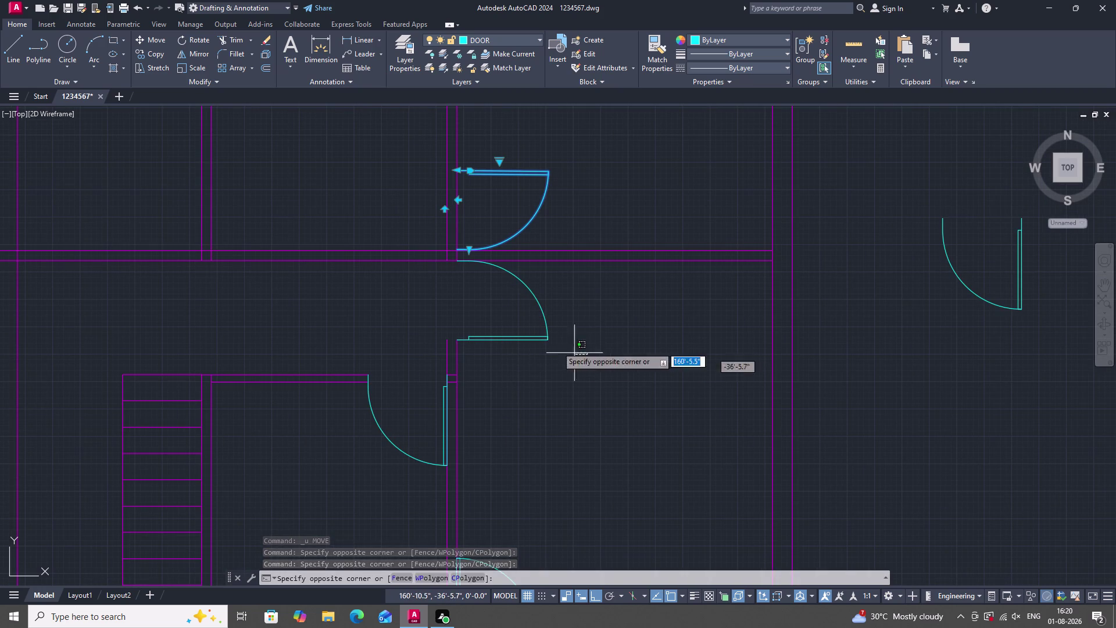
click(507, 324)
scroll(down, 3)
scroll(up, 3)
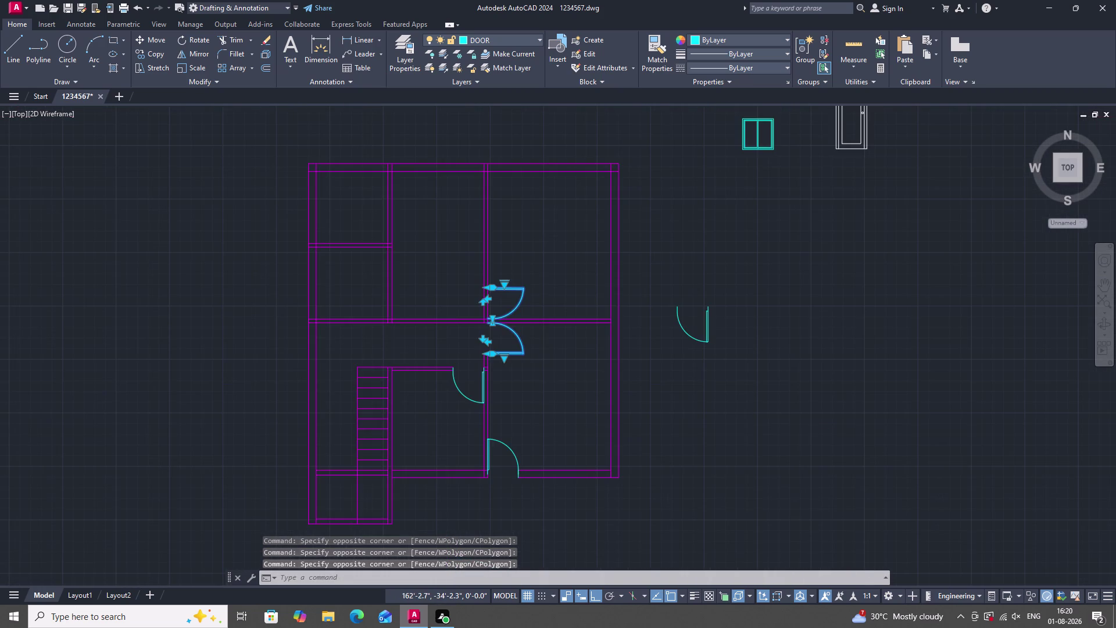
Start moving the door swings against the wall opening, then cancel with Esc.
text(m)
key(space)
scroll(up, 3)
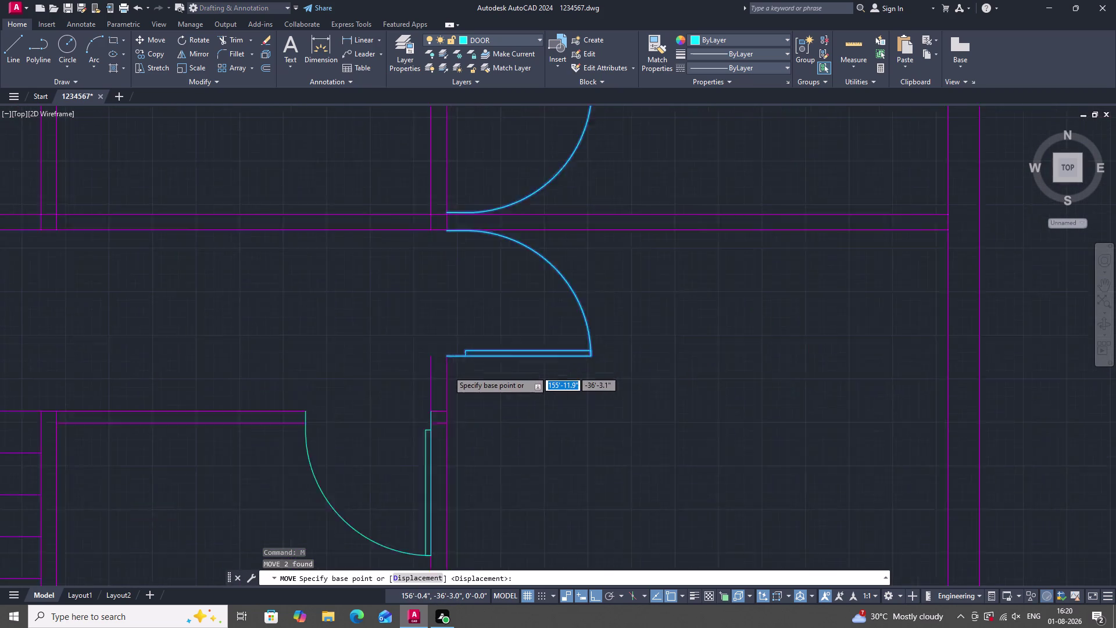
click(446, 350)
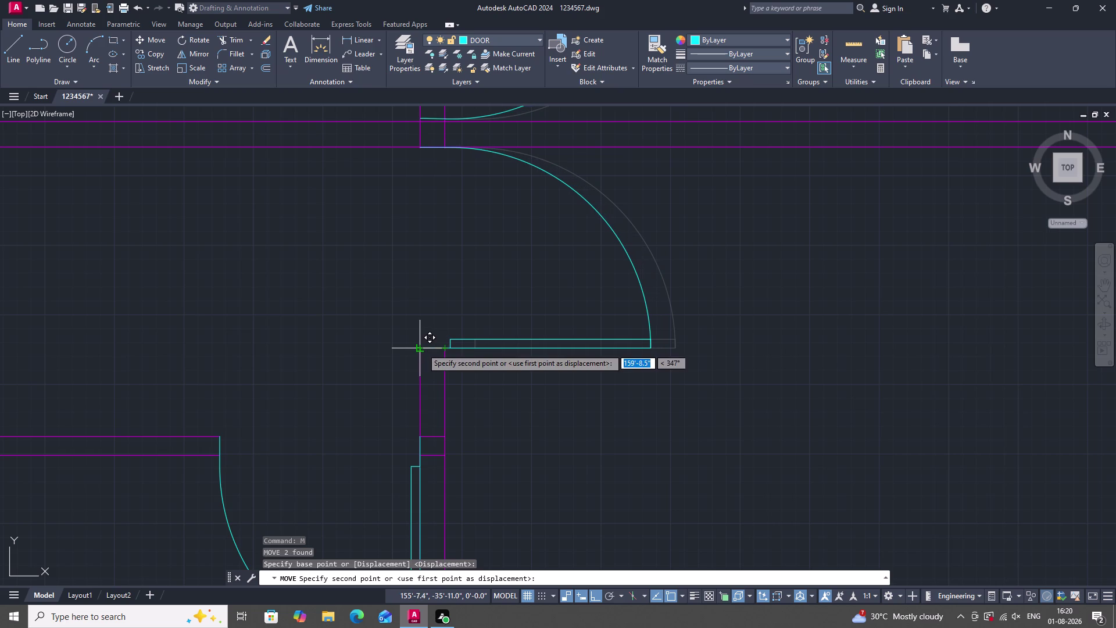
click(421, 348)
scroll(down, 3)
key(Escape)
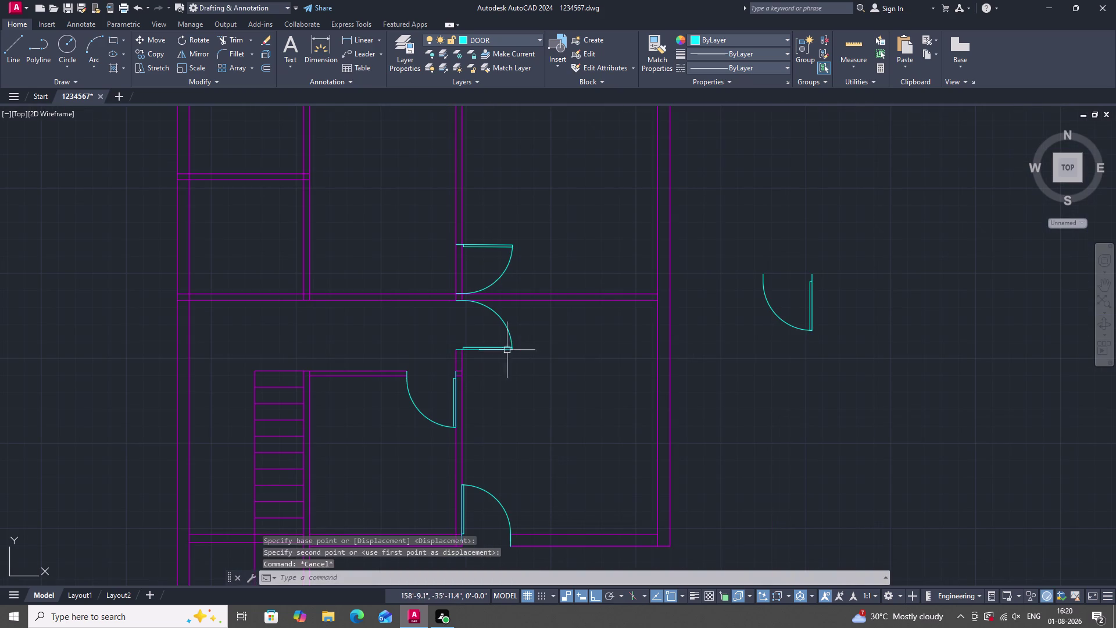
scroll(down, 3)
scroll(up, 3)
scroll(up, 3)
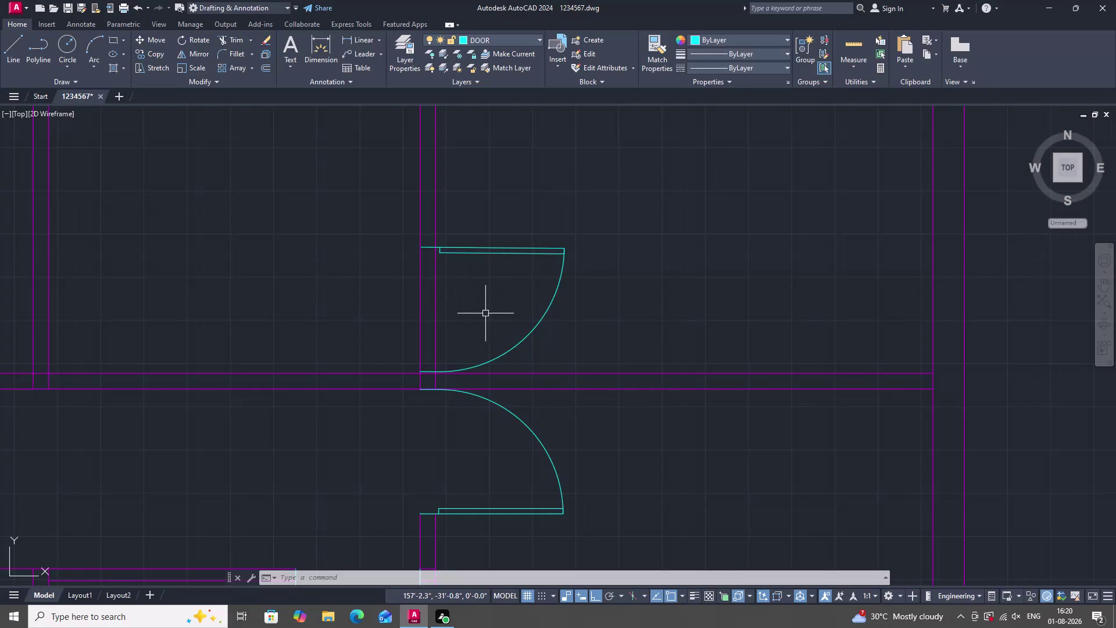
scroll(down, 3)
scroll(up, 3)
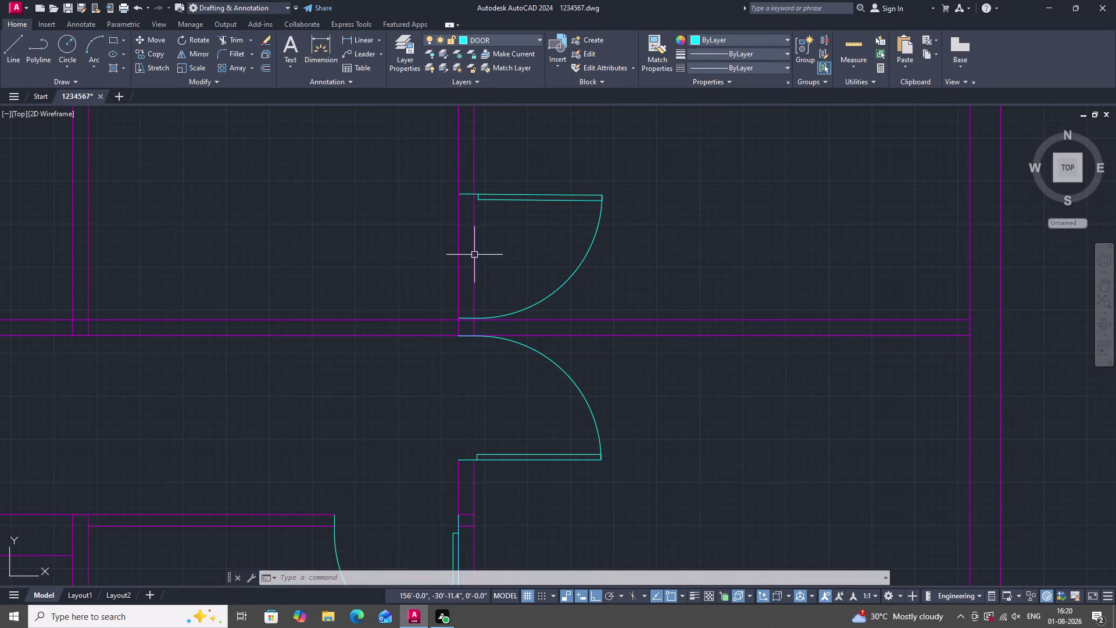
scroll(up, 3)
scroll(down, 3)
scroll(up, 3)
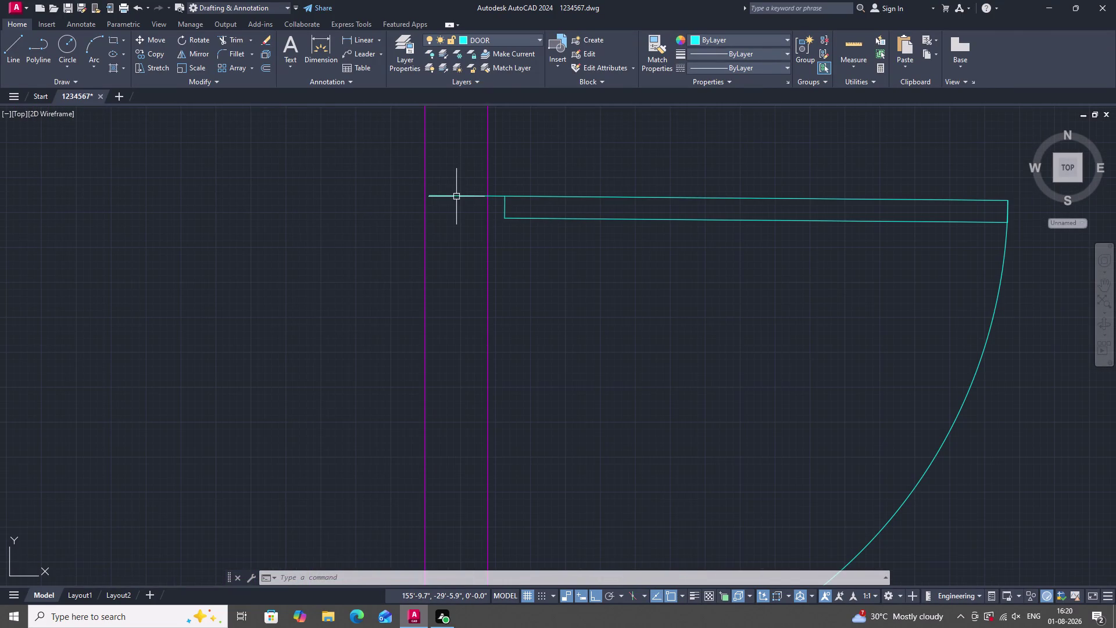
scroll(down, 3)
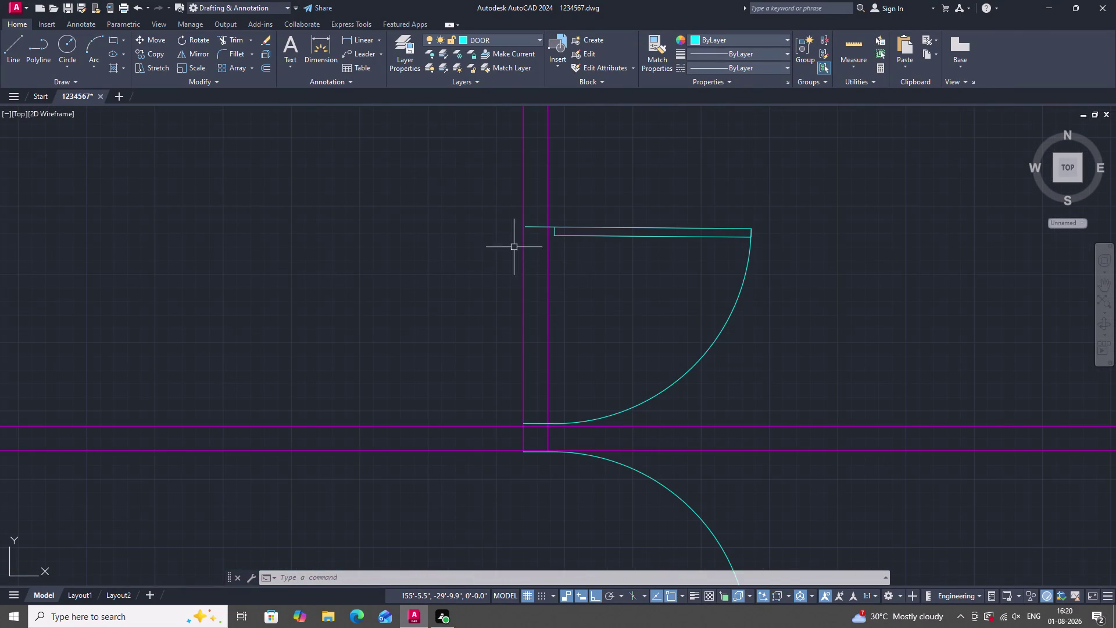
scroll(up, 3)
text(l)
key(space)
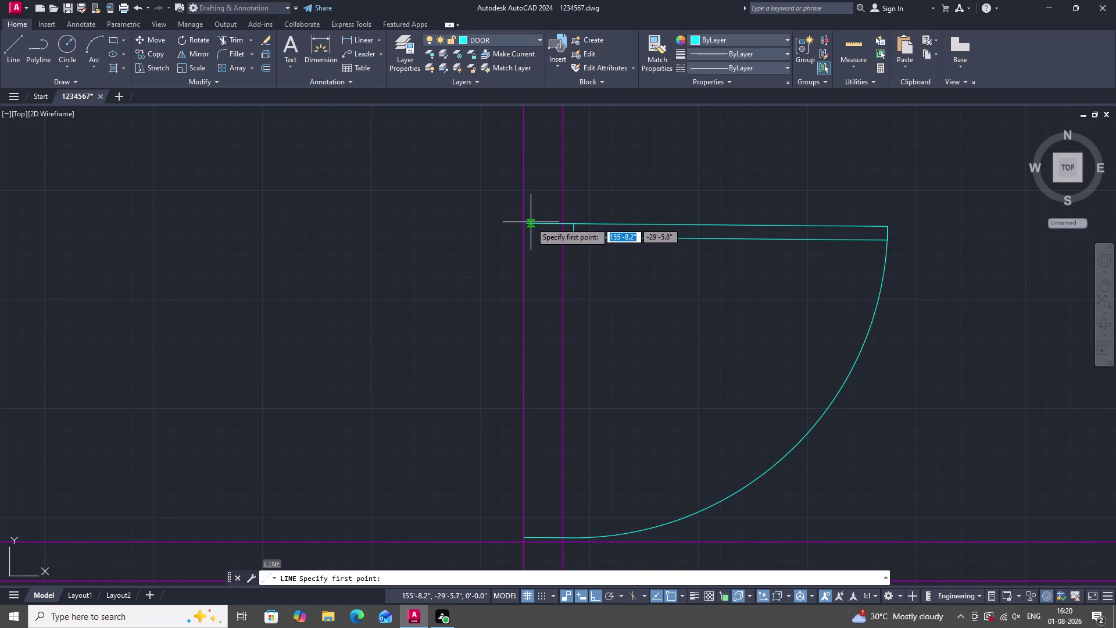
scroll(up, 3)
click(511, 226)
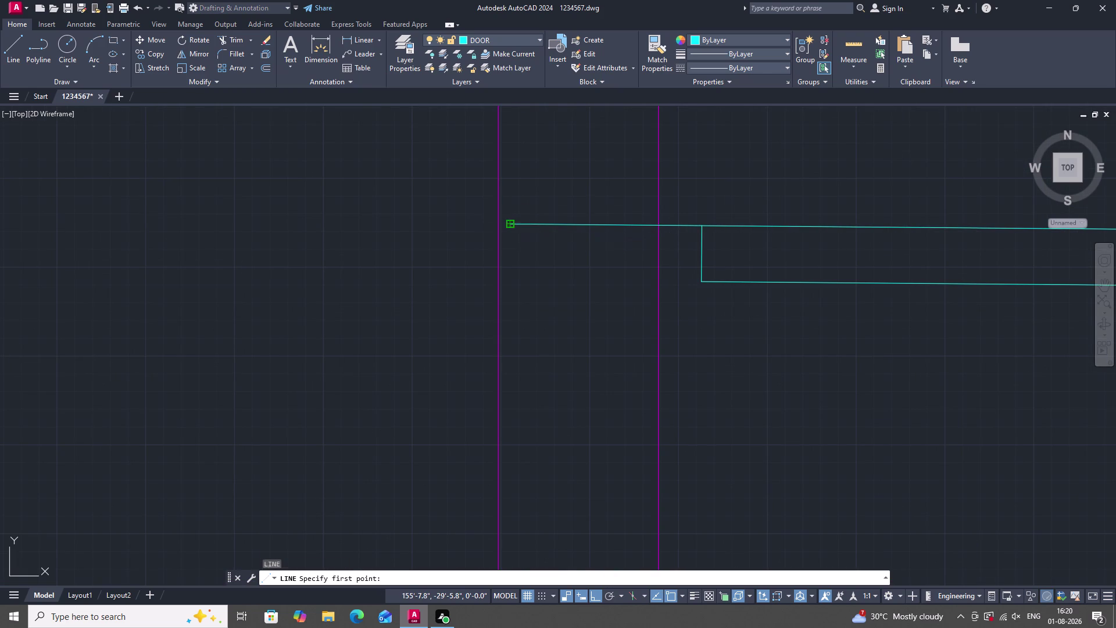
click(498, 225)
key(space)
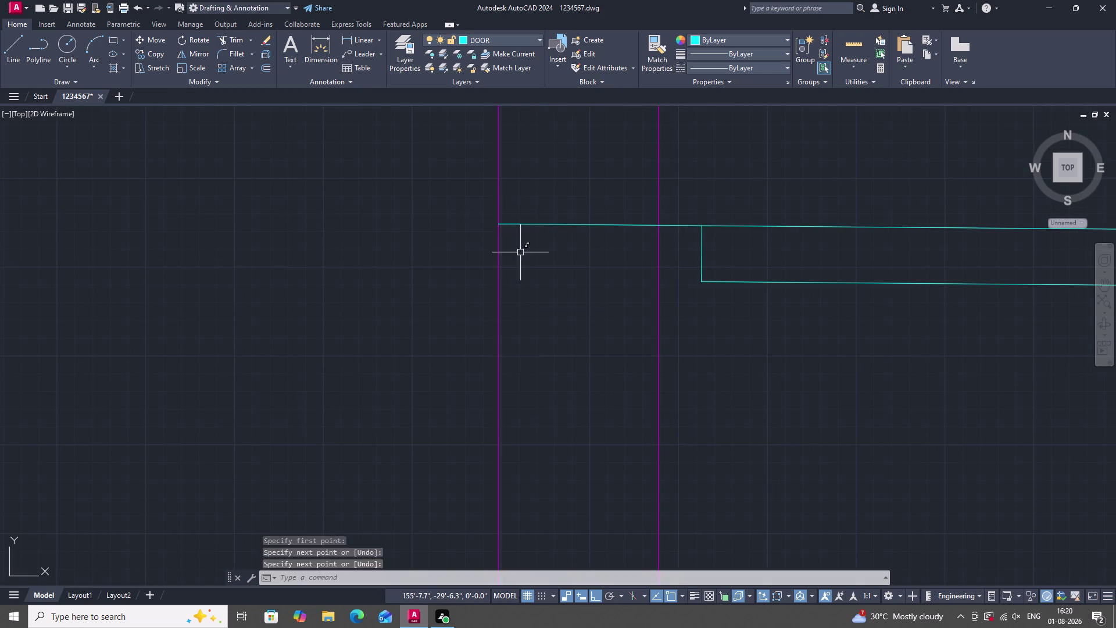
scroll(down, 3)
scroll(down, 3)
scroll(up, 3)
text(t)
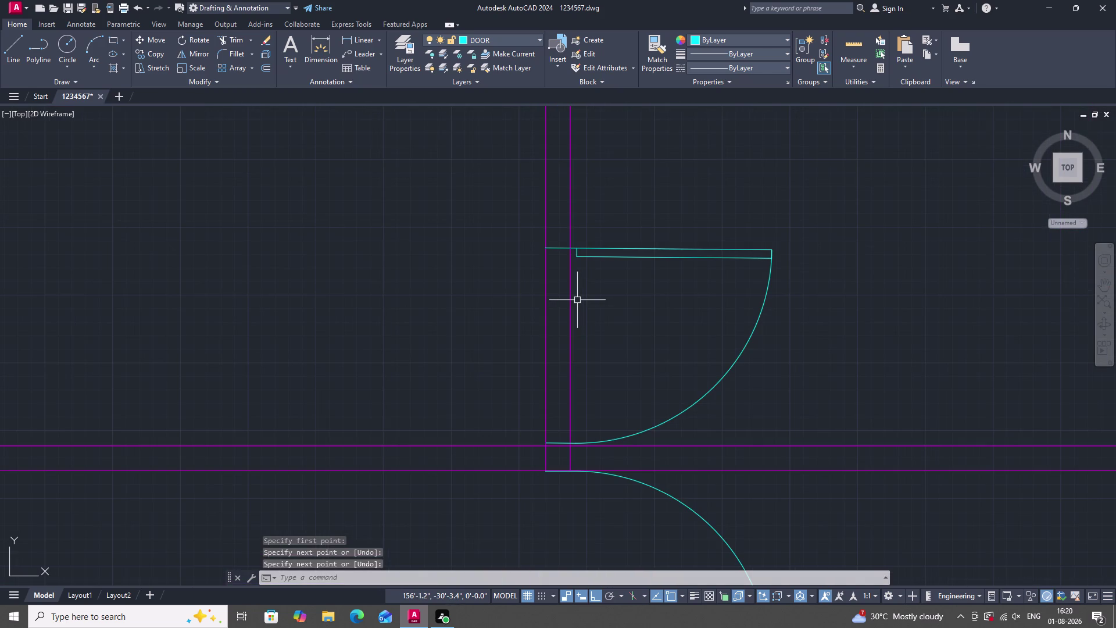
text(r)
key(space)
drag(595, 303, 529, 308)
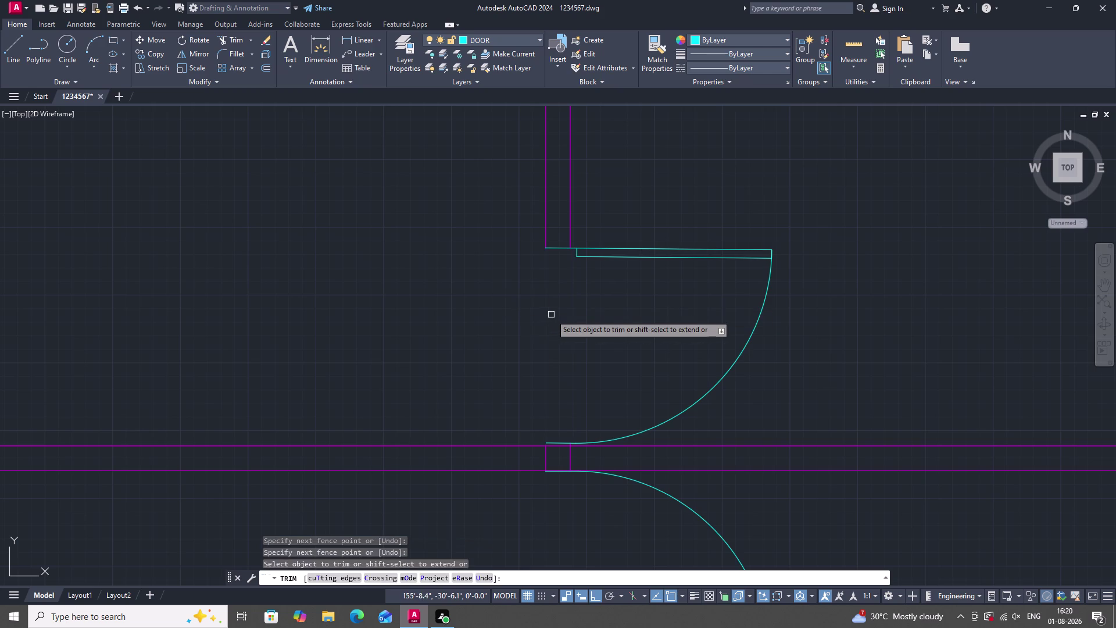
scroll(down, 3)
key(Escape)
scroll(down, 3)
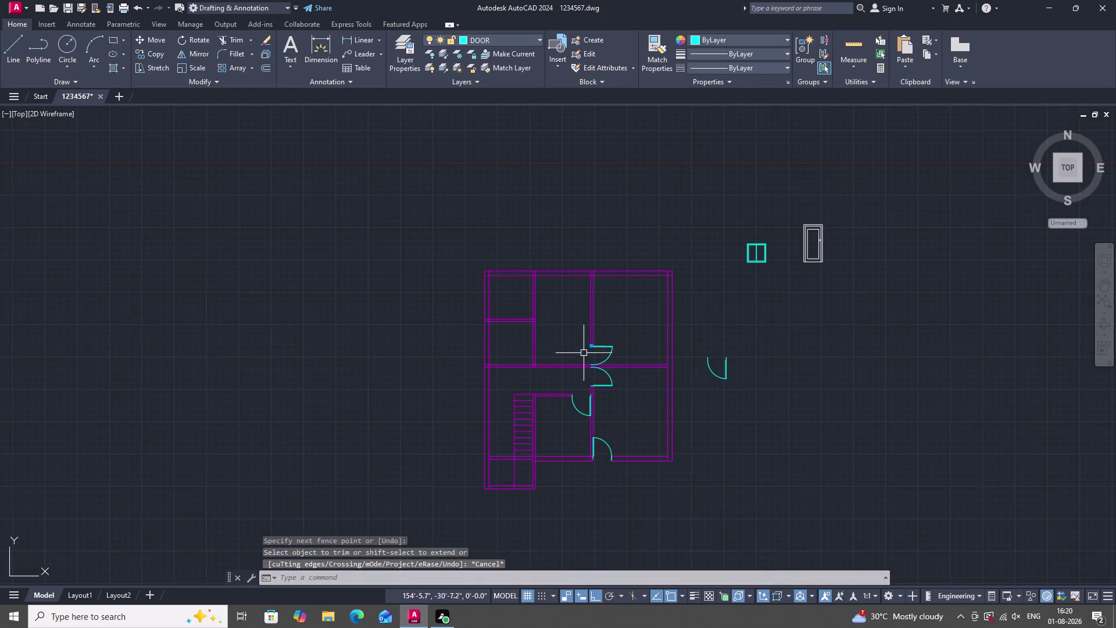
scroll(up, 3)
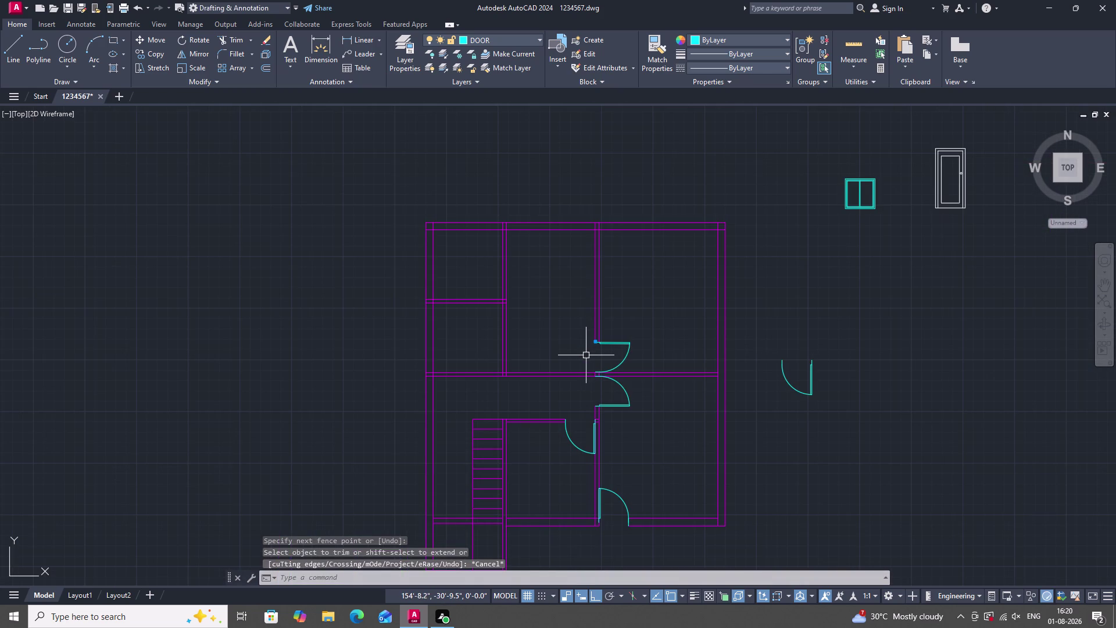
scroll(up, 3)
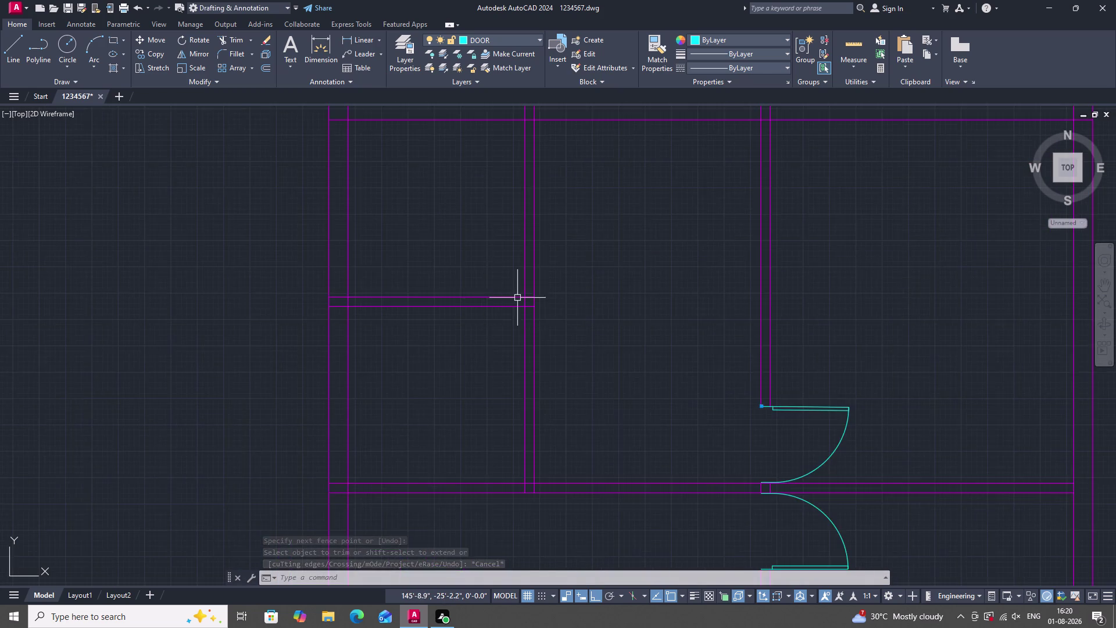
scroll(down, 3)
scroll(up, 3)
scroll(down, 3)
scroll(up, 3)
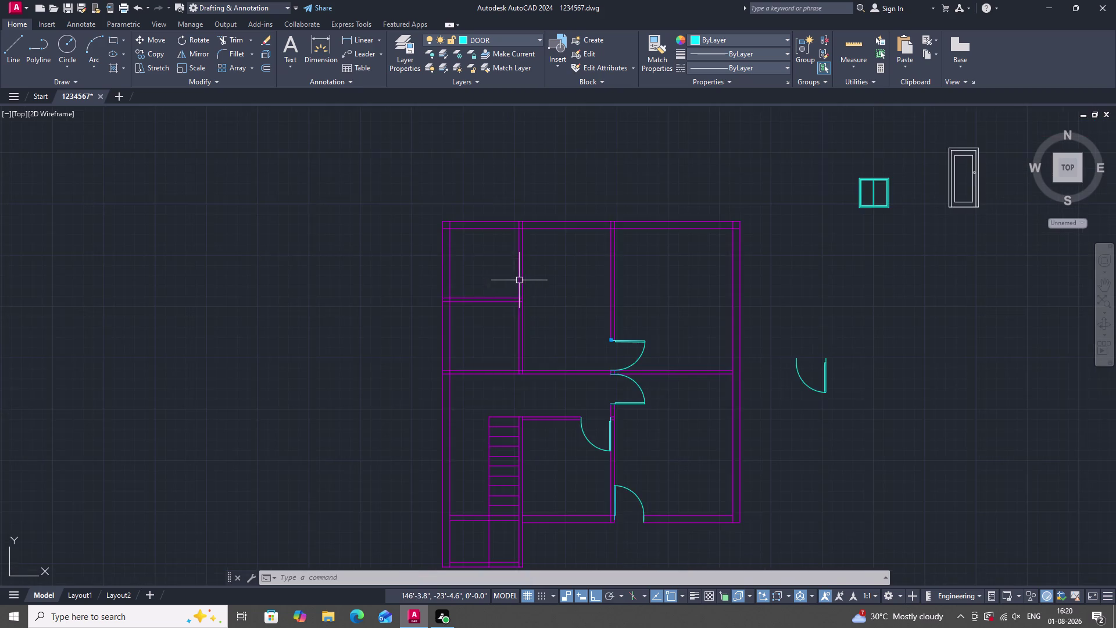
scroll(down, 3)
scroll(down, 3)
scroll(up, 3)
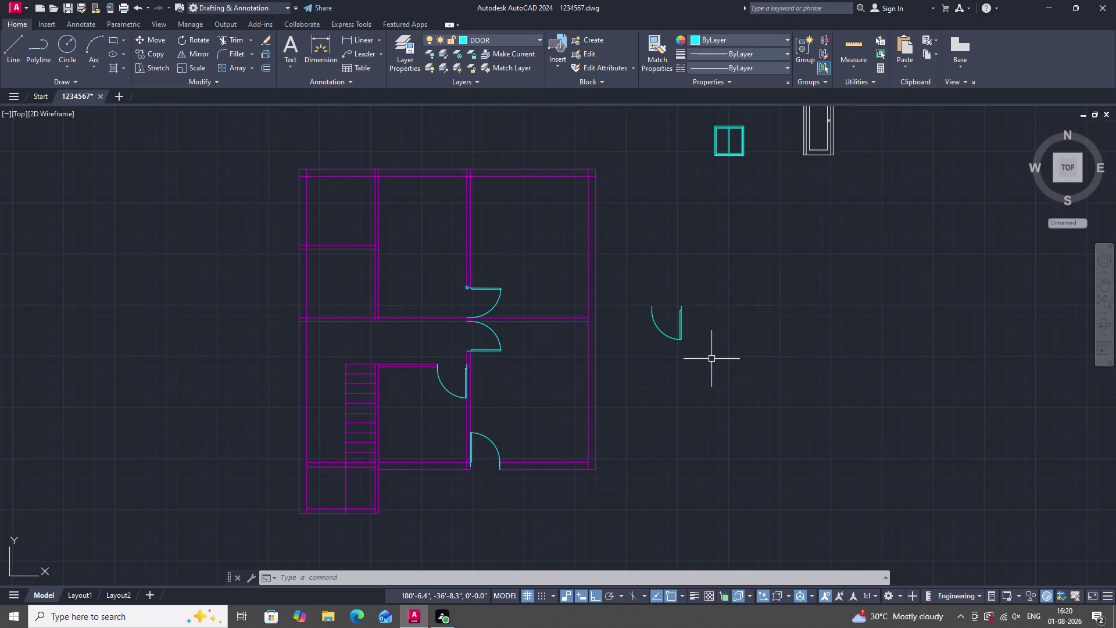
Scale the loose door swing by reference so its width becomes 2'.
click(720, 349)
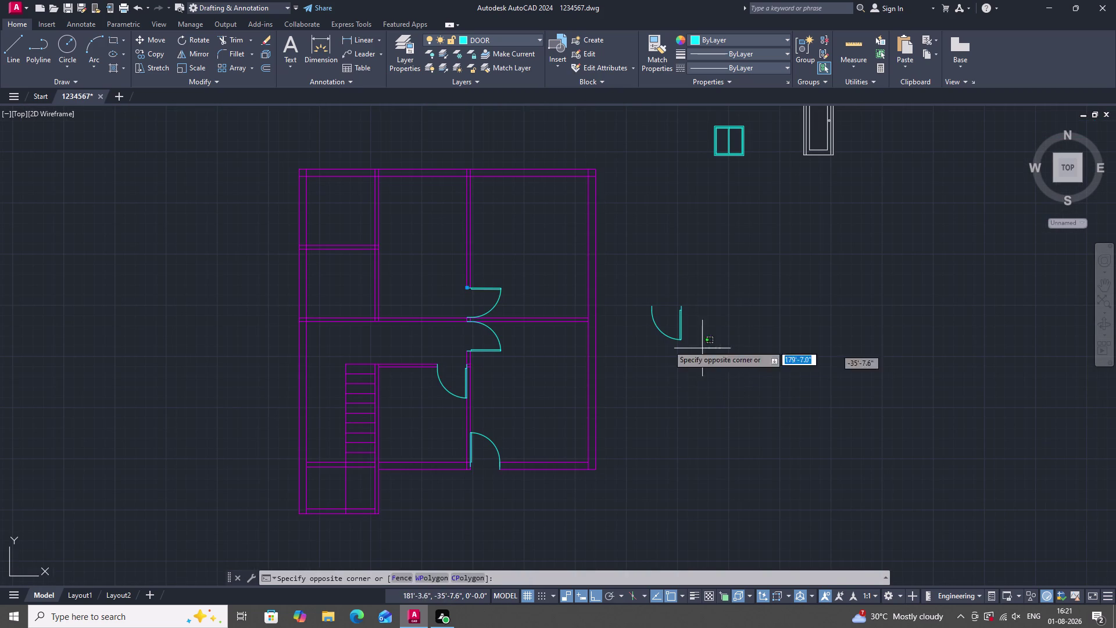
click(644, 301)
key(s)
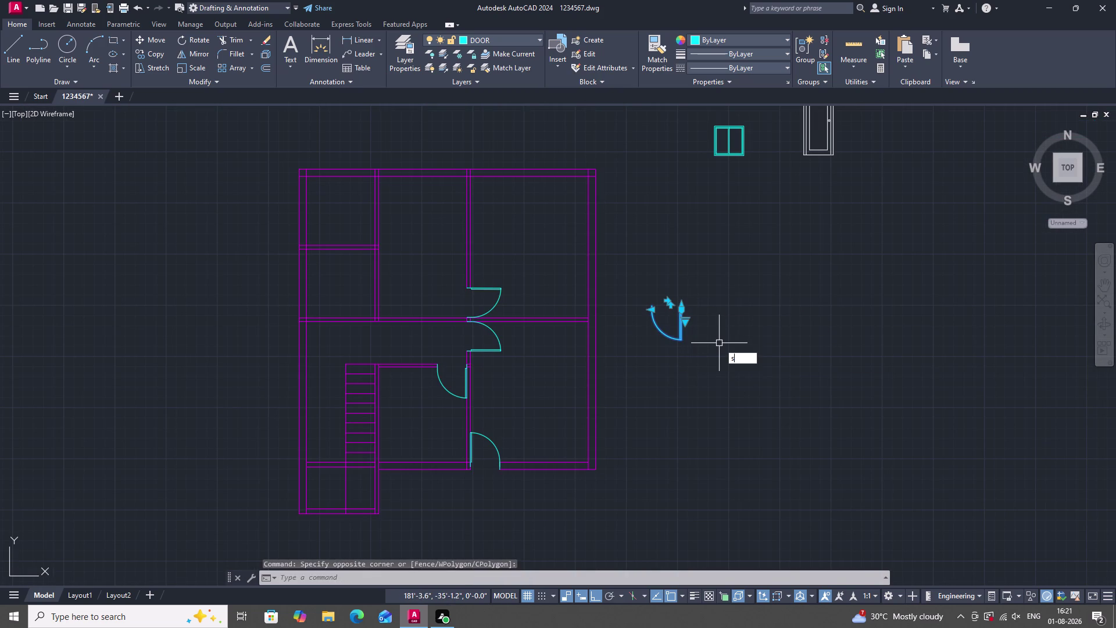
text(c)
key(space)
click(679, 304)
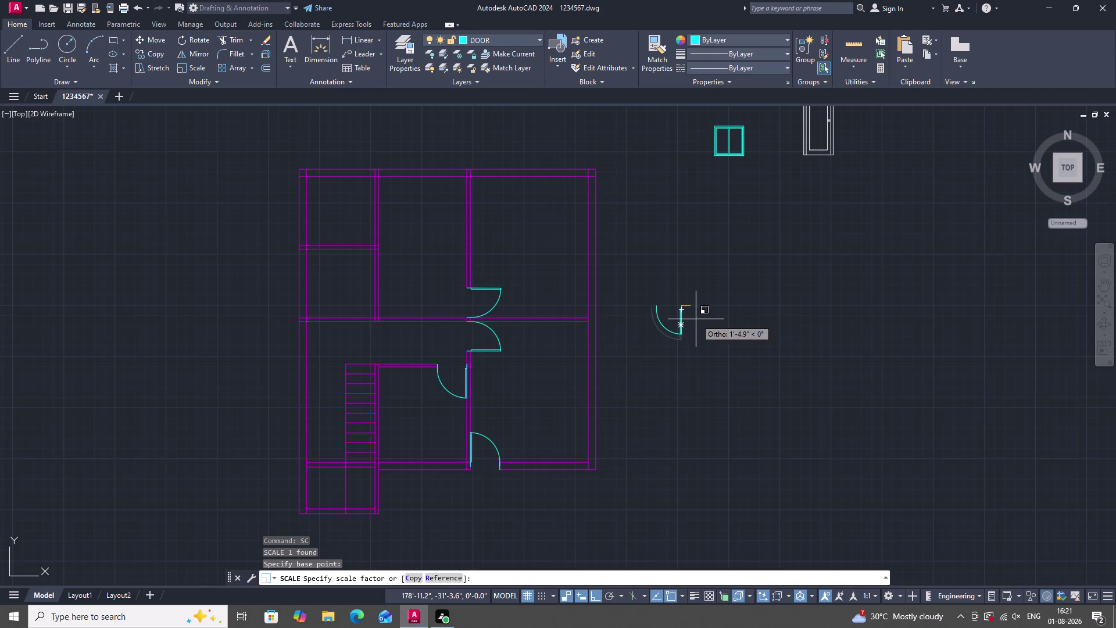
text(r)
key(space)
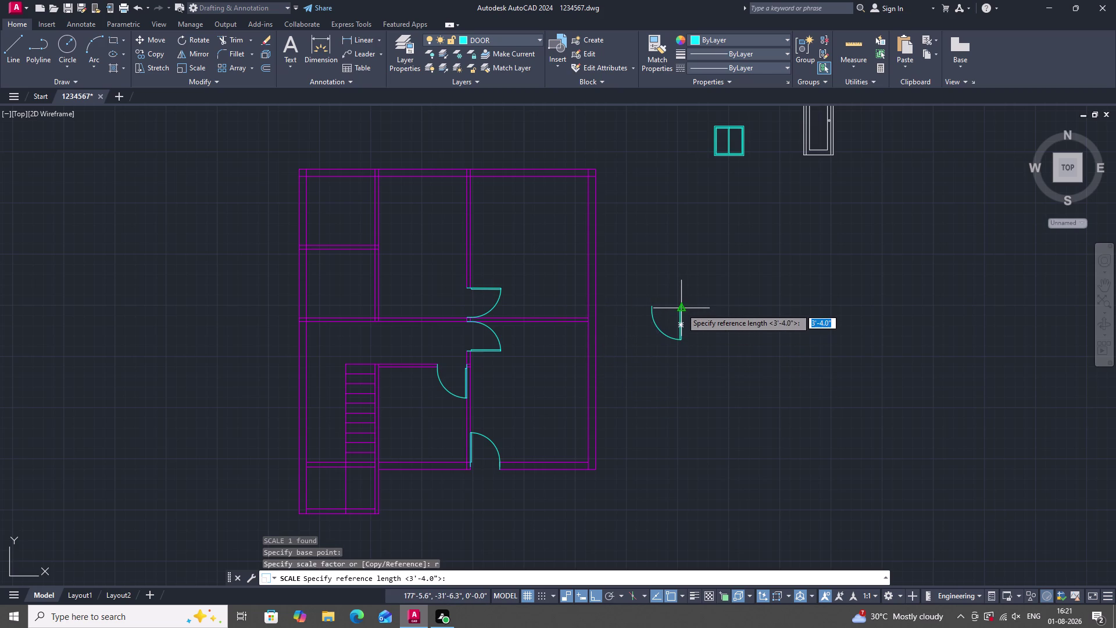
scroll(up, 3)
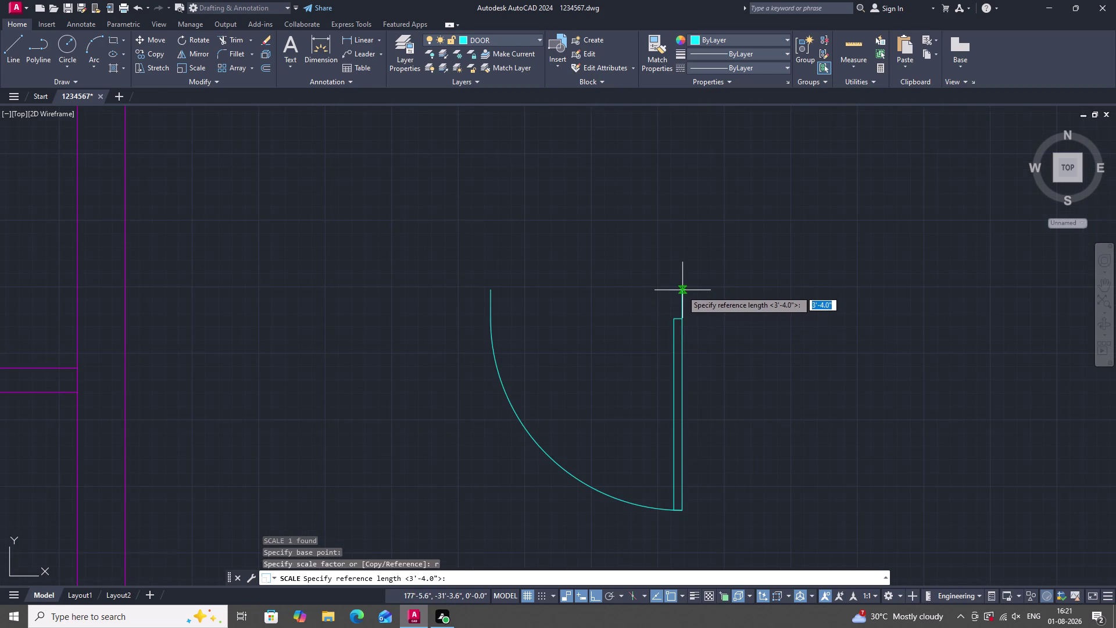
click(683, 292)
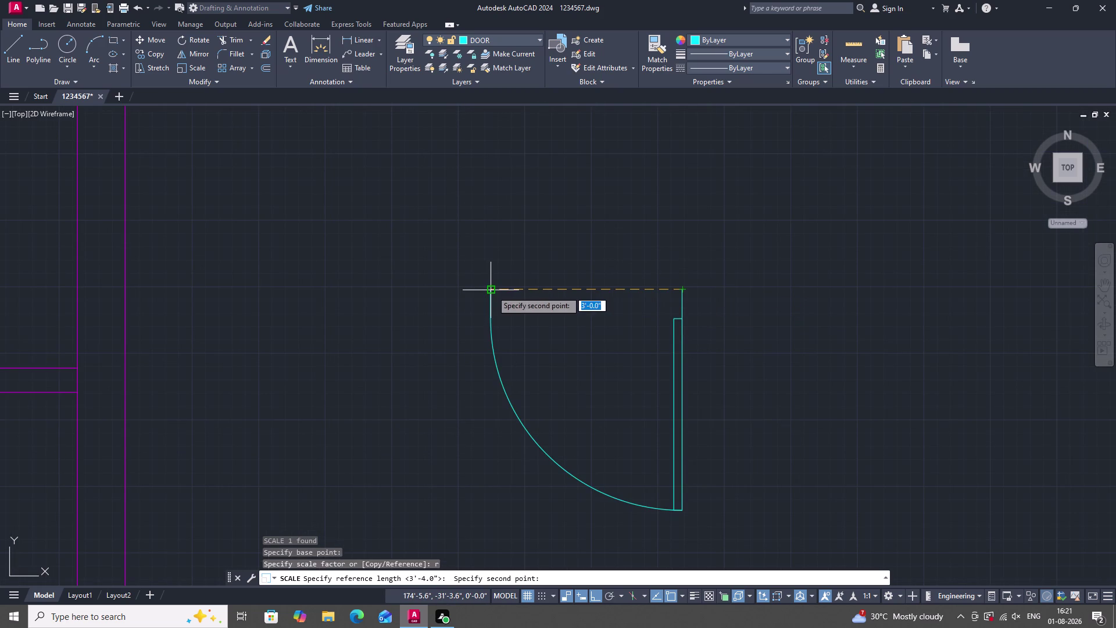
click(491, 291)
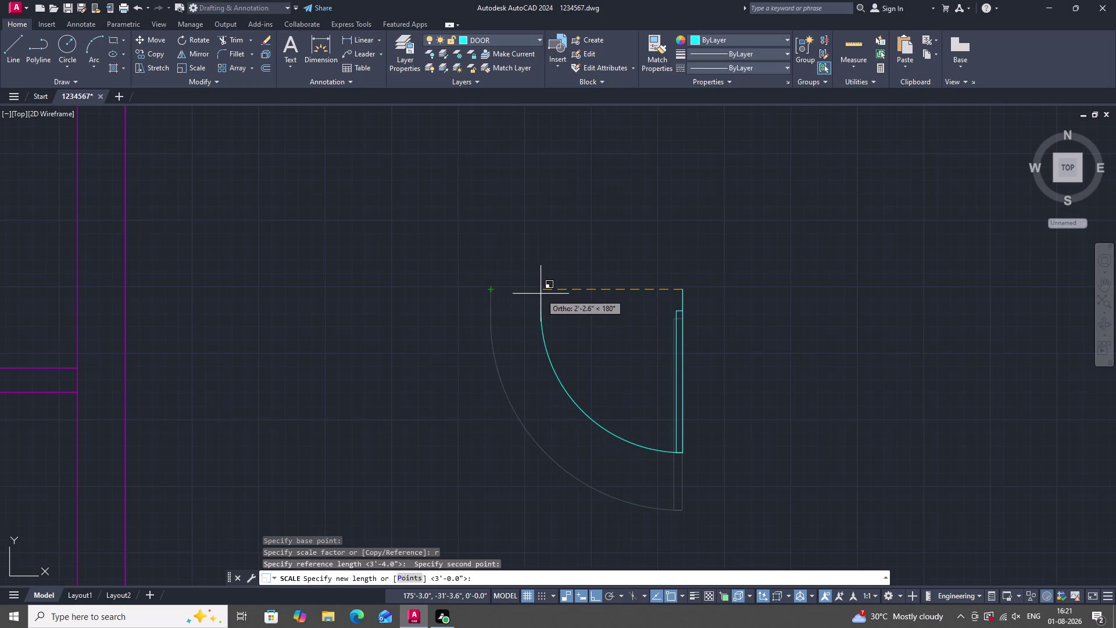
key(2)
key(apostrophe)
key(Return)
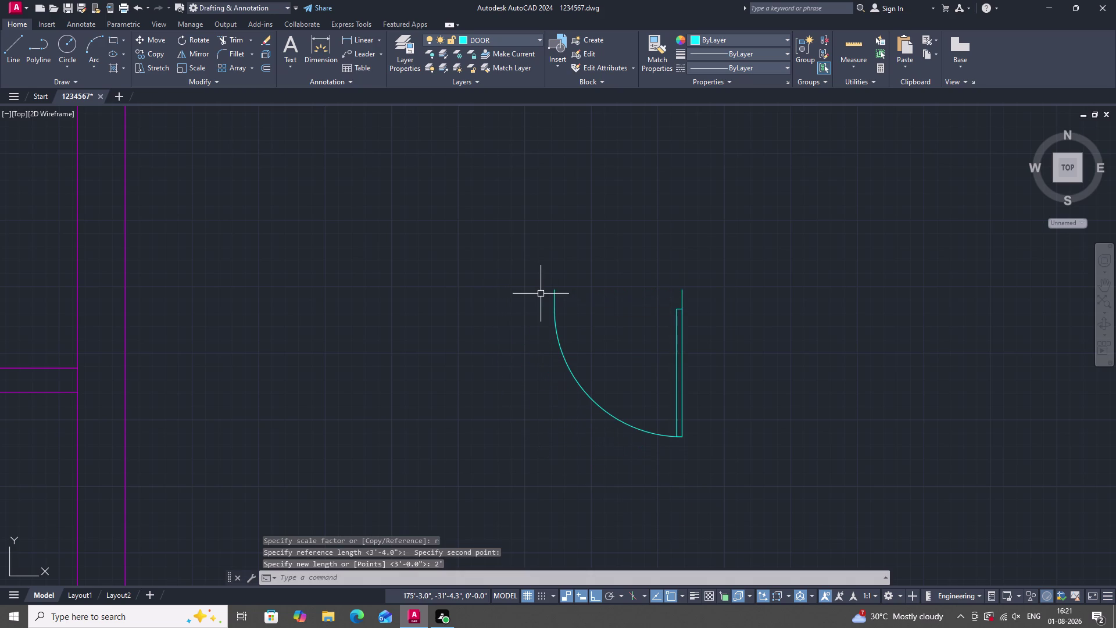
Select the resized 2' door swing.
click(733, 468)
click(541, 276)
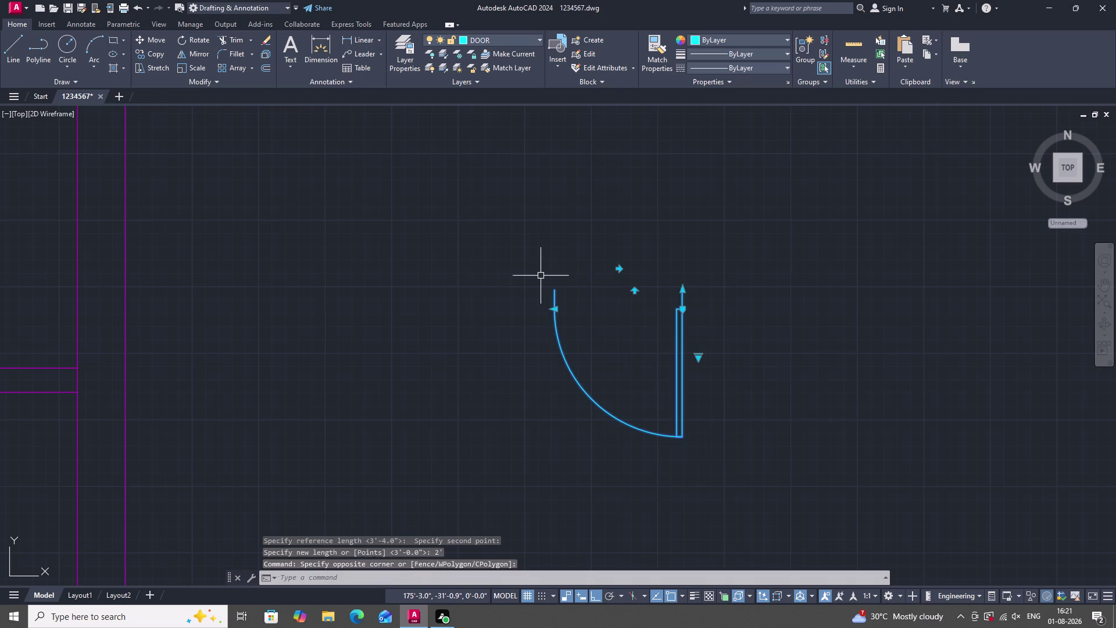
scroll(down, 3)
scroll(down, 3)
scroll(up, 3)
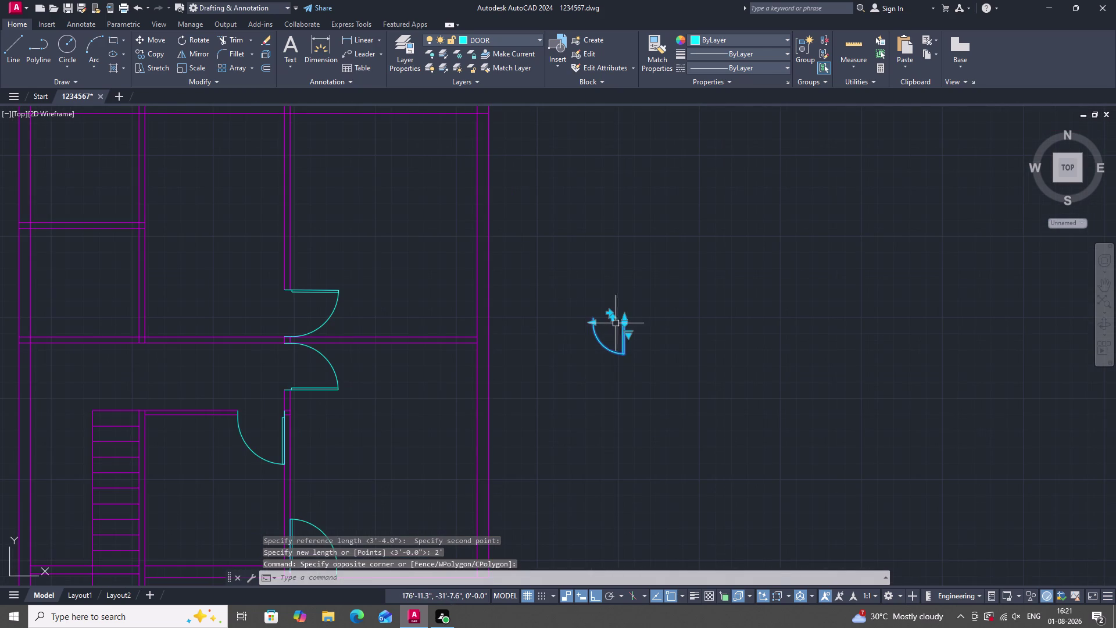
Rotate the resized door swing about a pivot point, then reselect it.
key(r)
text(o)
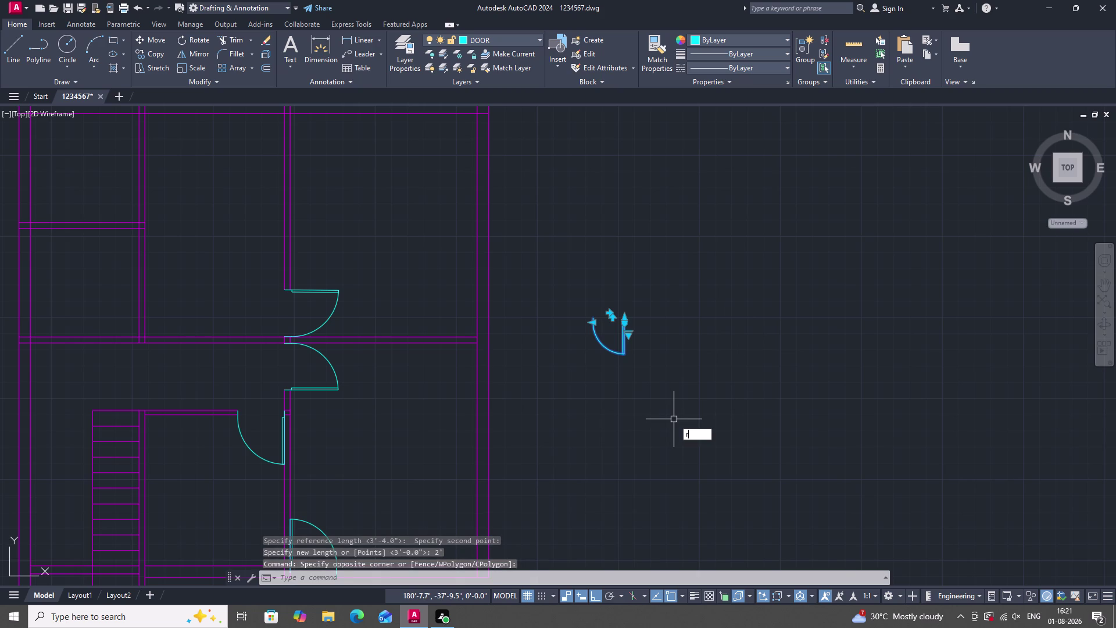
key(space)
drag(668, 420, 674, 389)
click(678, 213)
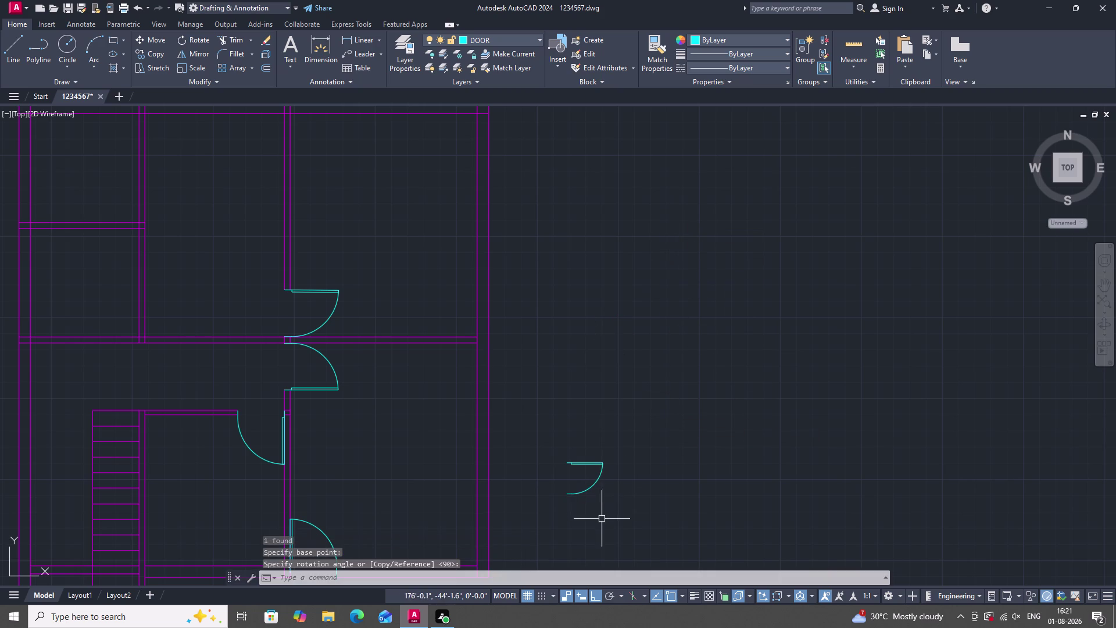
scroll(down, 3)
scroll(up, 3)
drag(616, 507, 594, 498)
click(539, 400)
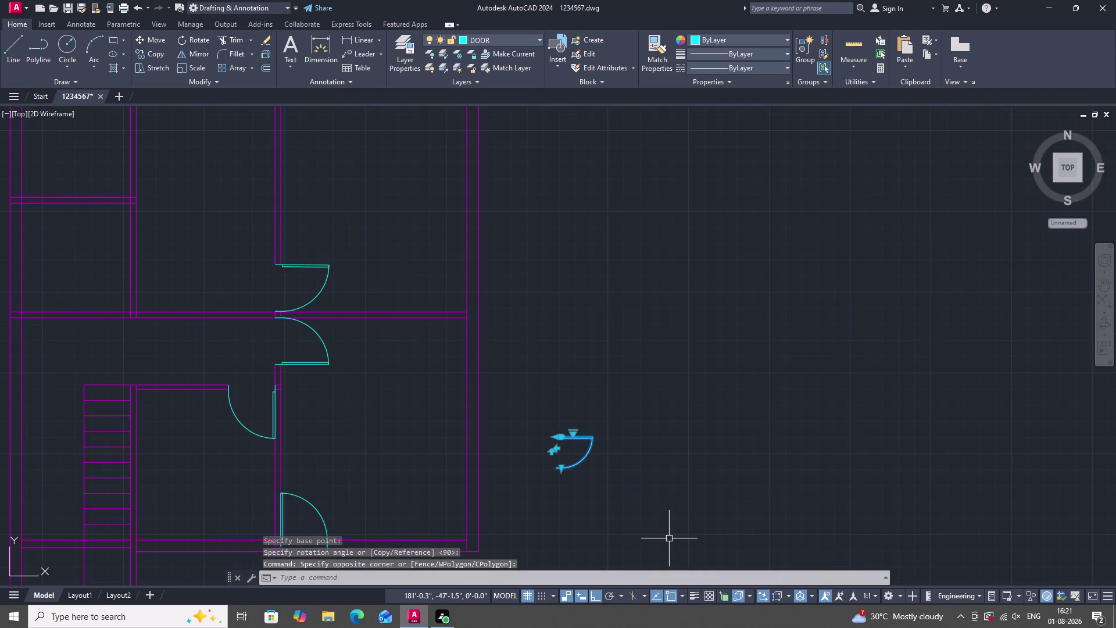
Rotate the door swing a quarter turn (90°) and select it again.
text(ro)
key(Return)
click(623, 501)
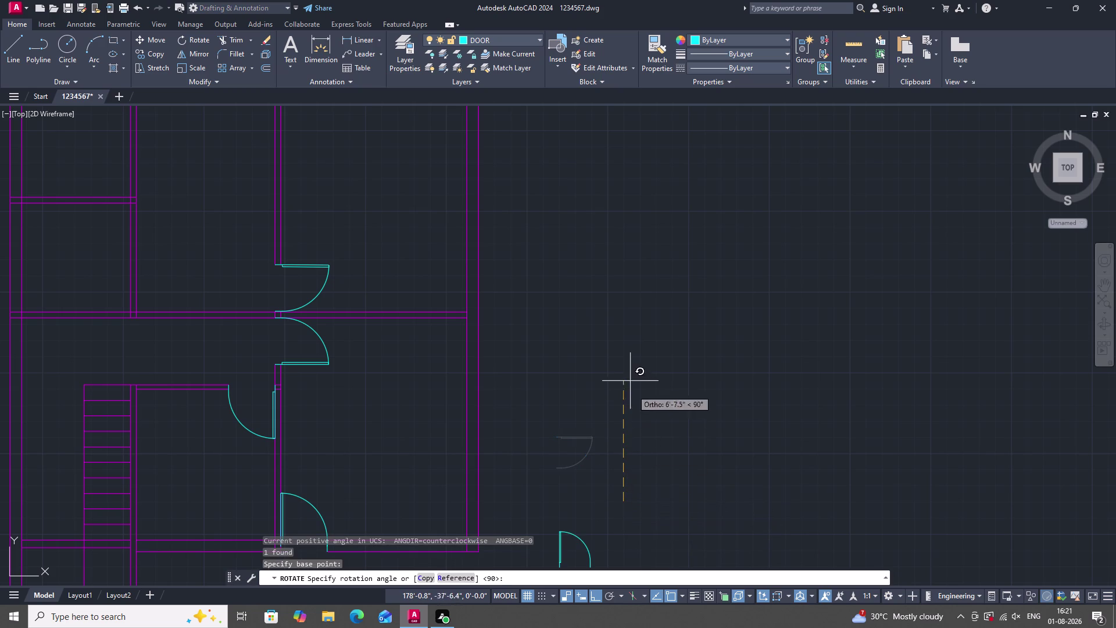
click(471, 411)
scroll(down, 3)
scroll(up, 3)
click(749, 491)
click(588, 269)
scroll(down, 3)
scroll(up, 3)
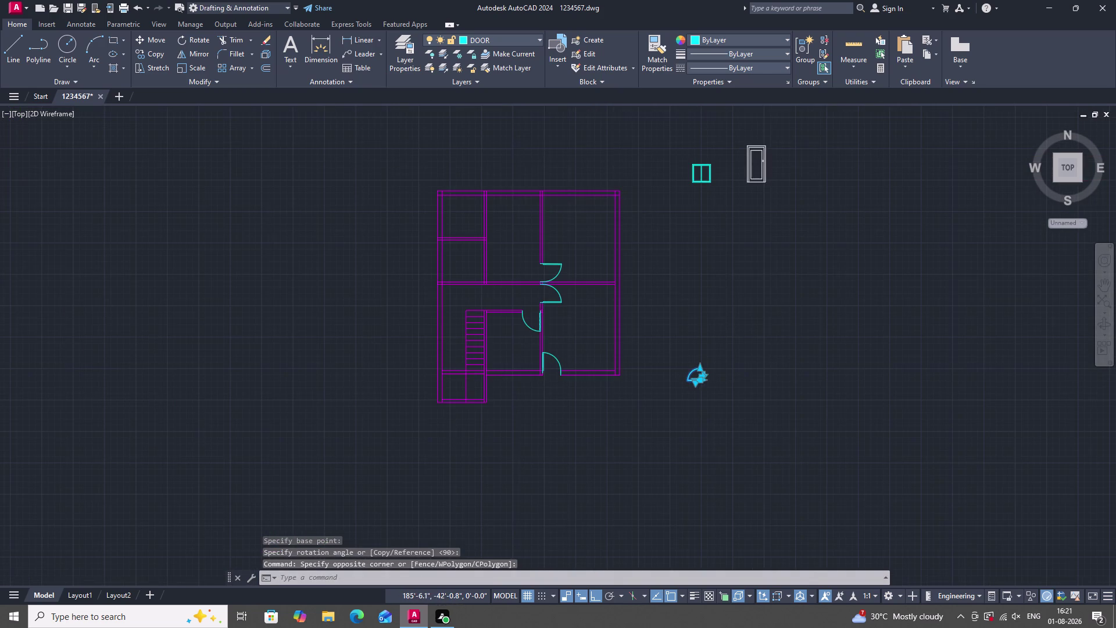
Start copying the door swing from its hinge end with Ortho turned off.
text(co)
key(space)
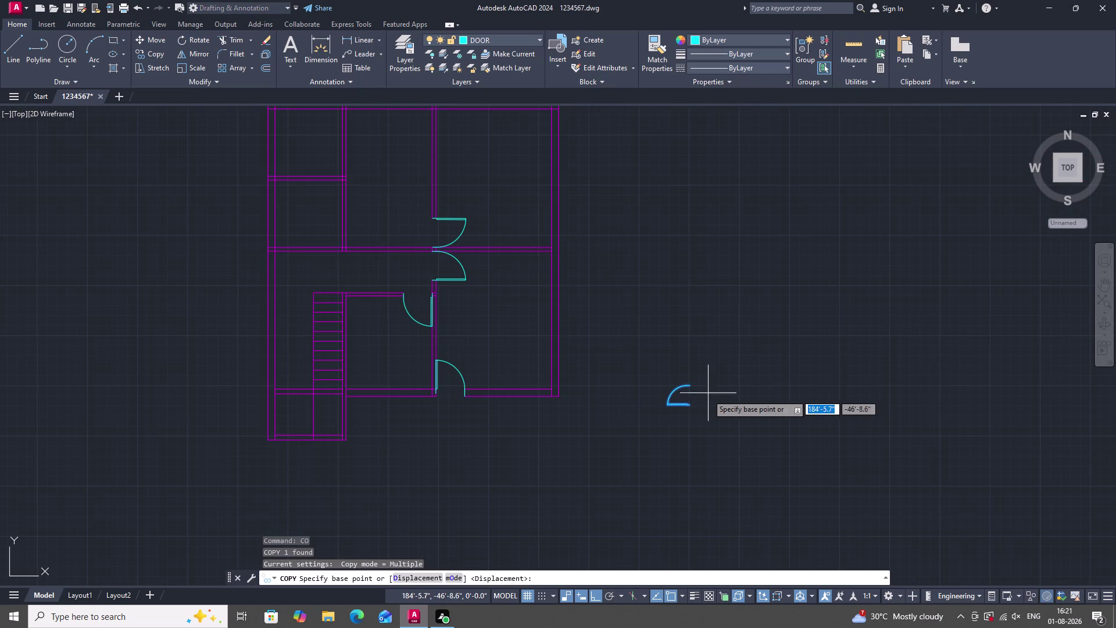
scroll(up, 3)
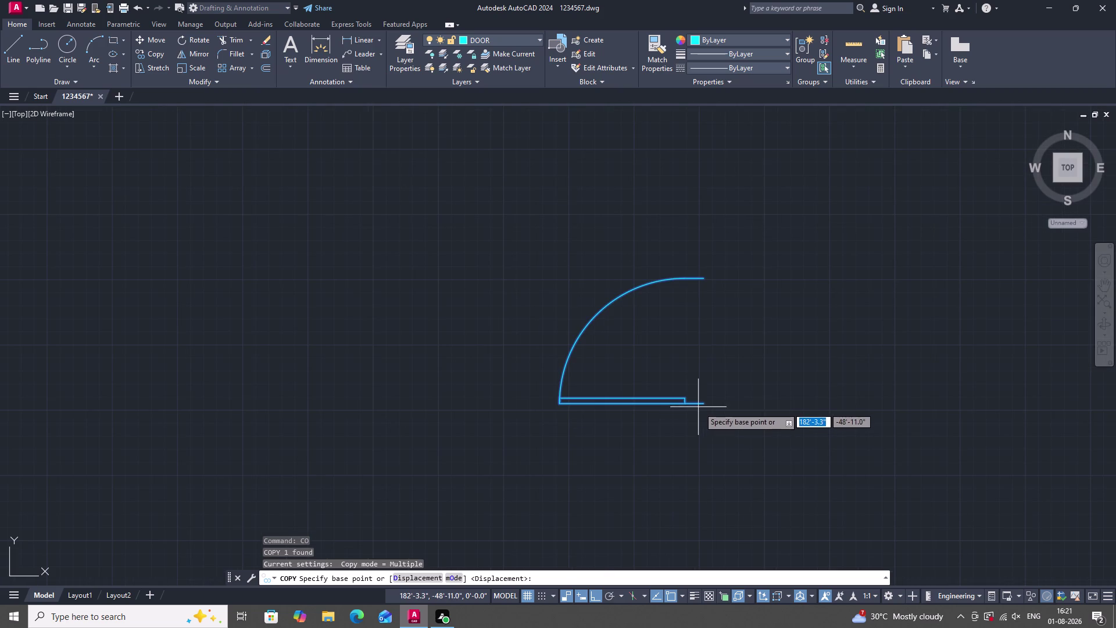
drag(704, 405, 698, 414)
scroll(down, 3)
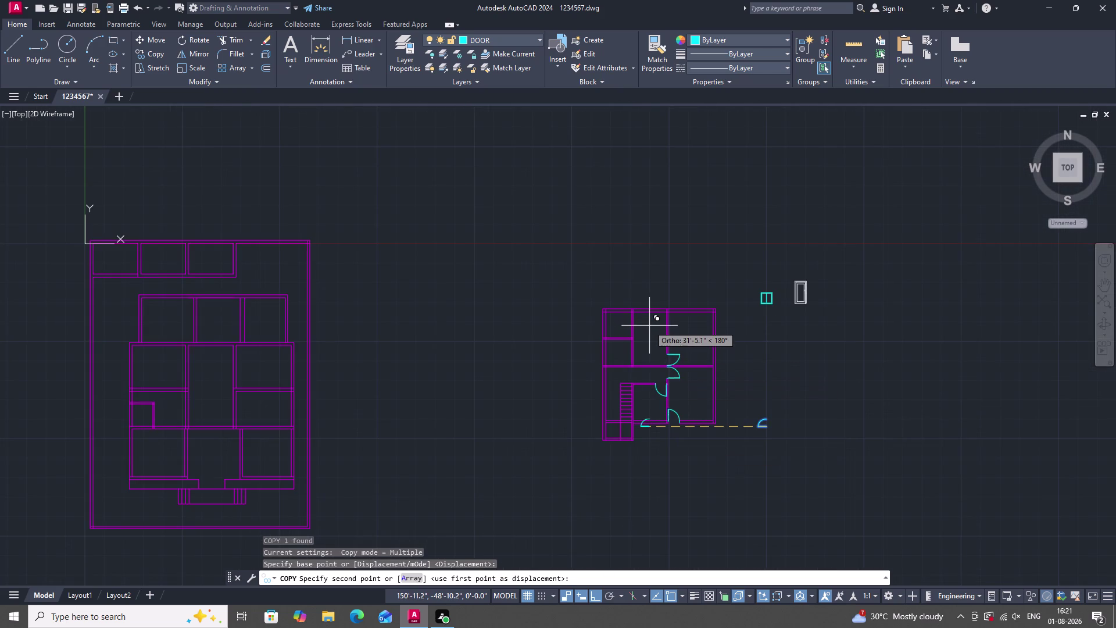
key(F8)
Place the door copy on the upper-left room's wall opening and end the copy.
scroll(up, 3)
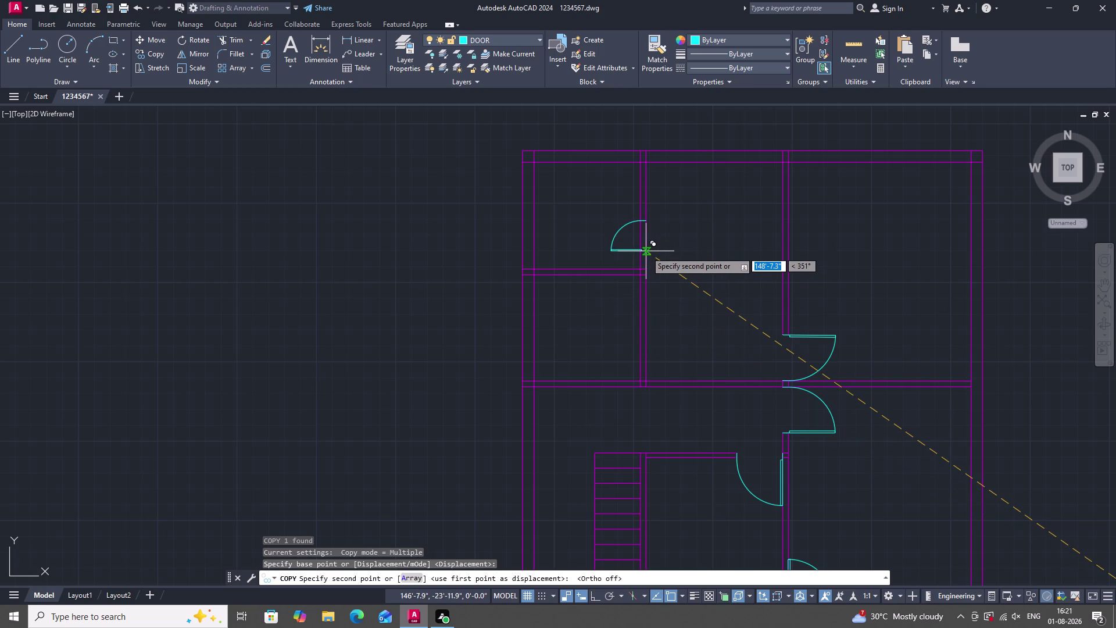
scroll(up, 3)
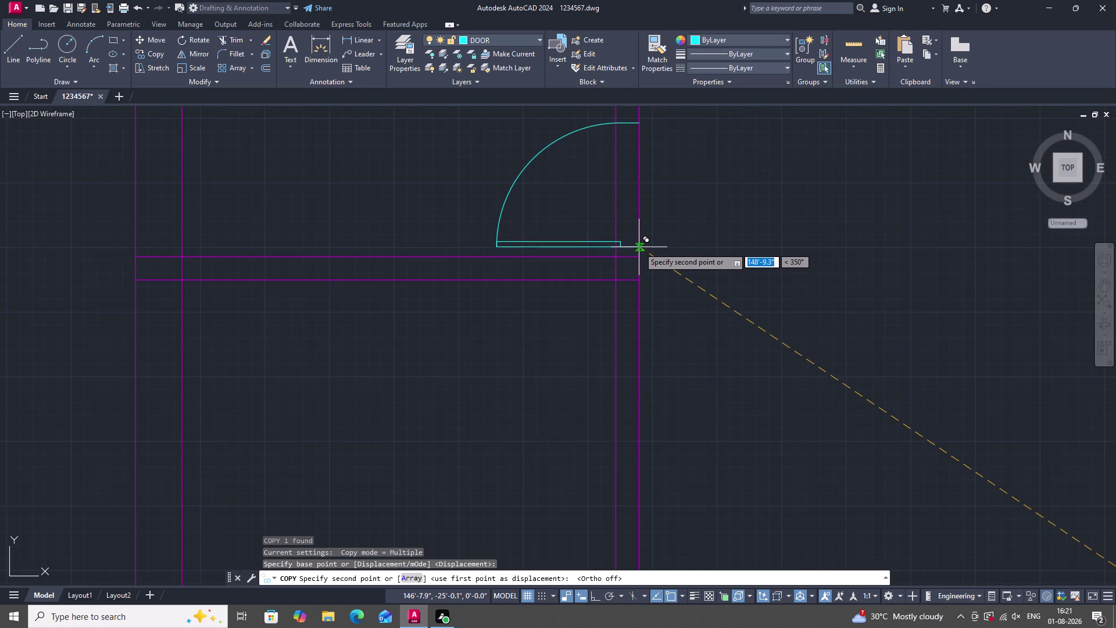
drag(639, 245, 633, 247)
scroll(down, 3)
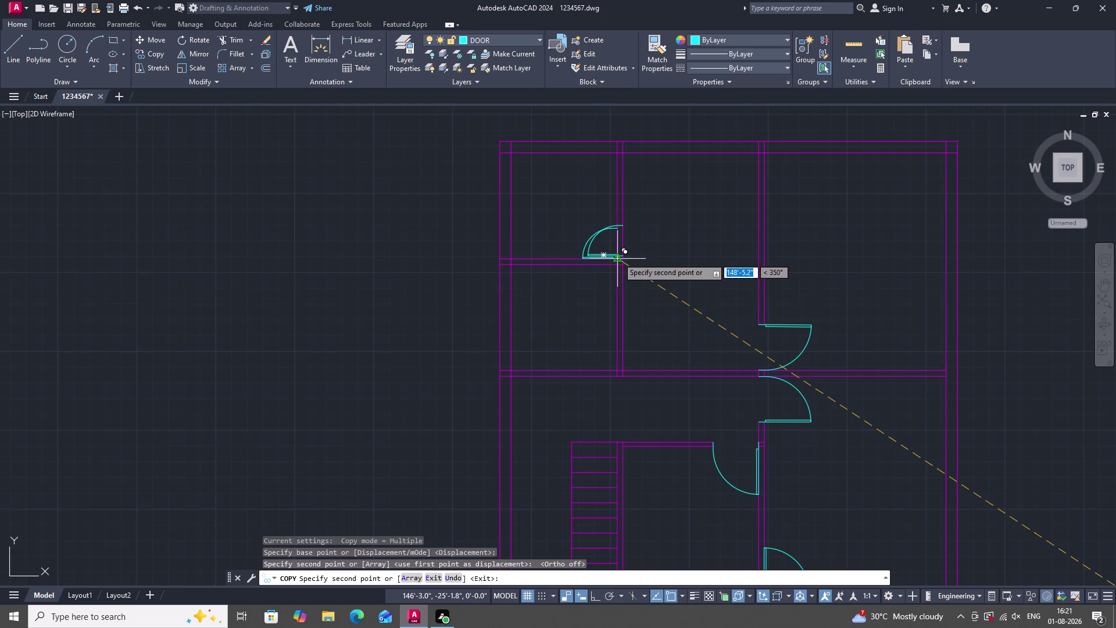
scroll(up, 3)
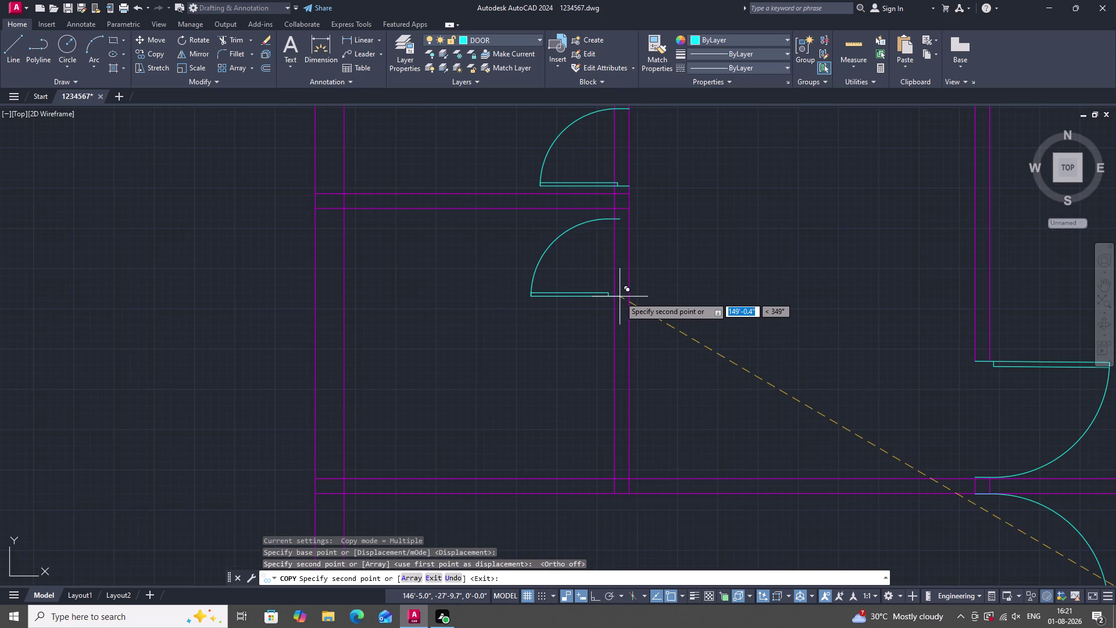
key(Escape)
scroll(down, 3)
scroll(up, 3)
drag(607, 233, 612, 246)
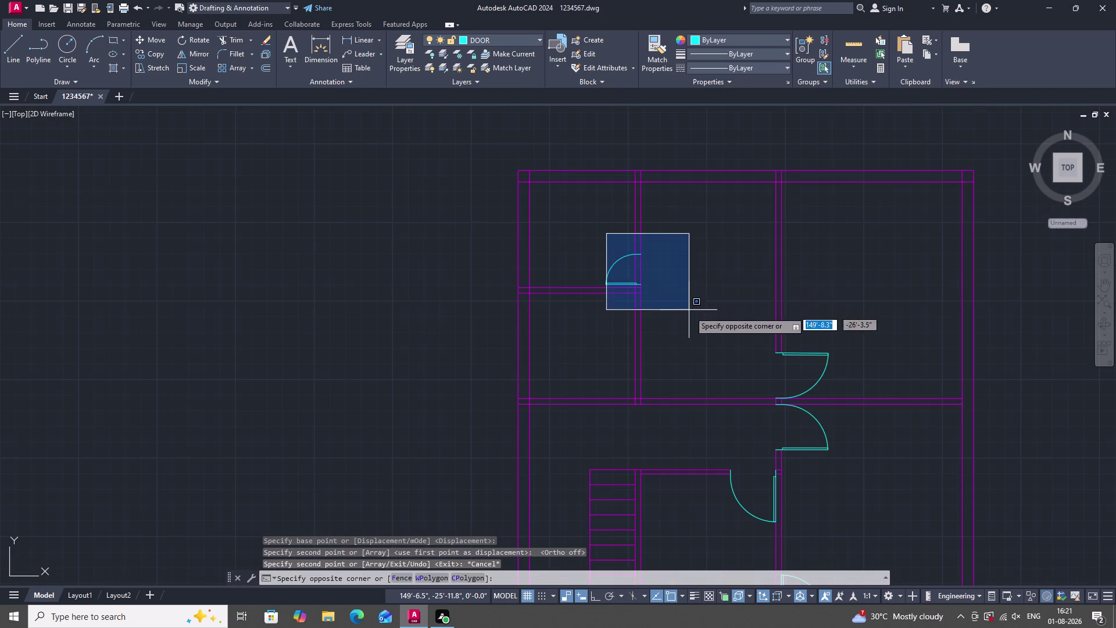
Try mirroring the placed door copy along a straight line, then cancel it.
click(691, 312)
scroll(up, 3)
key(m)
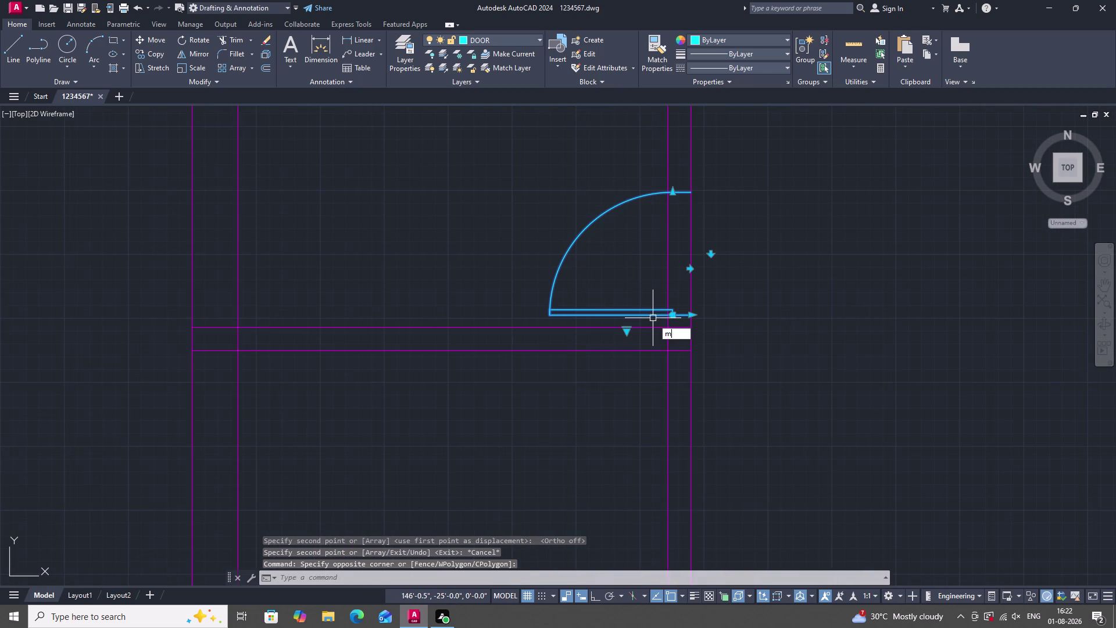
text(i)
key(space)
click(691, 338)
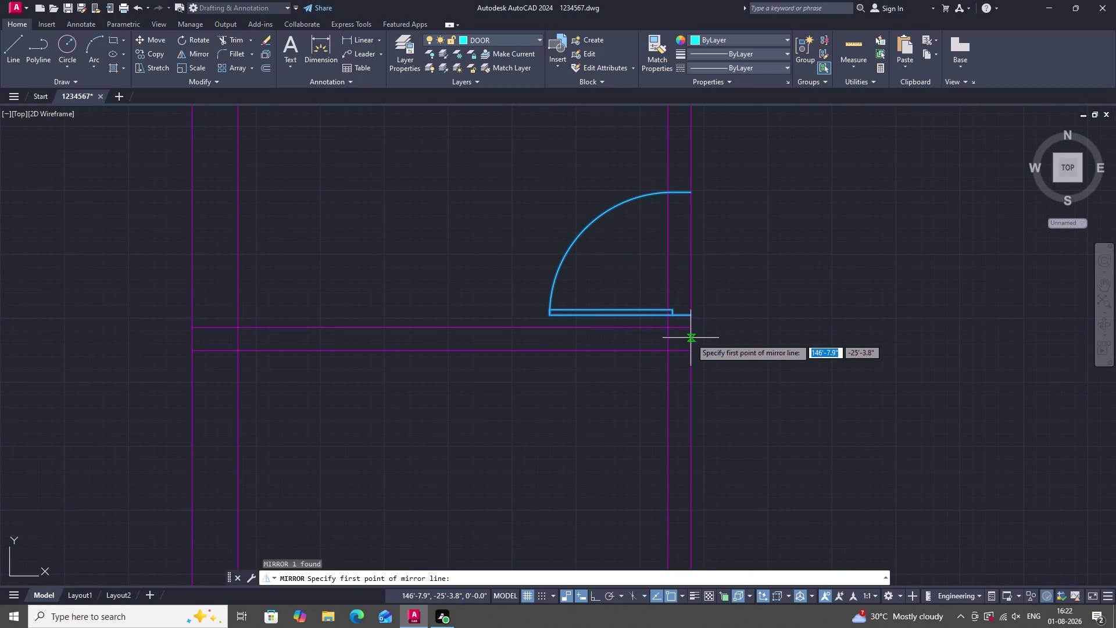
key(F8)
click(319, 329)
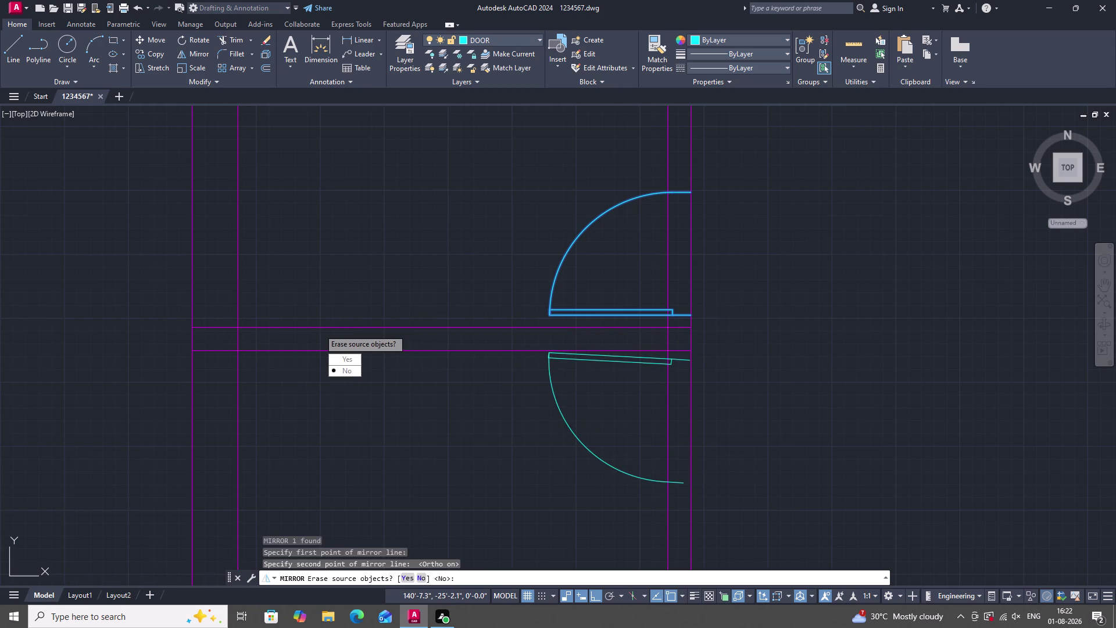
key(Escape)
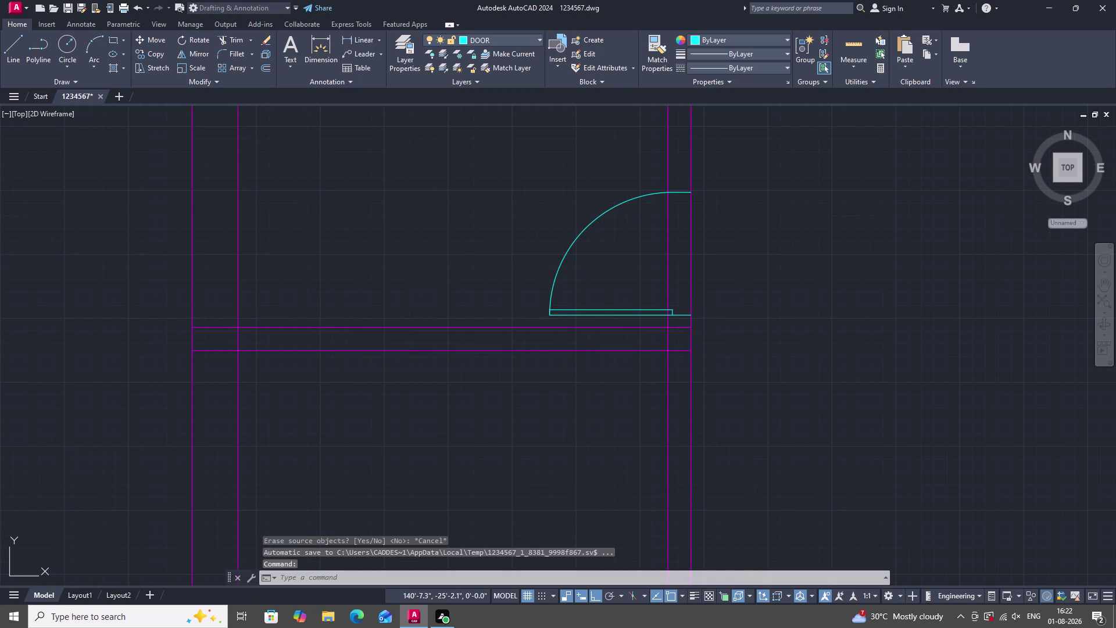
Mirror the cyan door swing across the wall line, keeping the original.
drag(512, 180, 552, 211)
click(755, 327)
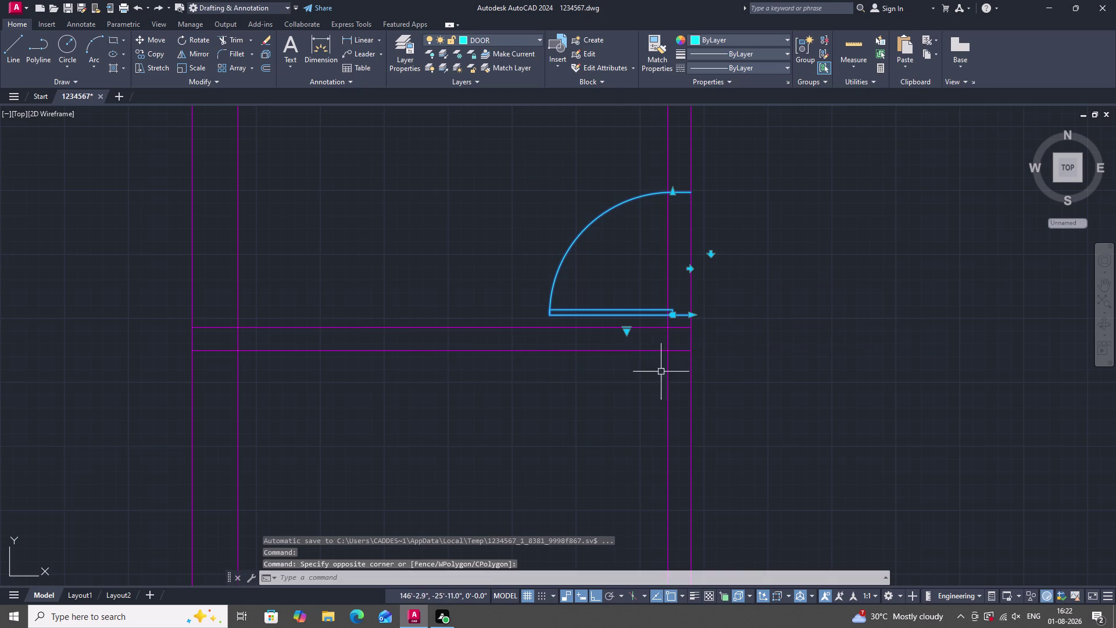
text(mi)
key(space)
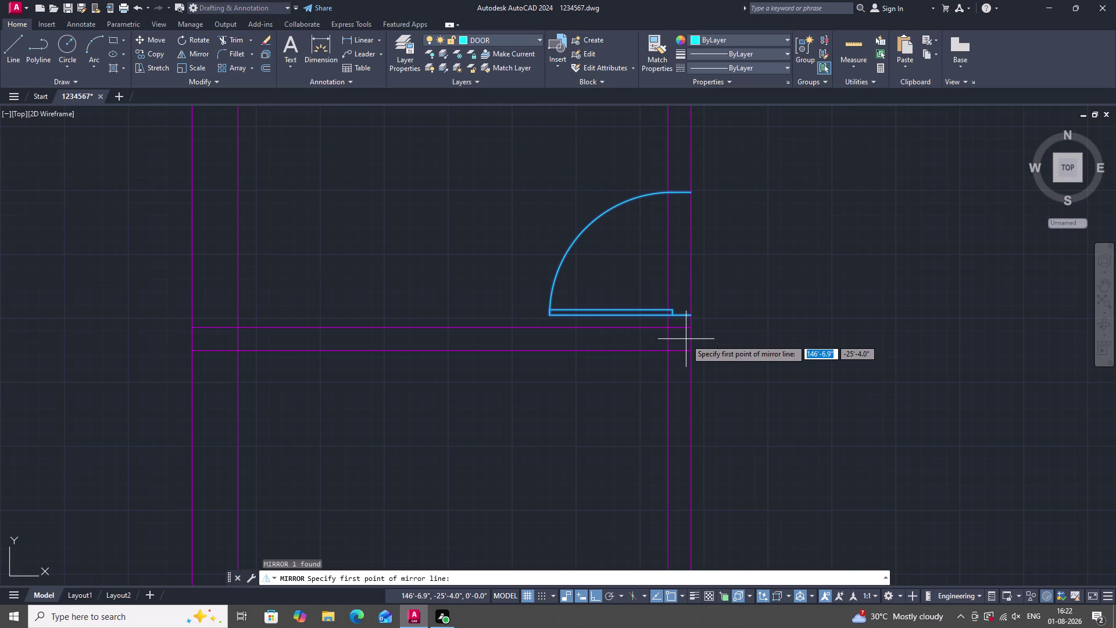
click(691, 339)
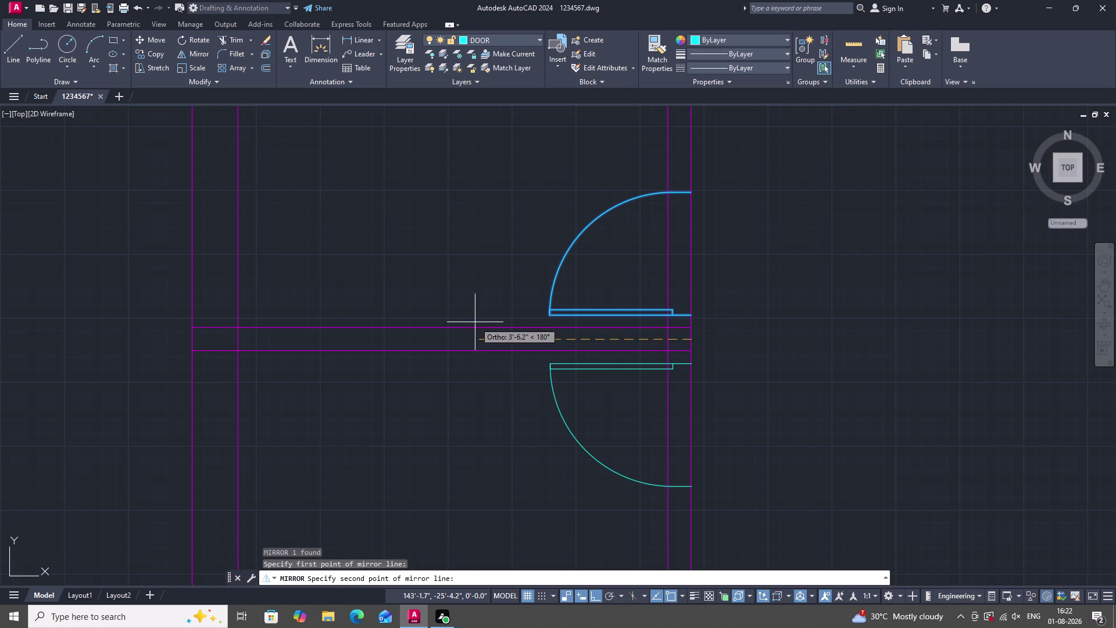
double_click(475, 322)
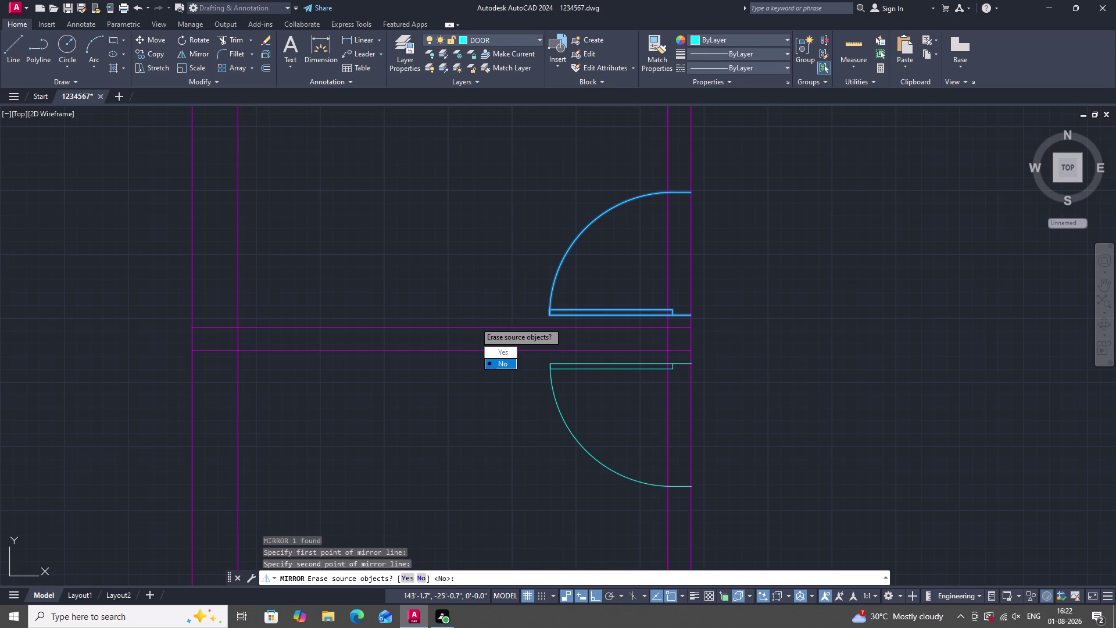
drag(494, 361, 475, 322)
scroll(down, 3)
scroll(up, 3)
scroll(up, 3)
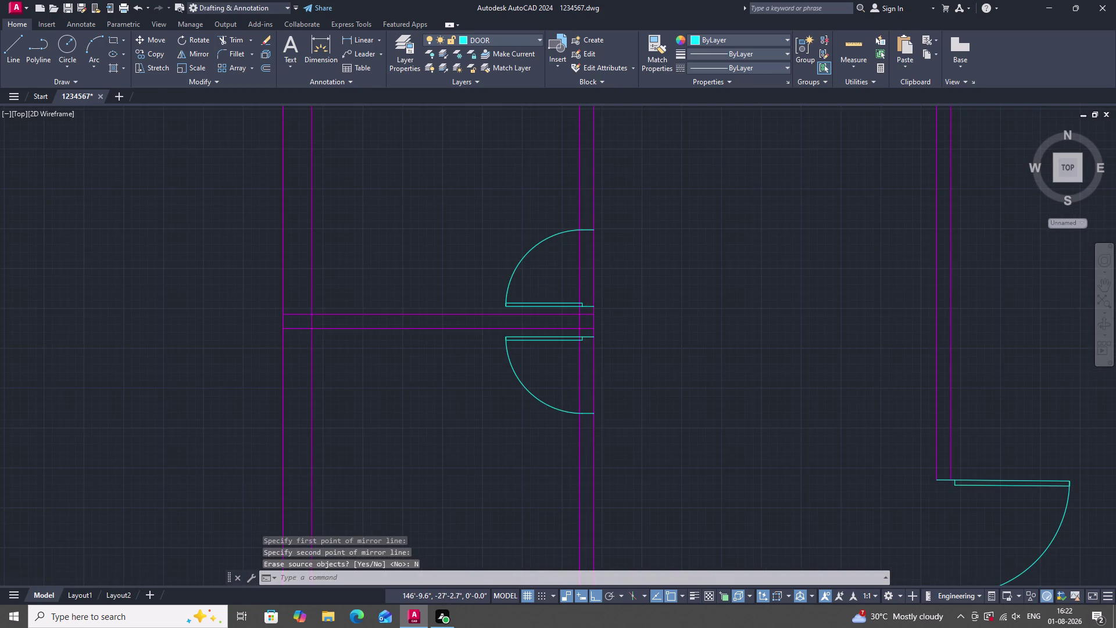
scroll(down, 3)
scroll(up, 3)
text(tr)
key(space)
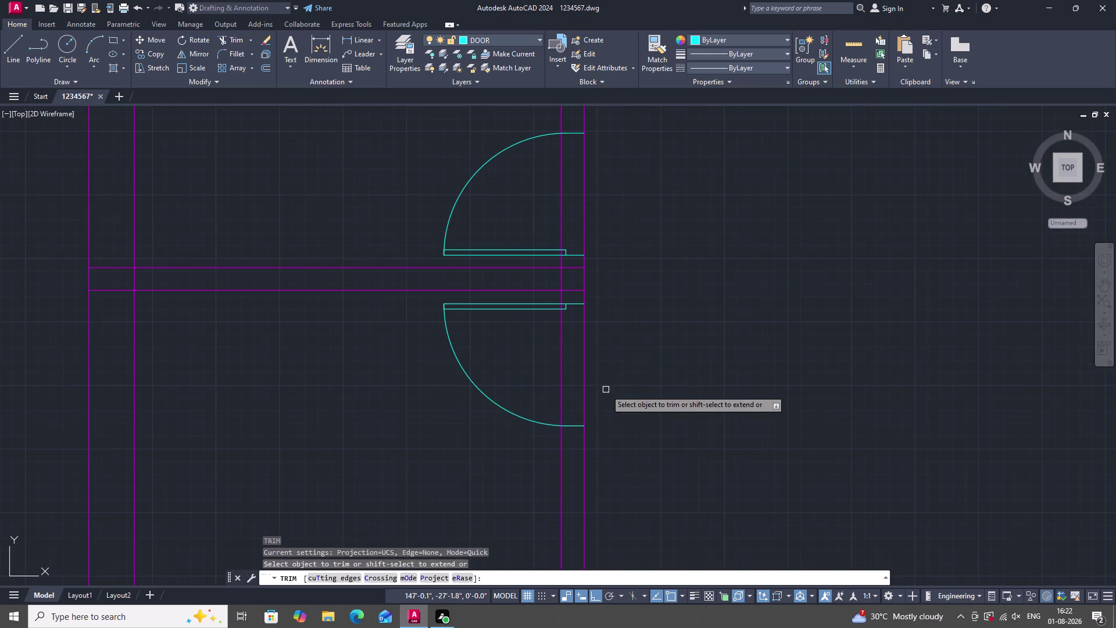
drag(605, 367, 597, 366)
click(541, 361)
scroll(down, 3)
scroll(up, 3)
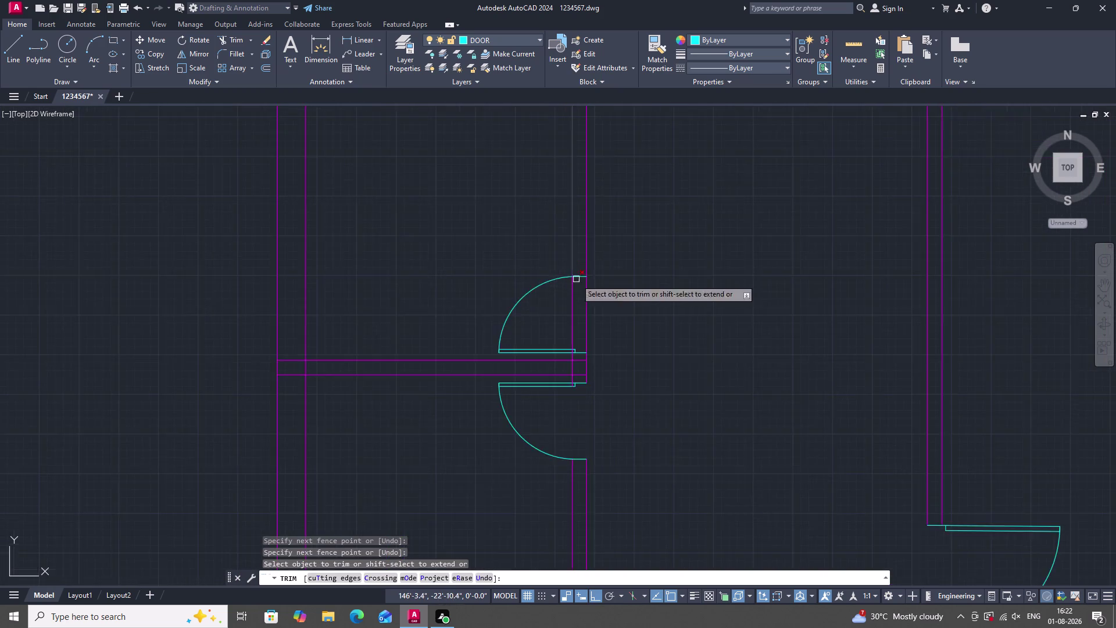
scroll(up, 3)
drag(599, 316, 558, 318)
scroll(down, 3)
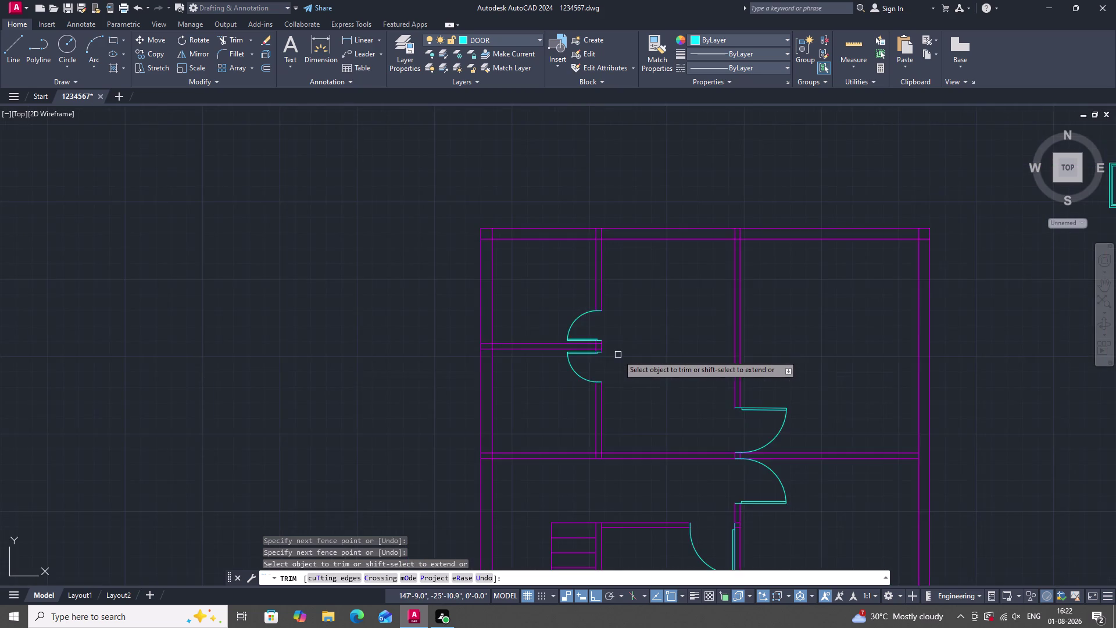
scroll(up, 3)
key(Escape)
scroll(up, 3)
scroll(down, 3)
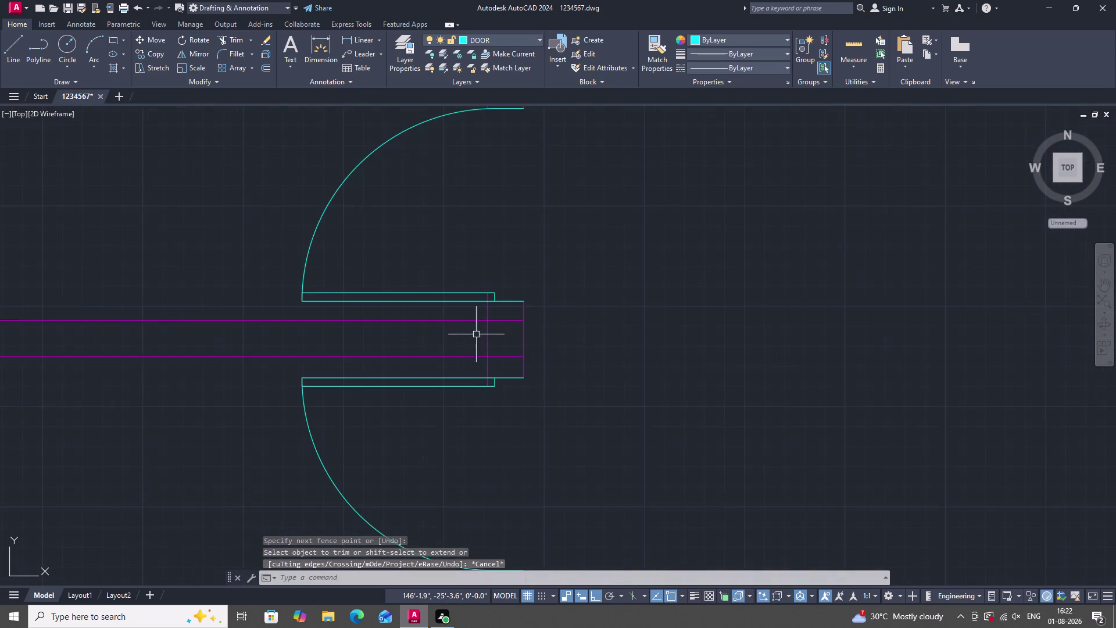
scroll(up, 3)
scroll(down, 3)
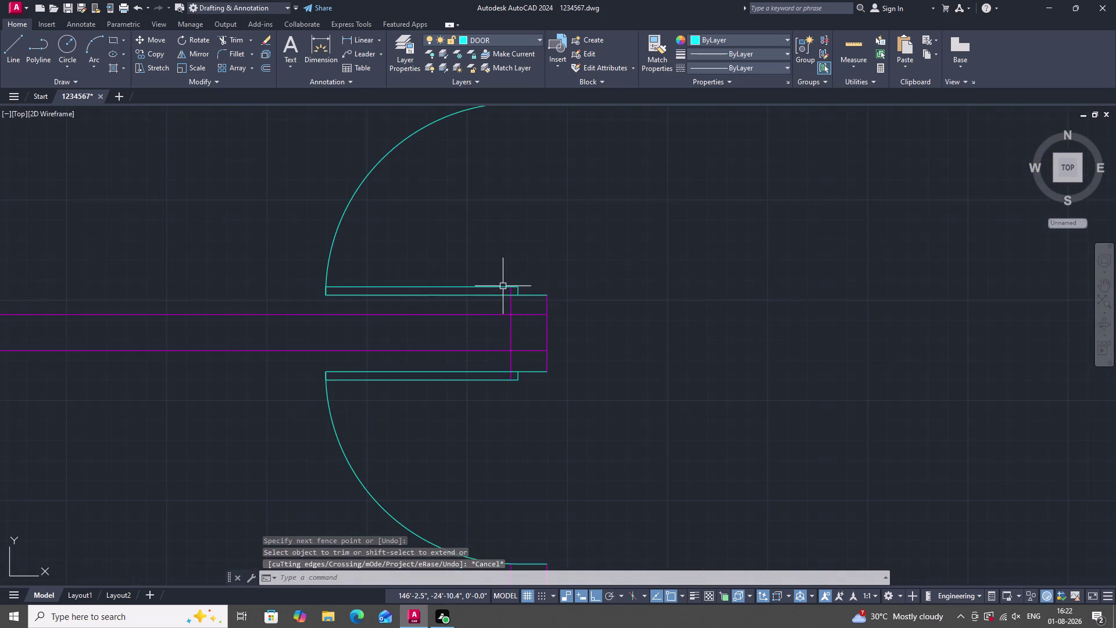
scroll(up, 3)
key(t)
text(r)
key(space)
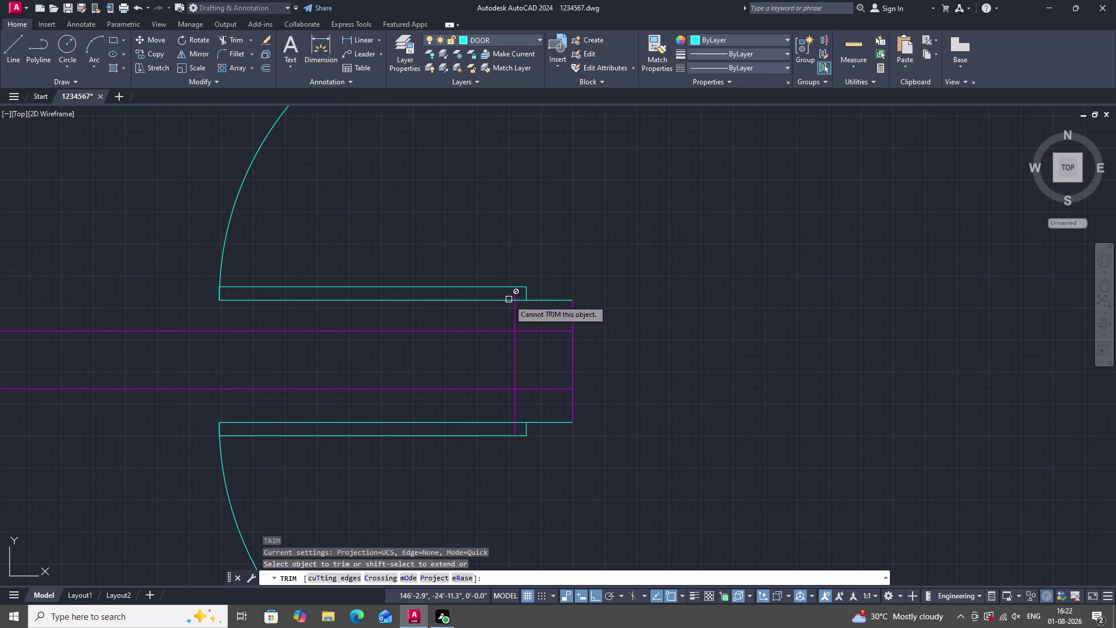
click(513, 295)
scroll(down, 3)
scroll(up, 3)
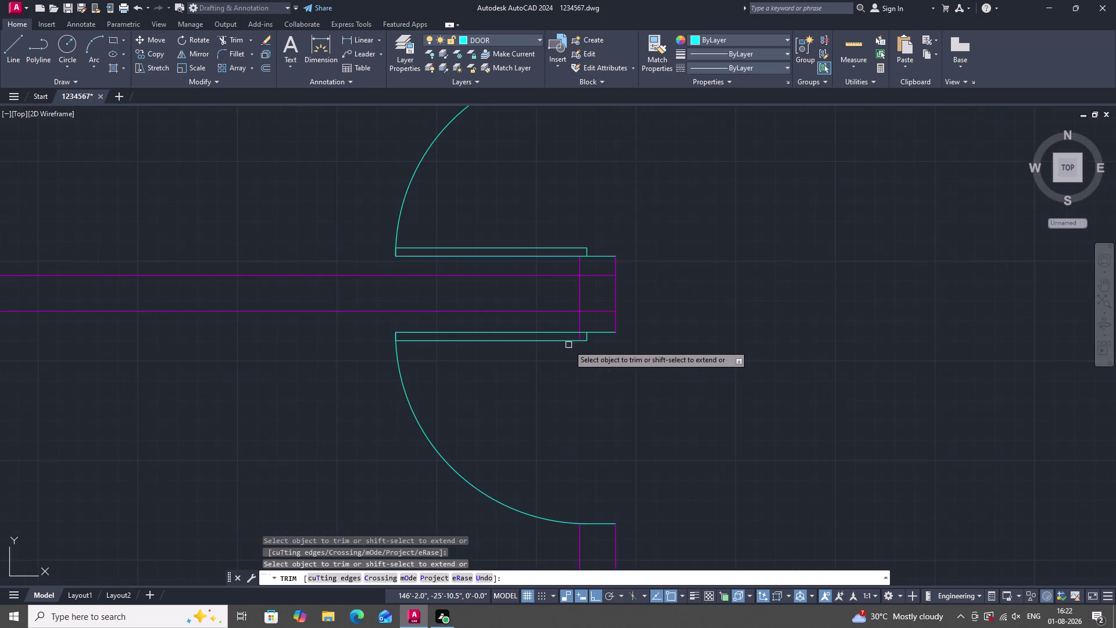
scroll(up, 3)
click(571, 334)
scroll(down, 3)
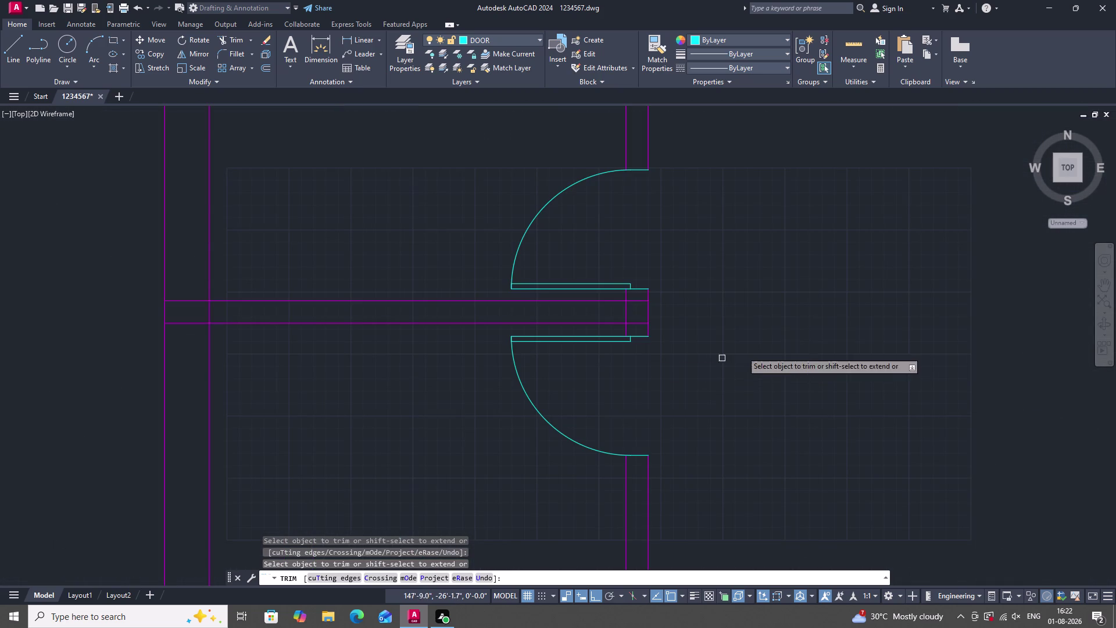
key(Escape)
scroll(down, 3)
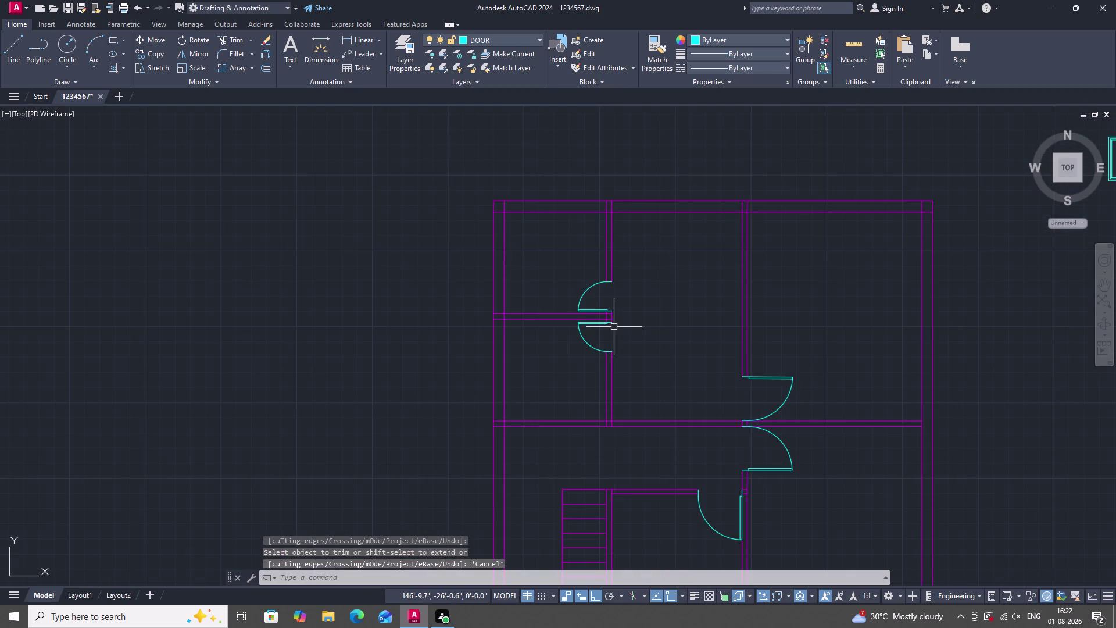
scroll(down, 3)
scroll(up, 3)
scroll(down, 3)
scroll(up, 3)
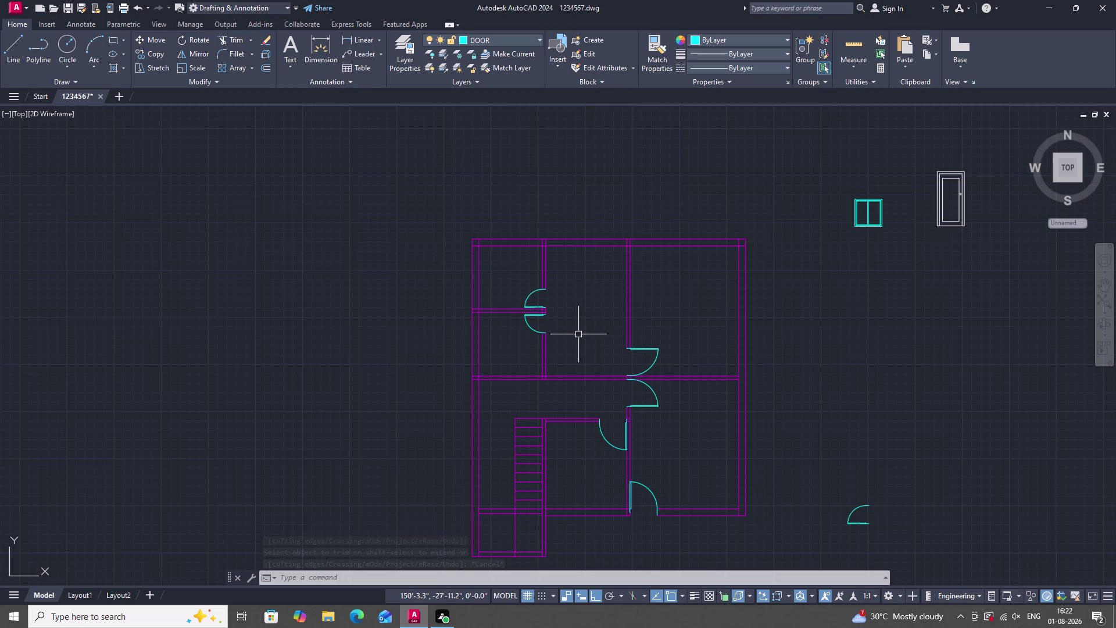
scroll(up, 3)
scroll(down, 3)
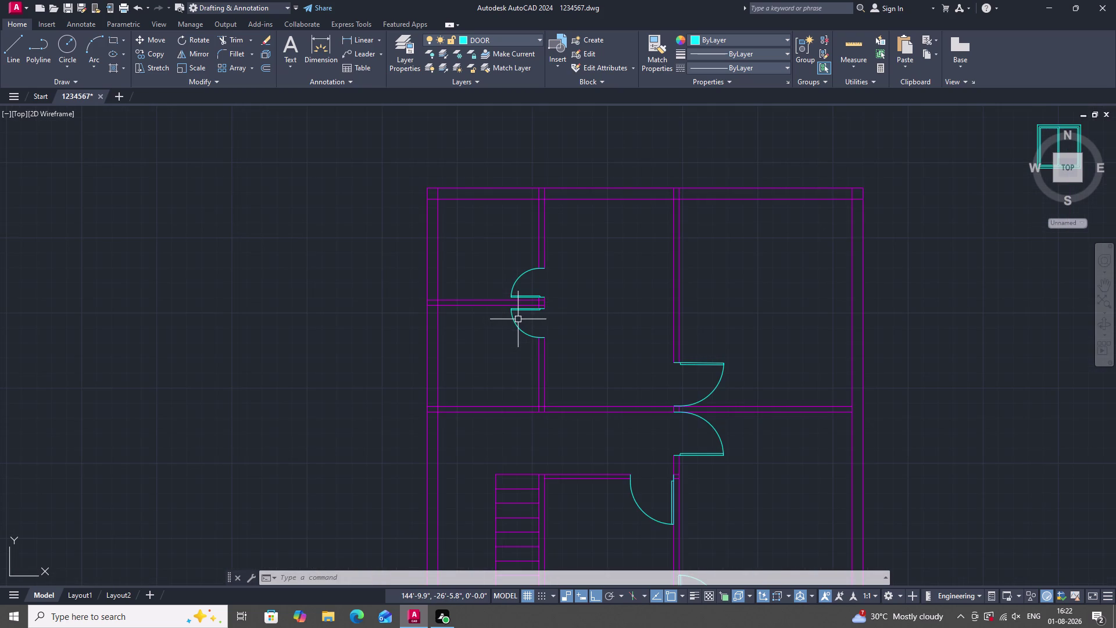
scroll(up, 3)
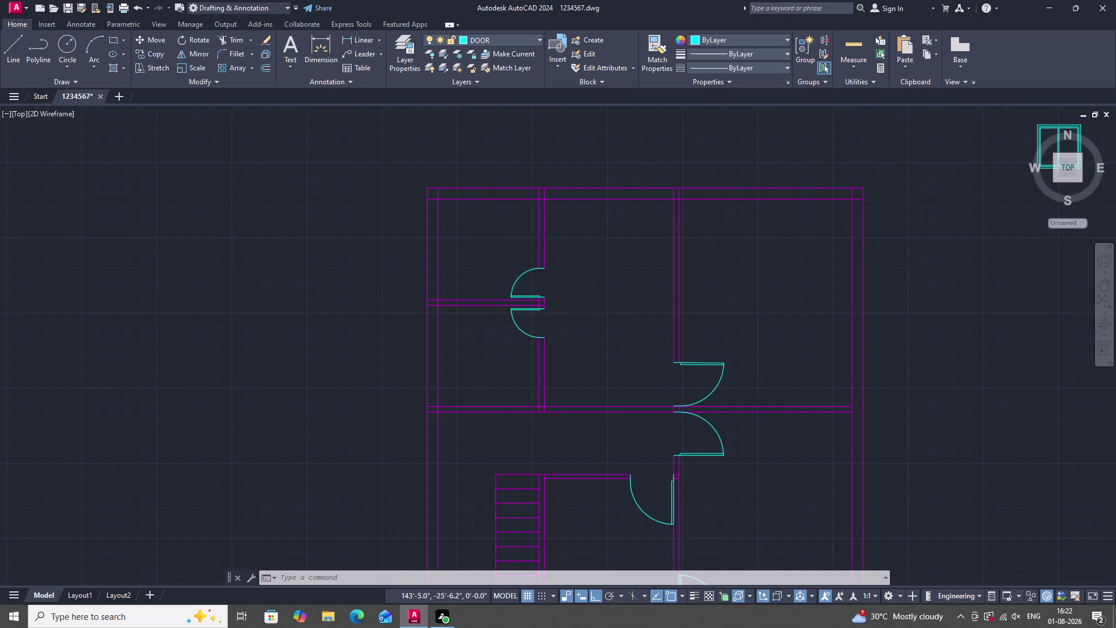
click(501, 307)
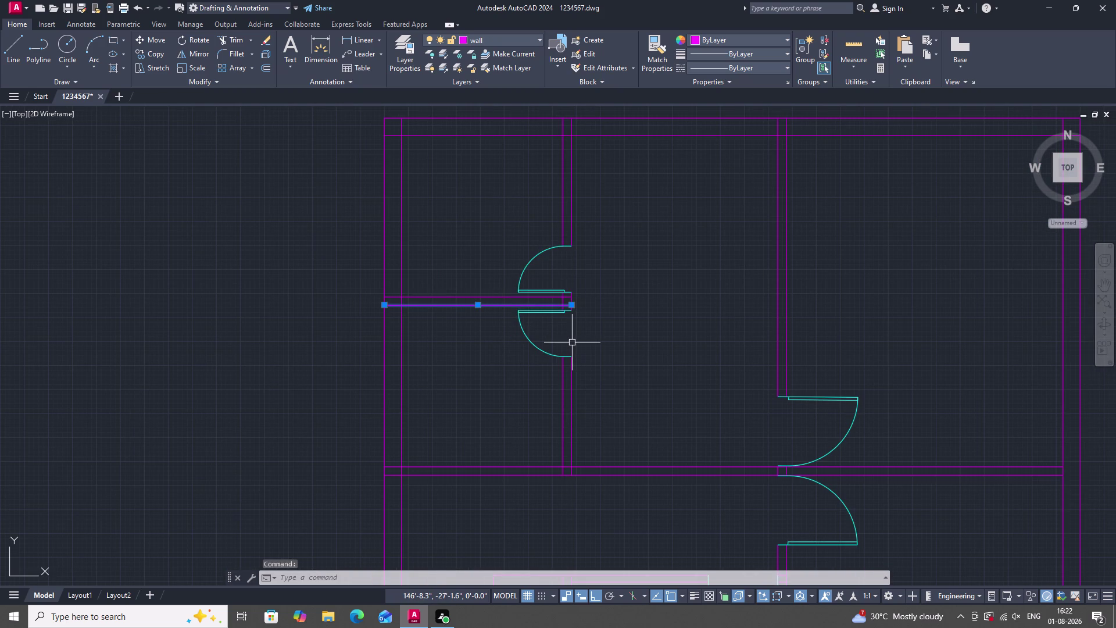
Select the lower door swing and start a mirror, then cancel it.
key(grave)
key(Escape)
key(Escape)
click(541, 344)
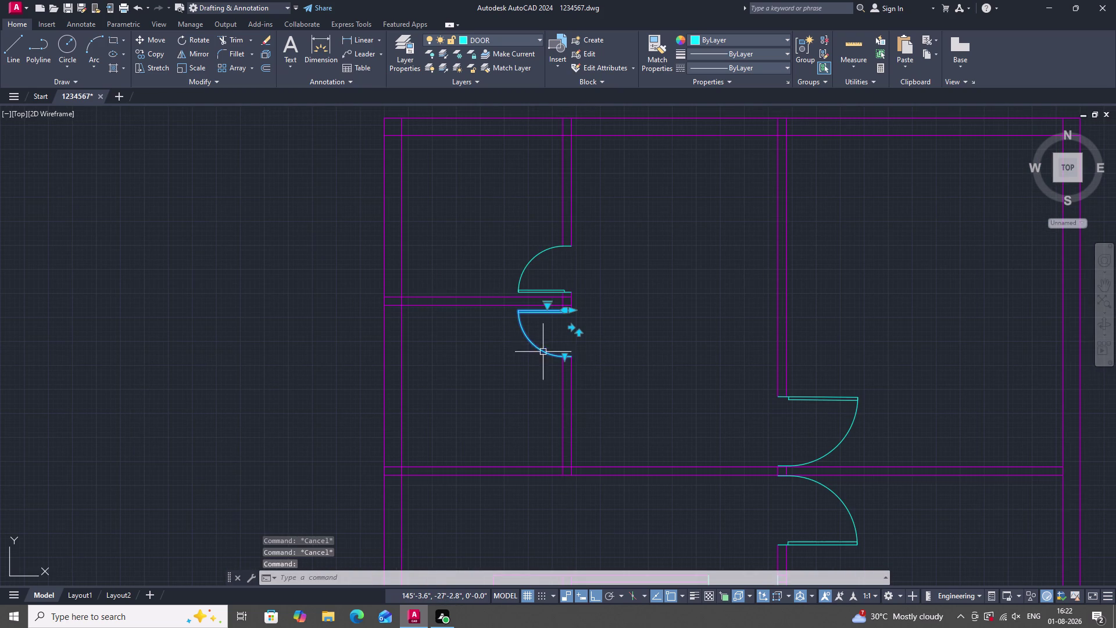
scroll(down, 3)
scroll(up, 3)
text(mi)
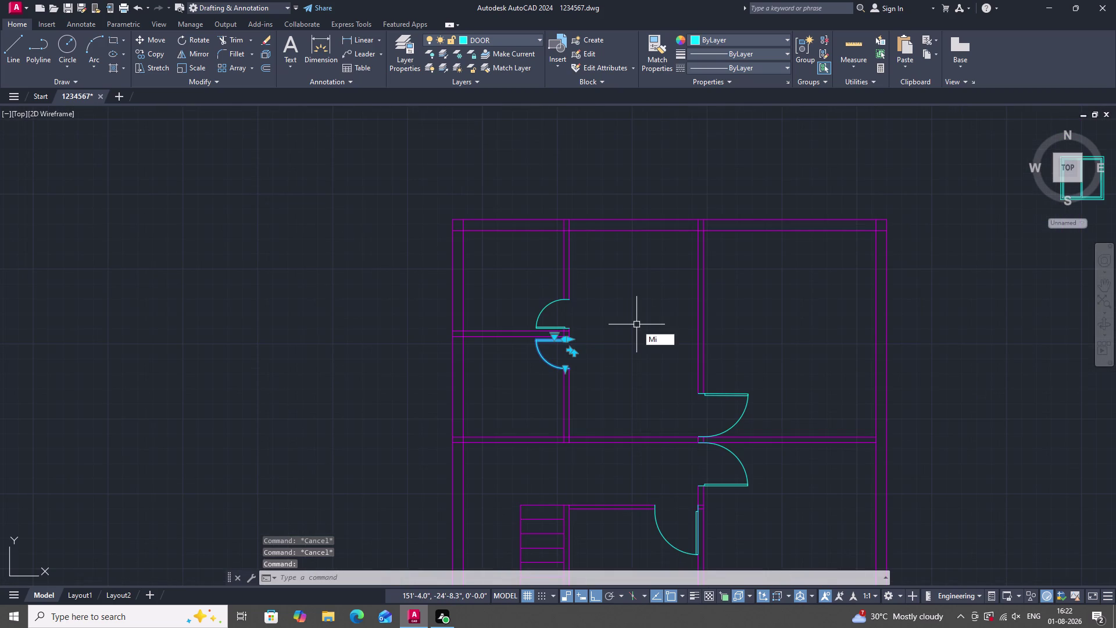
key(Return)
click(567, 341)
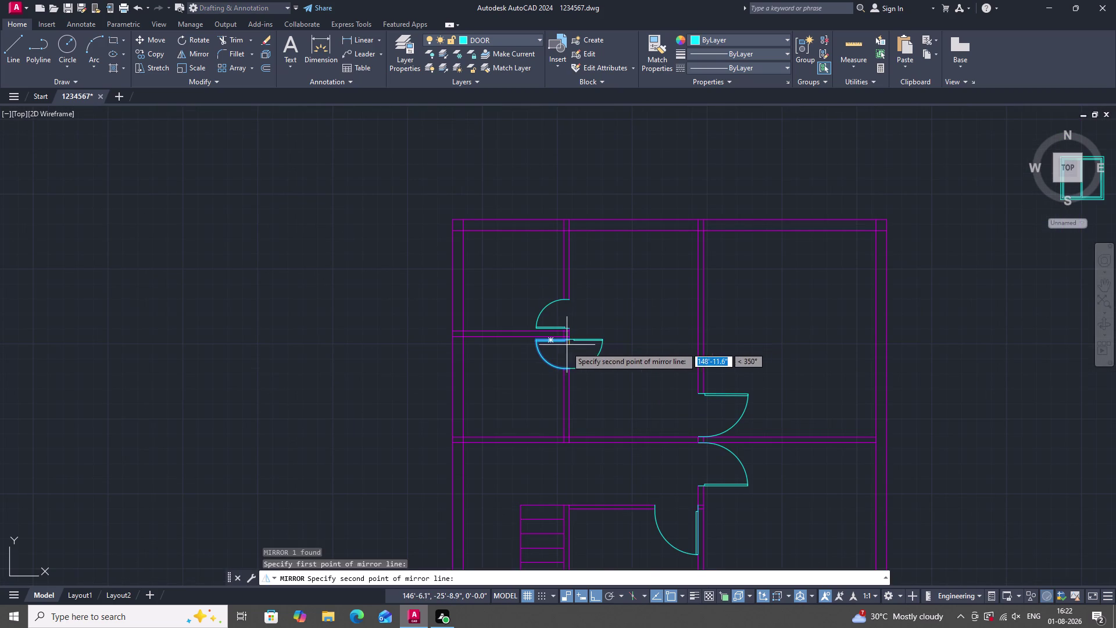
click(563, 391)
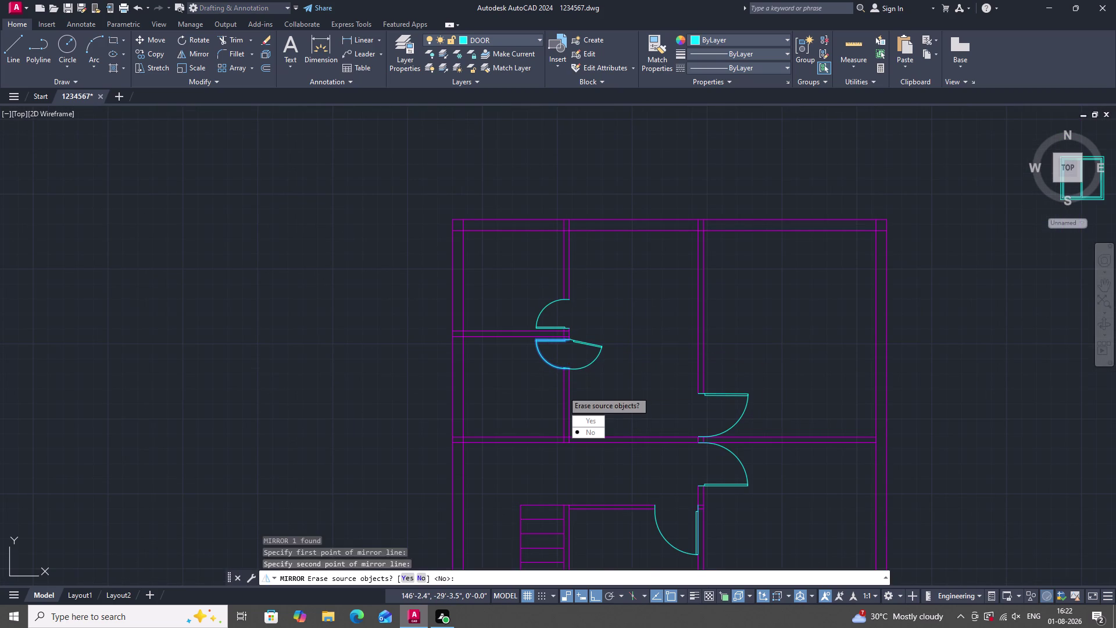
key(Escape)
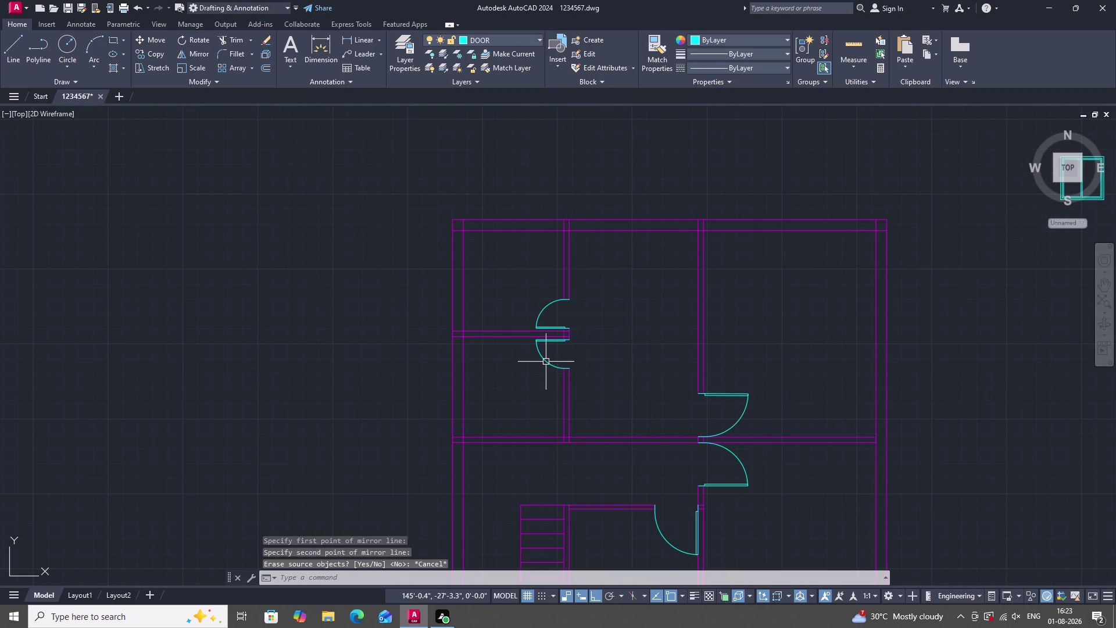
Rotate the lower door swing 180° about the wall end point.
click(546, 361)
scroll(up, 3)
scroll(down, 3)
scroll(up, 3)
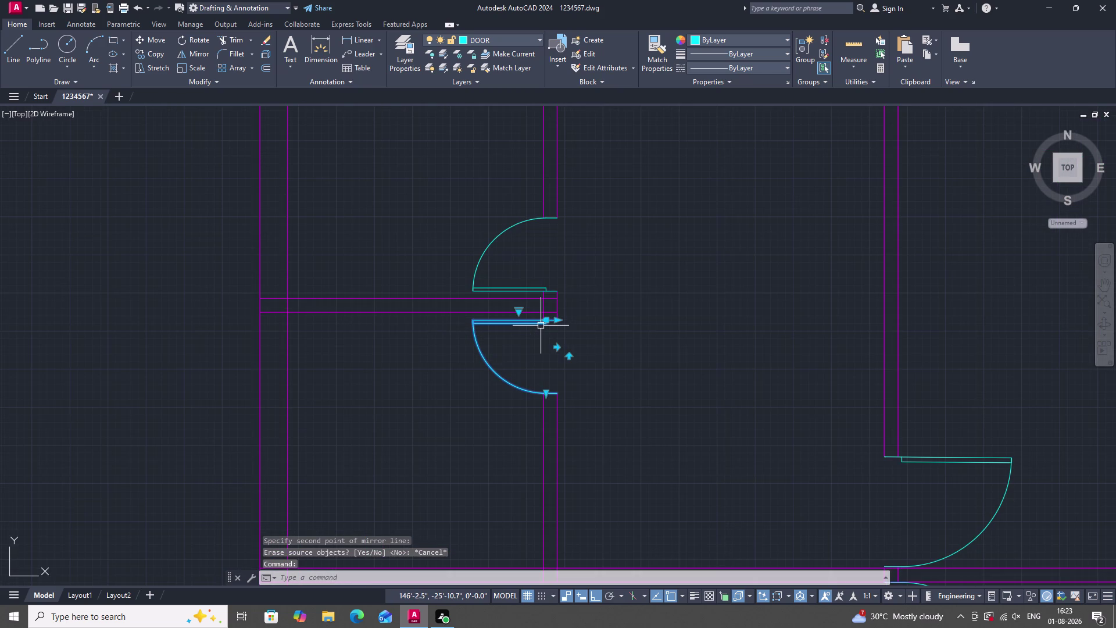
text(ro)
key(space)
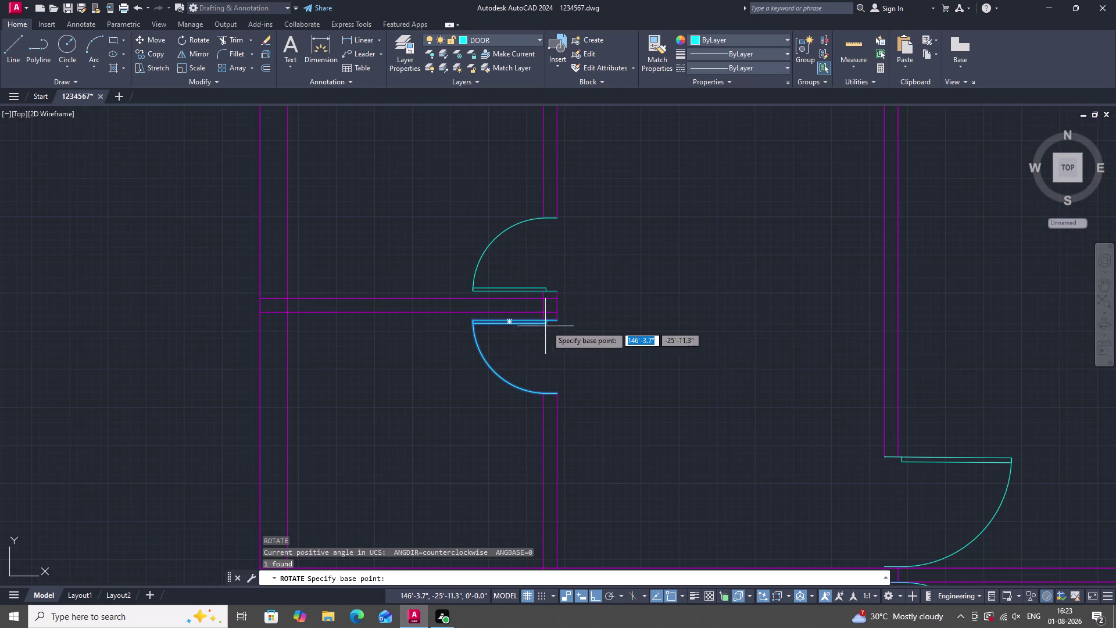
drag(559, 322, 558, 330)
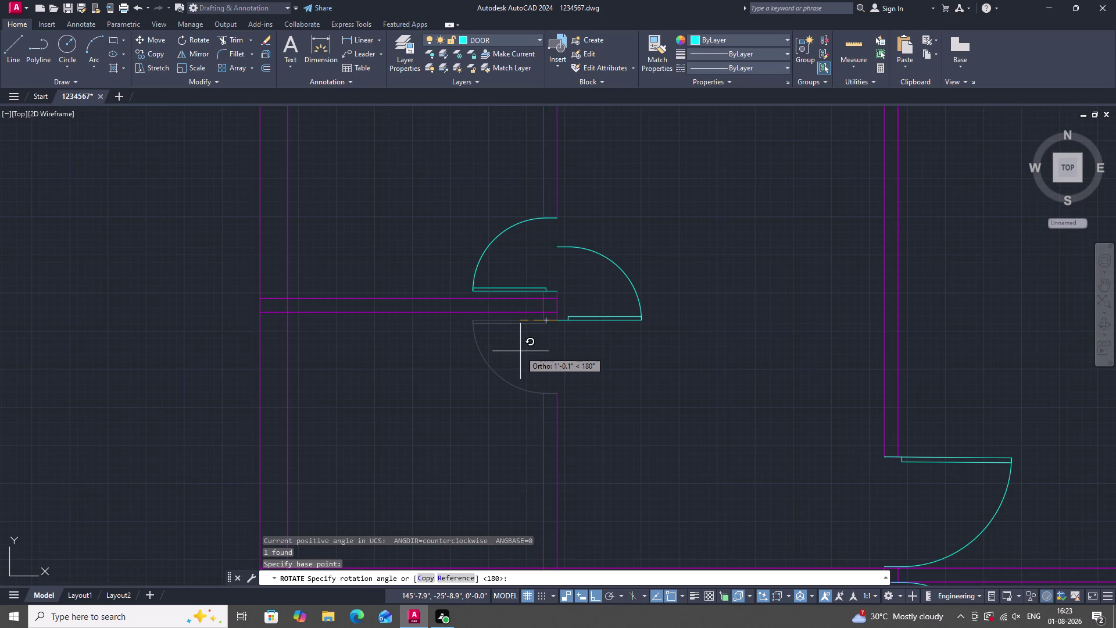
click(520, 351)
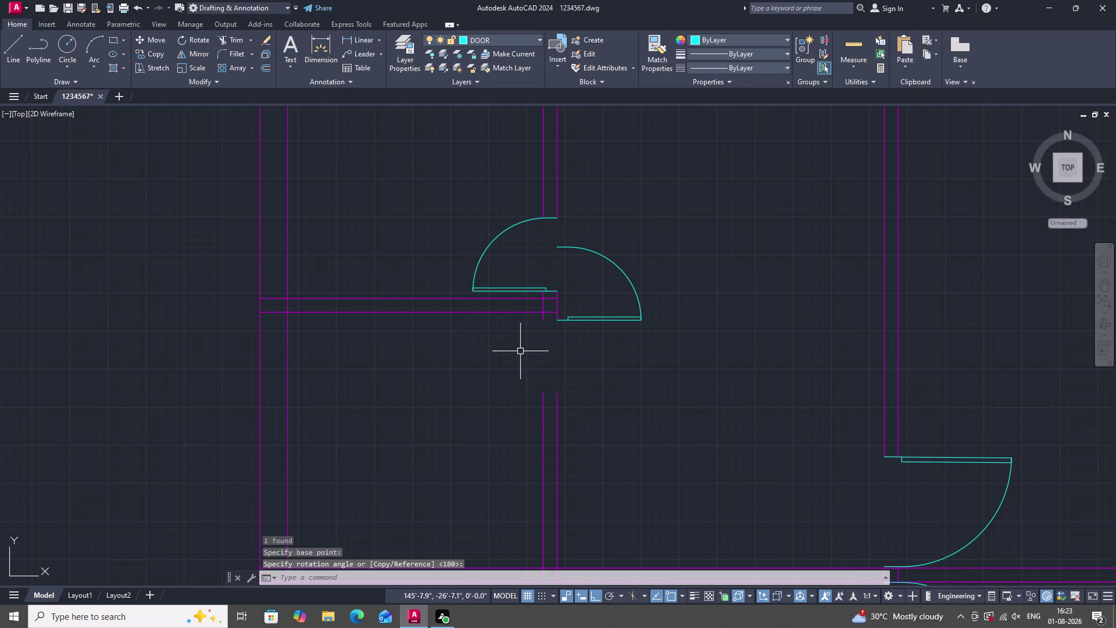
drag(697, 380, 692, 376)
click(587, 246)
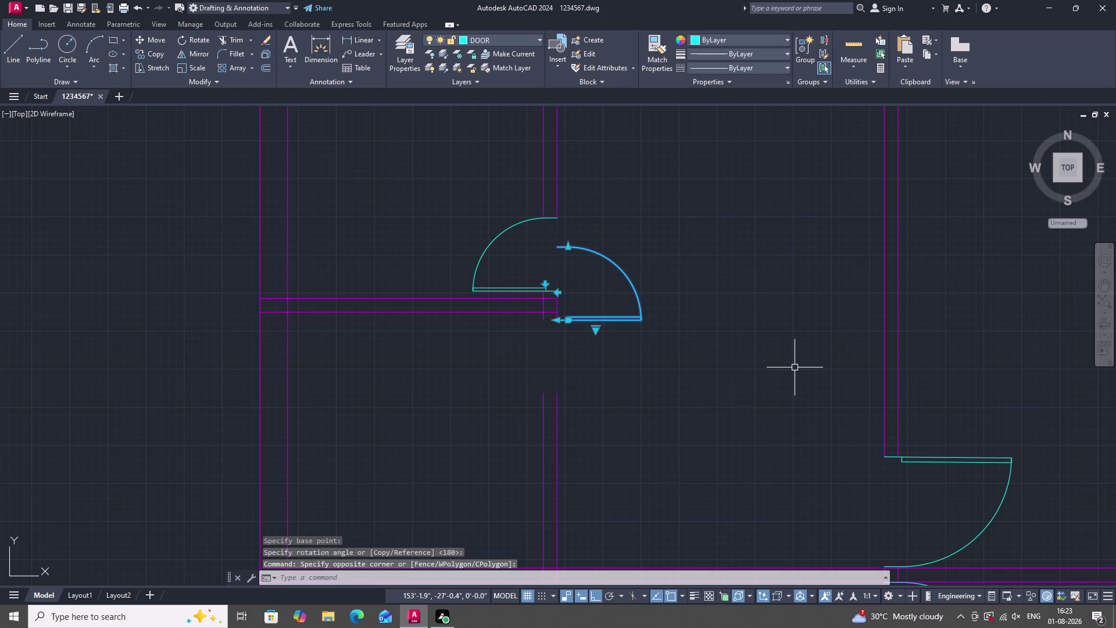
Move the rotated door swing down into the opening below the cross wall.
key(c)
text(o)
key(space)
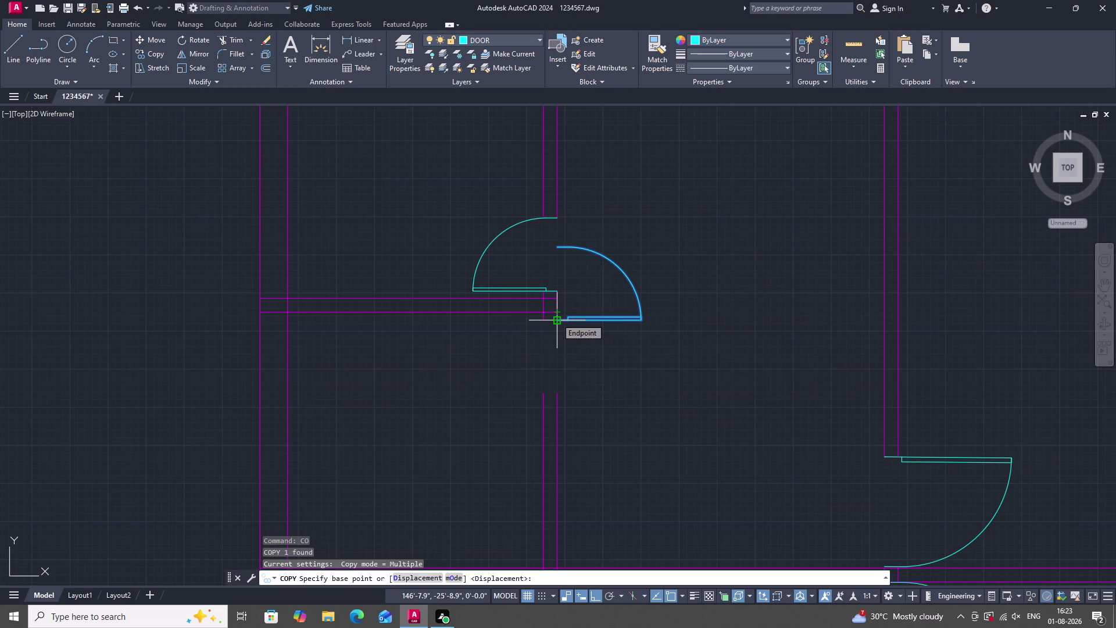
key(Escape)
double_click(690, 363)
click(596, 263)
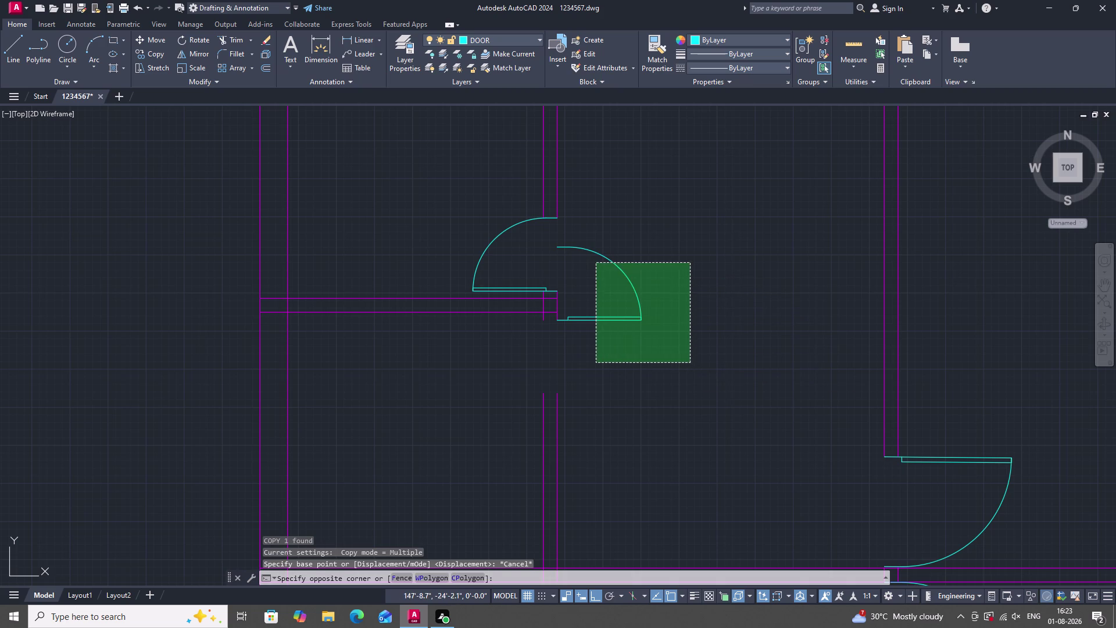
text(m)
key(space)
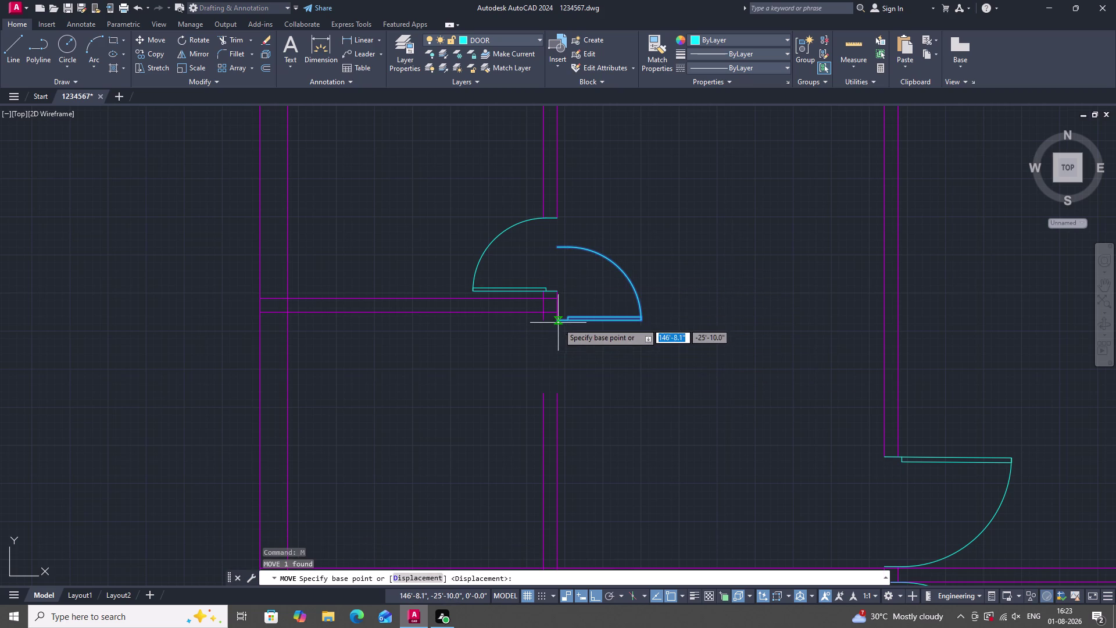
drag(558, 321, 555, 337)
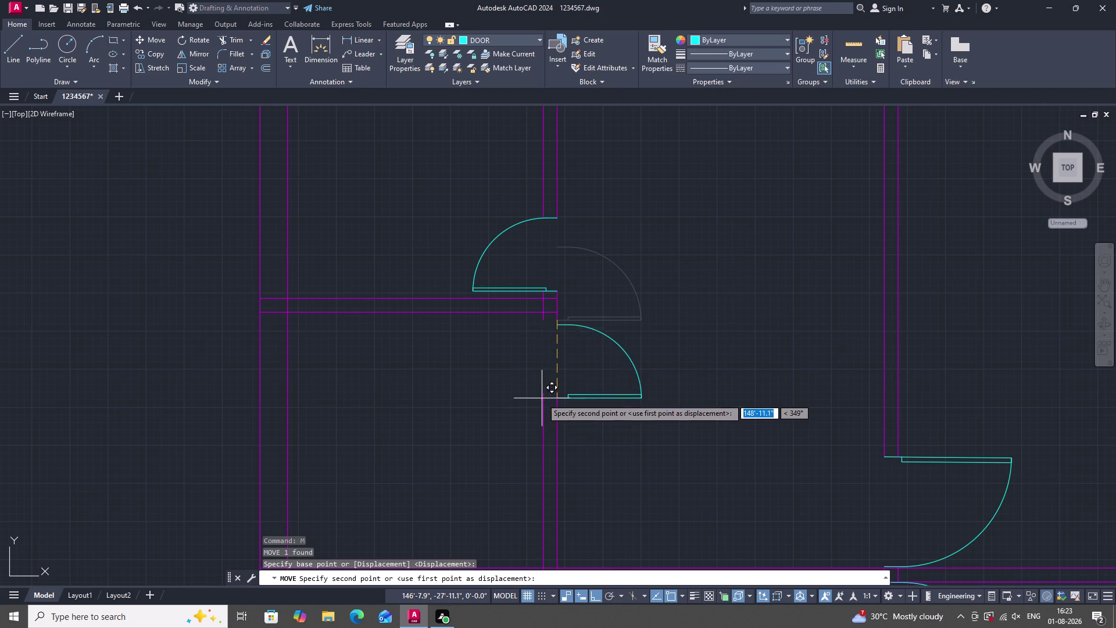
drag(542, 395, 534, 396)
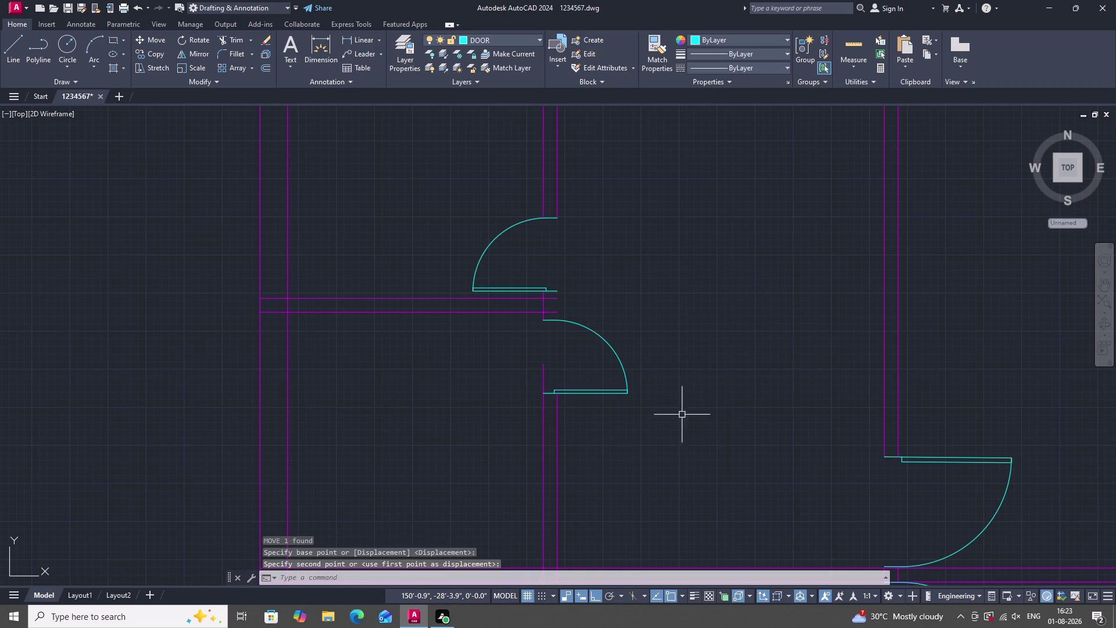
key(Escape)
Select the lower door swing and preview a rotation, then cancel it.
click(634, 400)
click(589, 329)
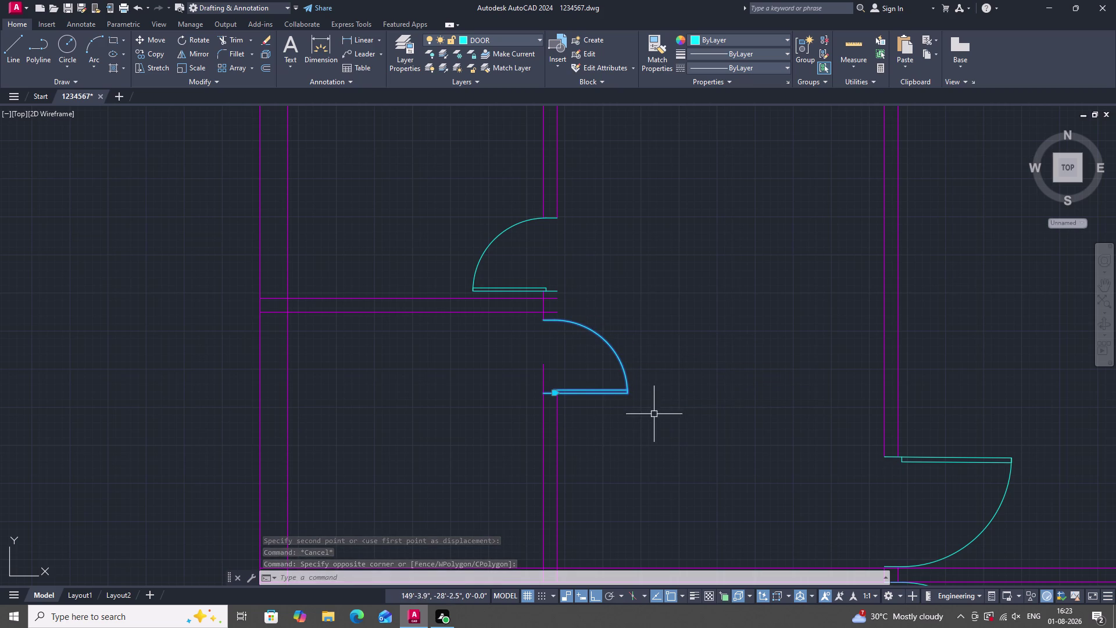
text(r)
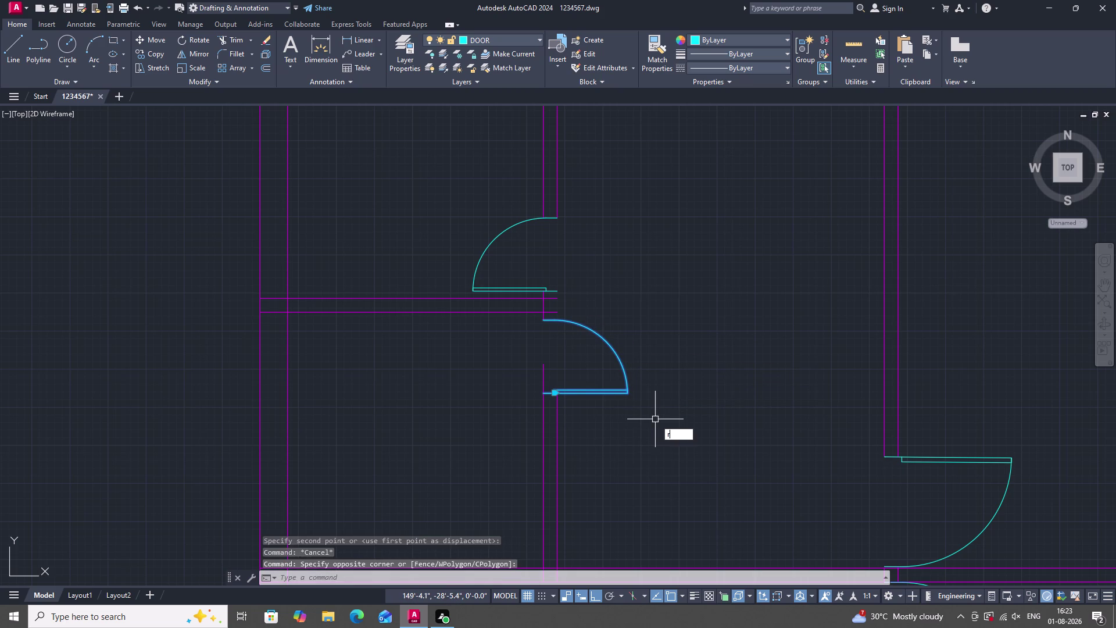
text(o)
key(Return)
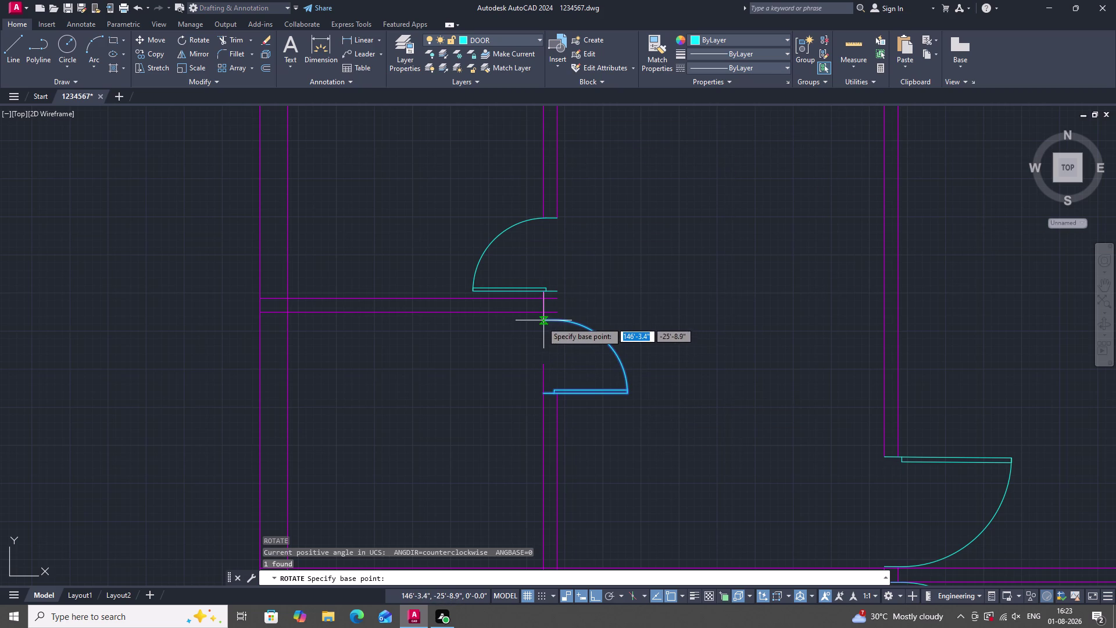
drag(542, 322, 531, 360)
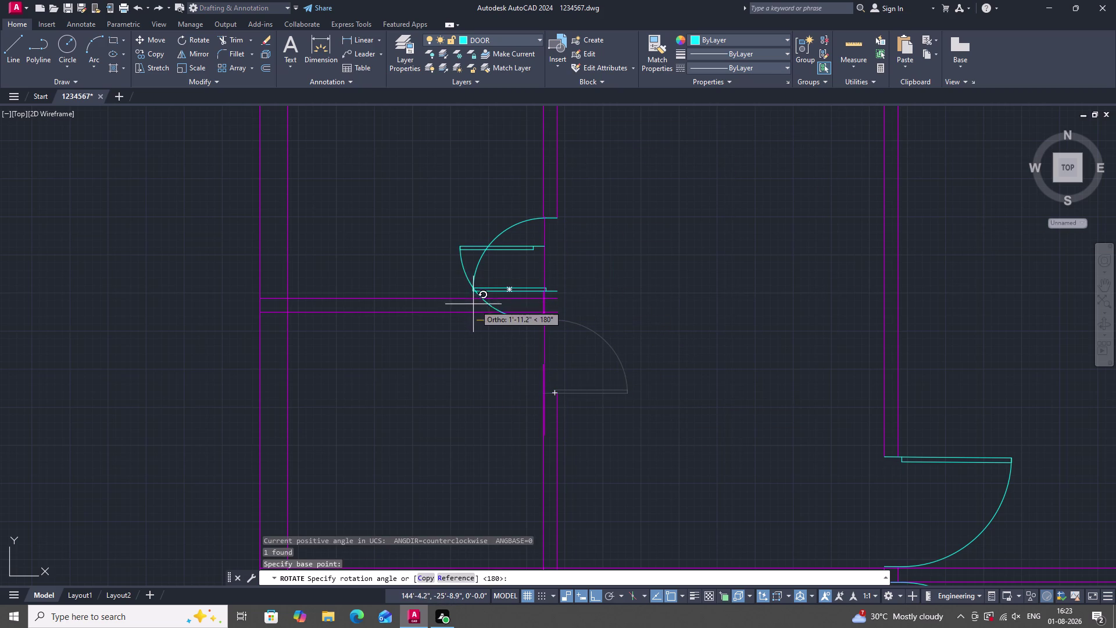
key(Escape)
Undo six times to reverse the recent door rotations, moves and copy.
click(643, 410)
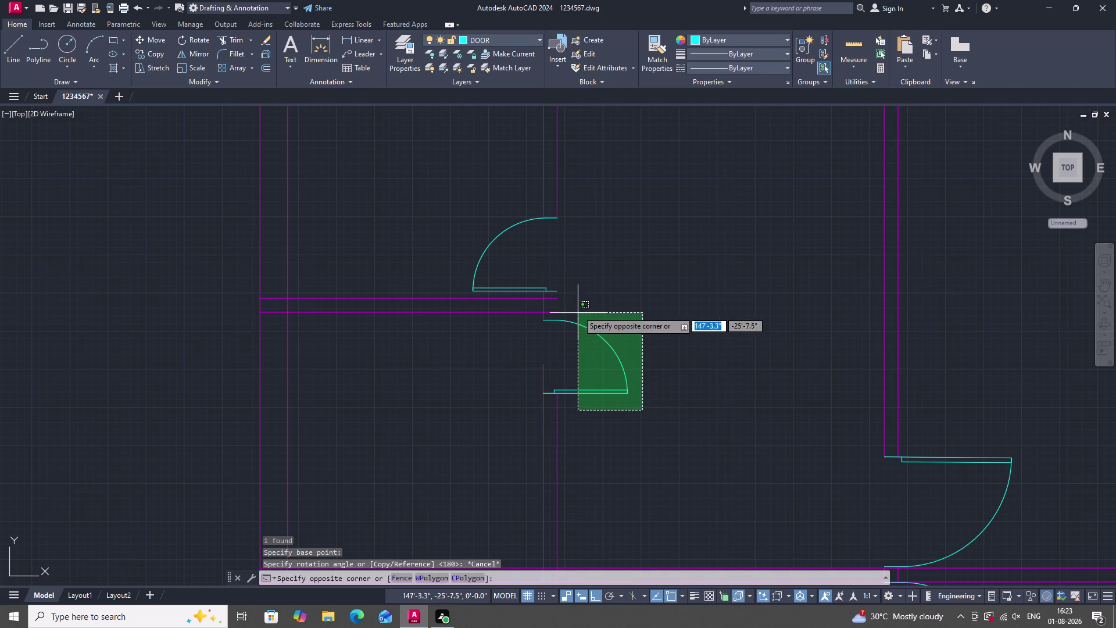
click(575, 308)
scroll(down, 3)
scroll(up, 3)
scroll(up, 3)
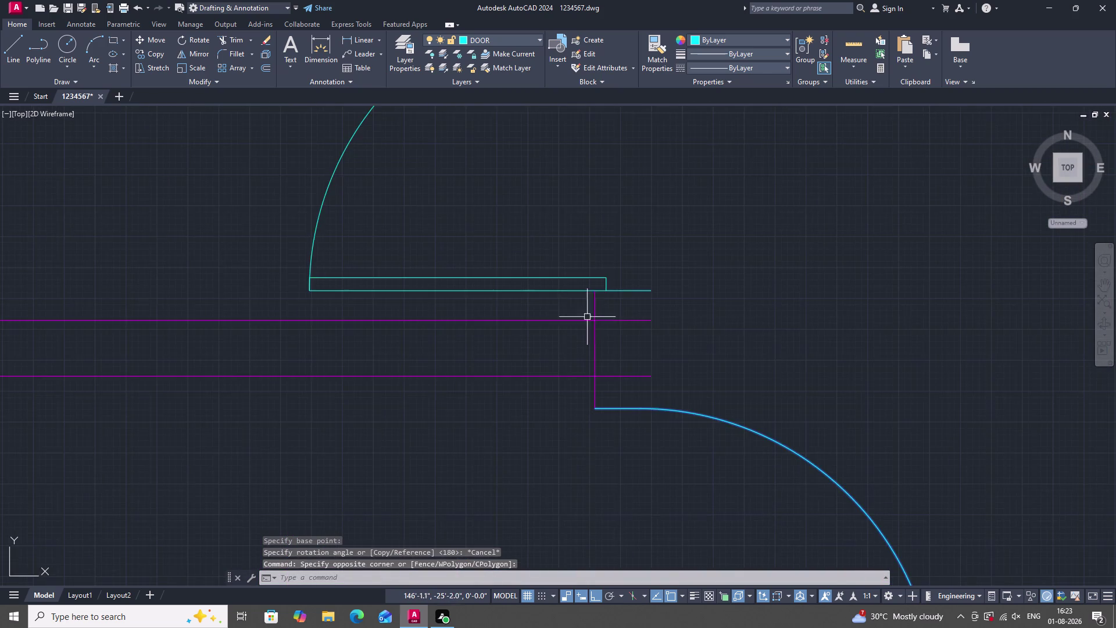
scroll(down, 3)
key(Escape)
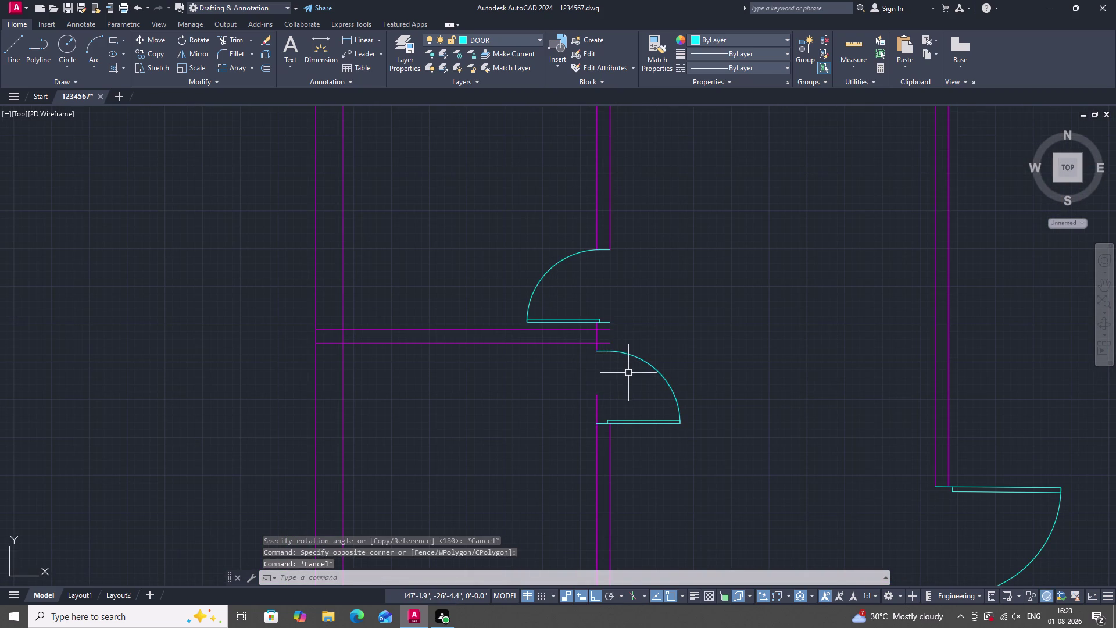
key(ctrl+z)
key(ctrl+z)
key(ctrl+z)
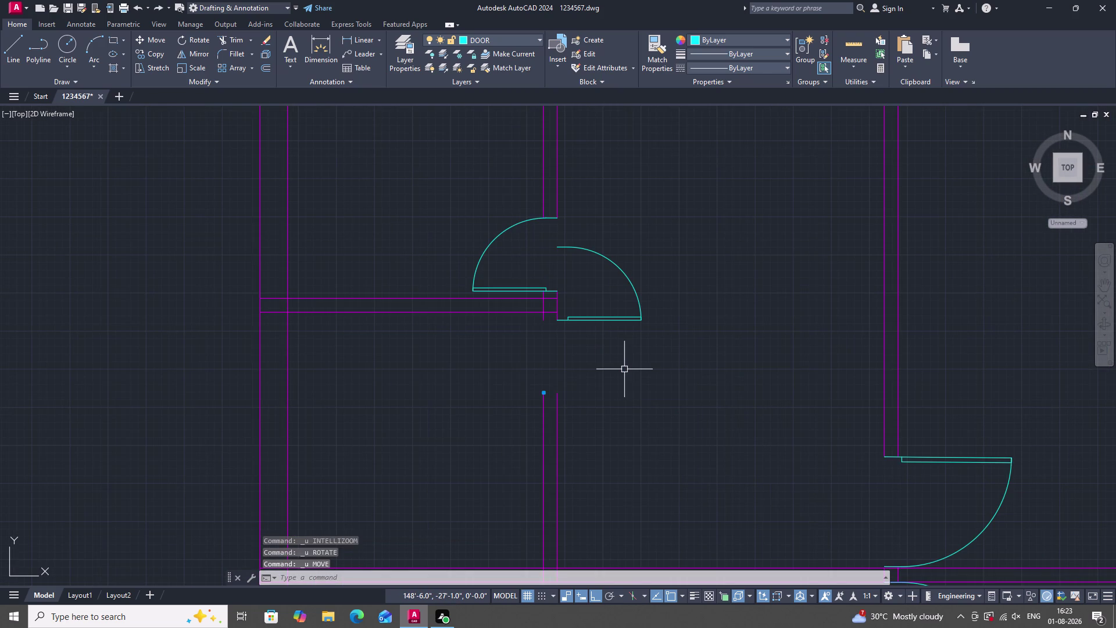
key(ctrl+z)
key(ctrl+z)
key(ctrl+z)
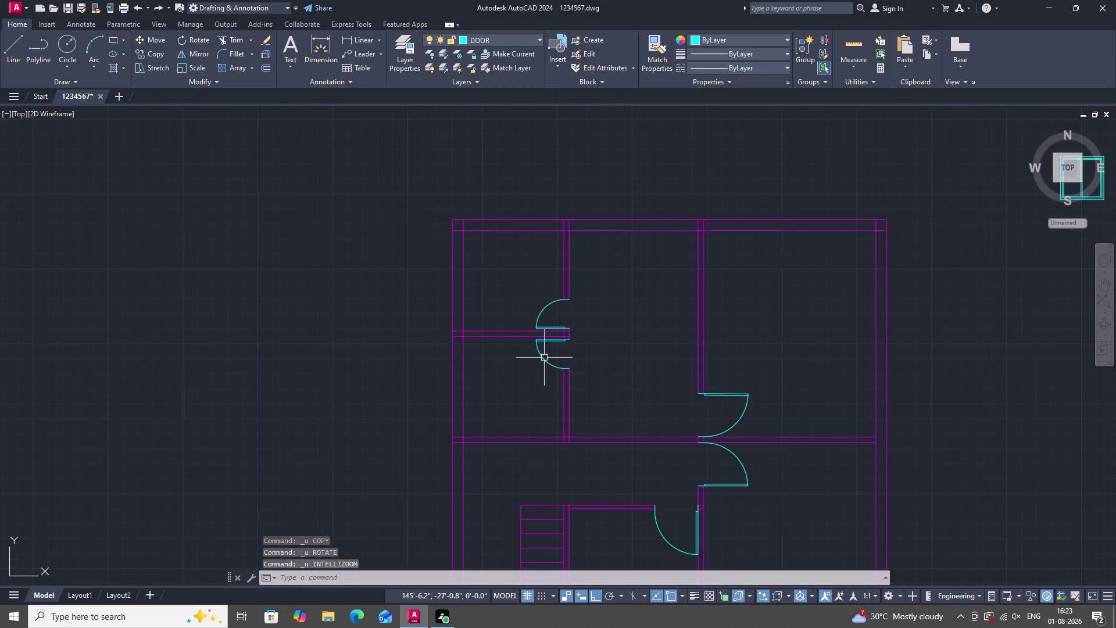
Select the lower door swing, then abandon a started ROTATE command.
scroll(up, 3)
click(523, 322)
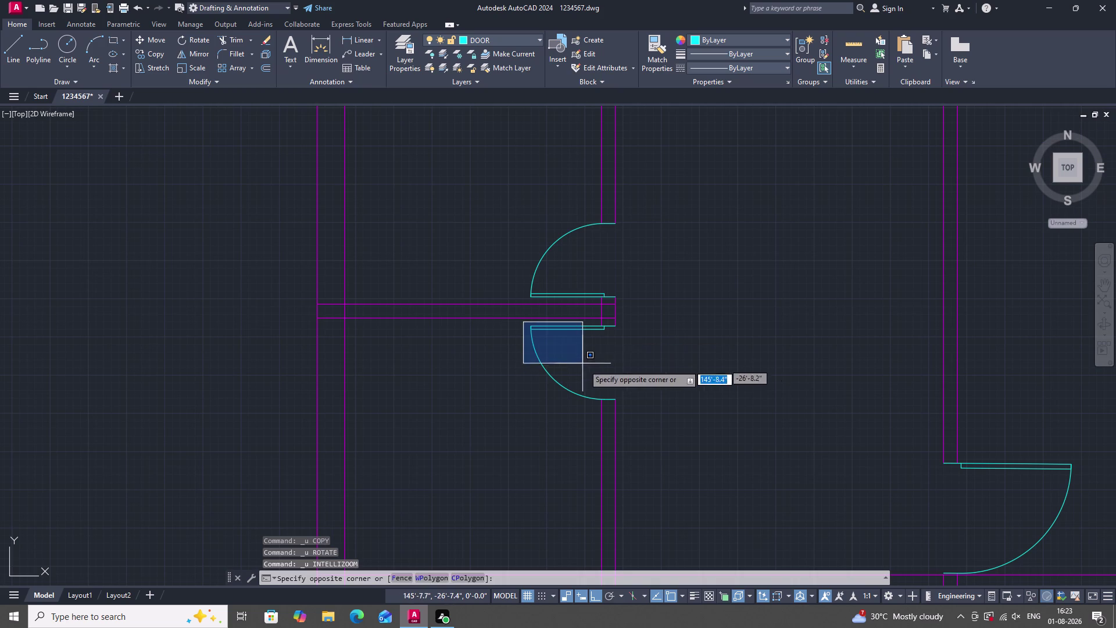
click(653, 404)
scroll(up, 3)
scroll(down, 3)
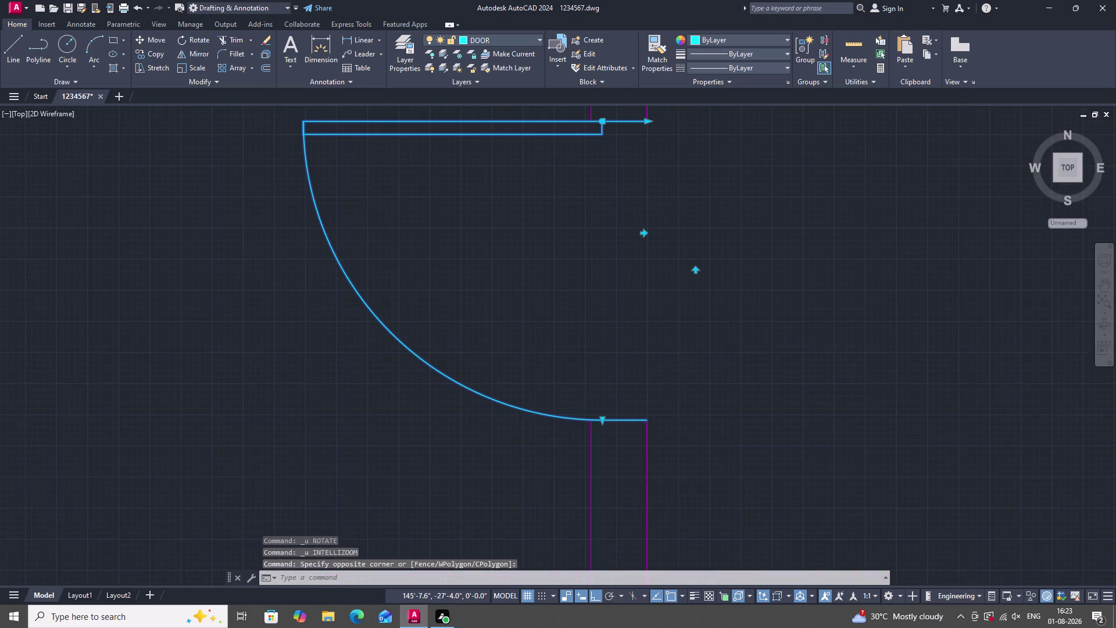
scroll(down, 3)
scroll(up, 3)
scroll(down, 3)
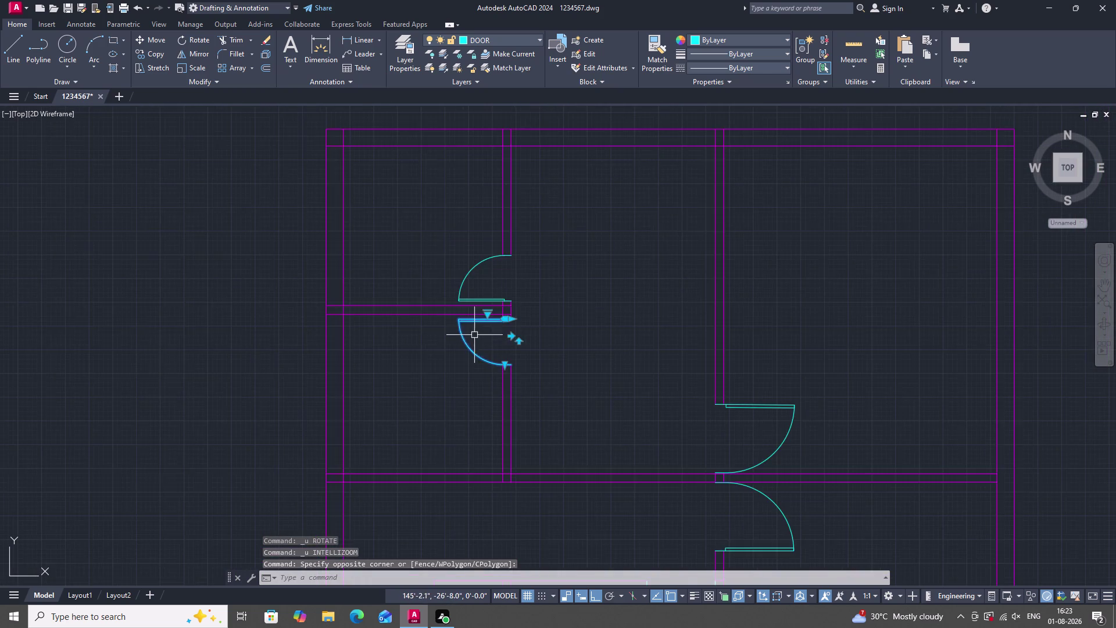
scroll(up, 3)
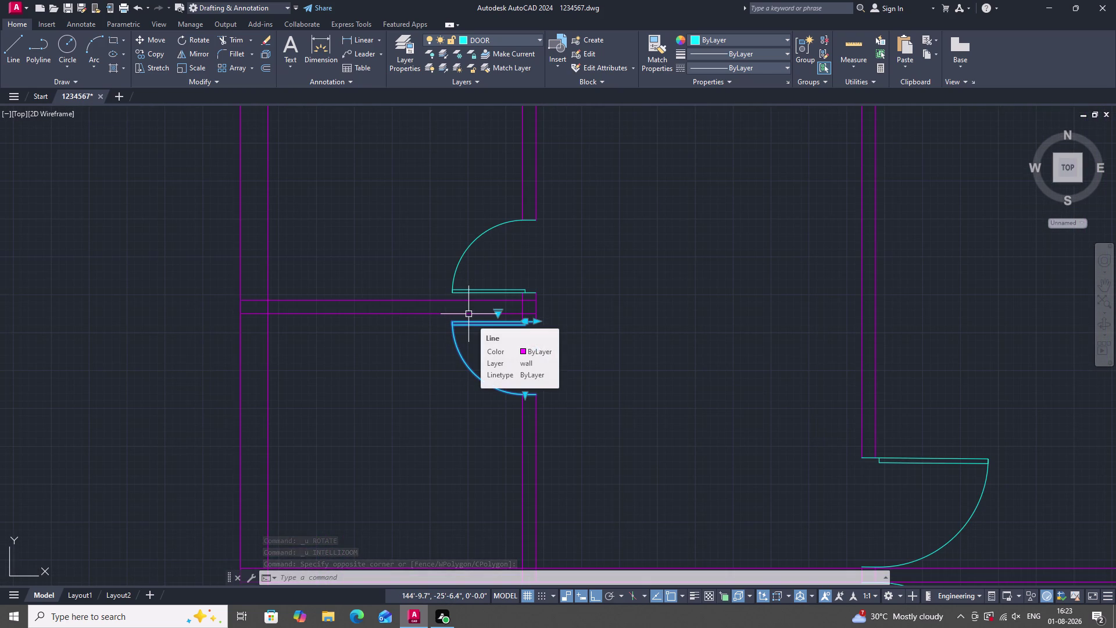
key(r)
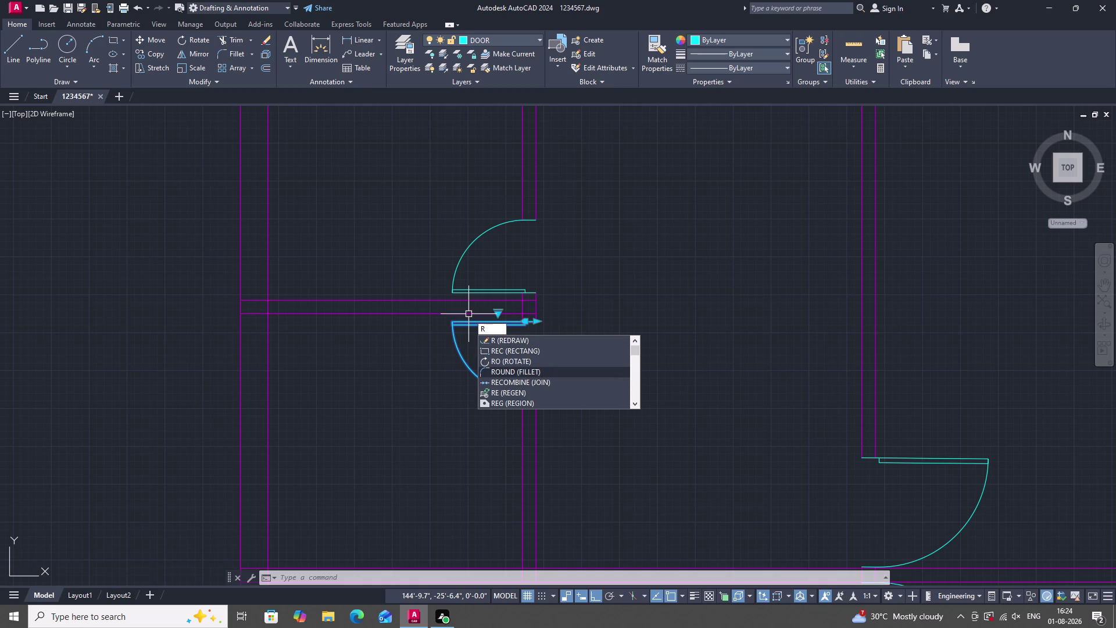
key(Escape)
key(Escape)
key(Escape)
Pick near the swing, zoom around the opening, then clear the selection.
click(514, 324)
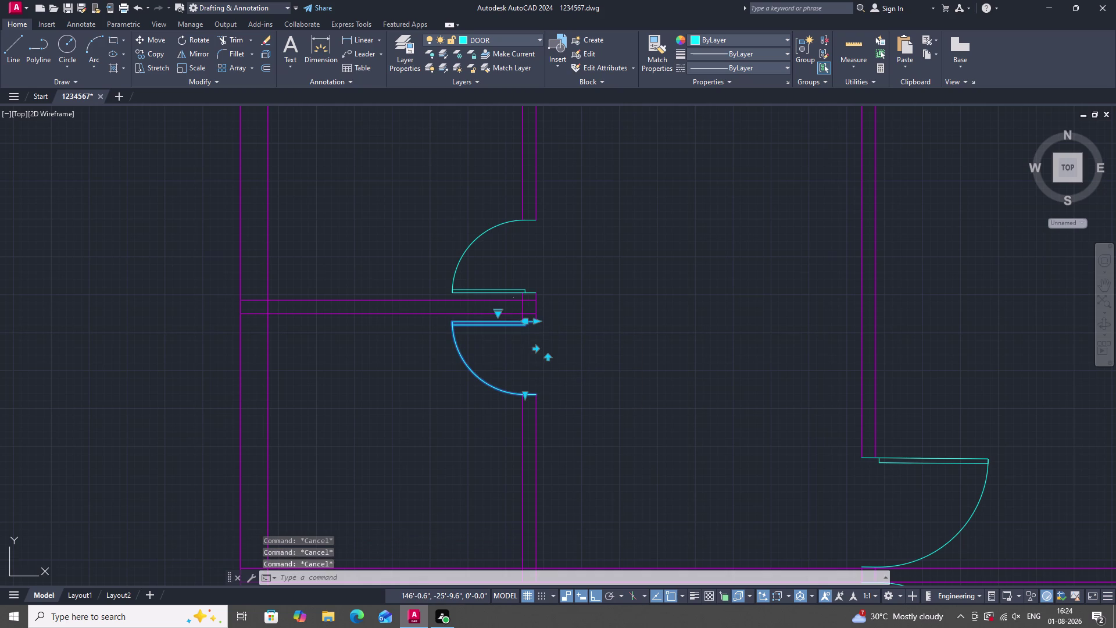
scroll(down, 3)
scroll(up, 3)
scroll(down, 3)
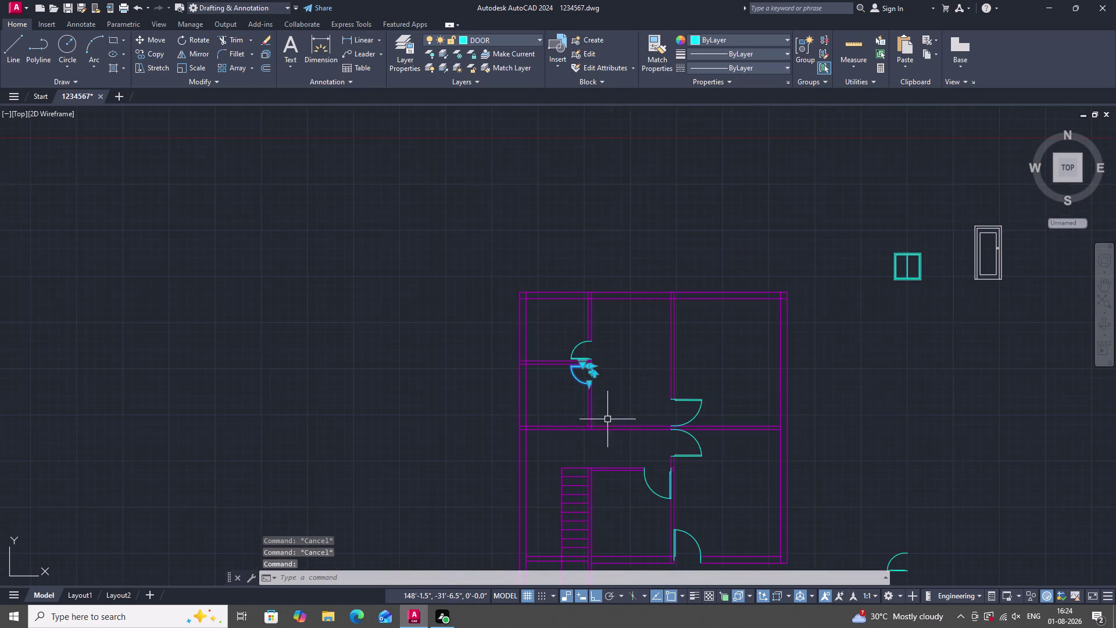
scroll(up, 3)
scroll(down, 3)
scroll(up, 3)
scroll(up, 3)
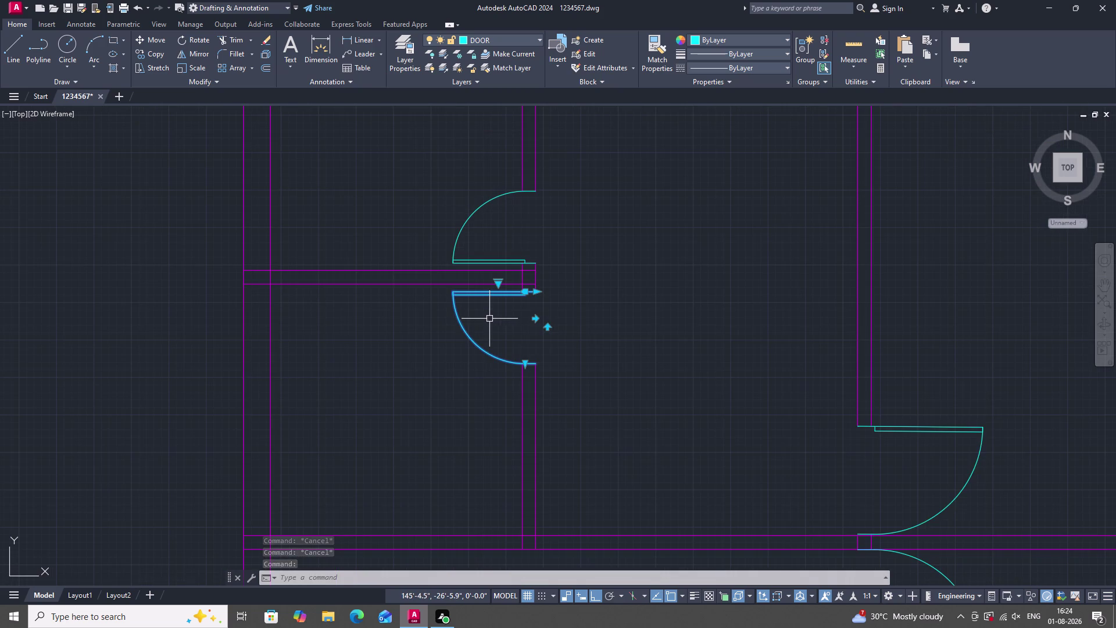
scroll(down, 3)
scroll(up, 3)
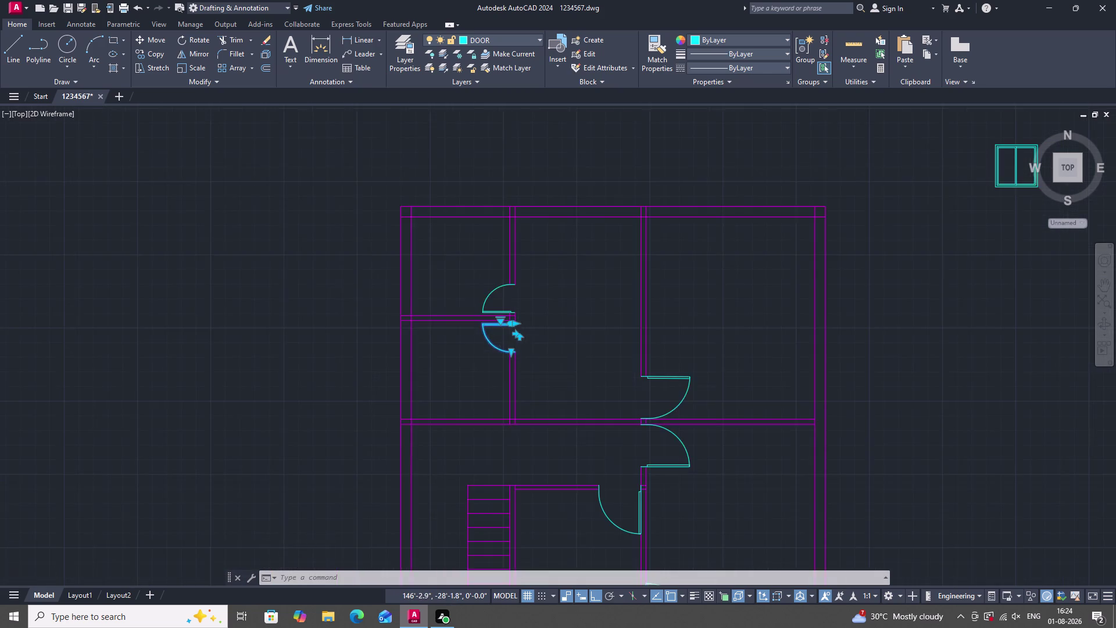
scroll(up, 3)
scroll(down, 3)
scroll(up, 3)
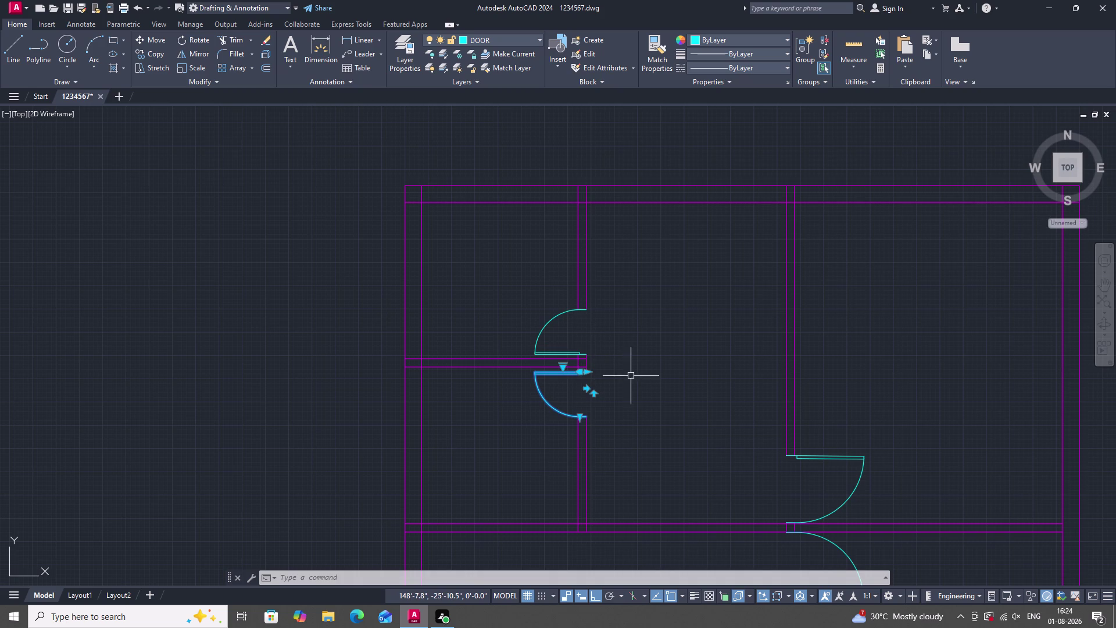
key(Escape)
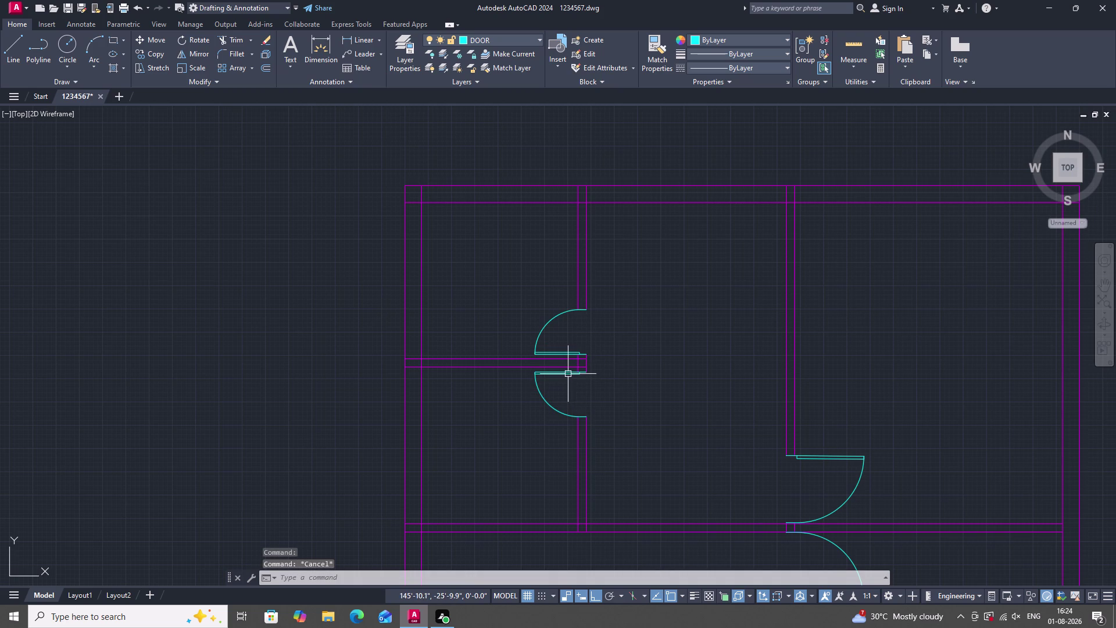
Delete the lower 2' door swing at the upper-left room's opening.
click(568, 374)
key(Delete)
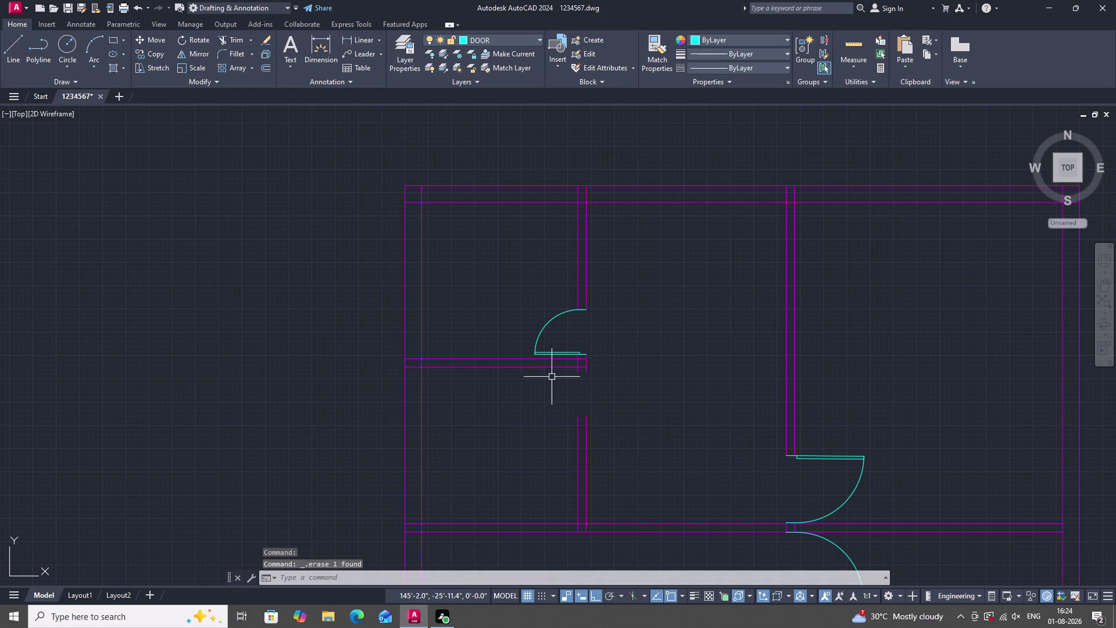
scroll(down, 3)
scroll(up, 3)
scroll(down, 3)
scroll(up, 3)
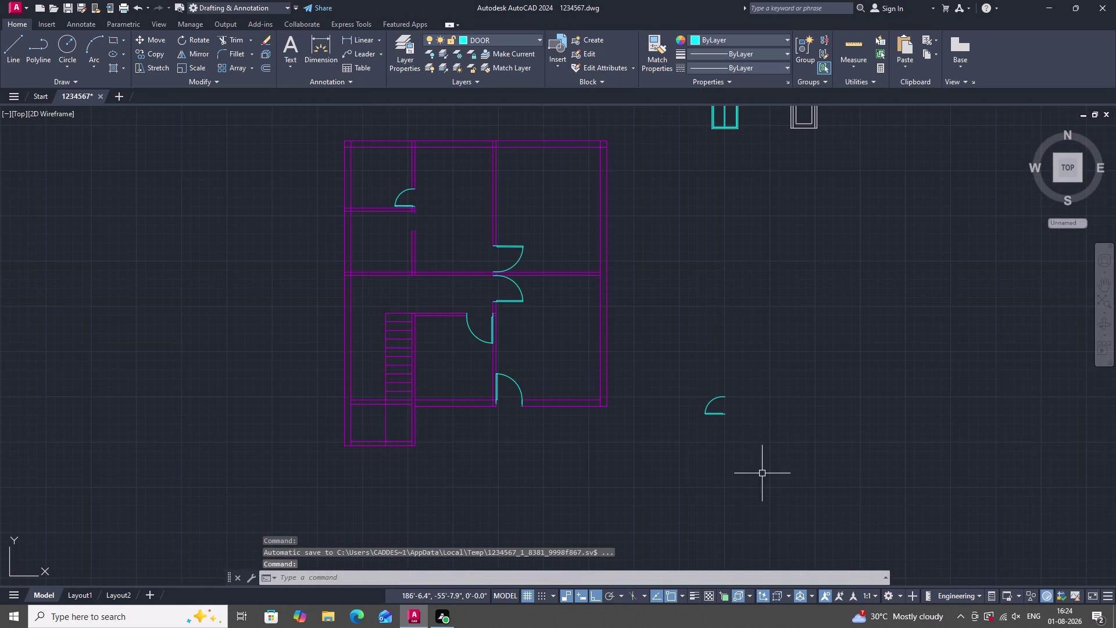
Rotate the loose door swing beside the plan by 180 degrees.
drag(763, 474, 754, 467)
click(663, 338)
text(ro)
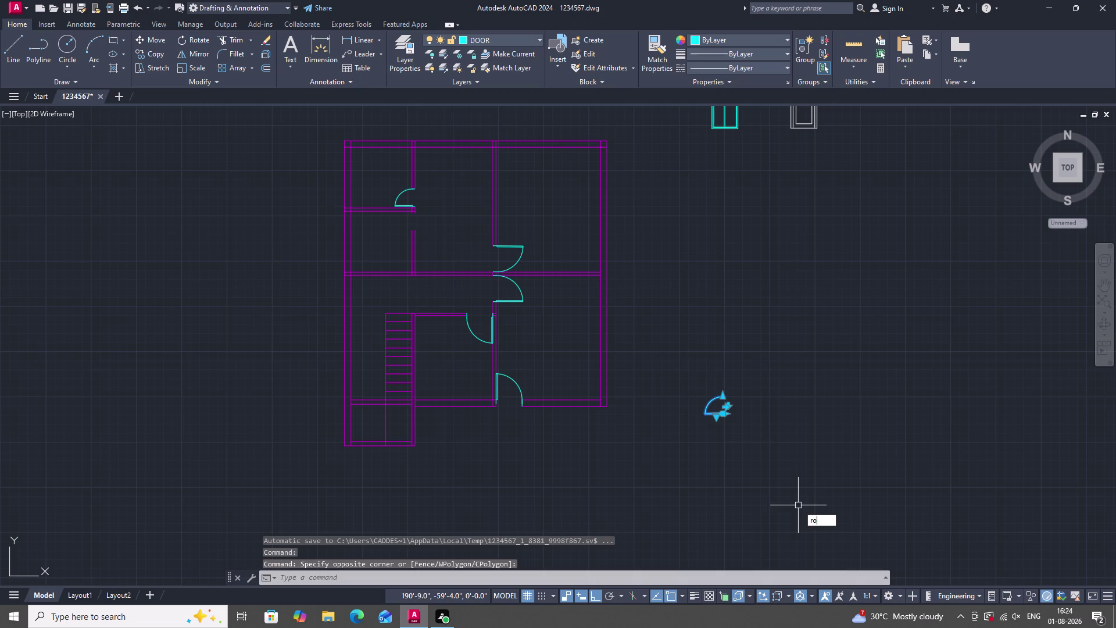
key(space)
click(785, 331)
click(623, 330)
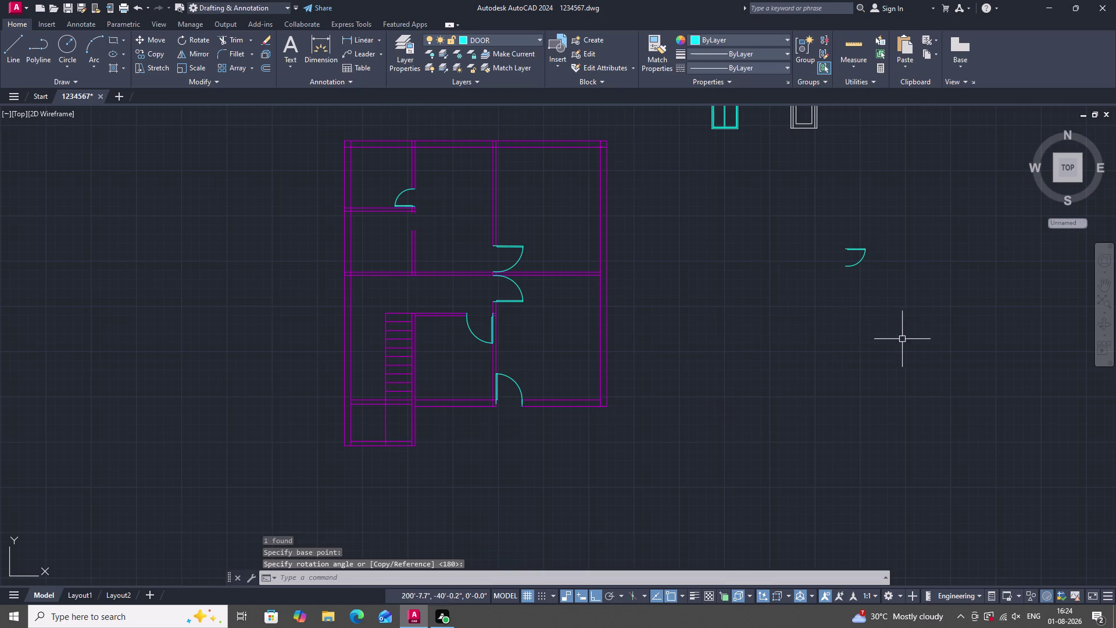
Select the rotated swing and begin a copy, then cancel it.
drag(922, 333, 917, 321)
click(819, 203)
scroll(down, 3)
scroll(up, 3)
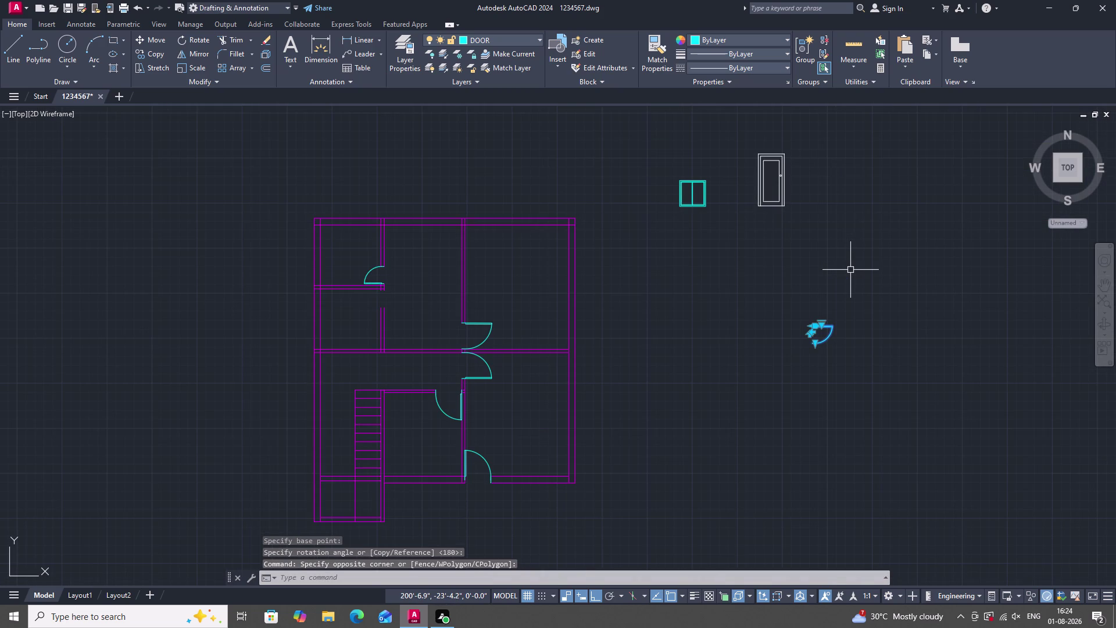
text(co)
key(space)
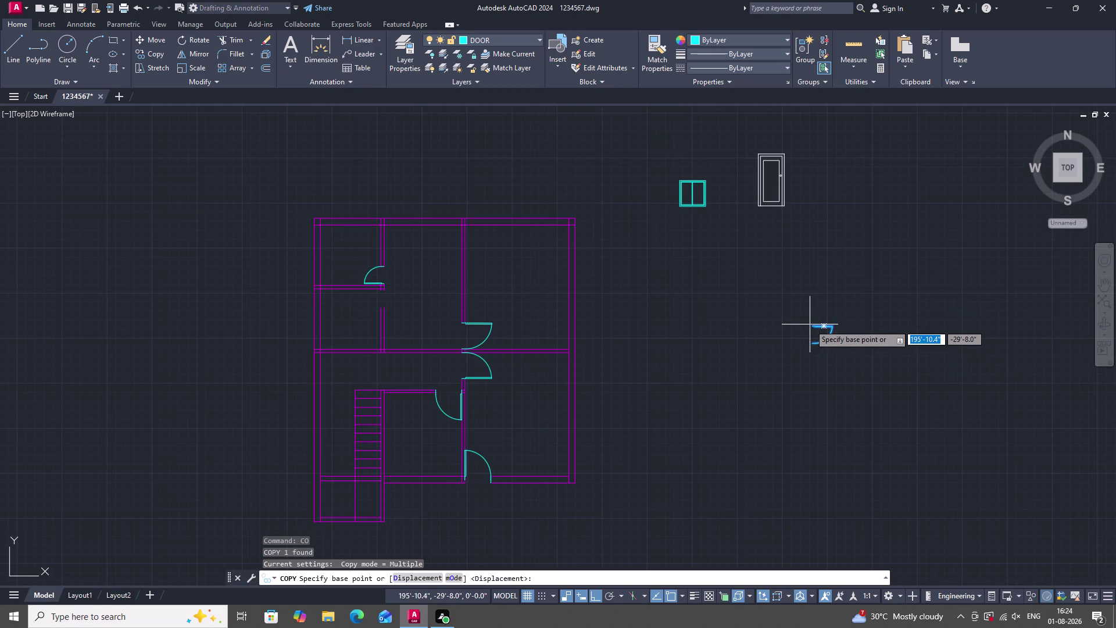
scroll(up, 3)
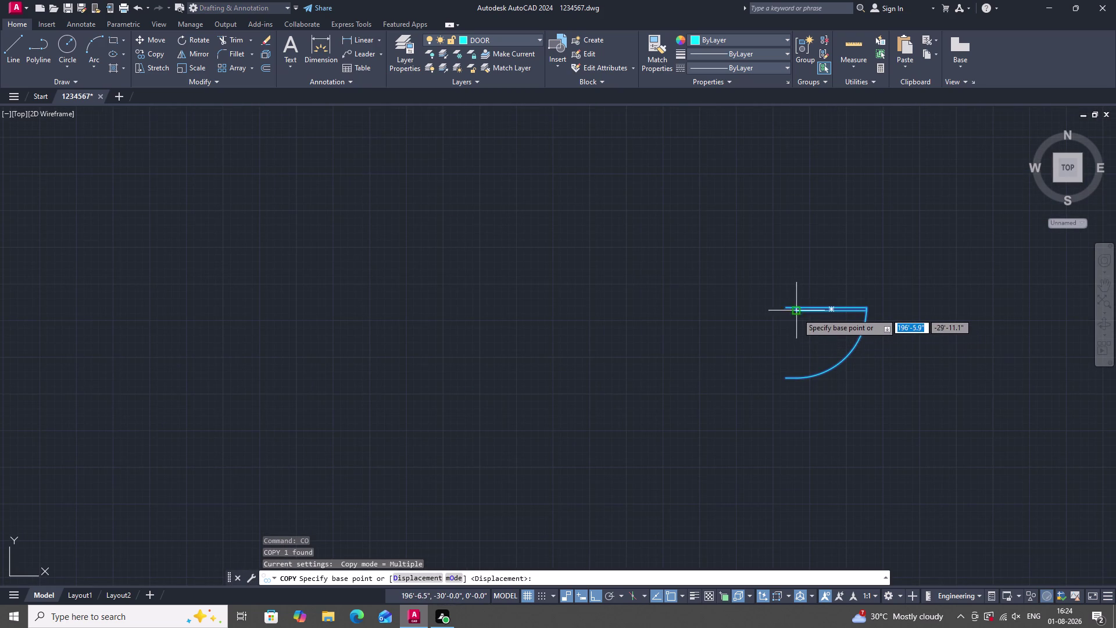
drag(784, 307, 785, 312)
scroll(down, 3)
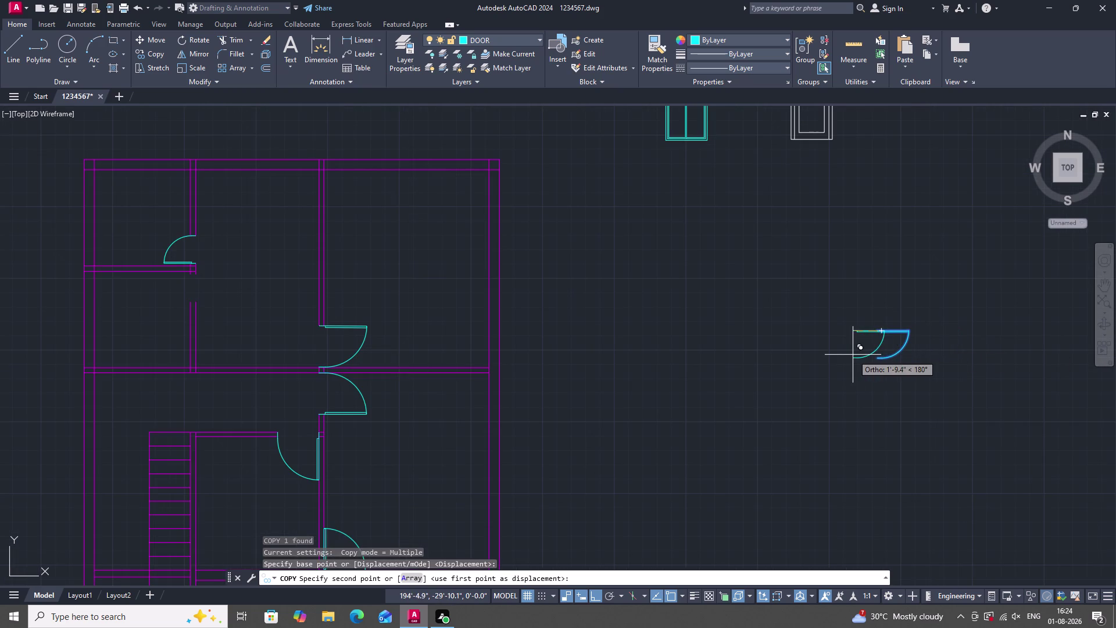
key(Escape)
Reselect the spare door swing and flip it around by 180 degrees.
drag(964, 398, 958, 393)
click(767, 280)
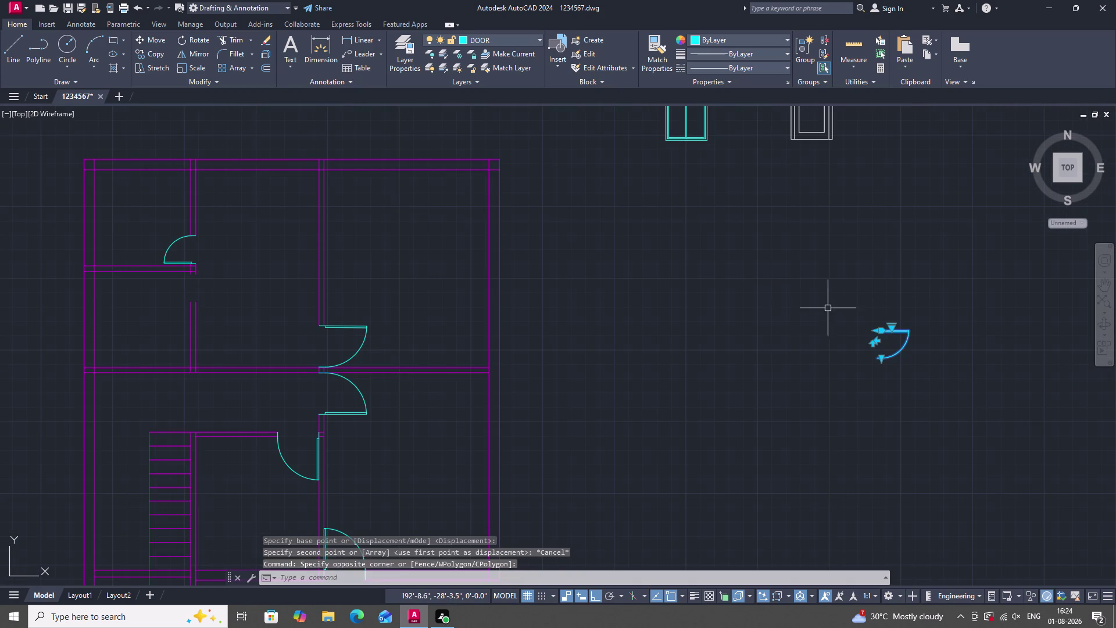
text(ro)
key(space)
drag(850, 429, 850, 397)
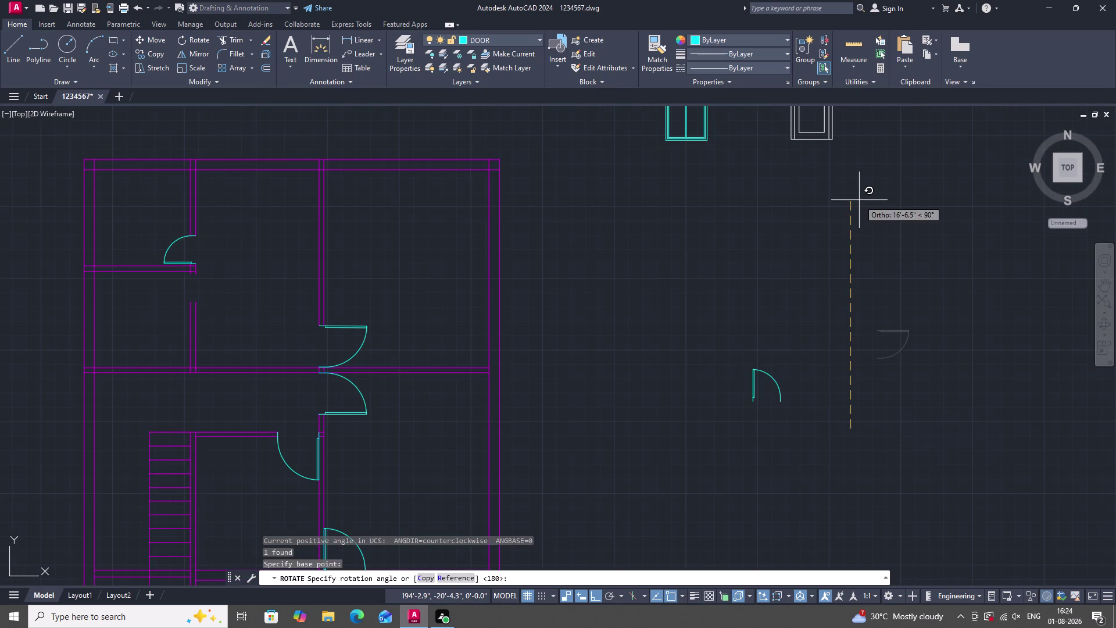
click(590, 257)
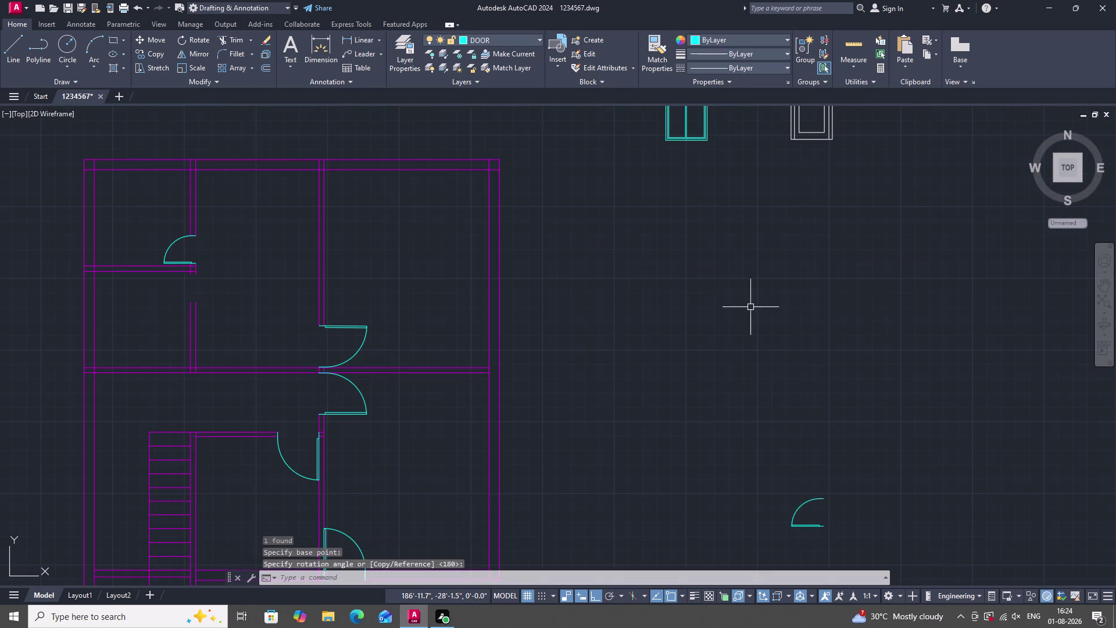
scroll(down, 3)
scroll(up, 3)
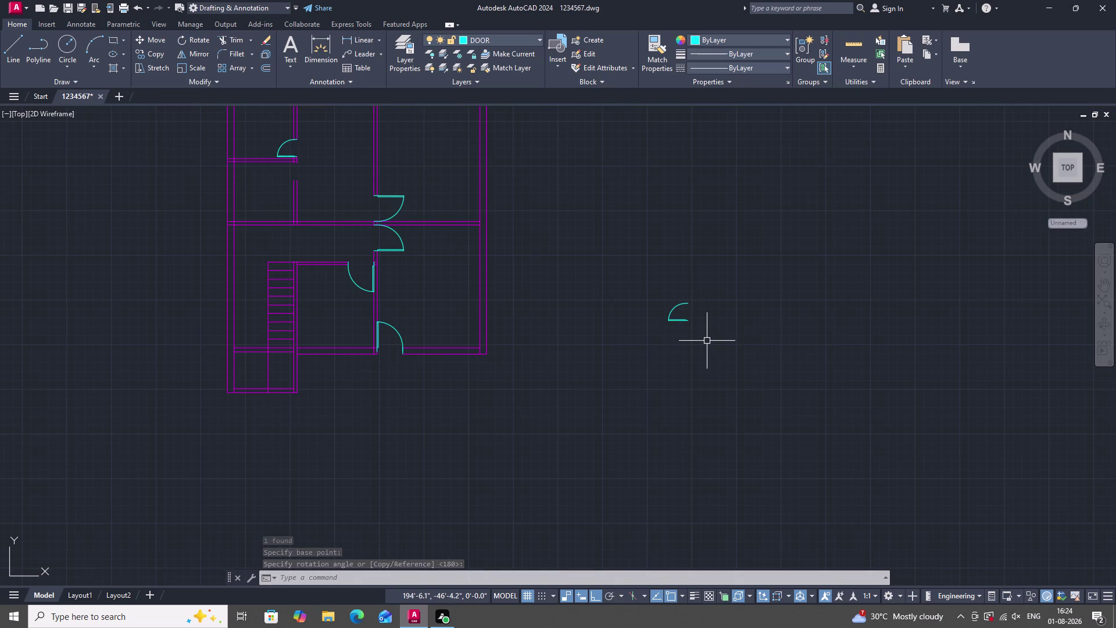
Select the flipped spare door swing and start copying it with CO.
click(709, 346)
click(667, 272)
key(r)
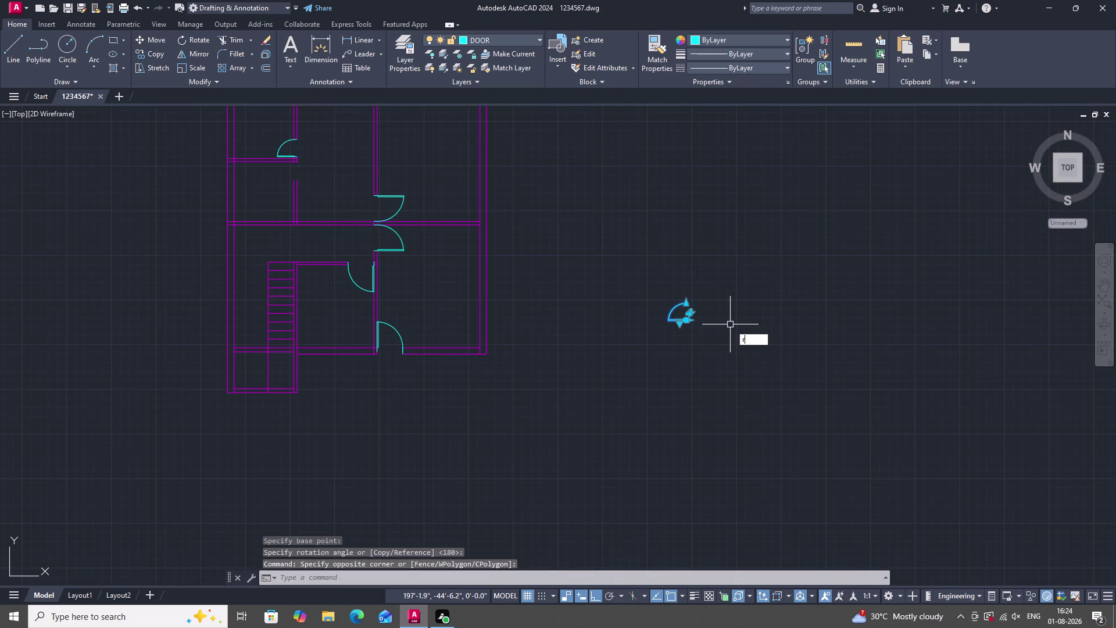
key(BackSpace)
text(co)
key(space)
scroll(up, 3)
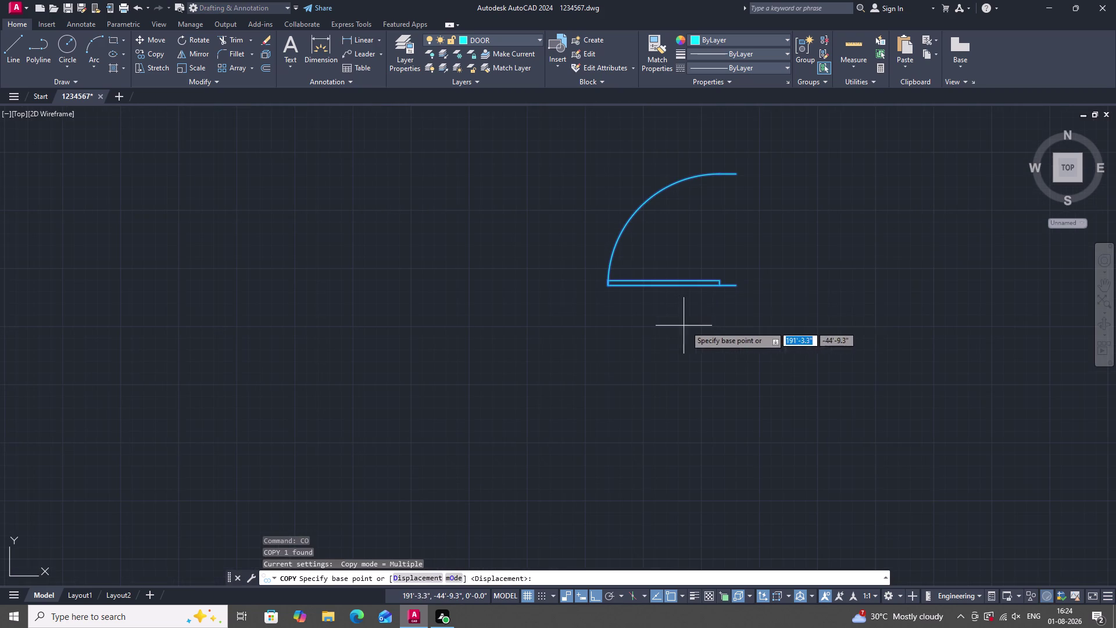
With Ortho off, place the door swing copy at the upper-left room wall opening.
drag(734, 286, 737, 297)
scroll(down, 3)
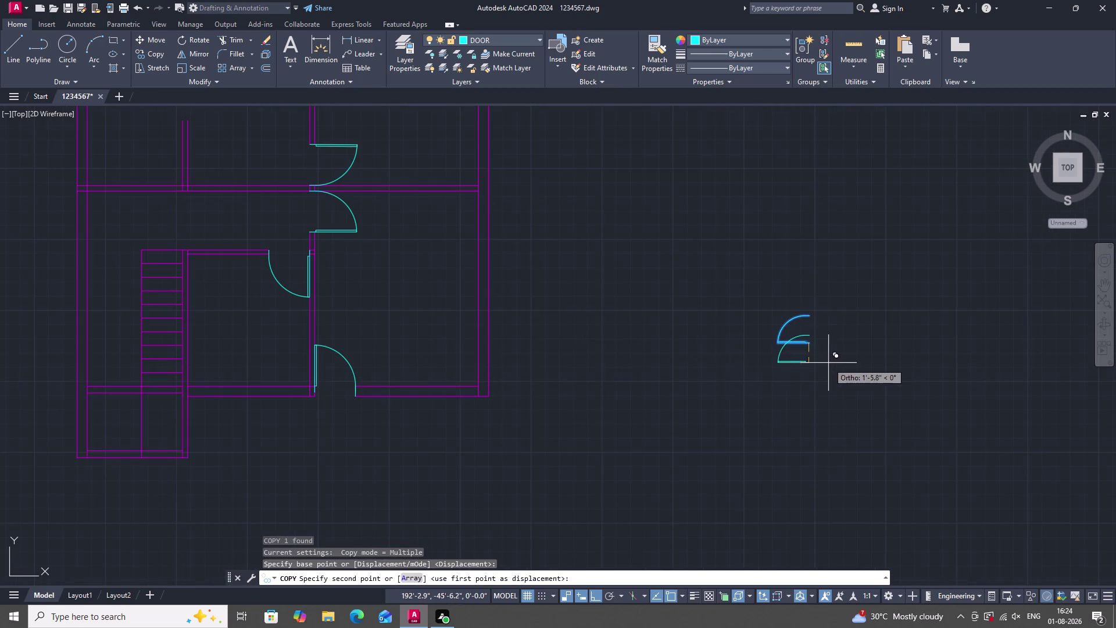
key(F8)
scroll(down, 3)
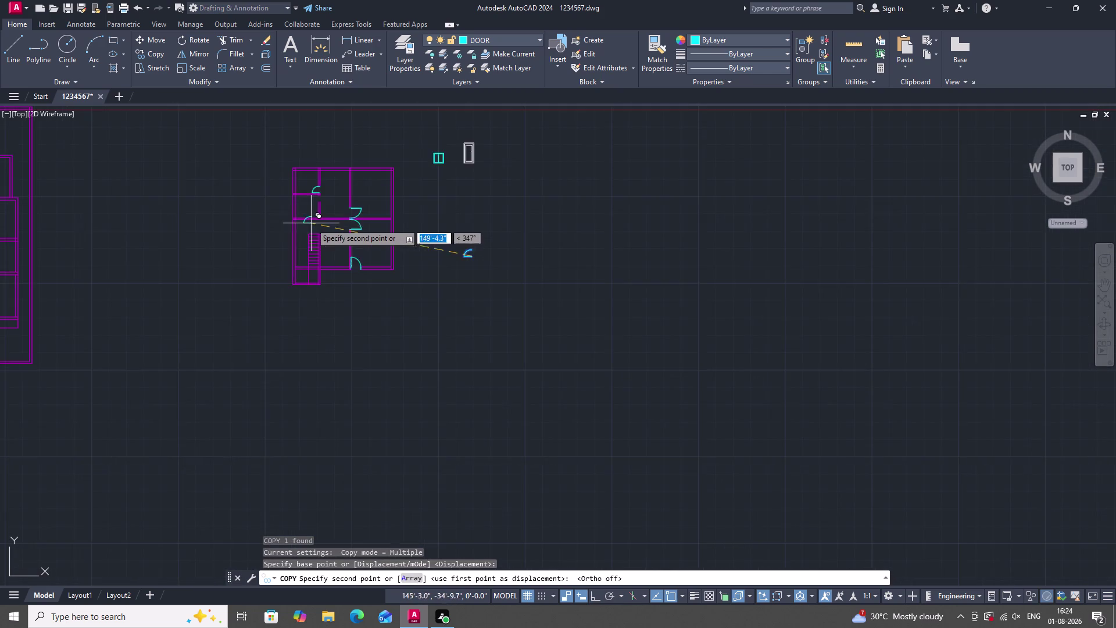
scroll(up, 3)
scroll(up, 3)
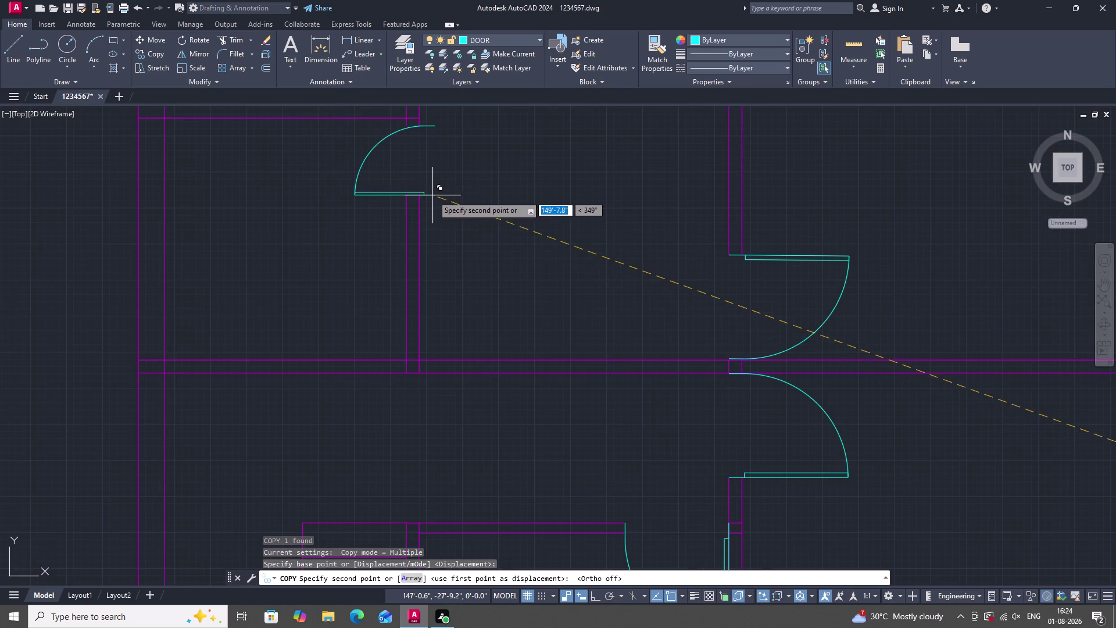
scroll(up, 3)
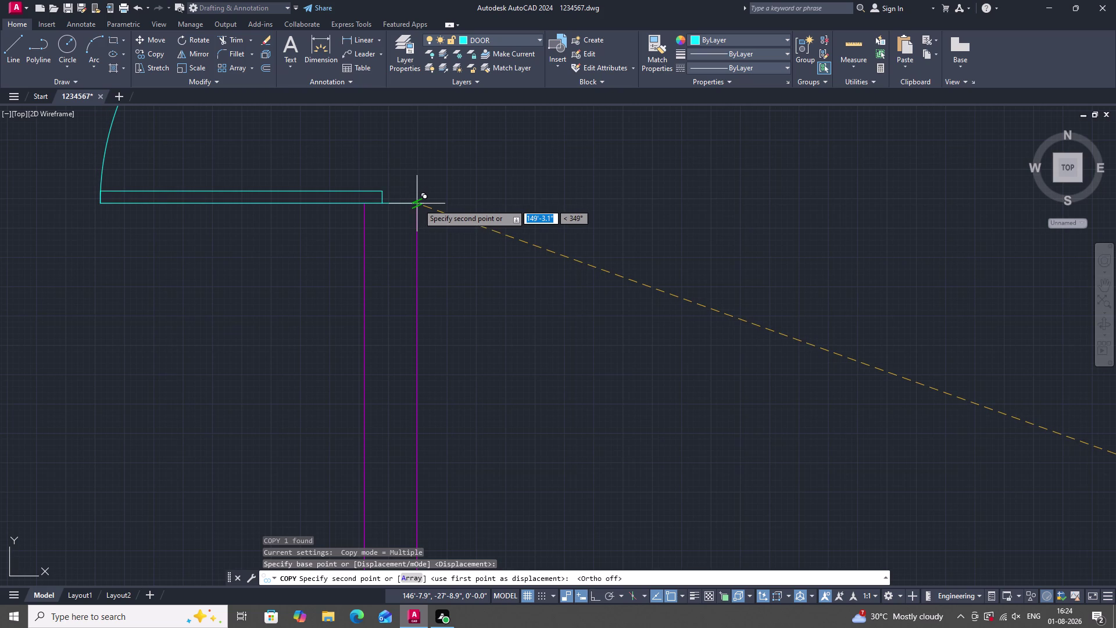
scroll(up, 3)
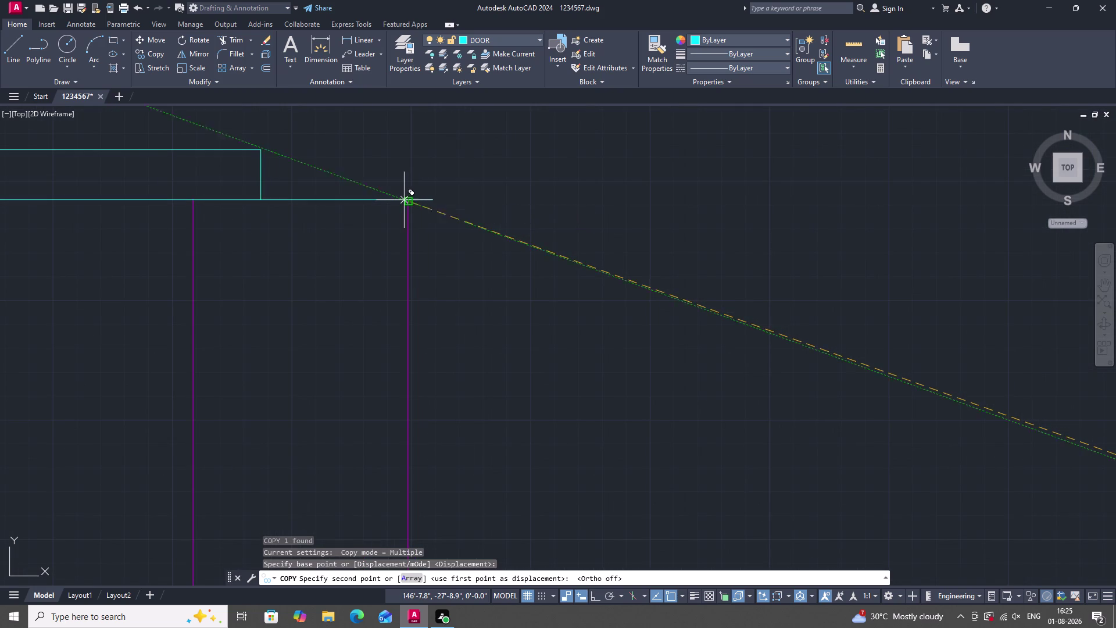
click(407, 201)
scroll(down, 3)
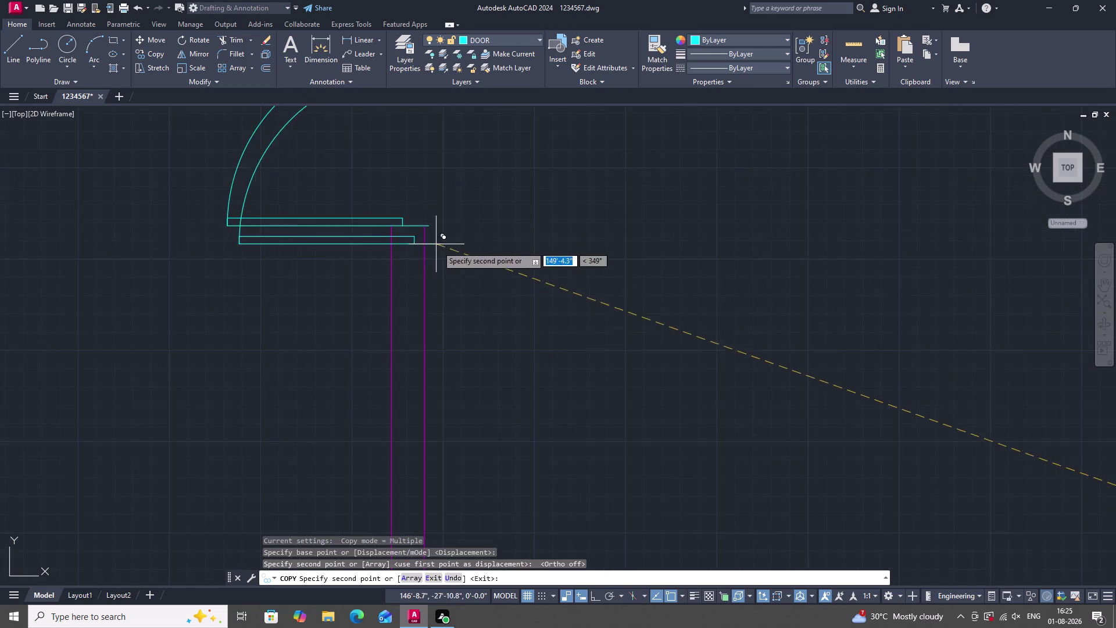
scroll(down, 3)
scroll(up, 3)
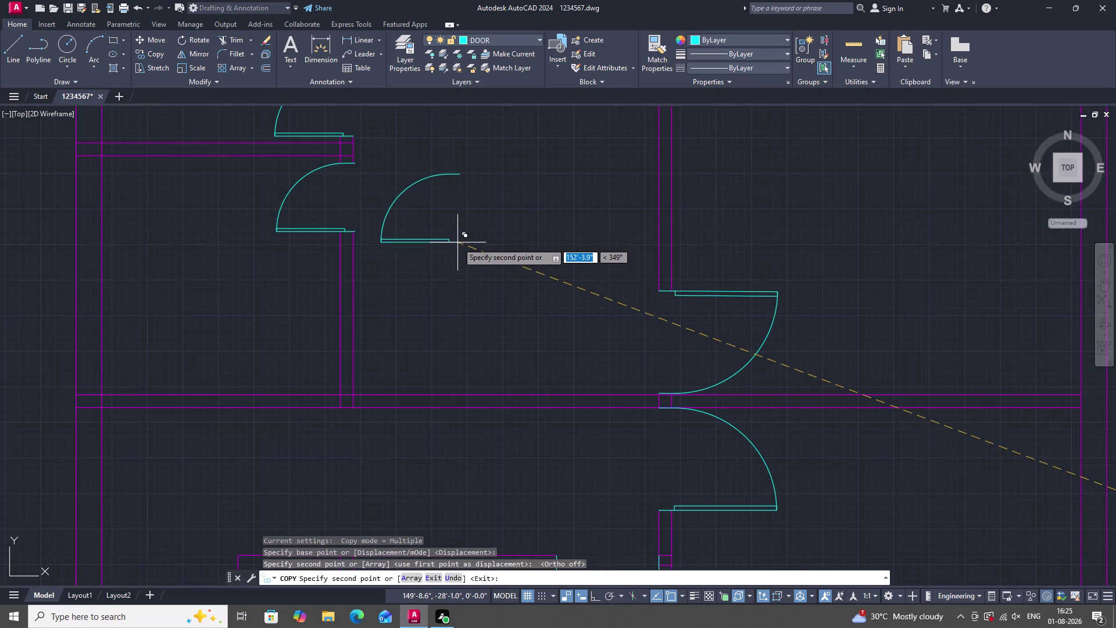
key(Escape)
scroll(down, 3)
scroll(down, 3)
scroll(up, 3)
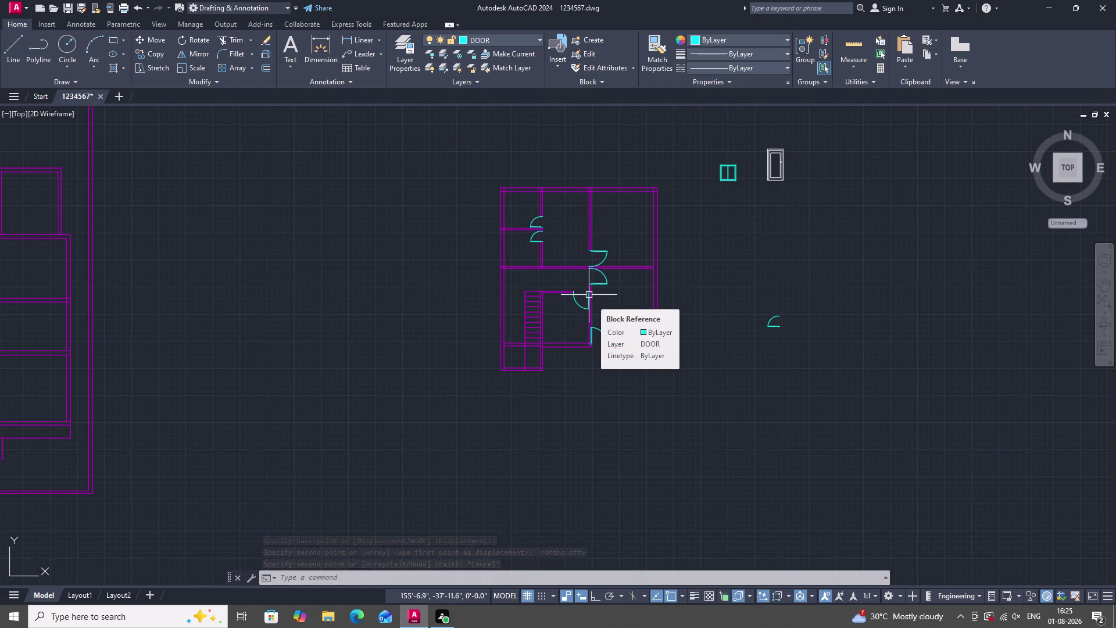
scroll(up, 3)
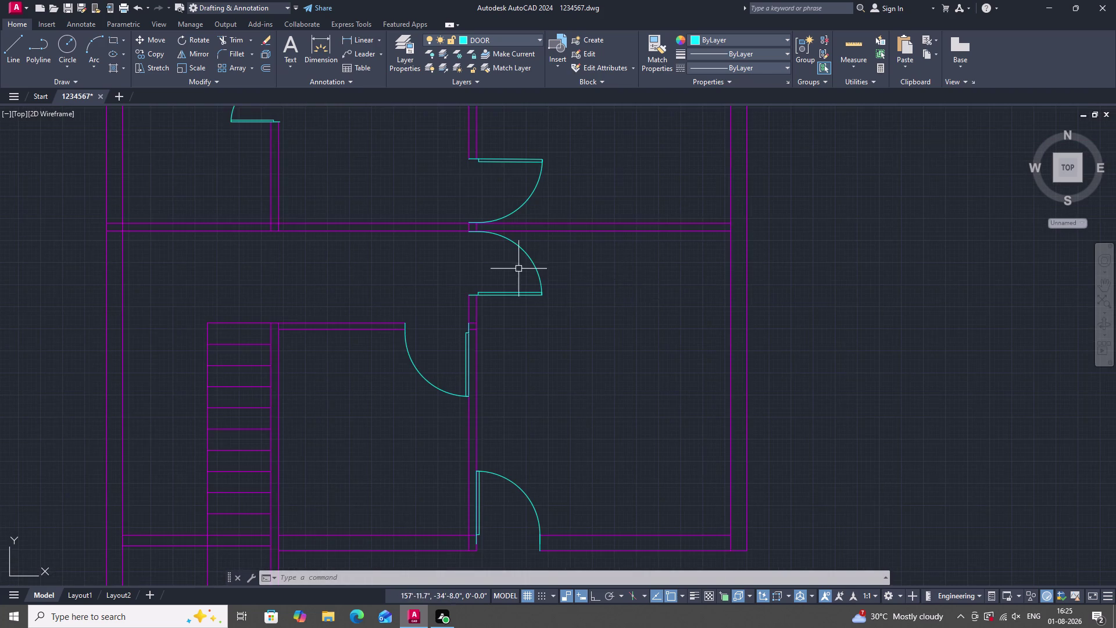
scroll(down, 3)
scroll(up, 3)
scroll(up, 3)
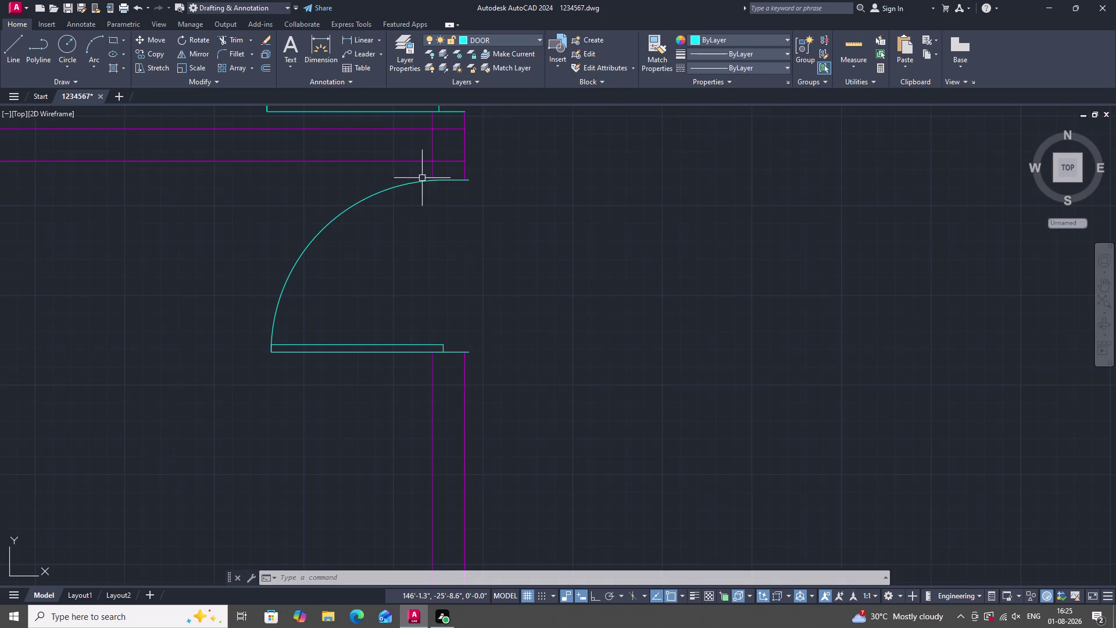
scroll(down, 3)
scroll(up, 3)
scroll(up, 3)
scroll(down, 3)
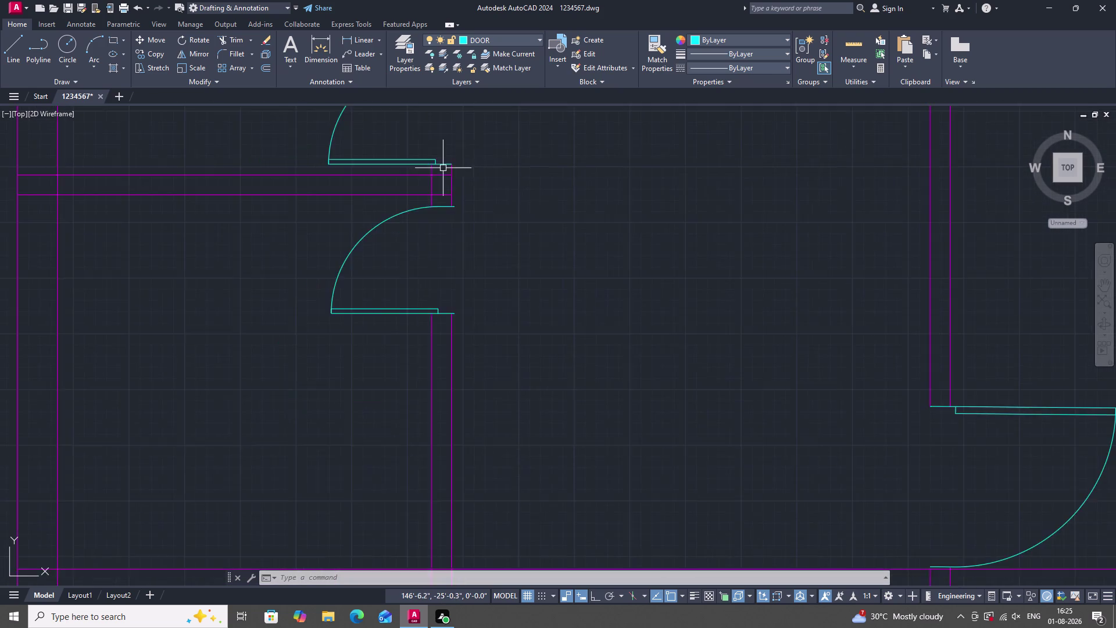
scroll(up, 3)
scroll(down, 3)
scroll(down, 3)
scroll(up, 3)
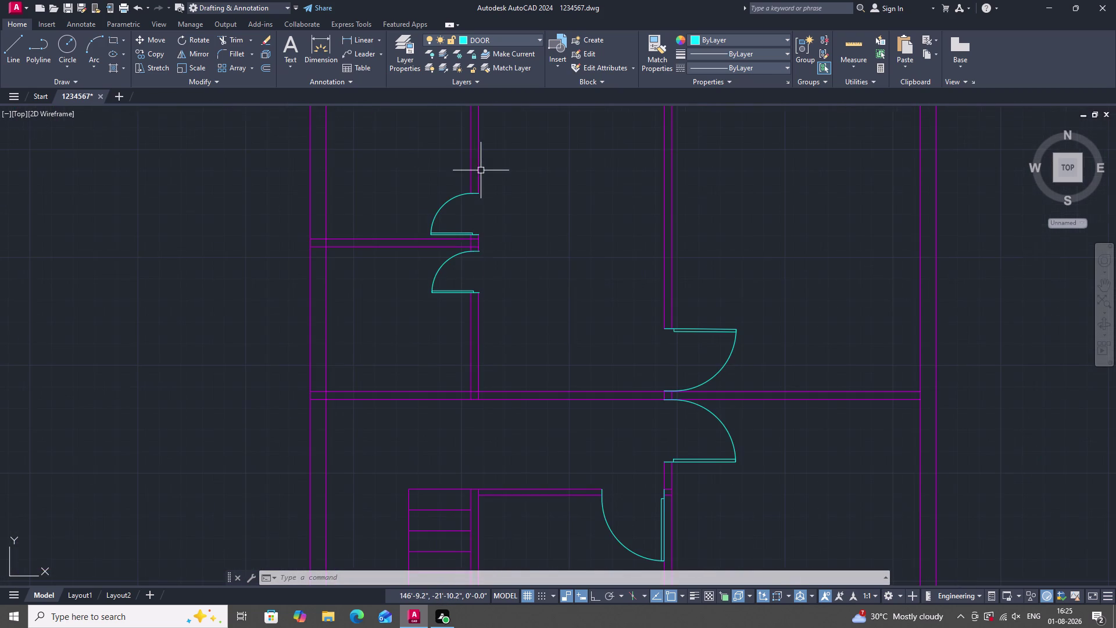
scroll(down, 3)
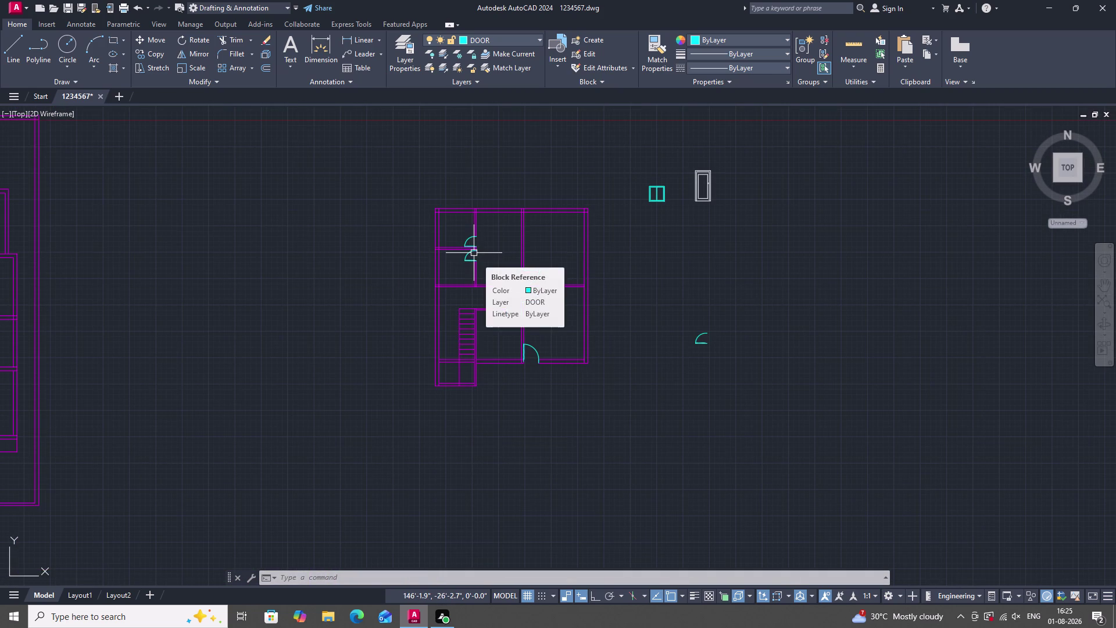
scroll(down, 3)
scroll(up, 3)
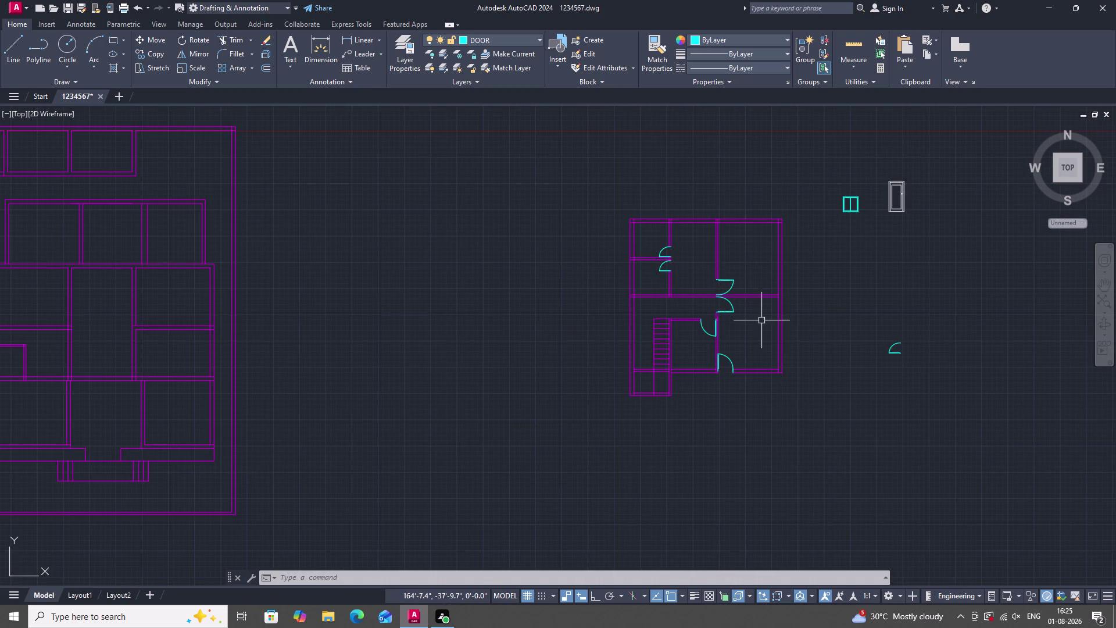
scroll(down, 3)
scroll(up, 3)
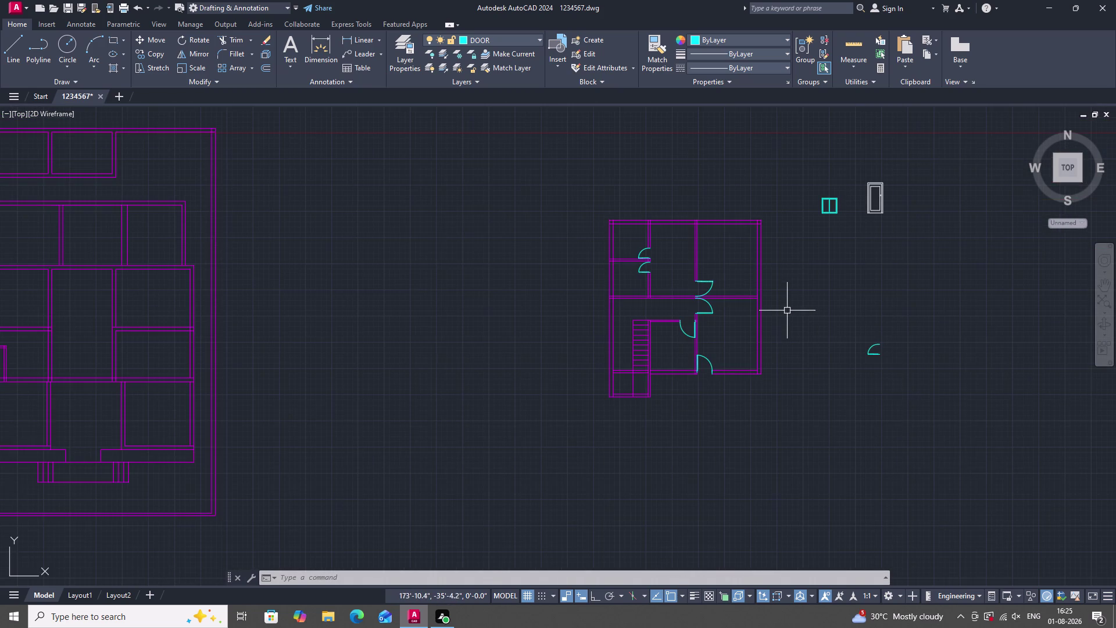